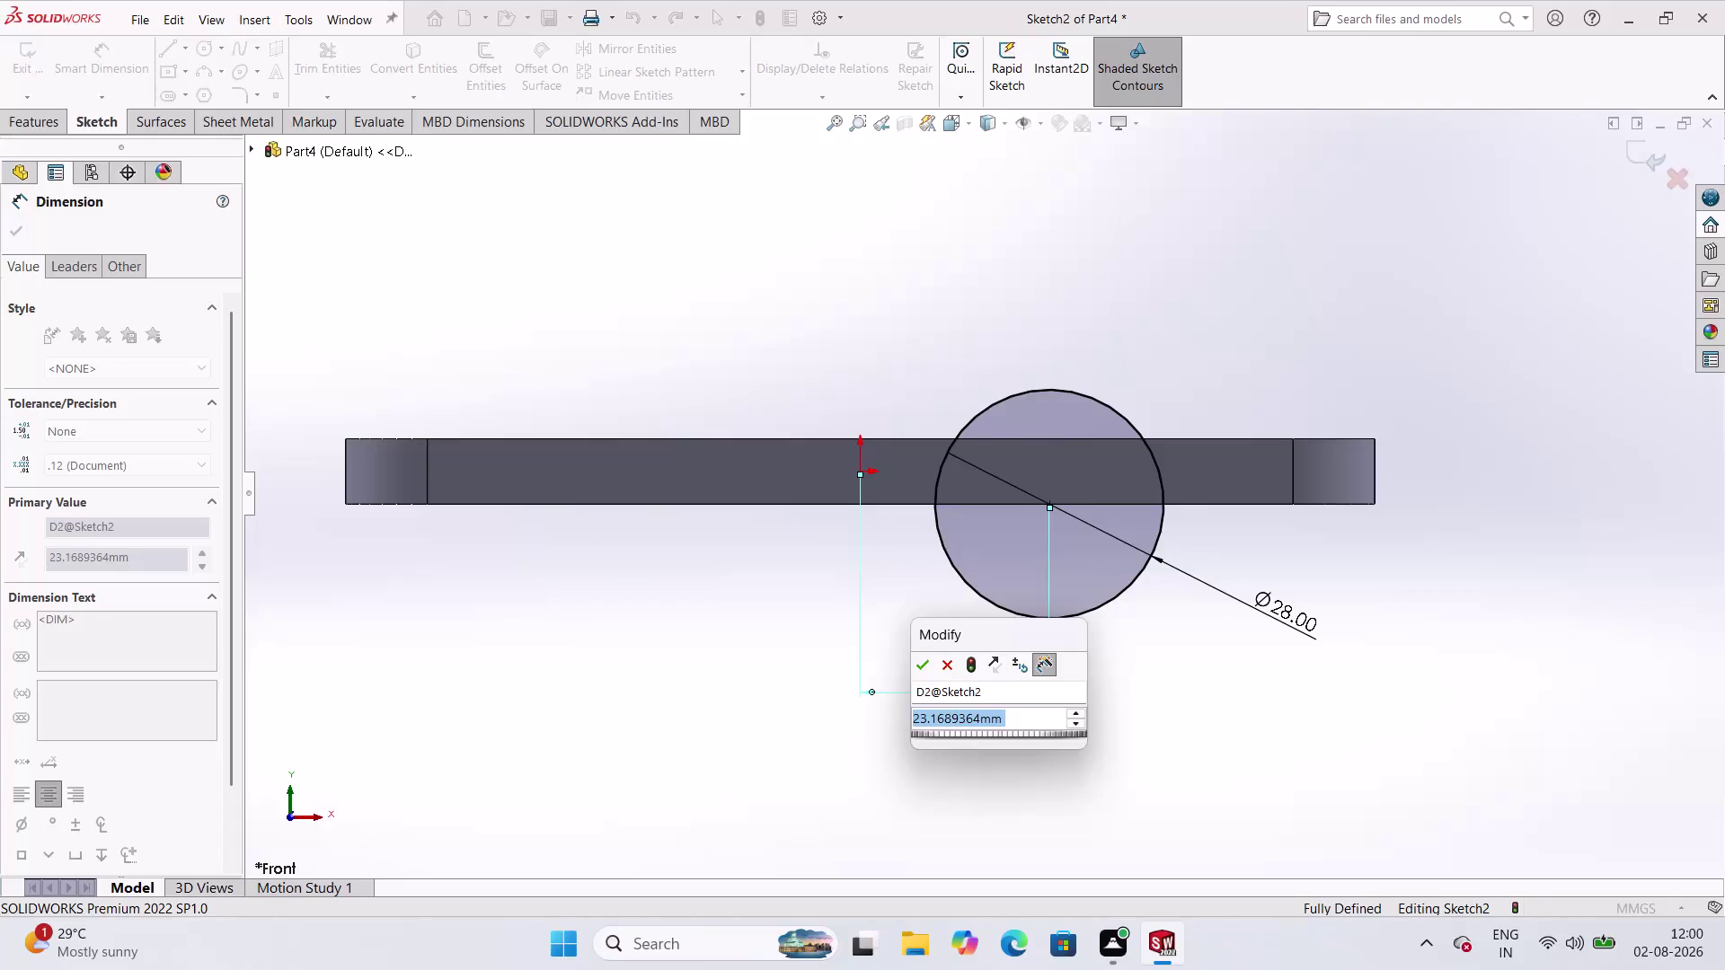
Delete the 23.17 horizontal dimension between the origin and the circle's centre.
key(Escape)
key(Escape)
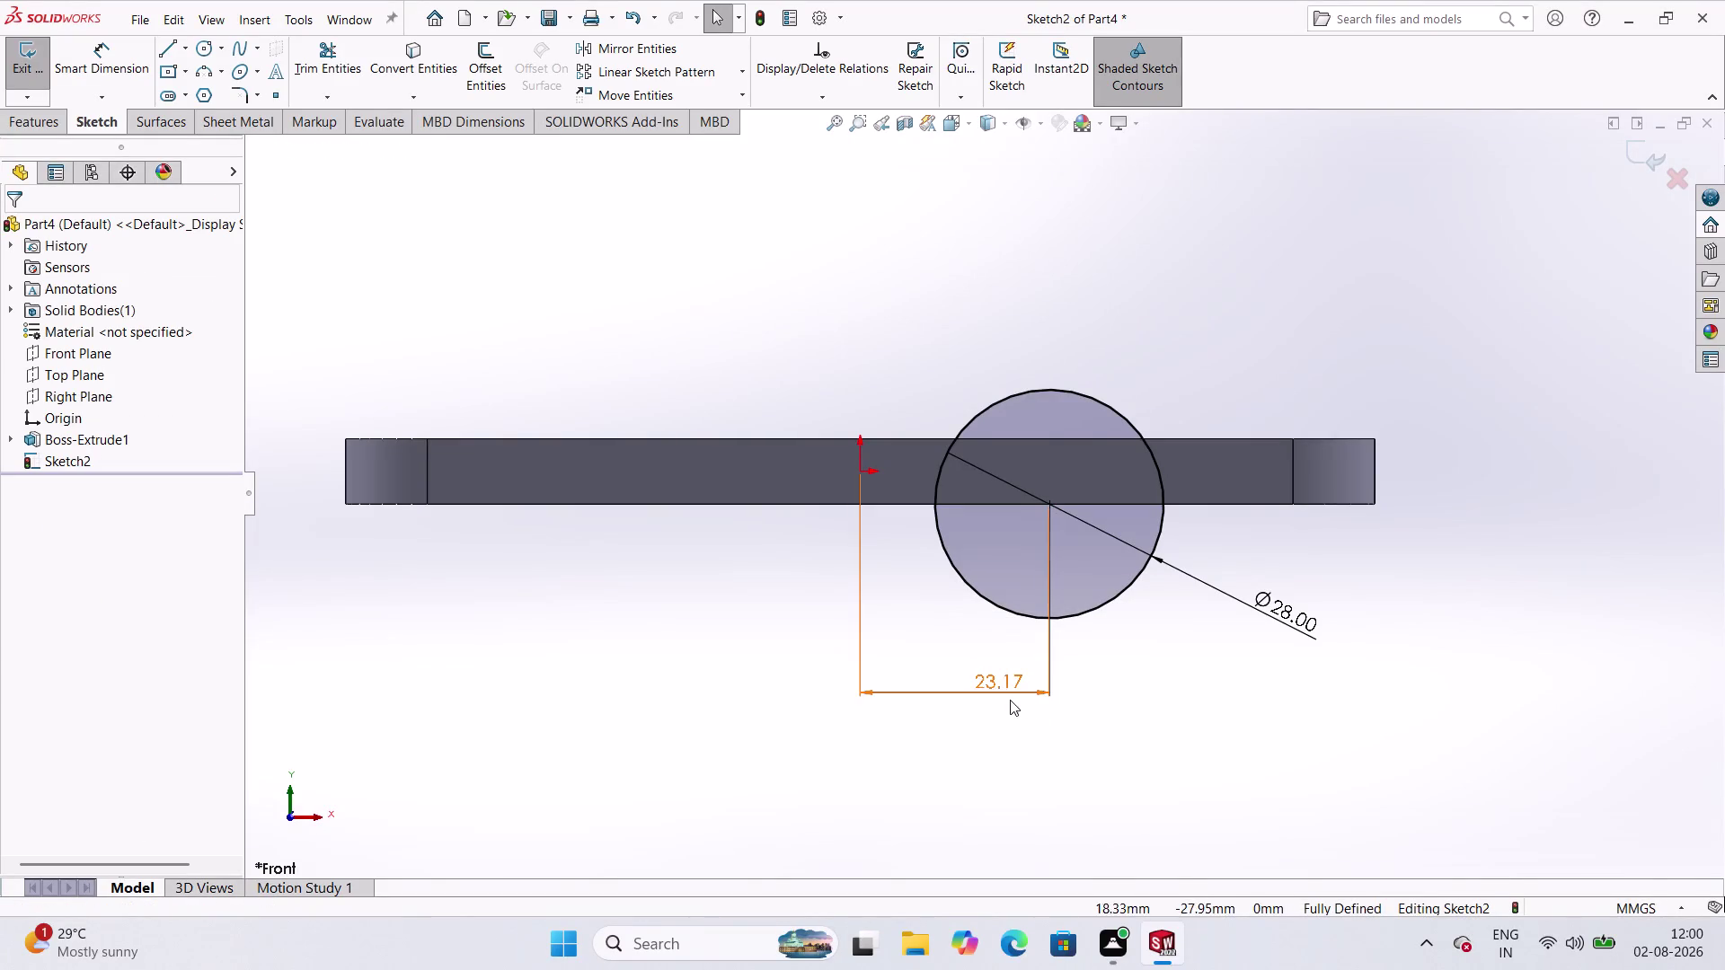
click(1003, 681)
key(Delete)
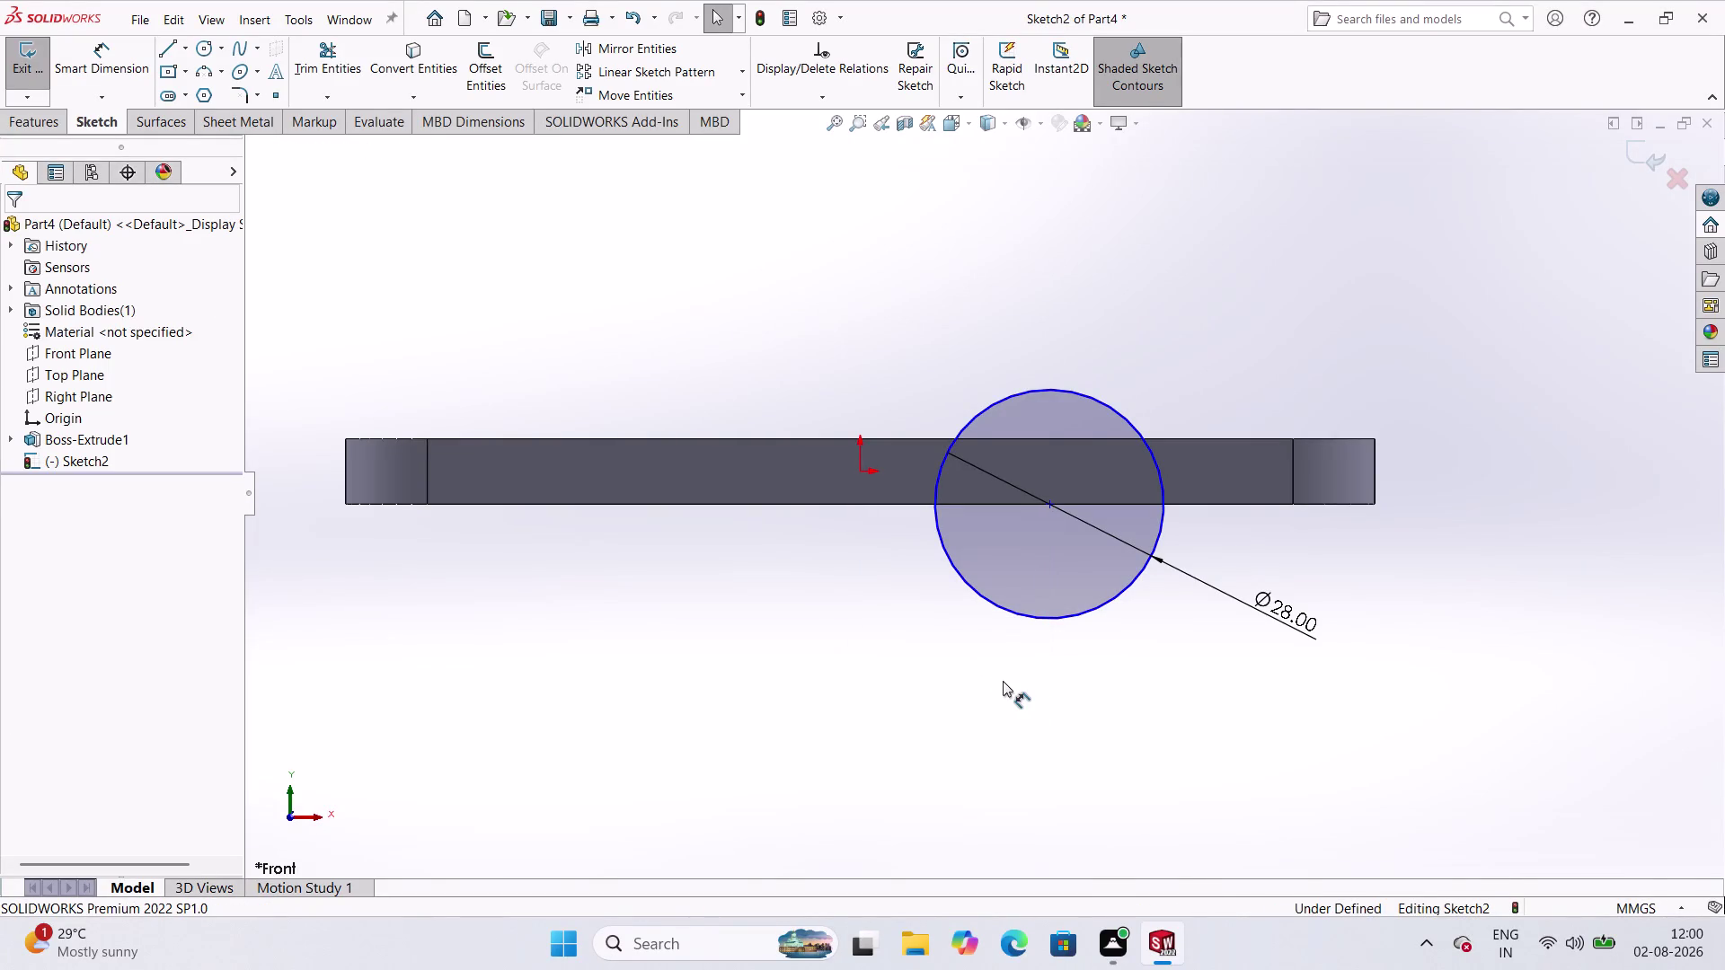
click(1375, 504)
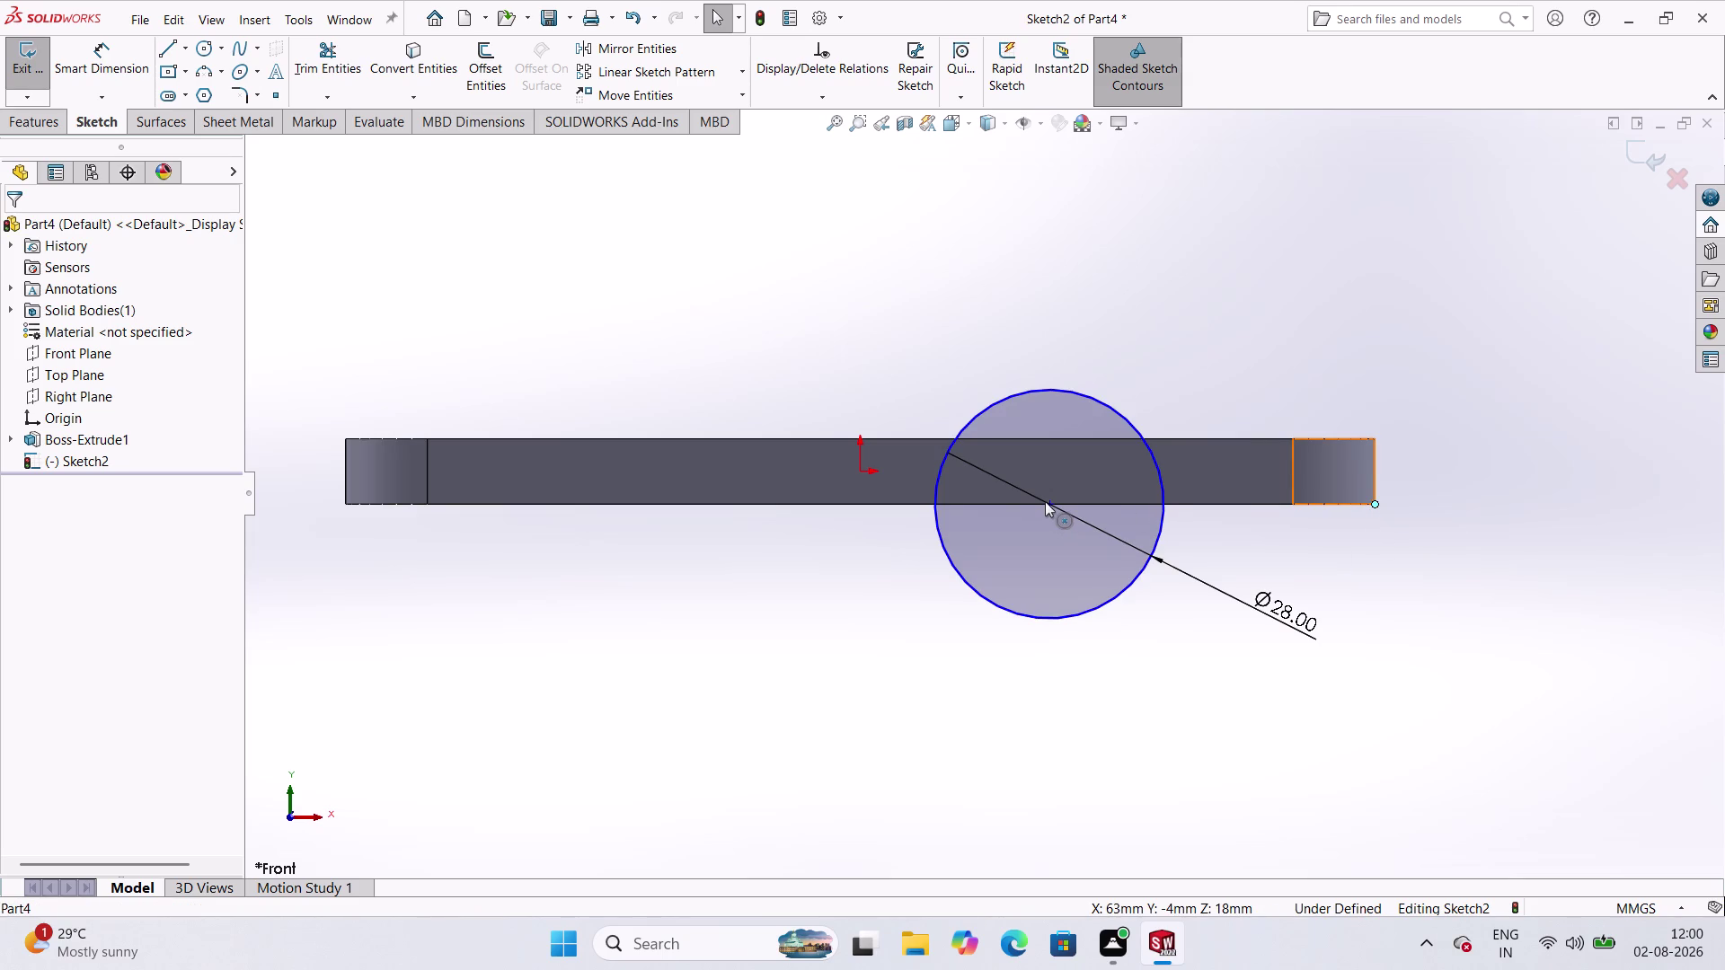
Align the 28 mm circle's centre with the bar's bottom corner, 42 mm from its end.
click(1044, 501)
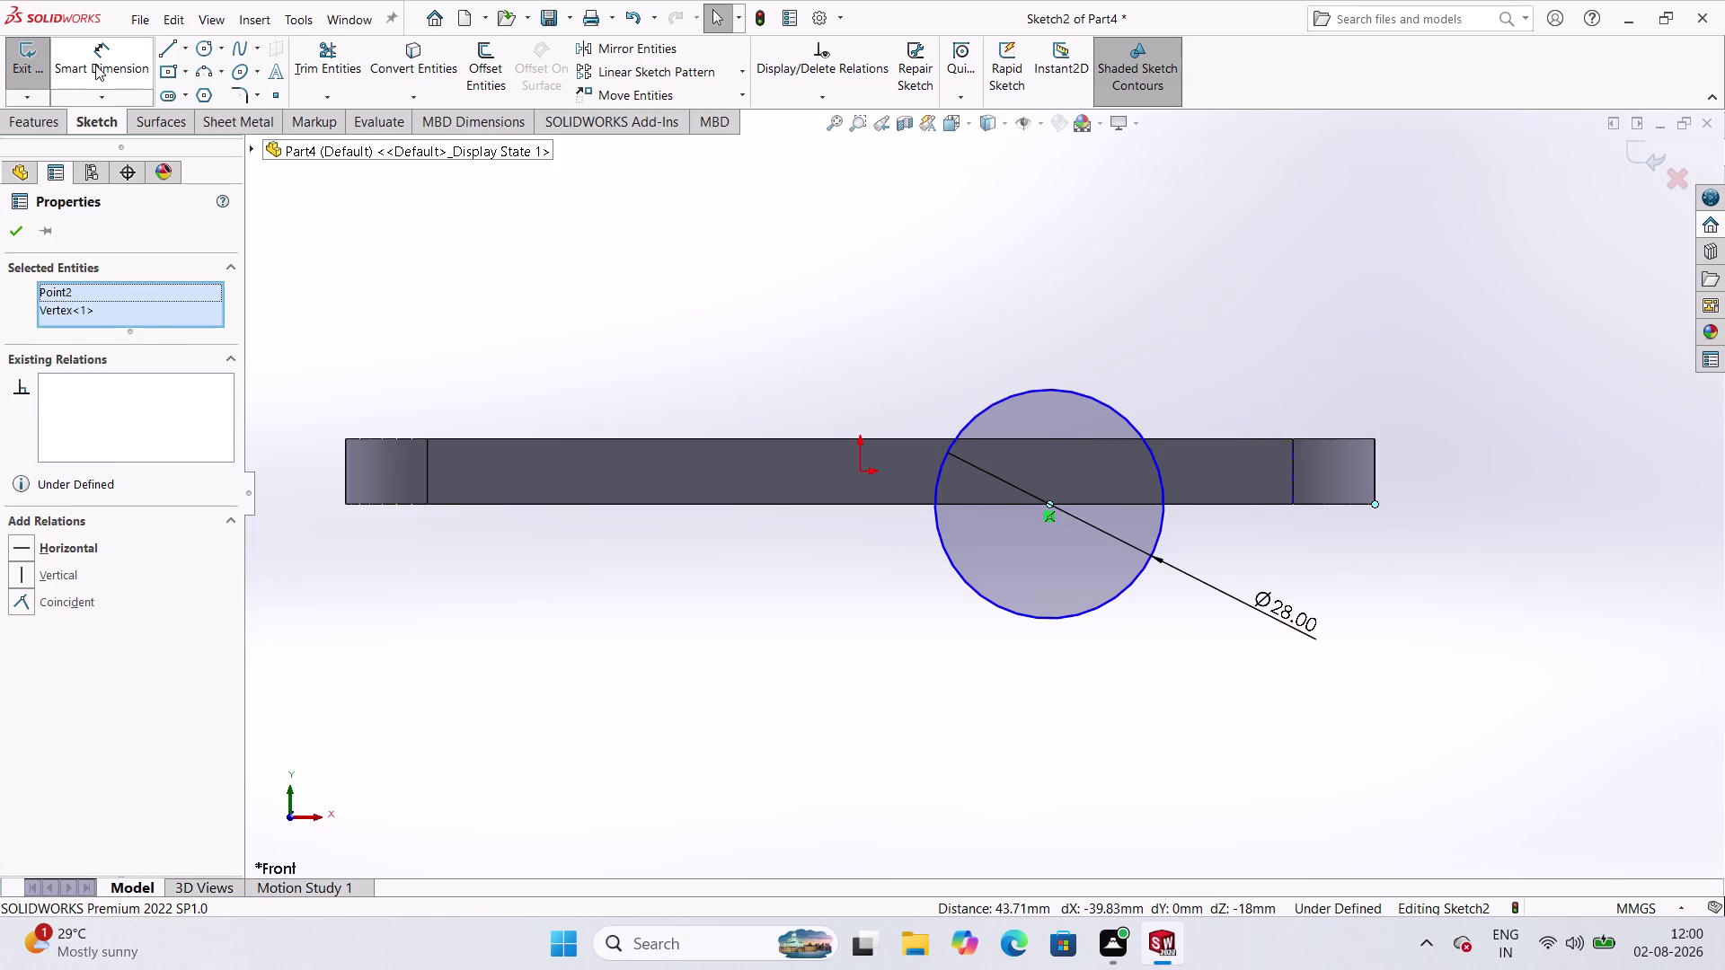
click(95, 65)
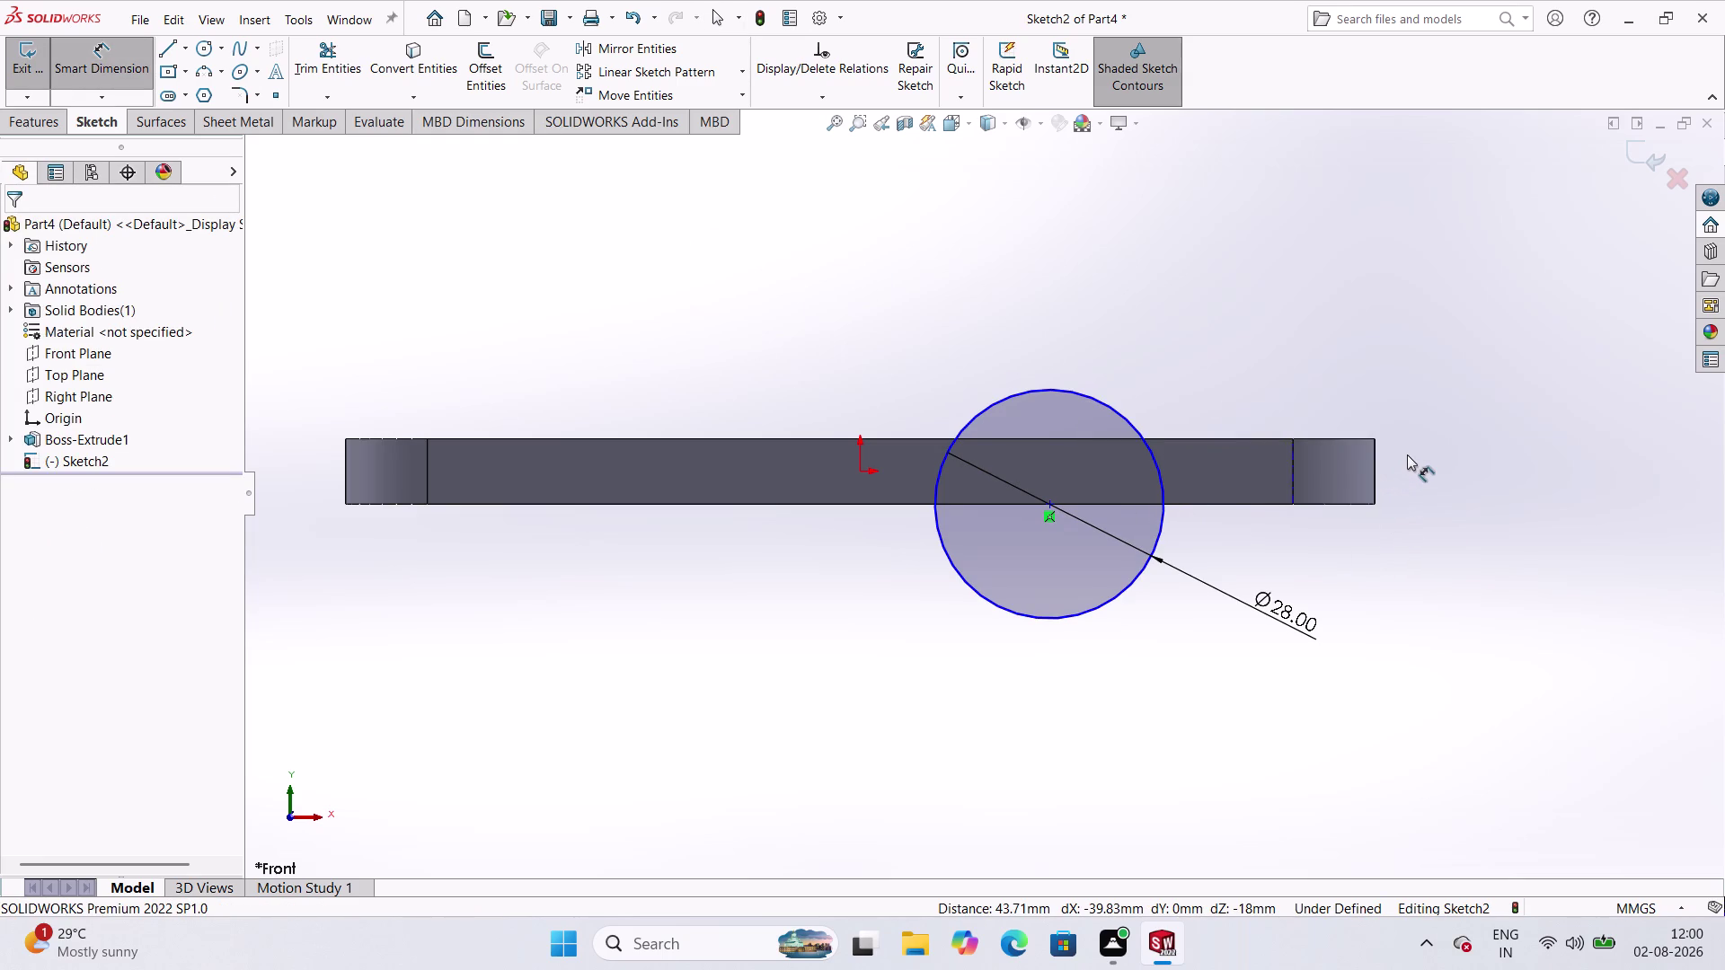
click(1375, 502)
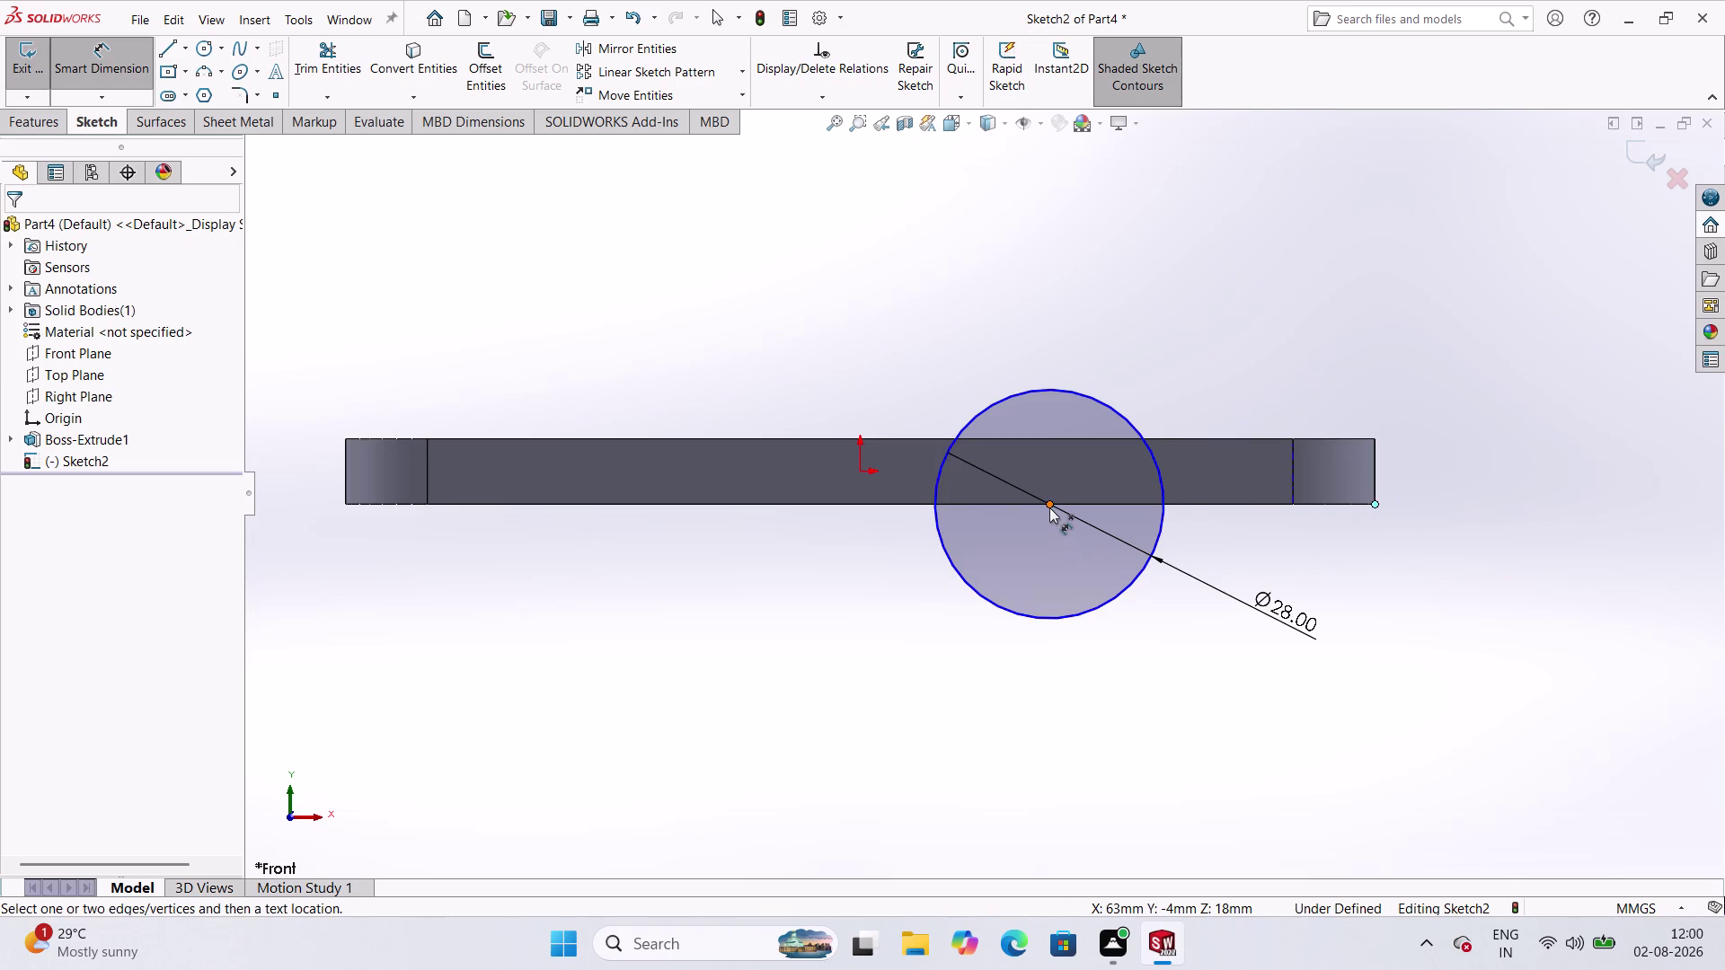
click(1049, 505)
click(1201, 673)
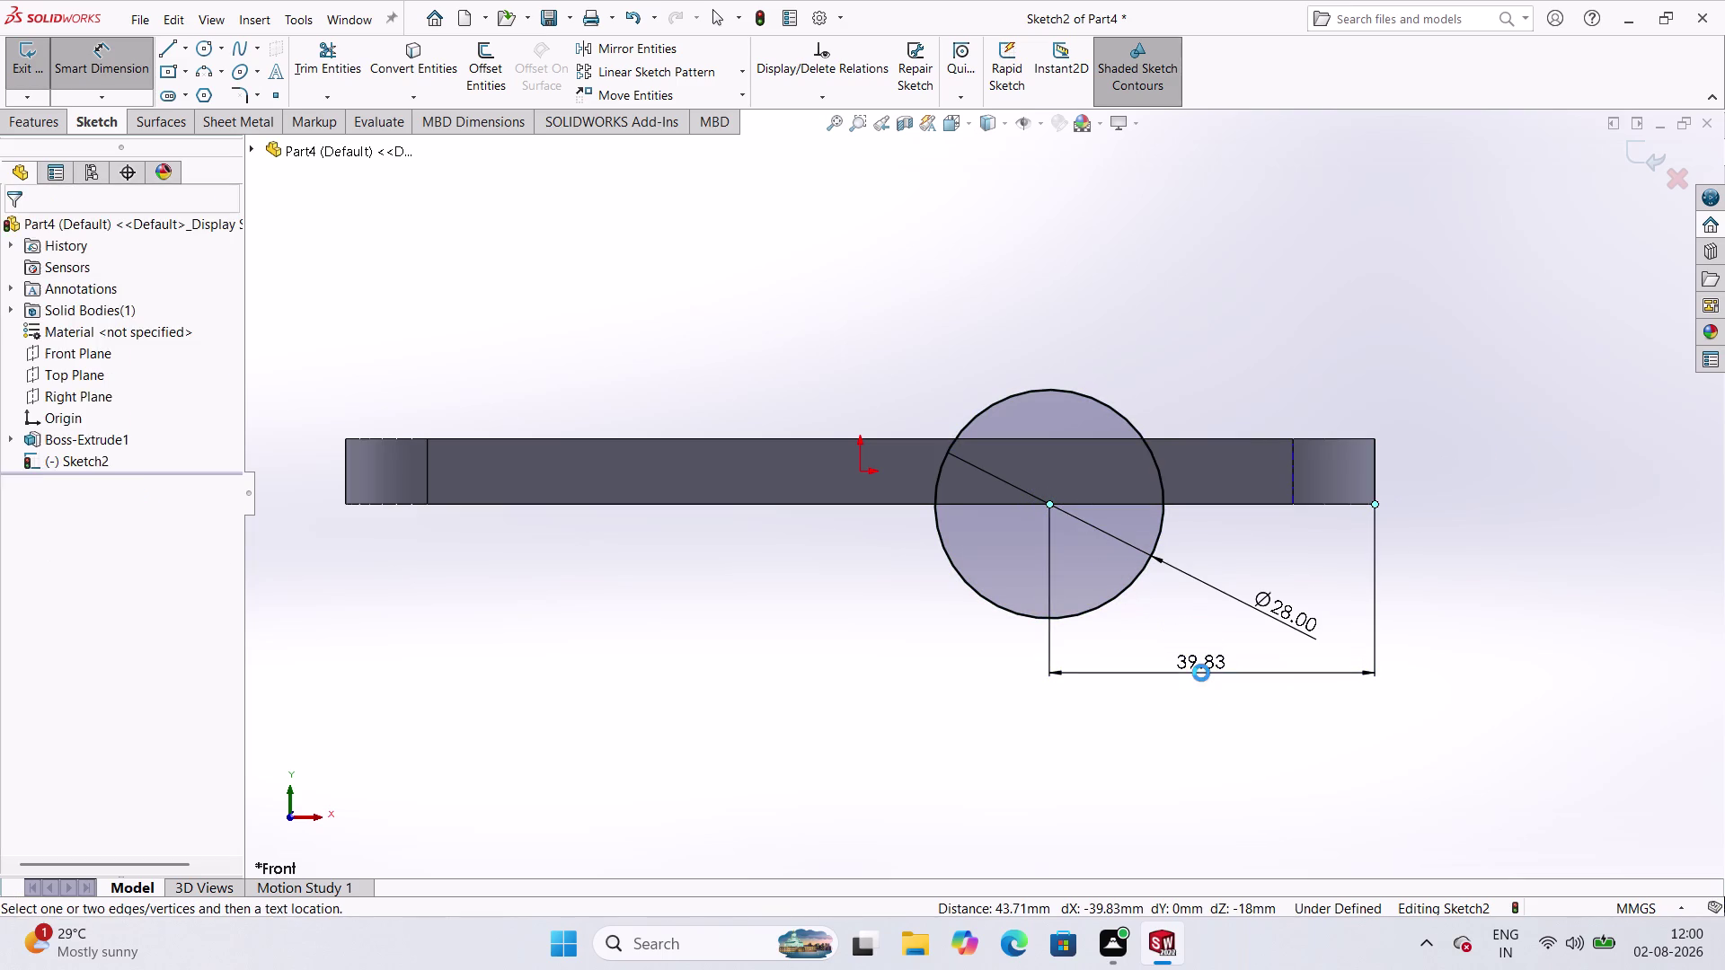
text(4)
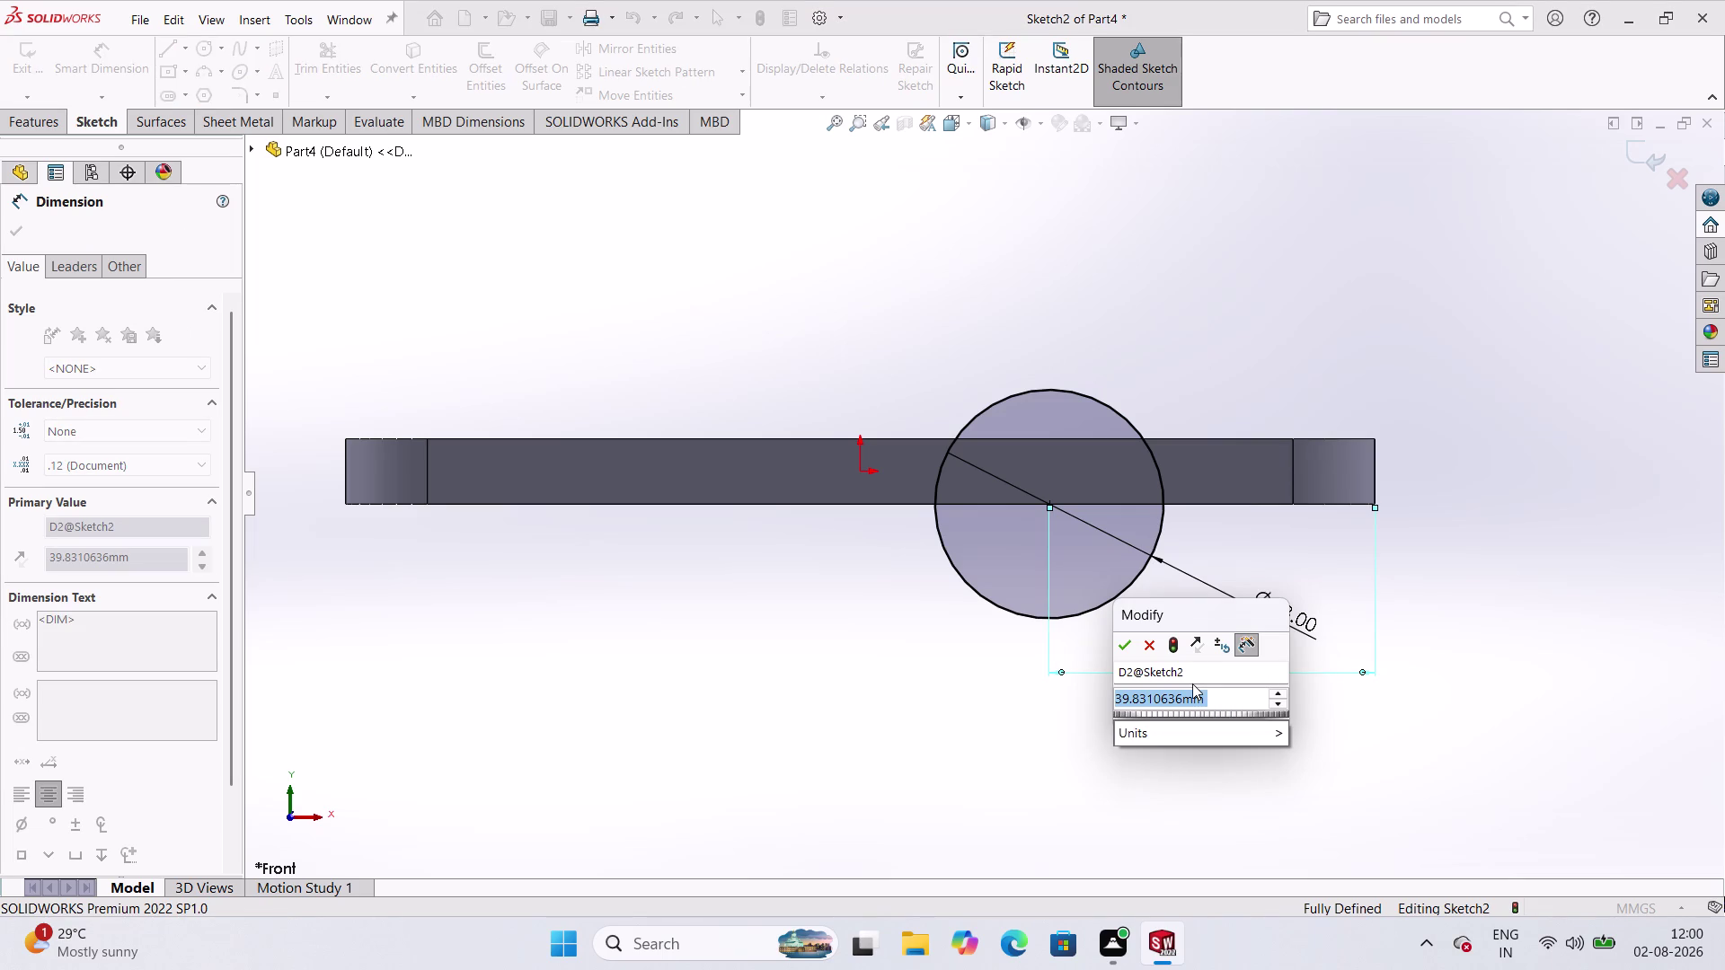
text(2)
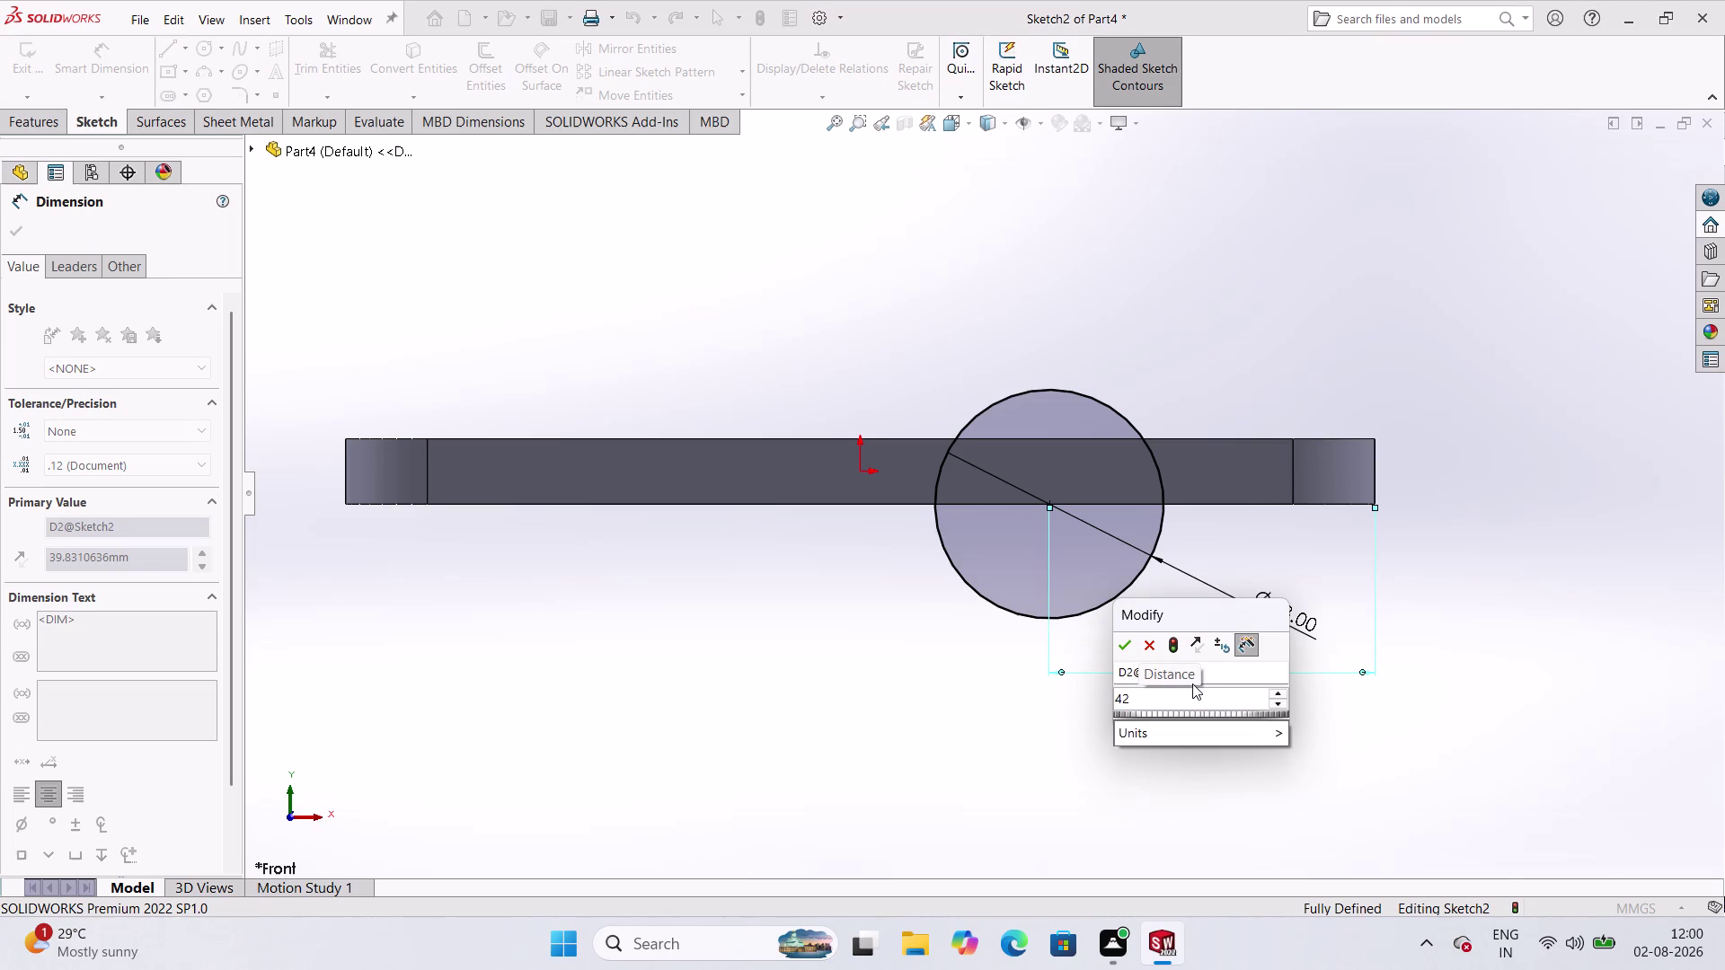
key(Return)
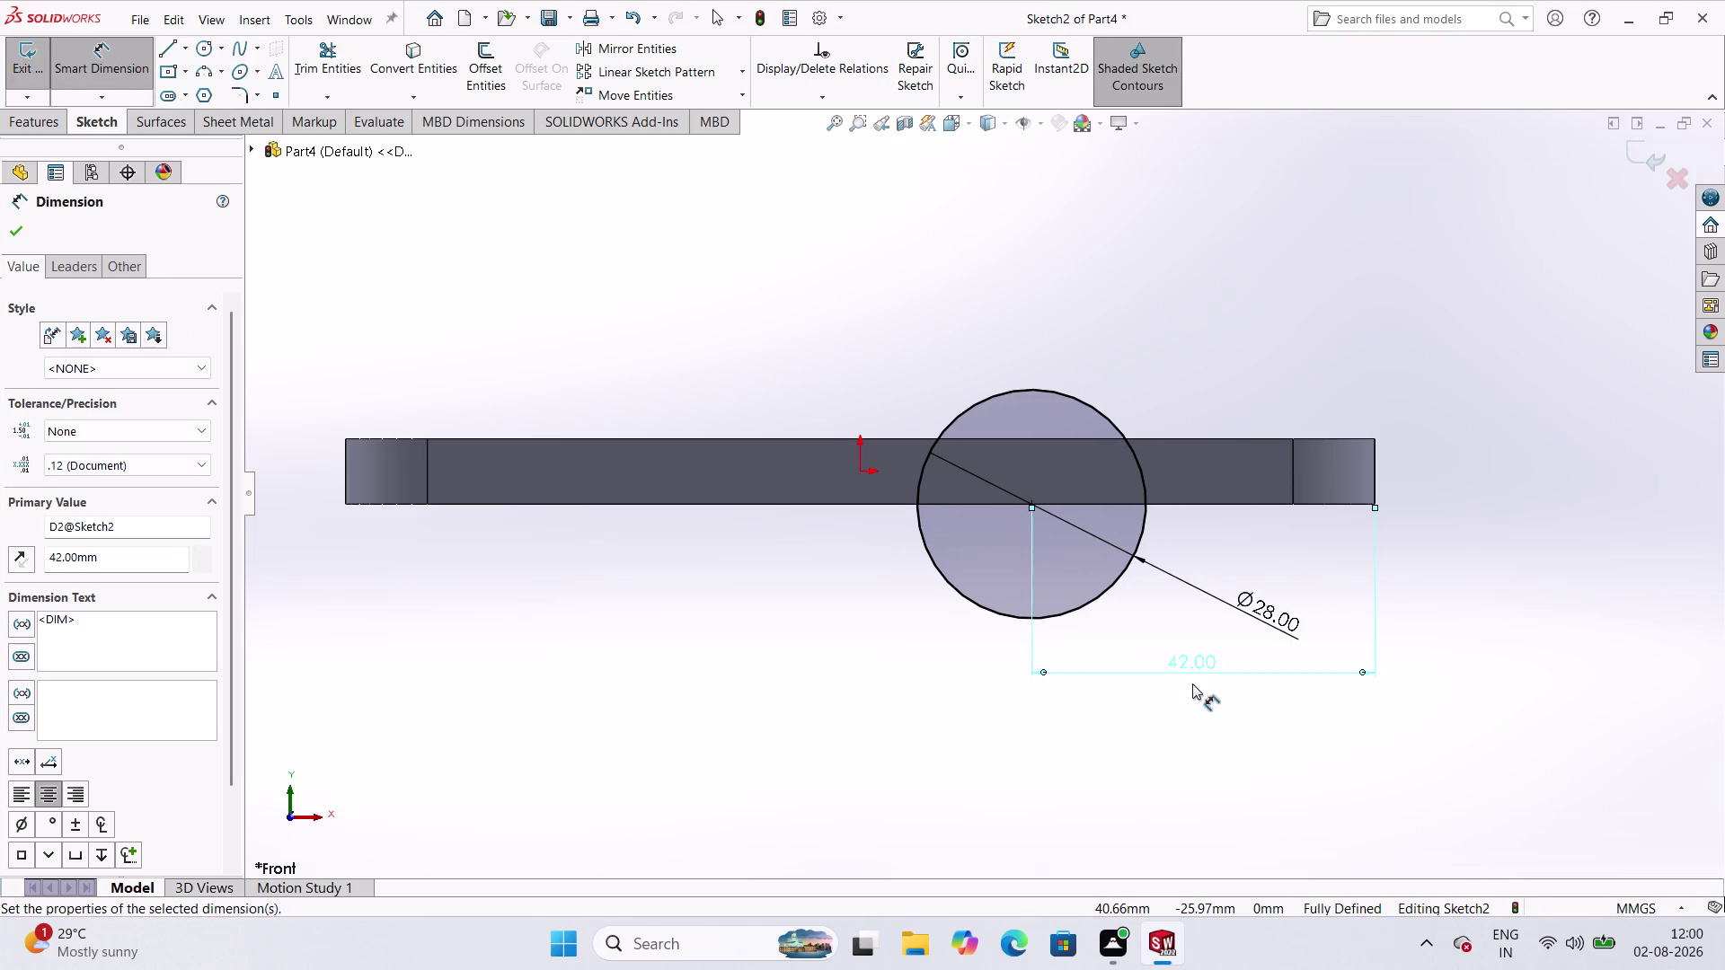
click(902, 606)
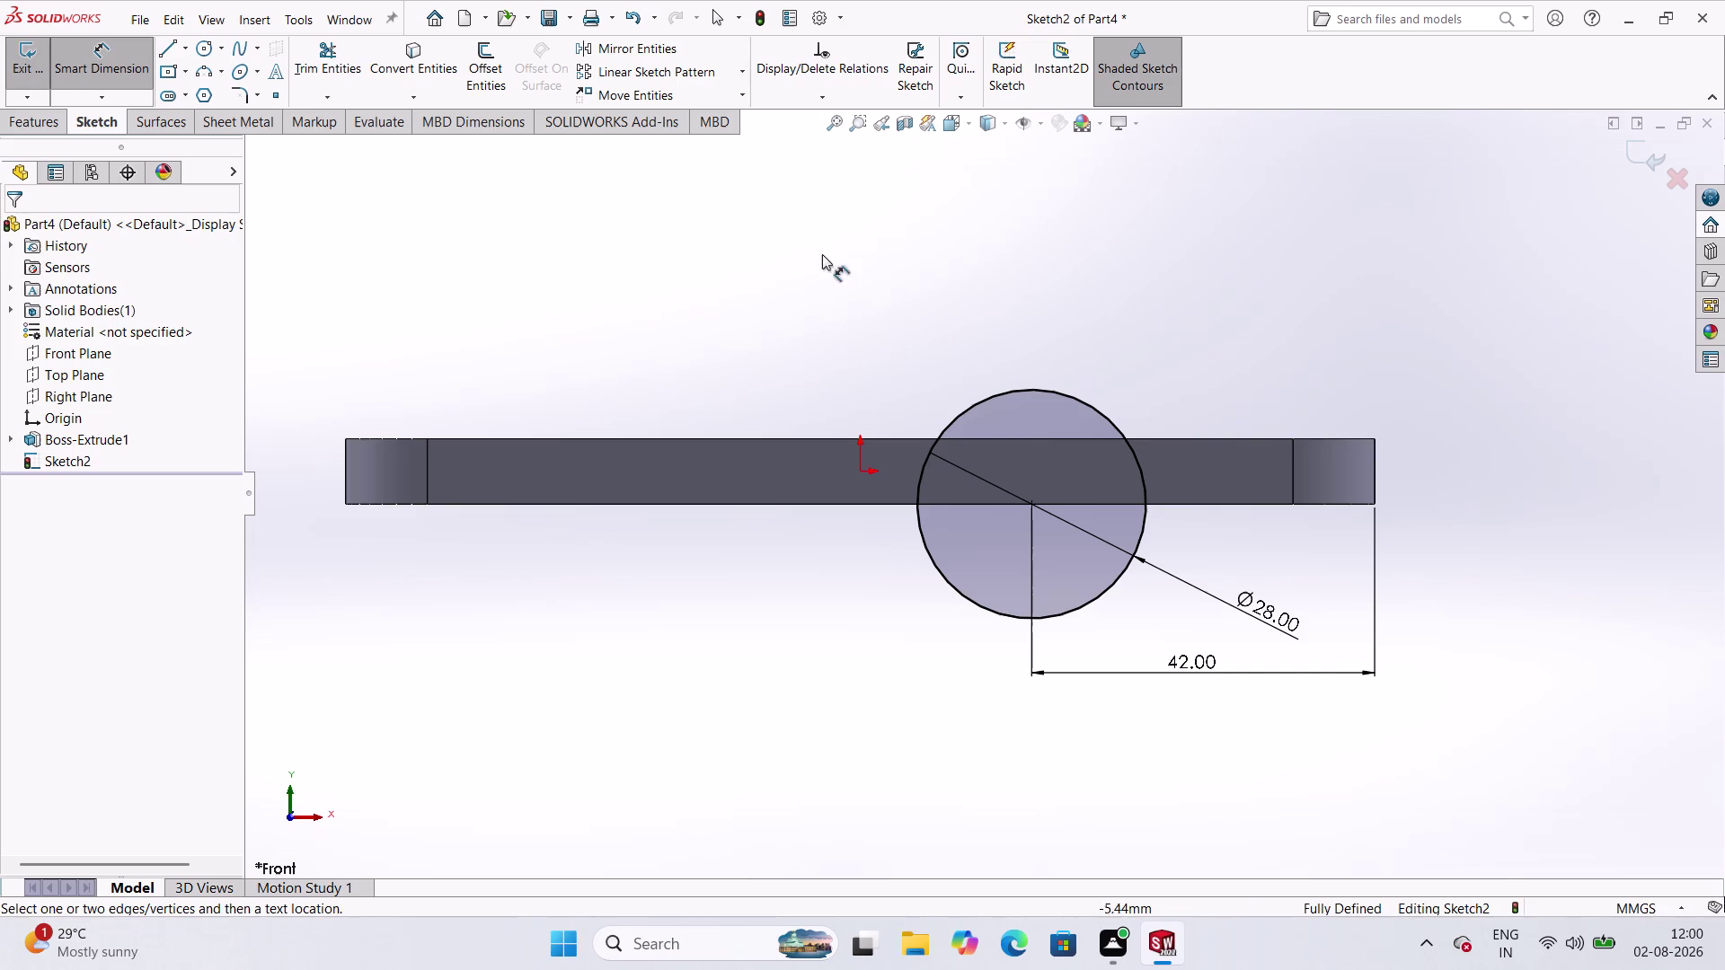
click(204, 44)
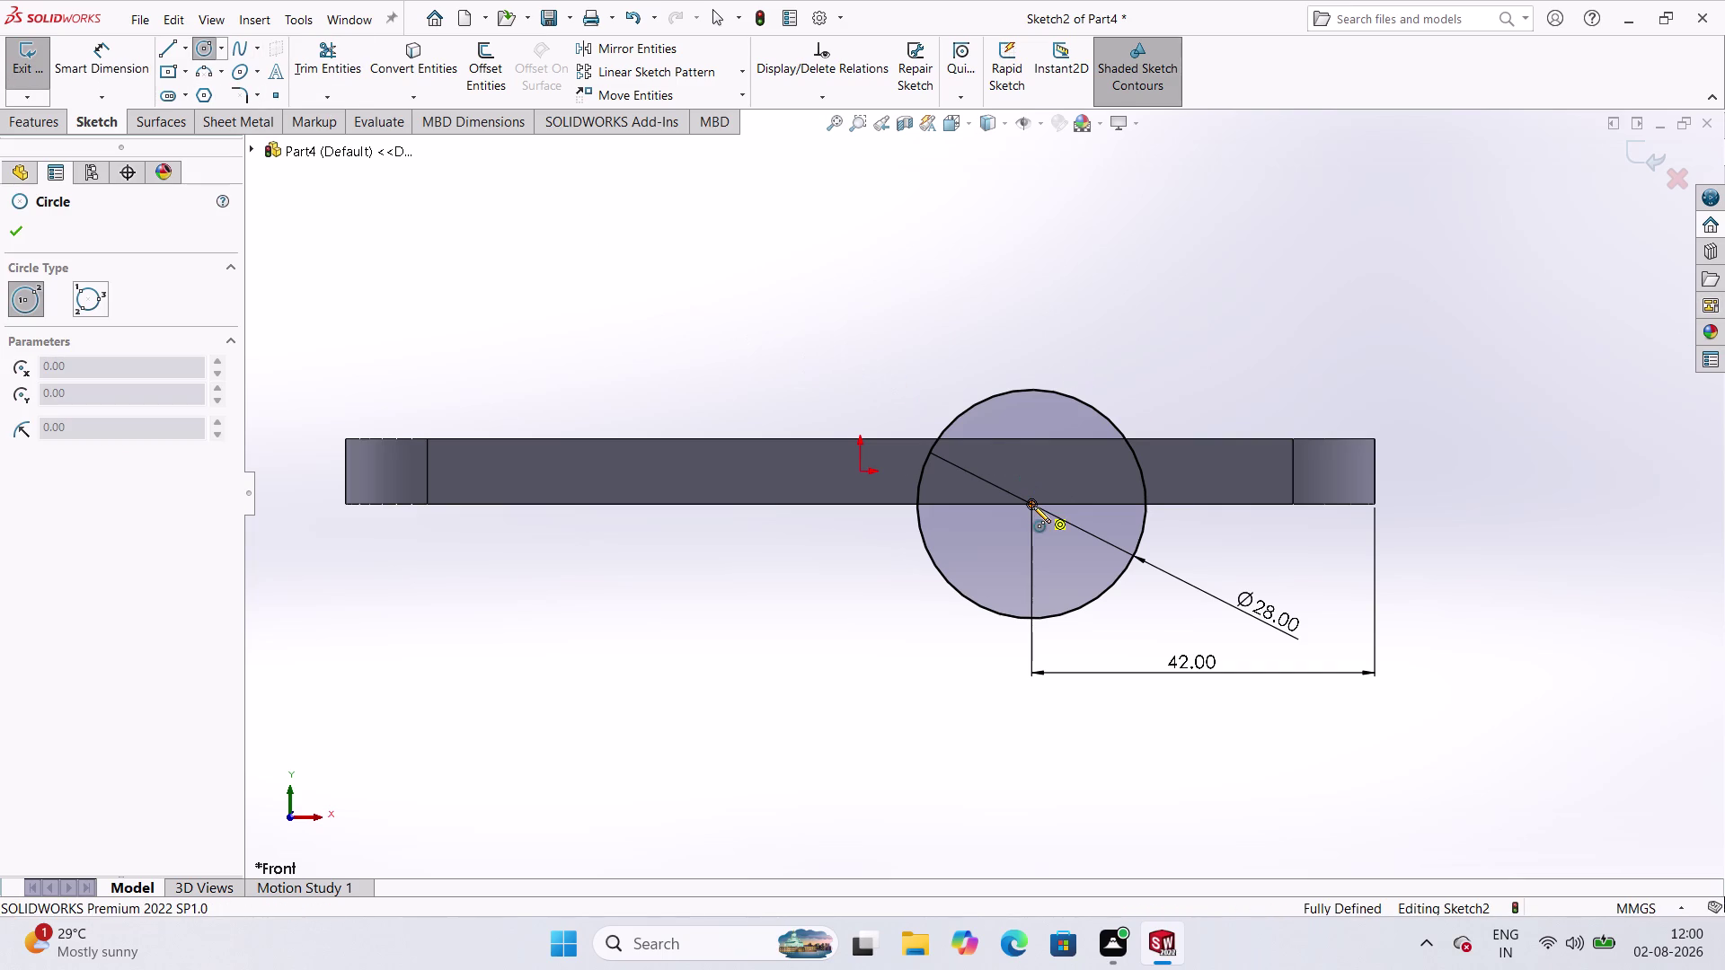
Draw a concentric outer circle, dimension it Ø42, and place the dimension at the right.
click(1033, 505)
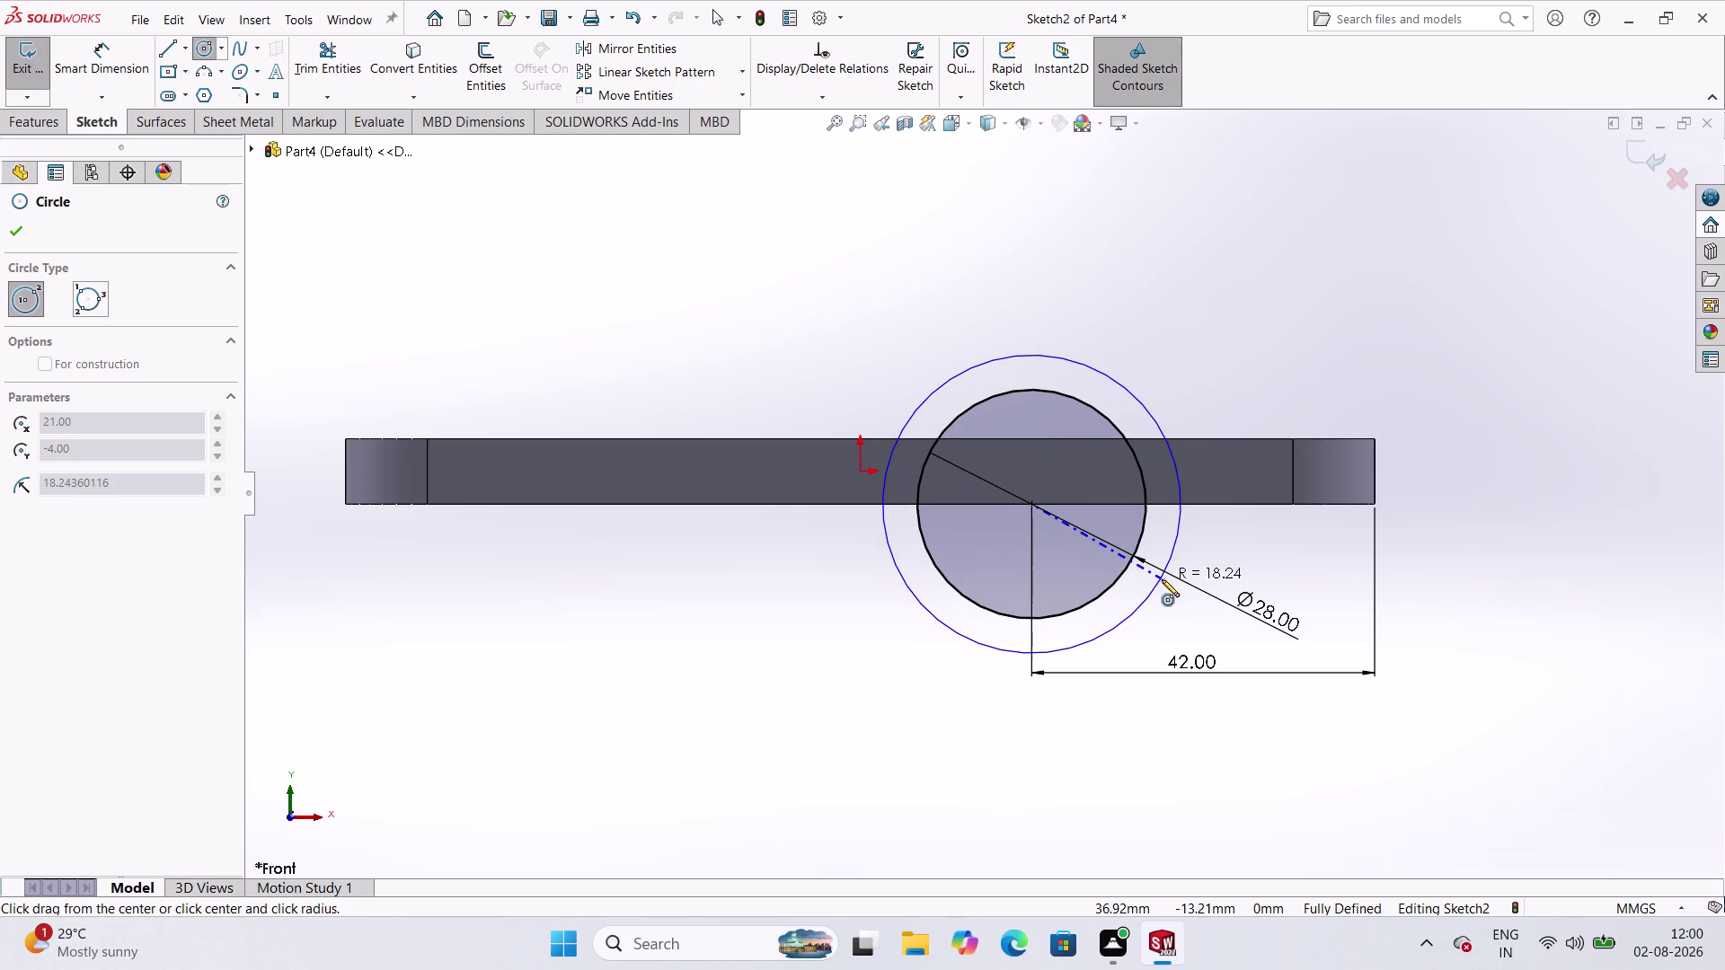
click(1162, 579)
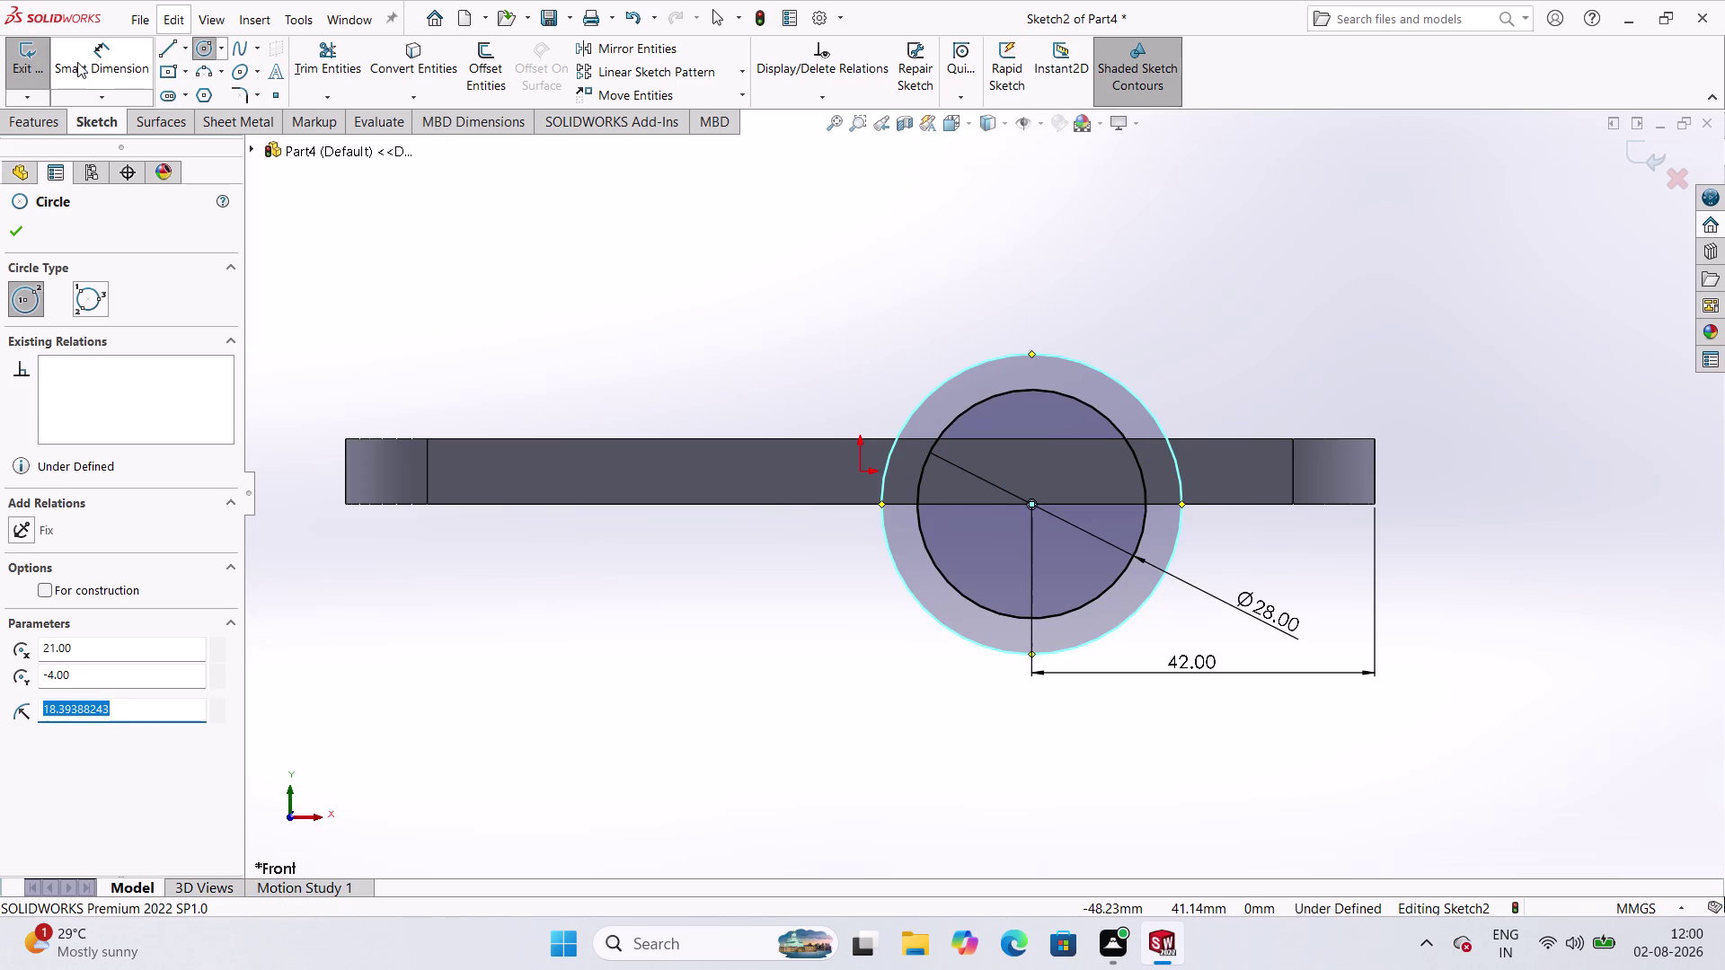
click(139, 42)
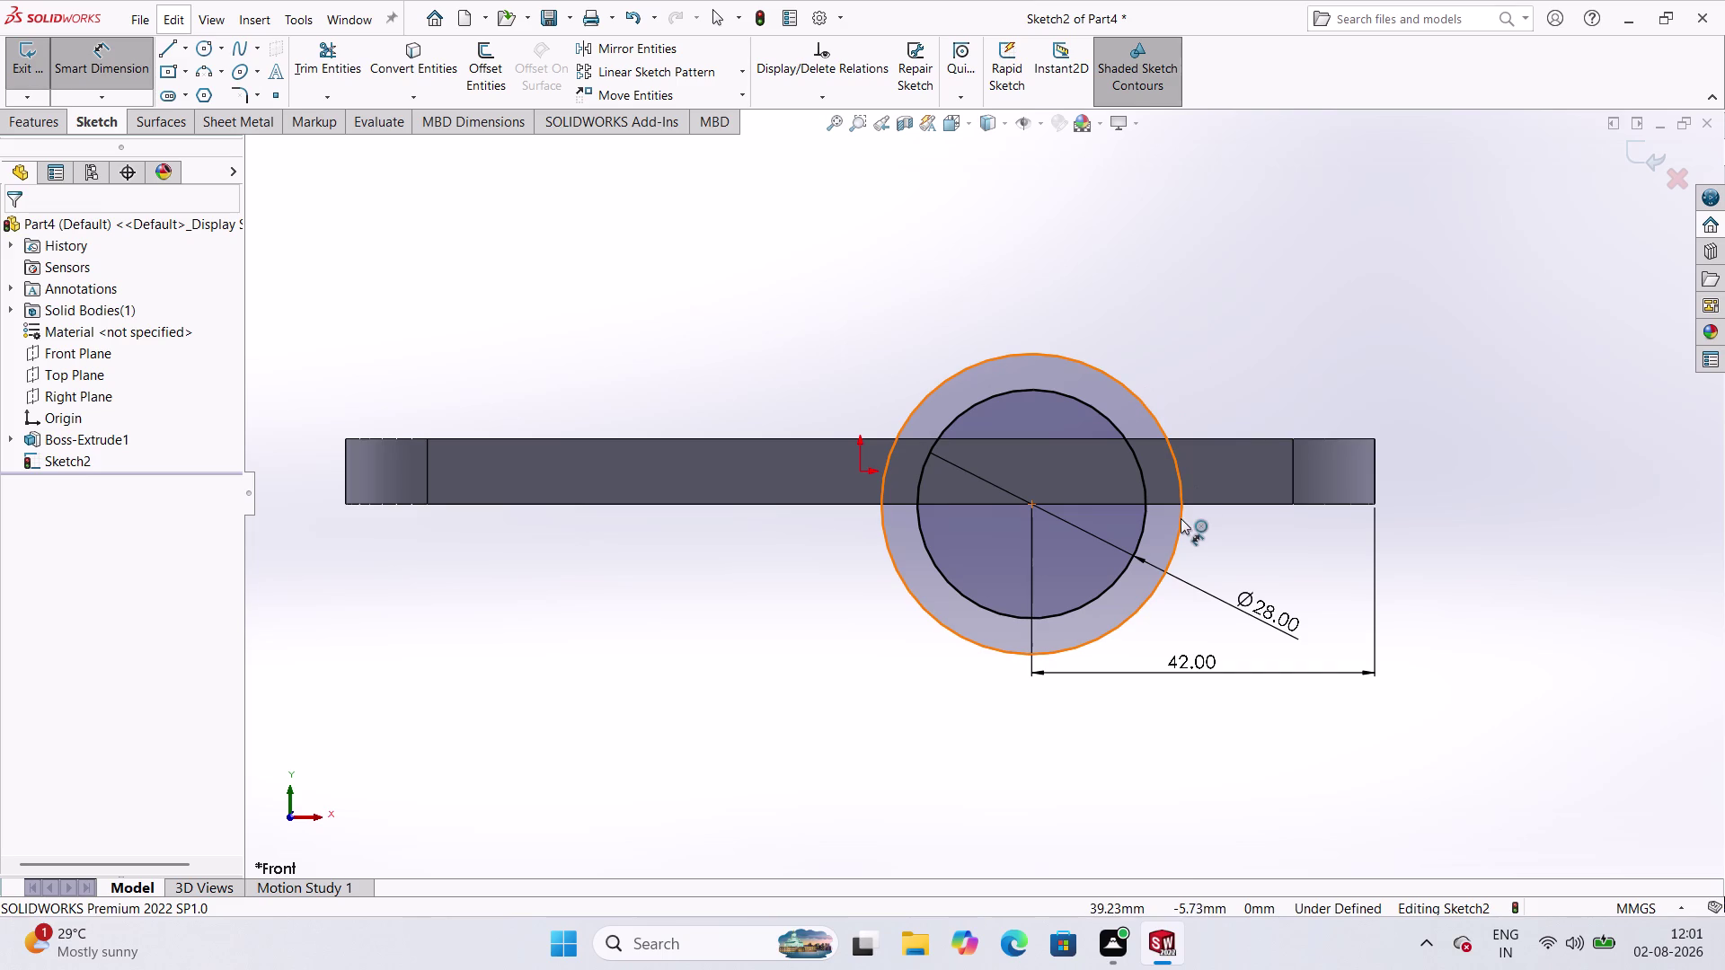
click(1180, 519)
click(1400, 610)
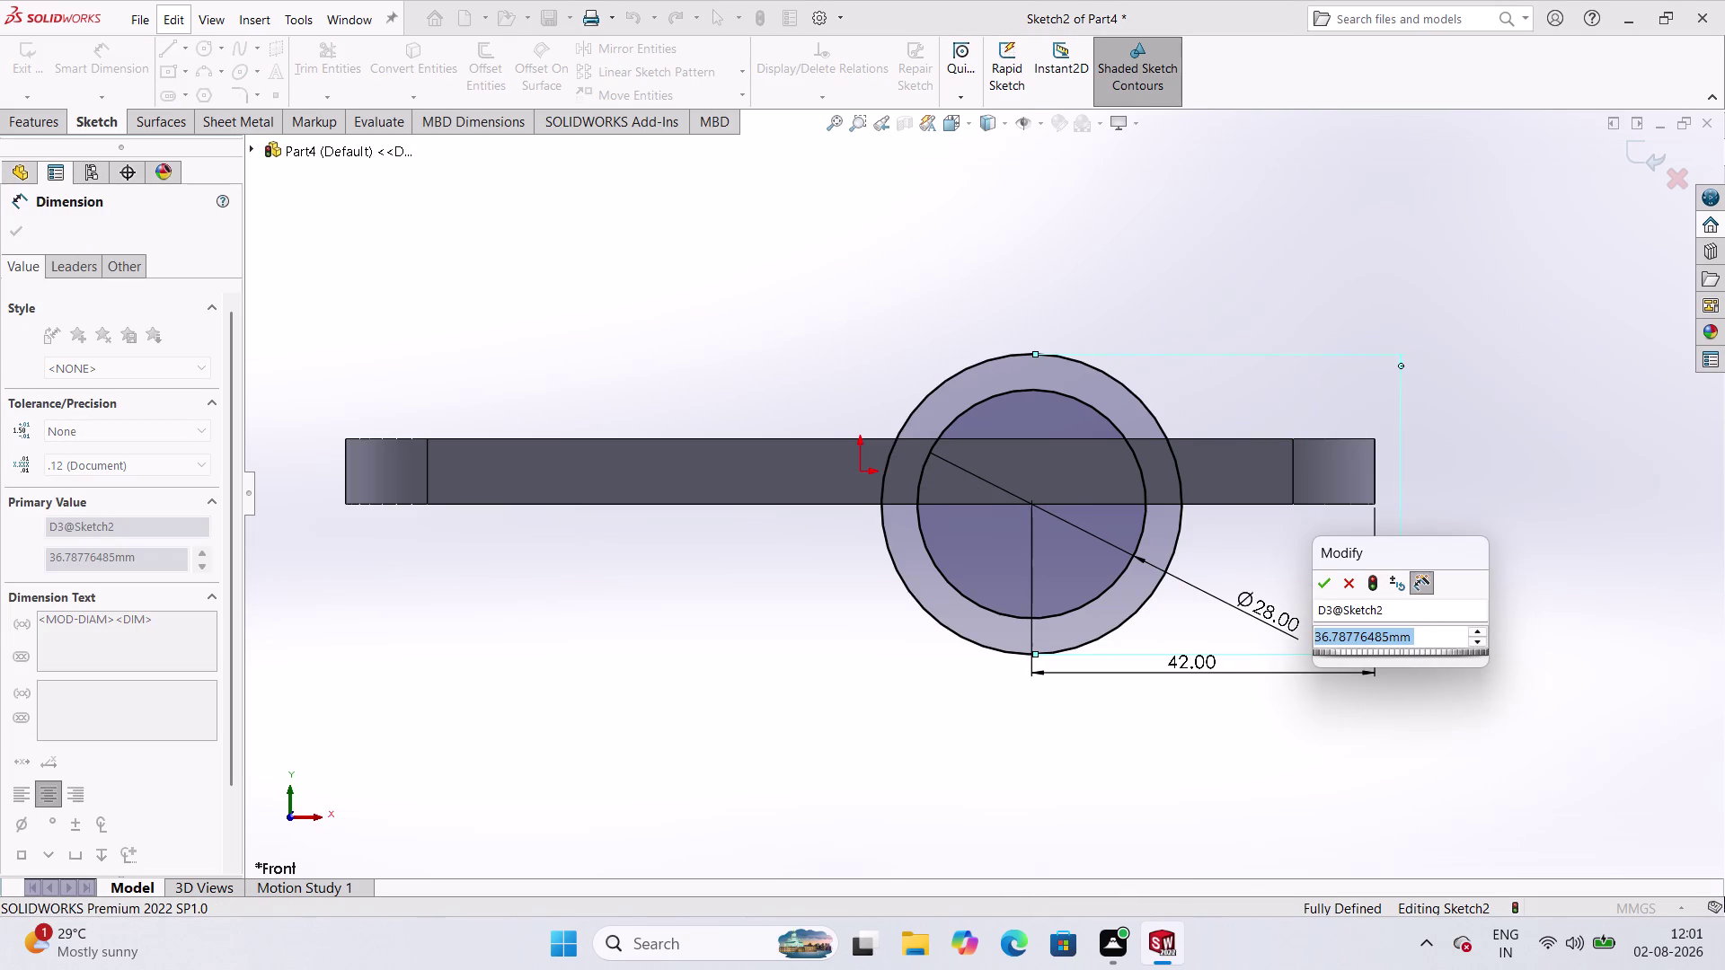
text(42)
key(Return)
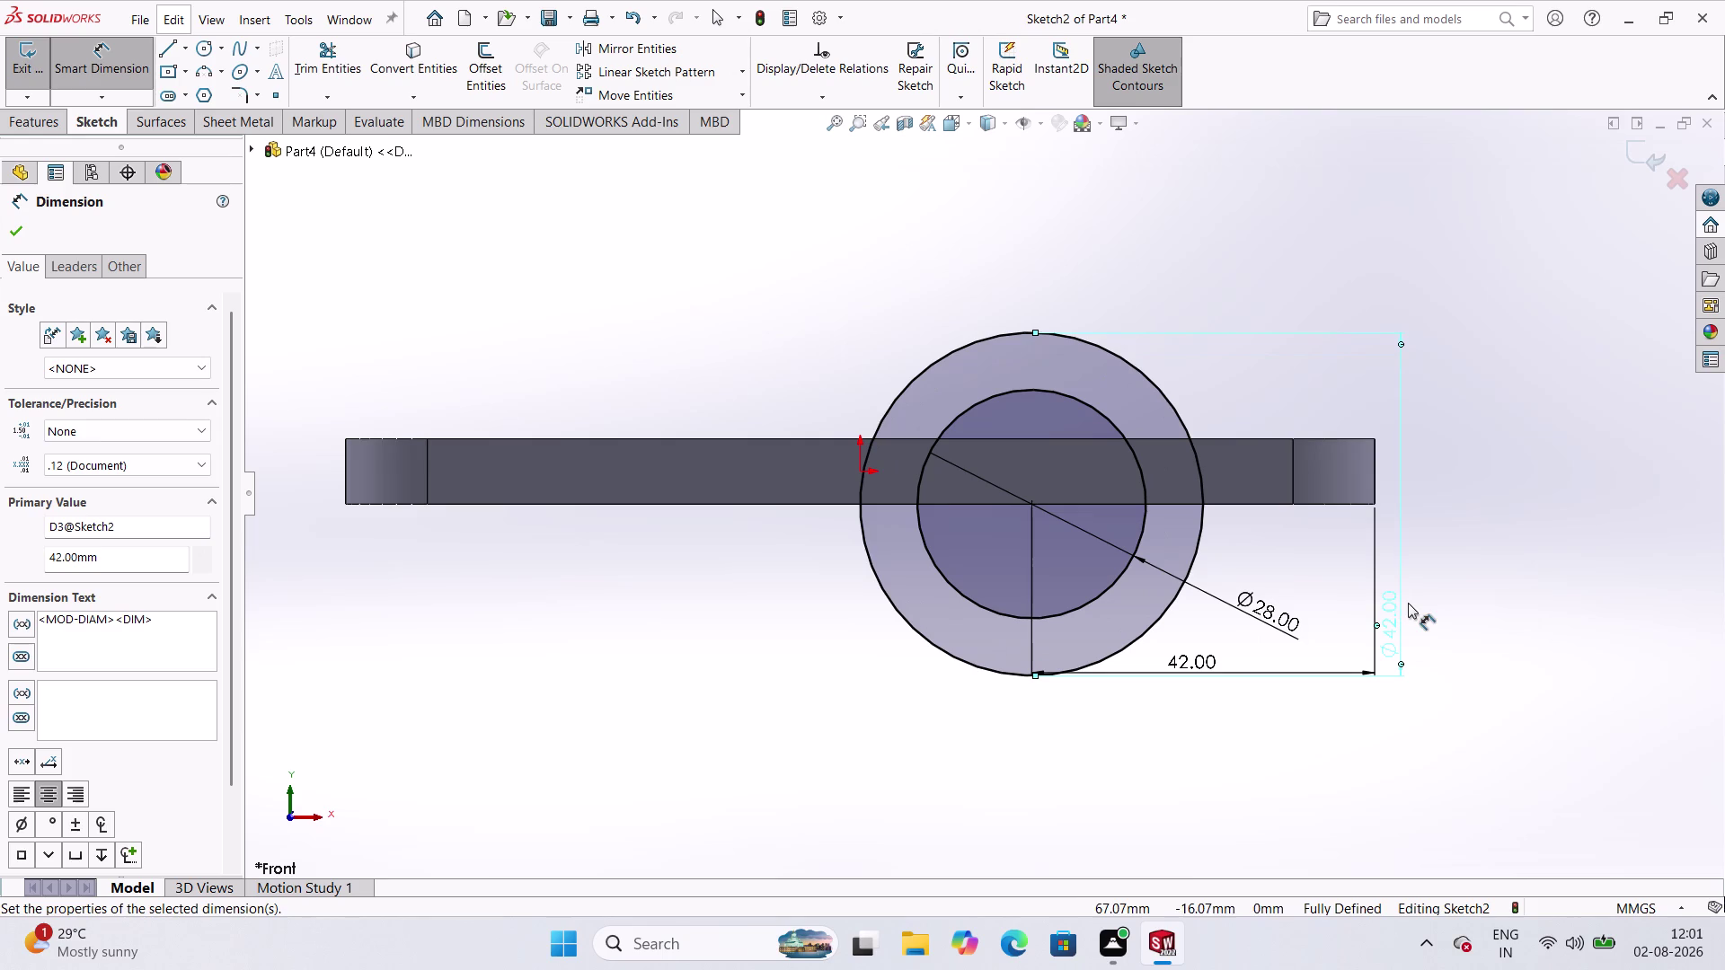
drag(1201, 225, 1215, 237)
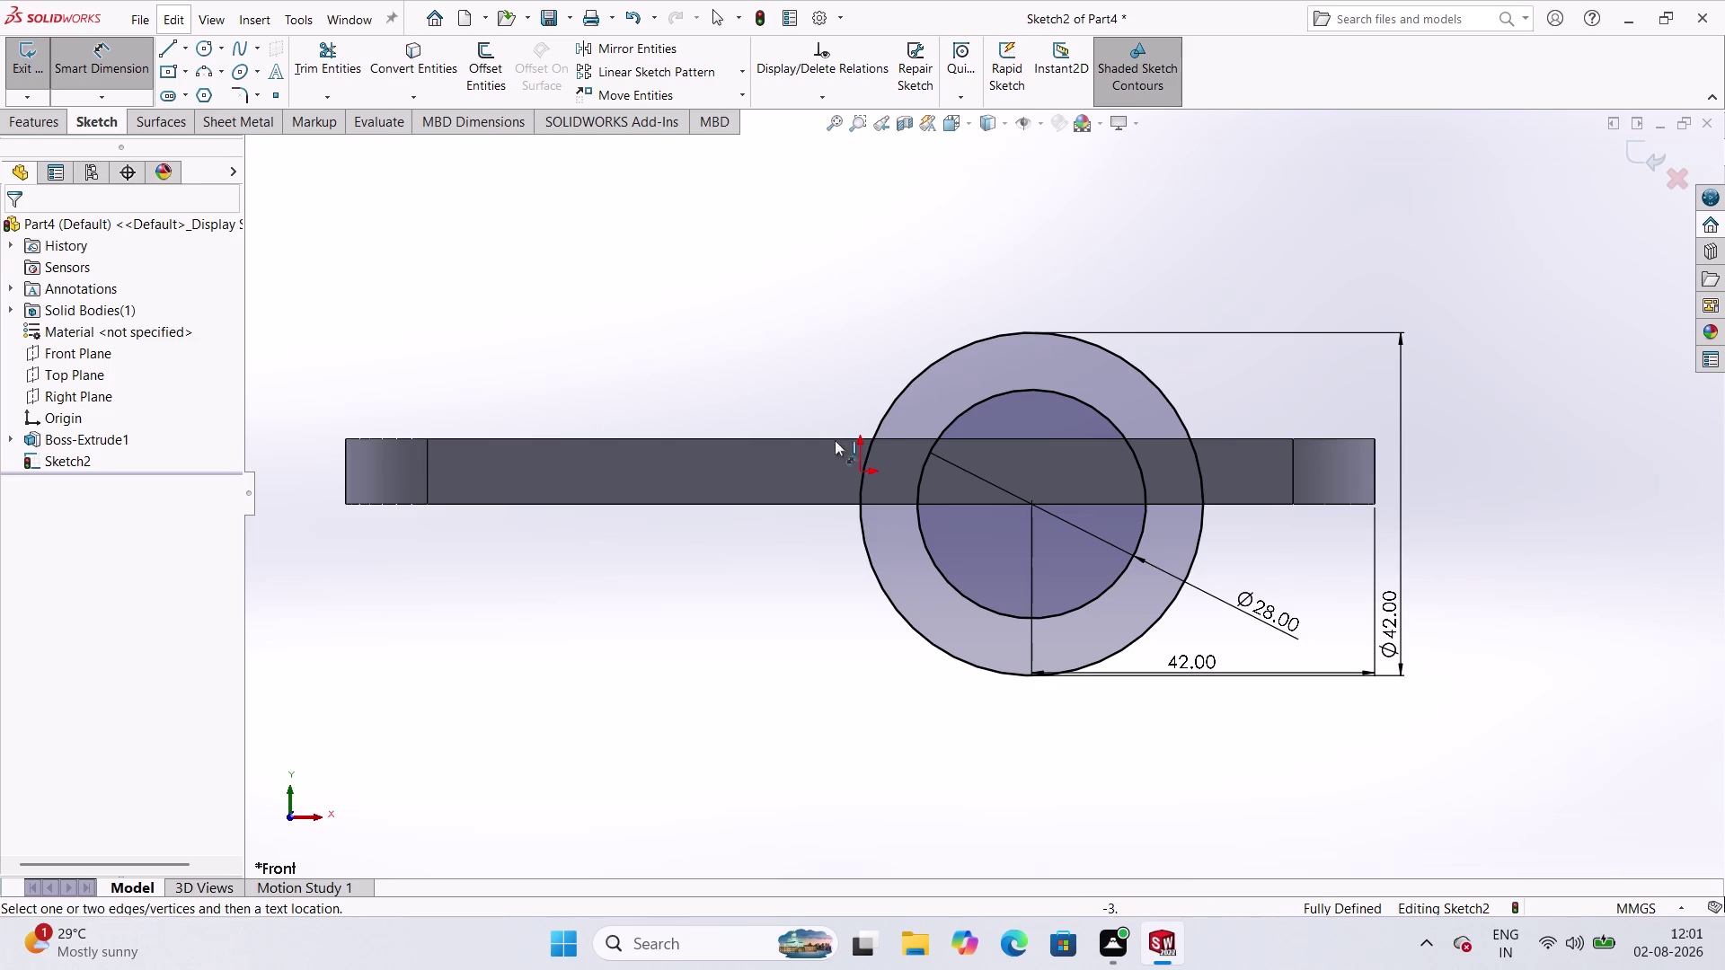
click(143, 71)
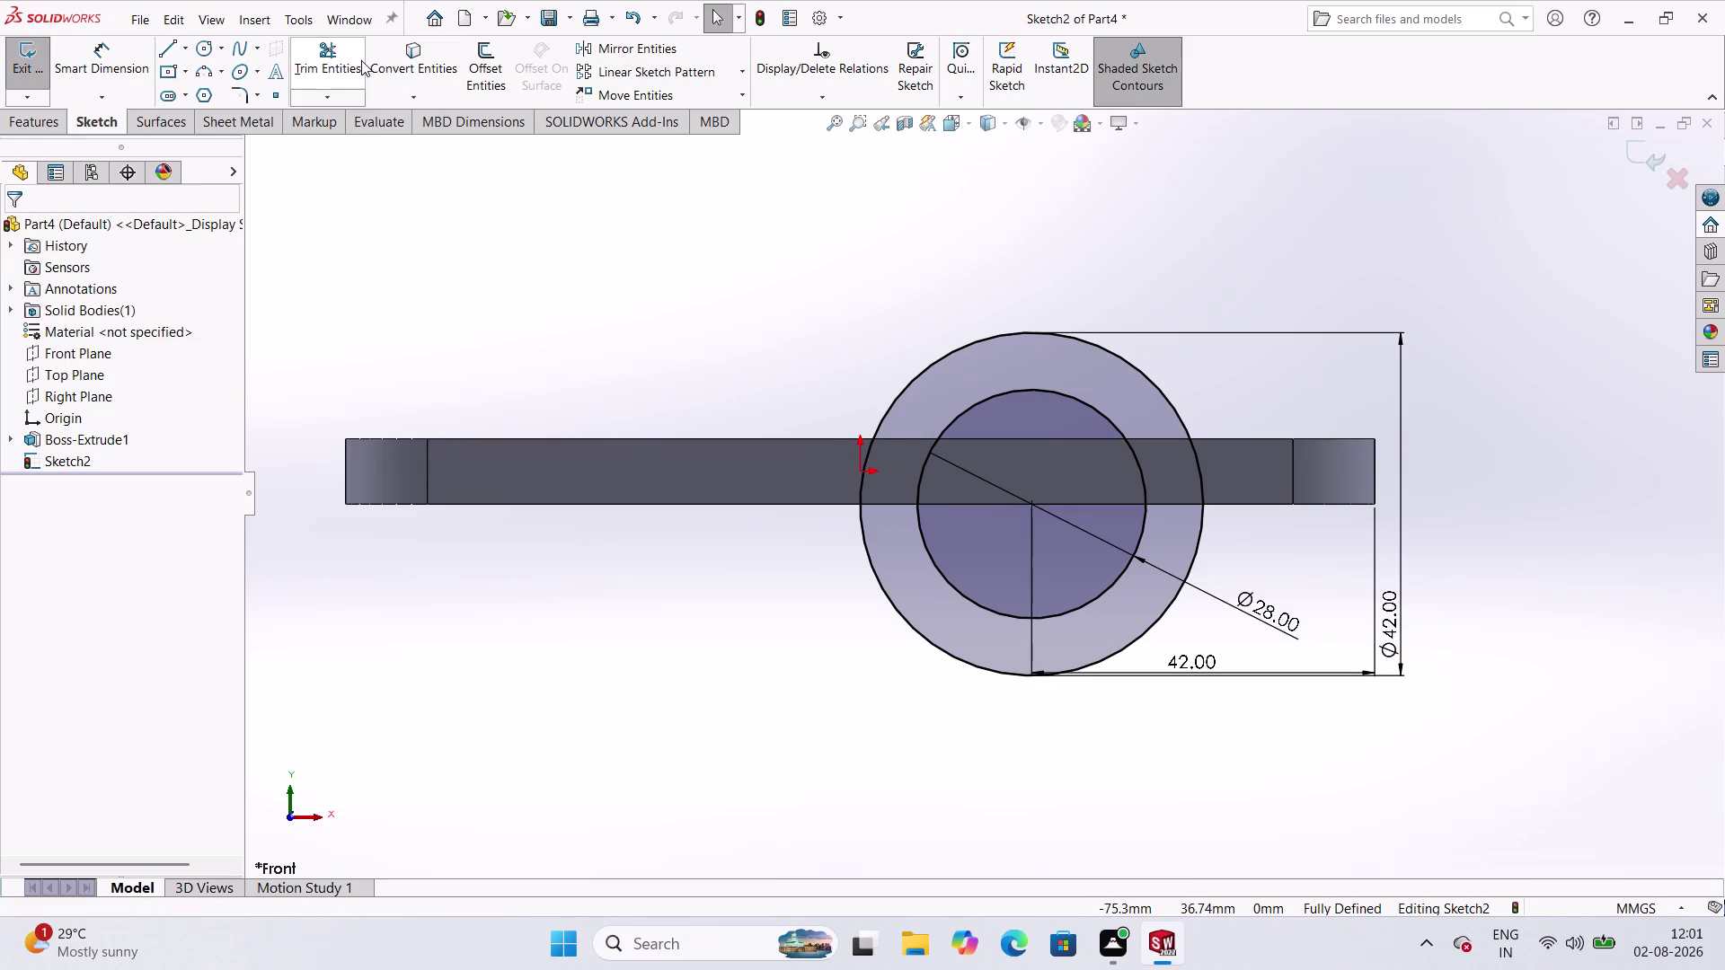
Convert the bar's bottom edge into a 106 mm sketch line.
click(400, 56)
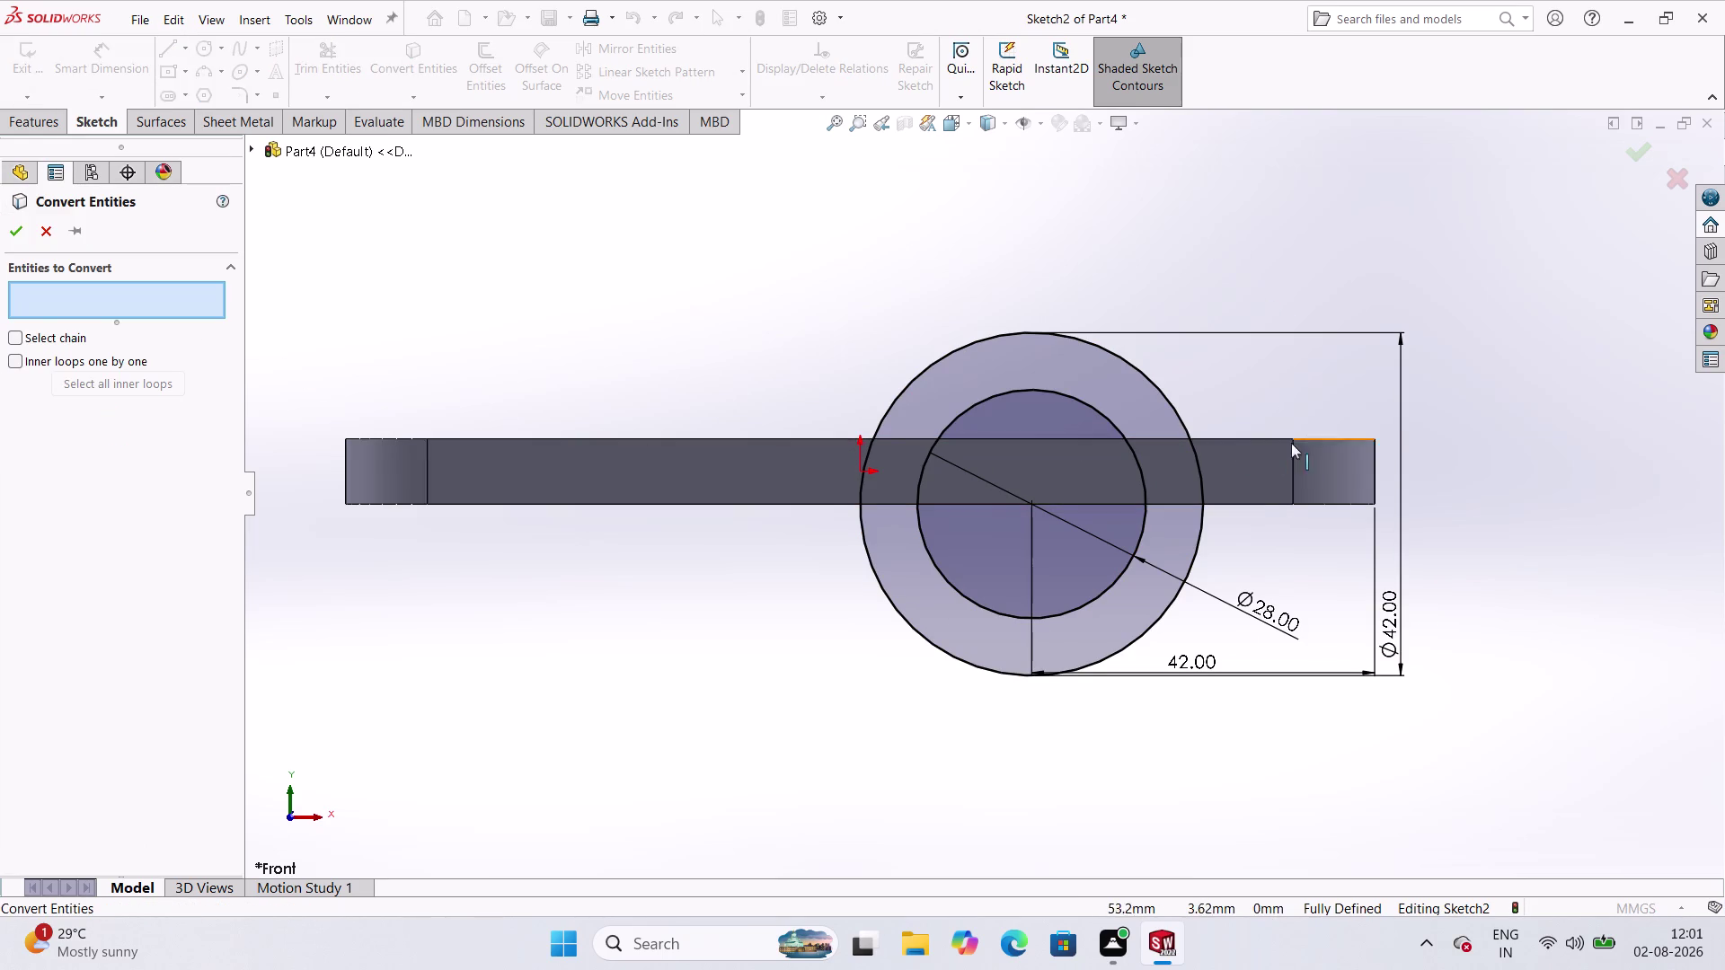
click(1241, 505)
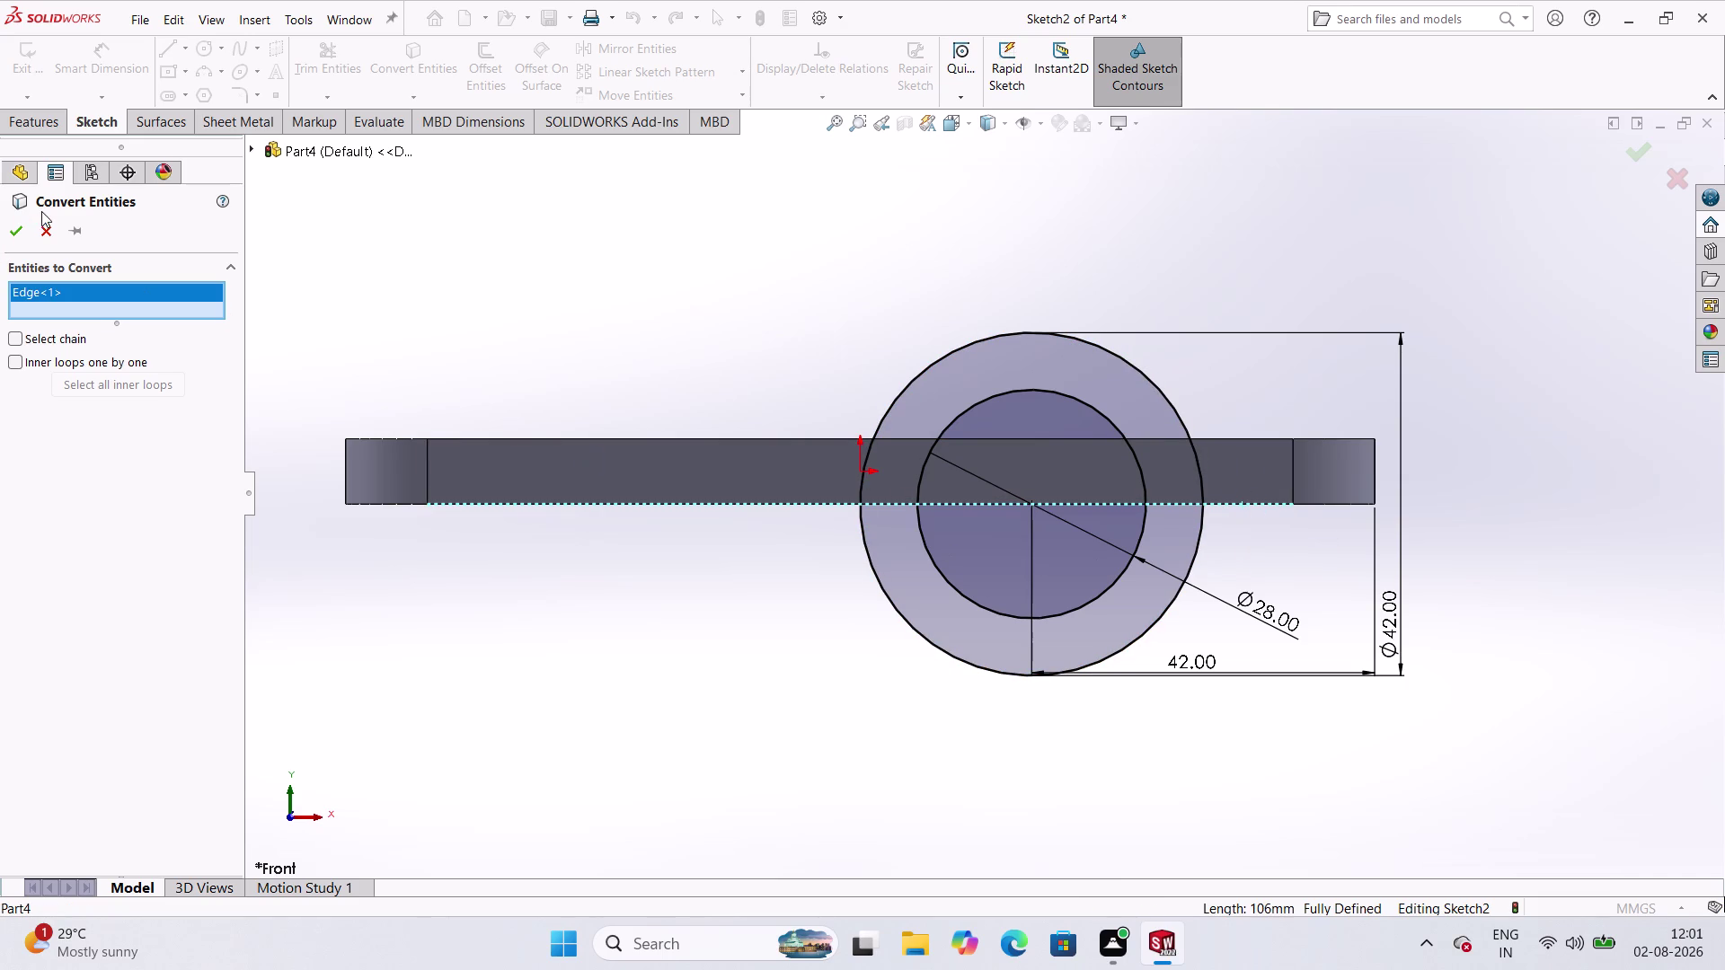
click(27, 230)
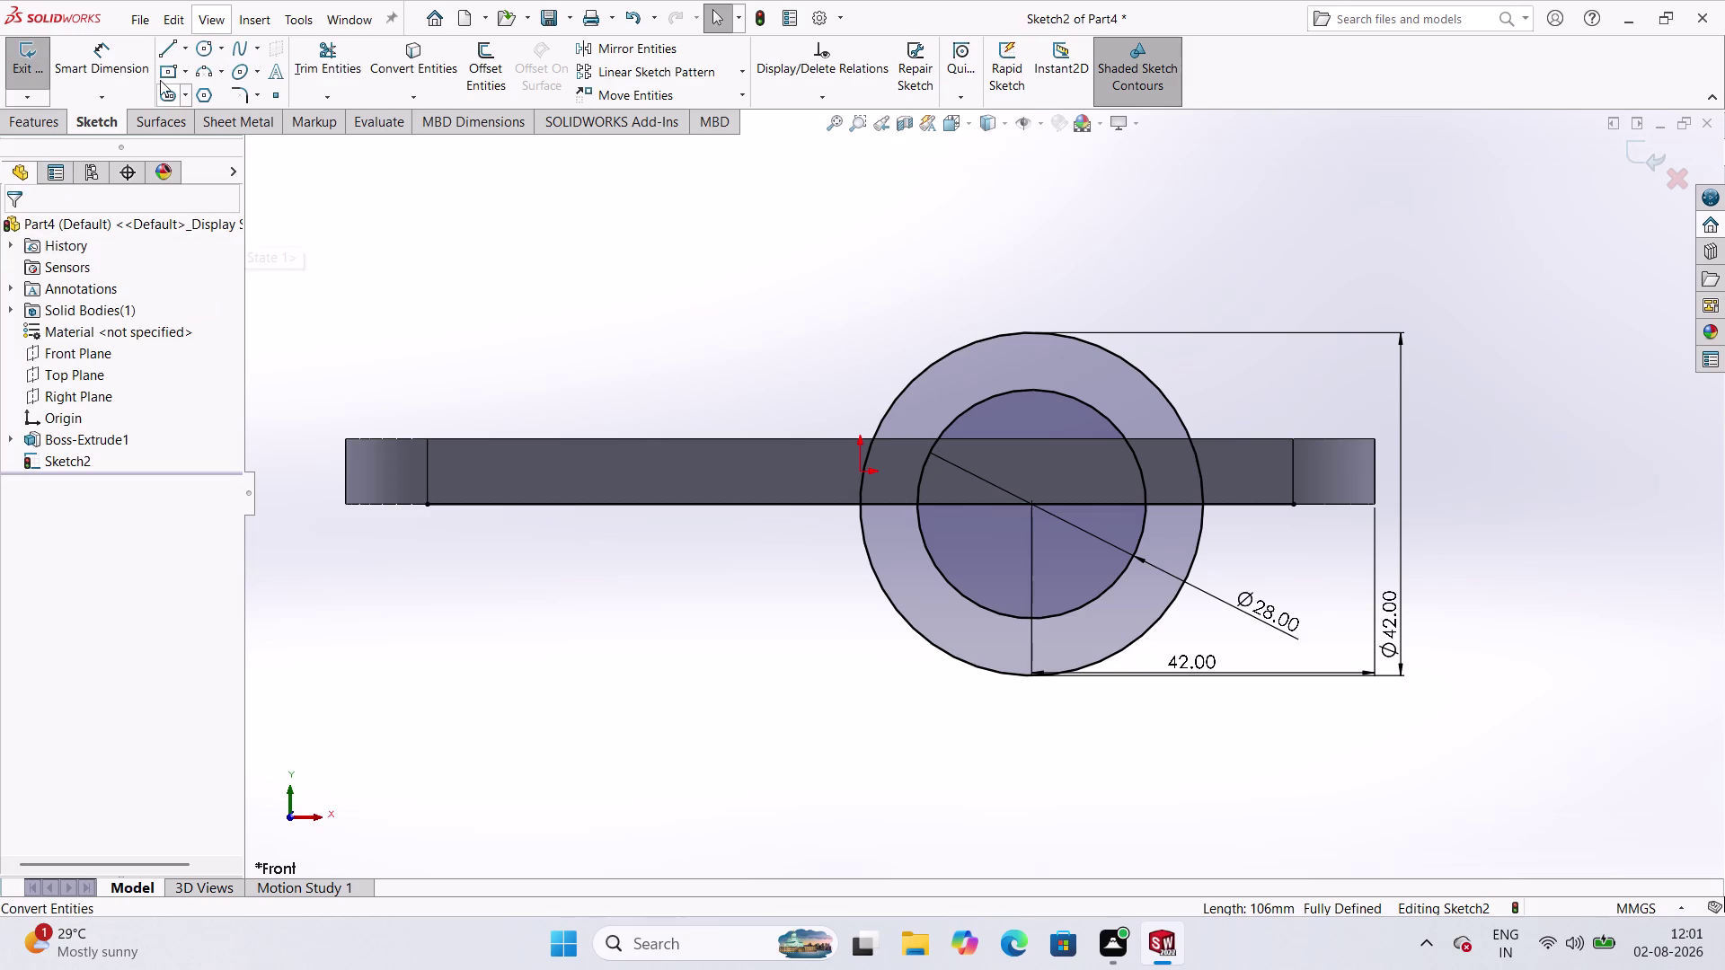
click(322, 57)
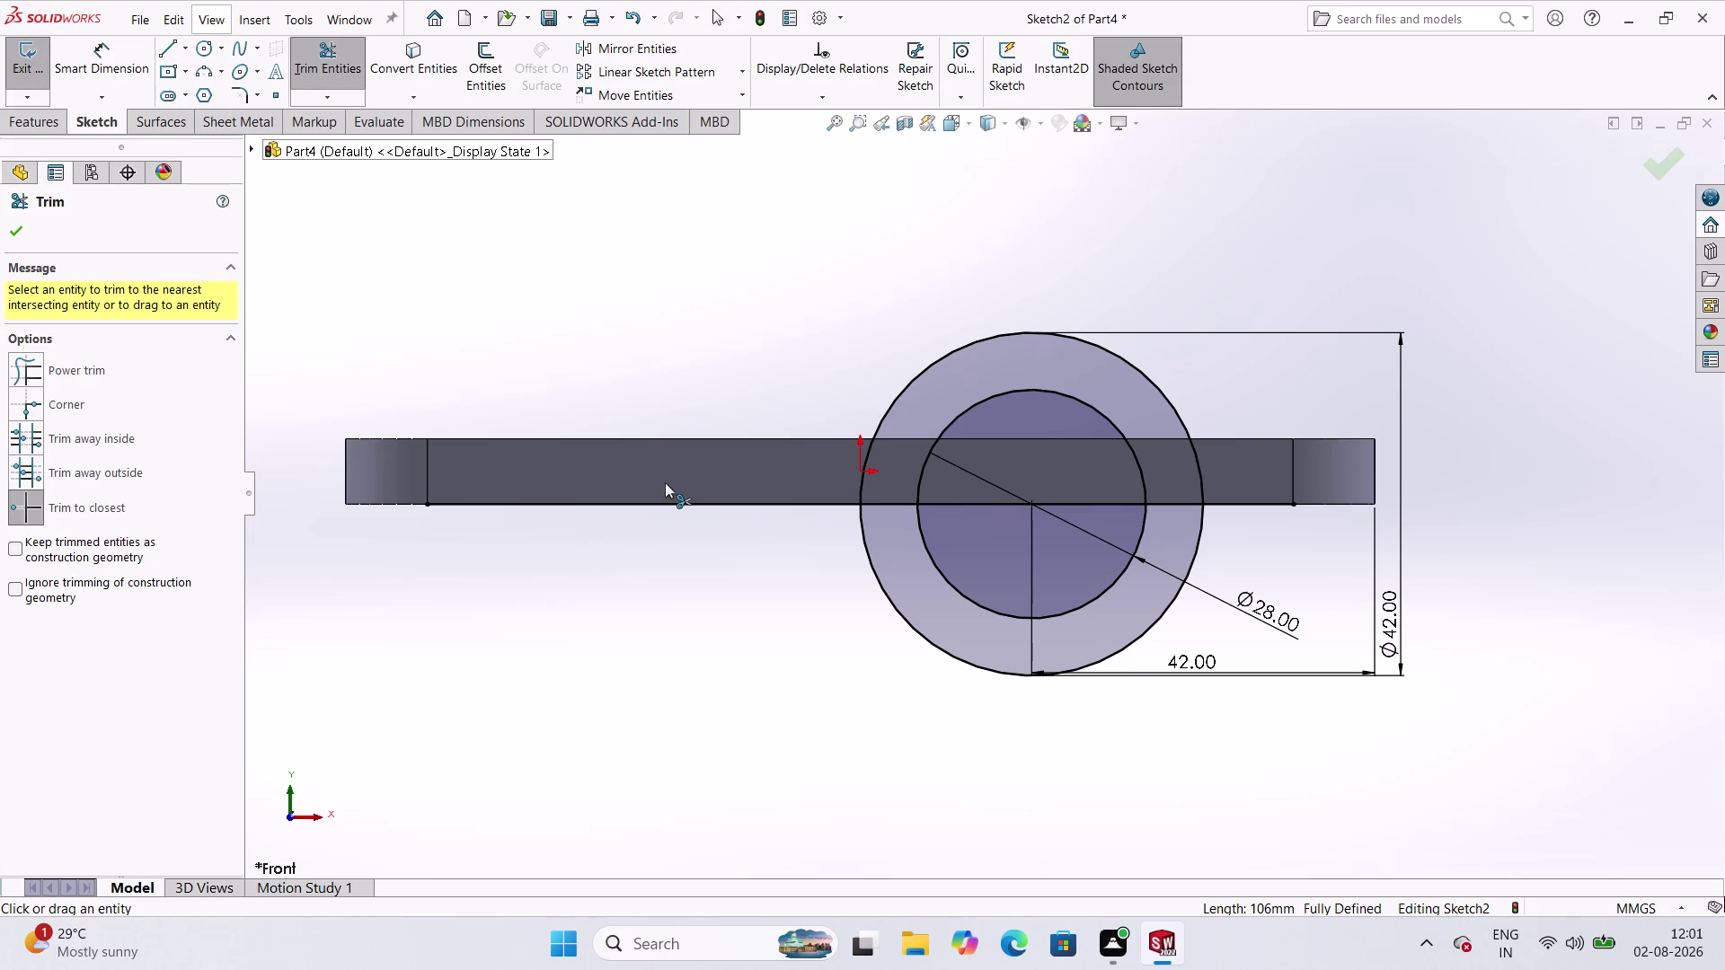
Trim the line's outer ends and the lower halves of both circles, leaving a half-ring.
click(671, 501)
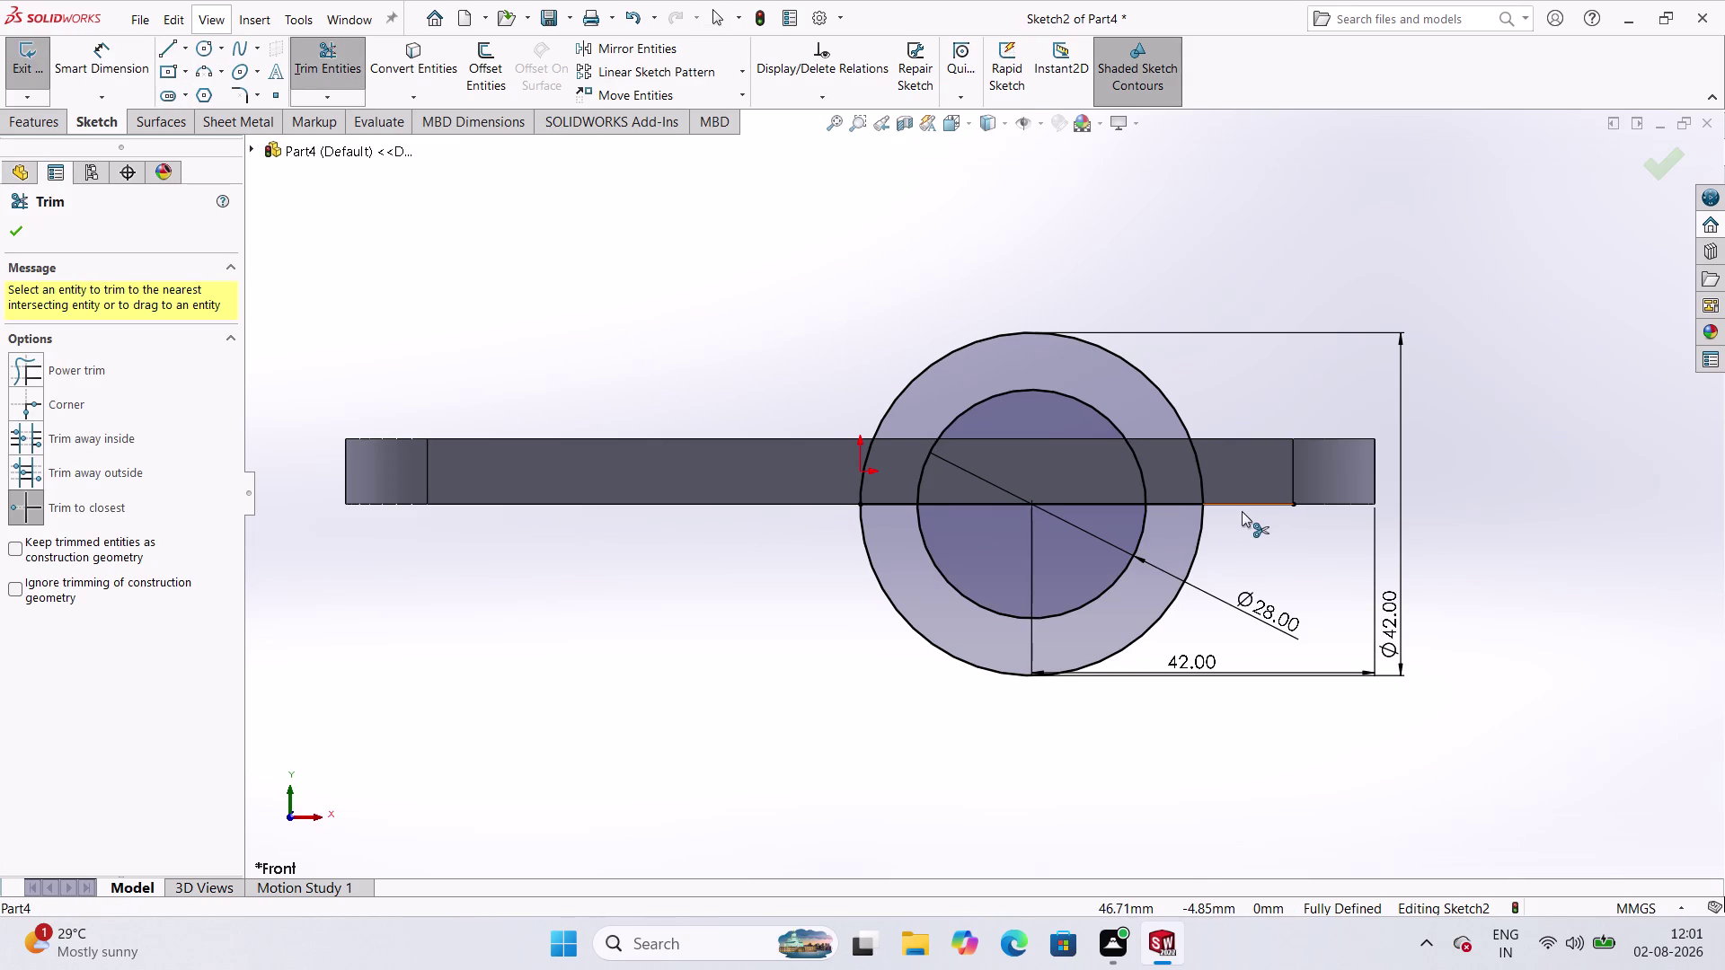
click(1237, 507)
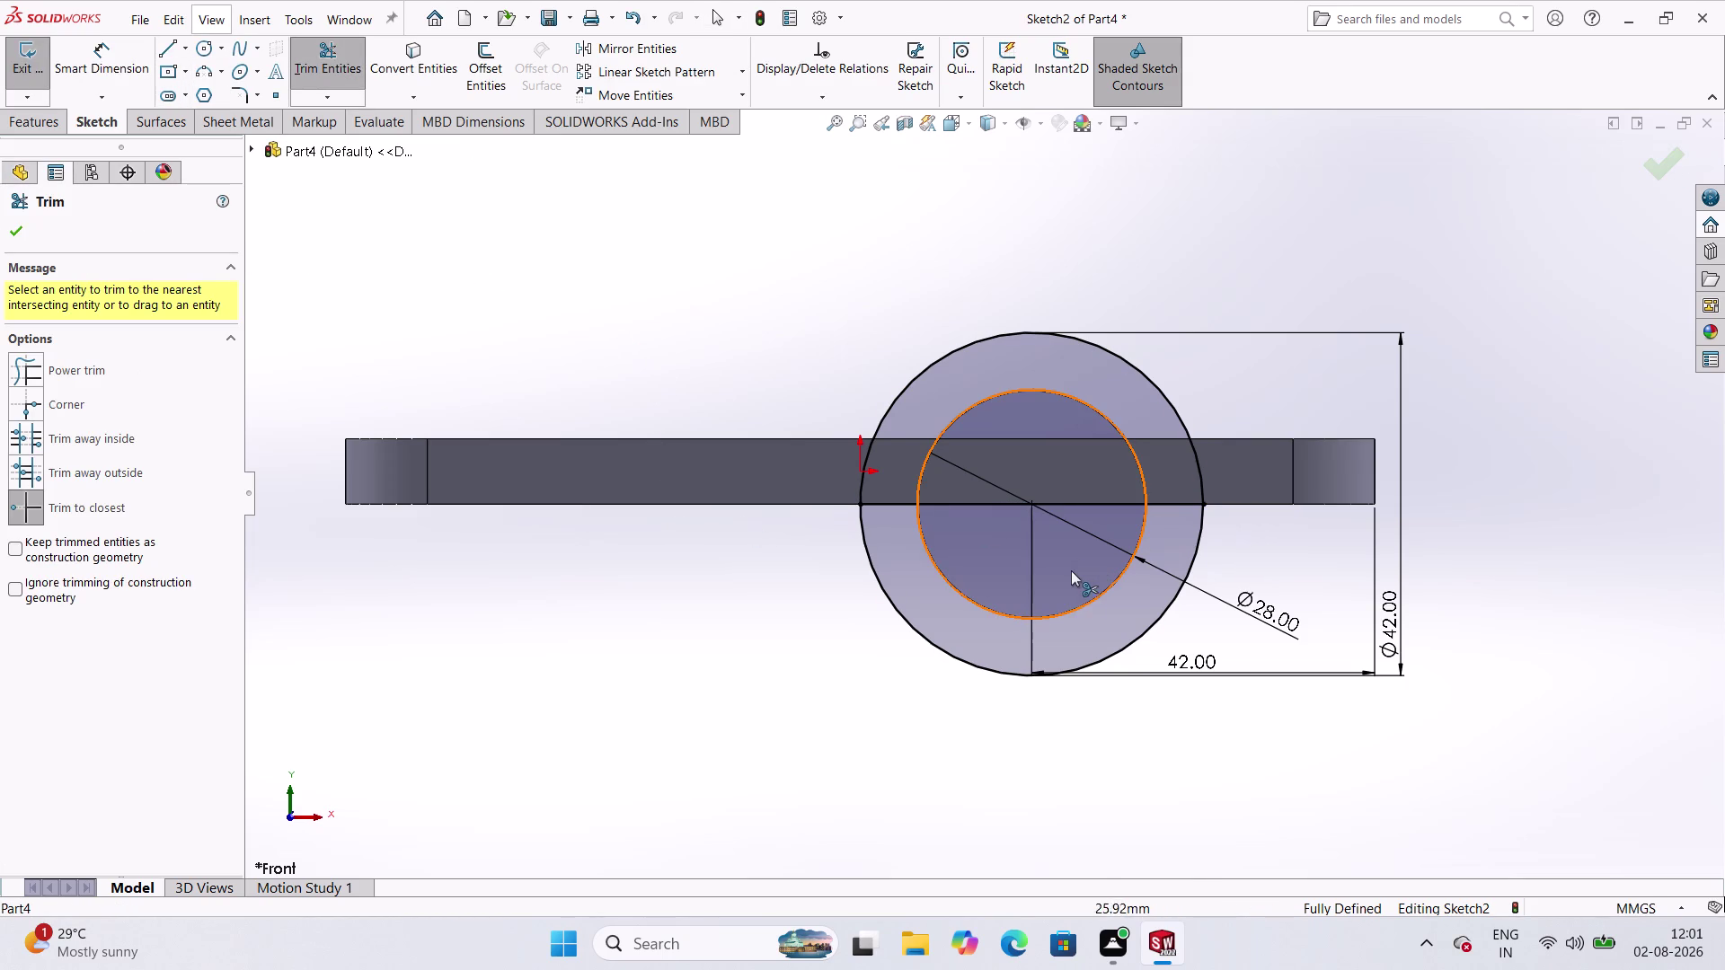
click(1063, 609)
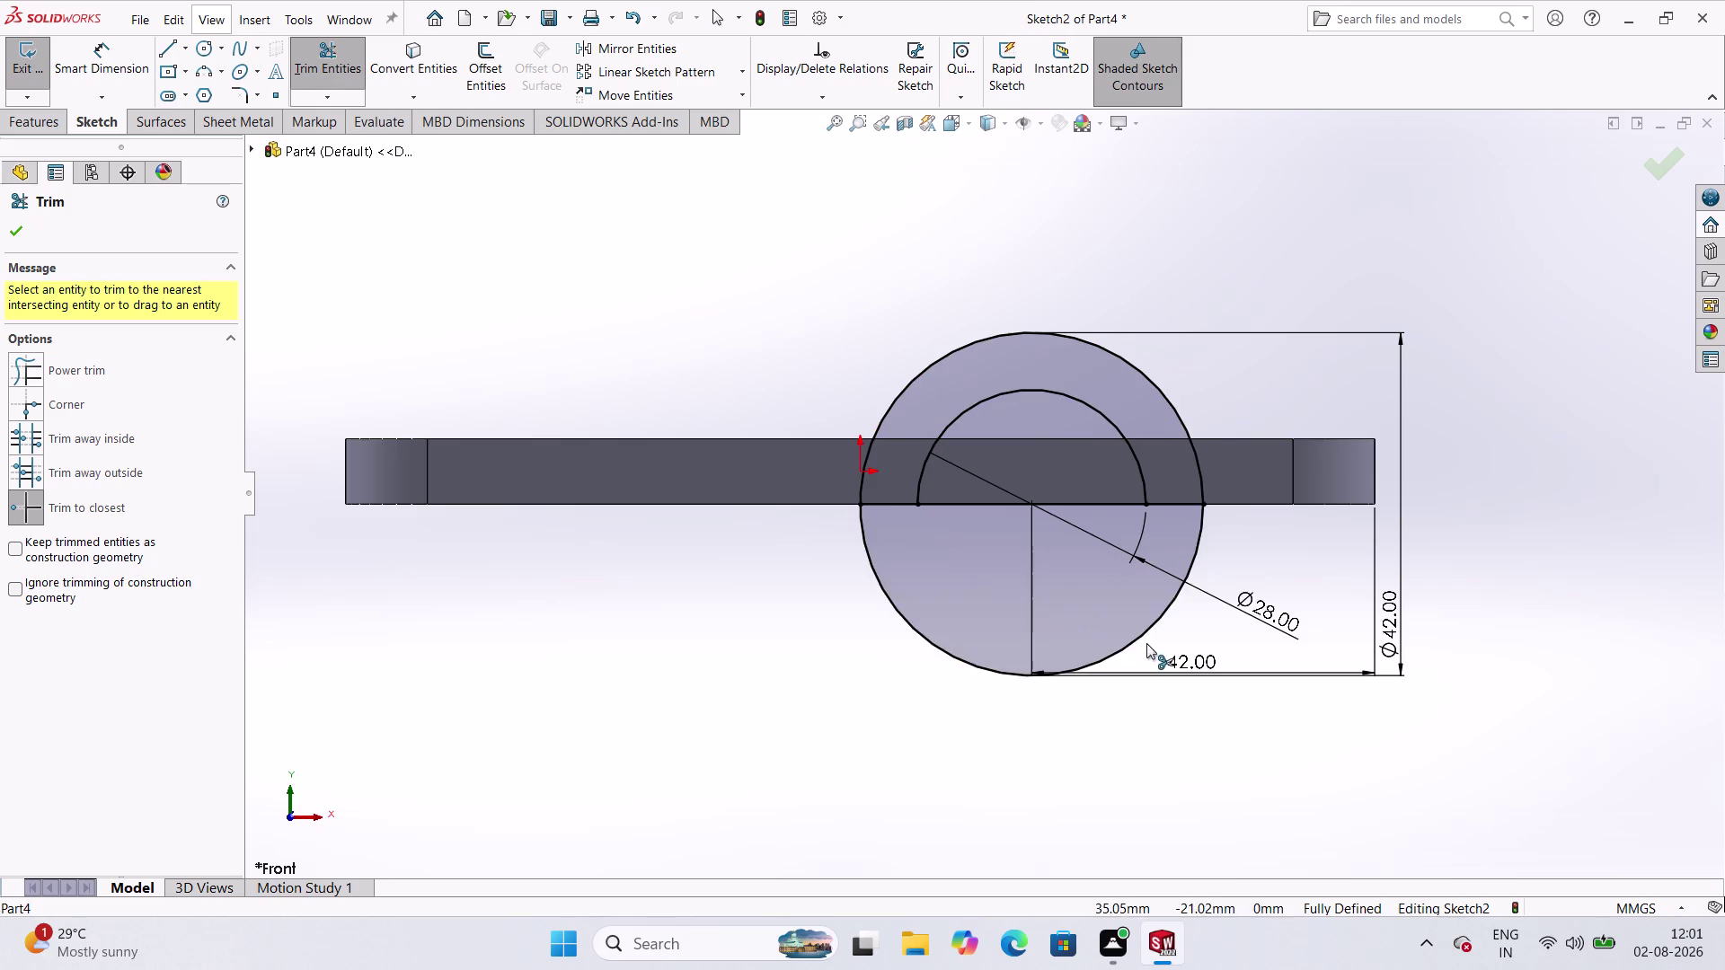
click(1136, 639)
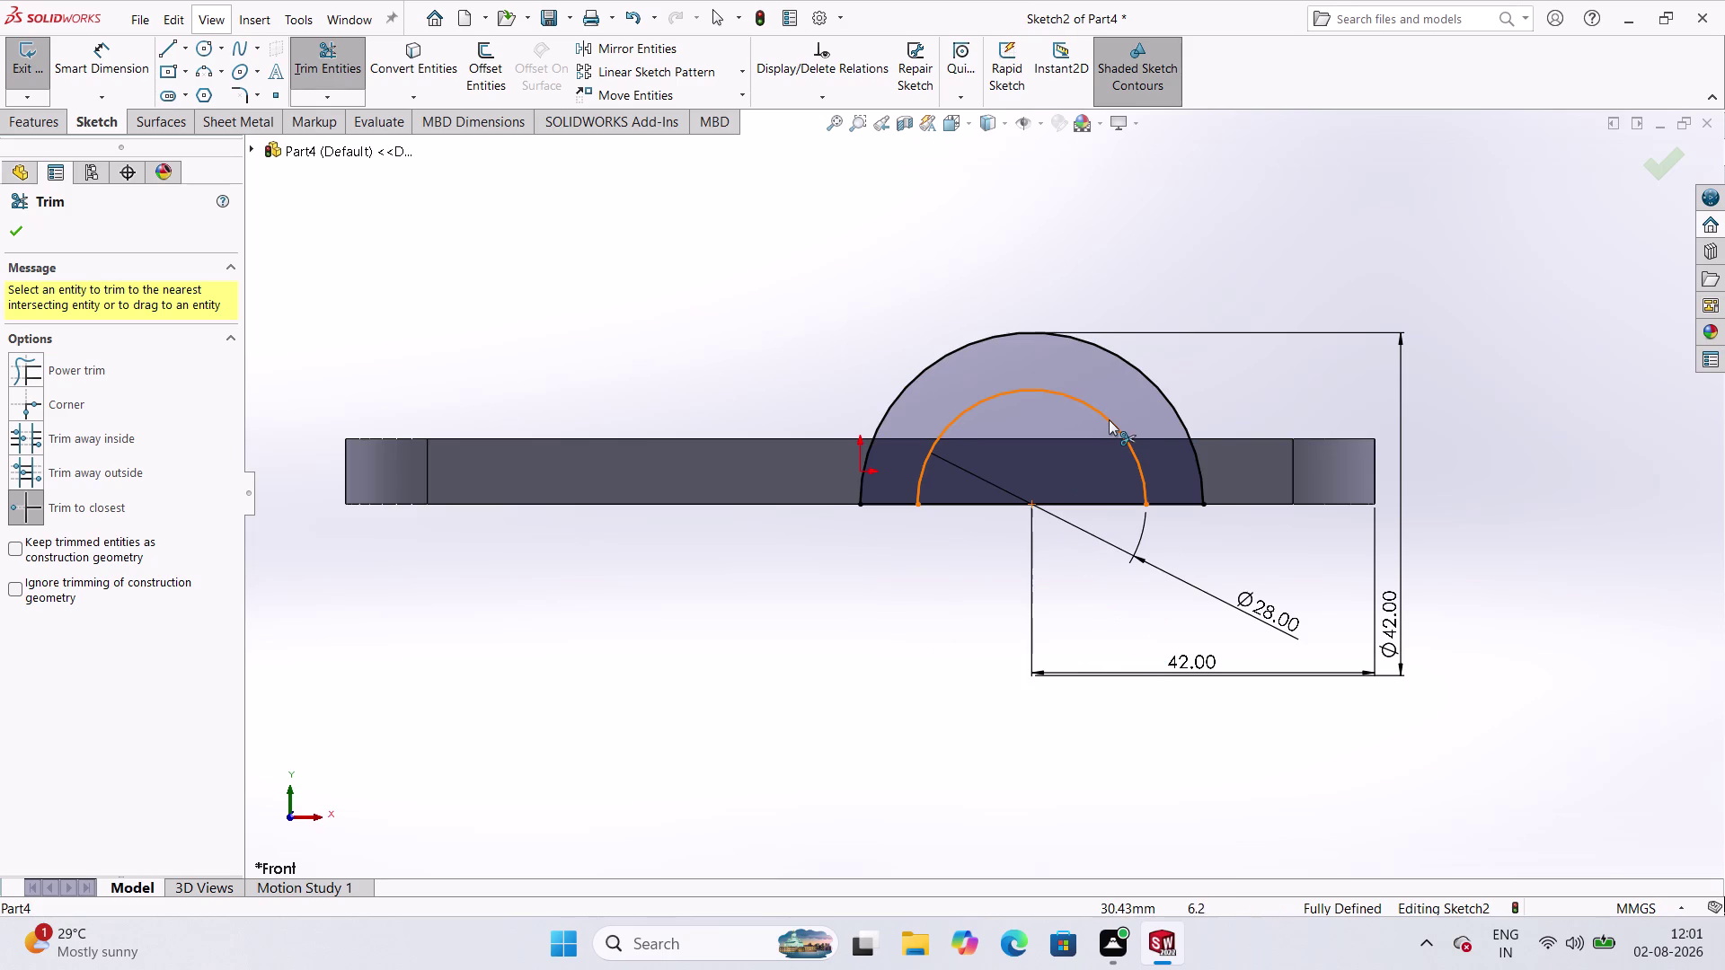
click(966, 508)
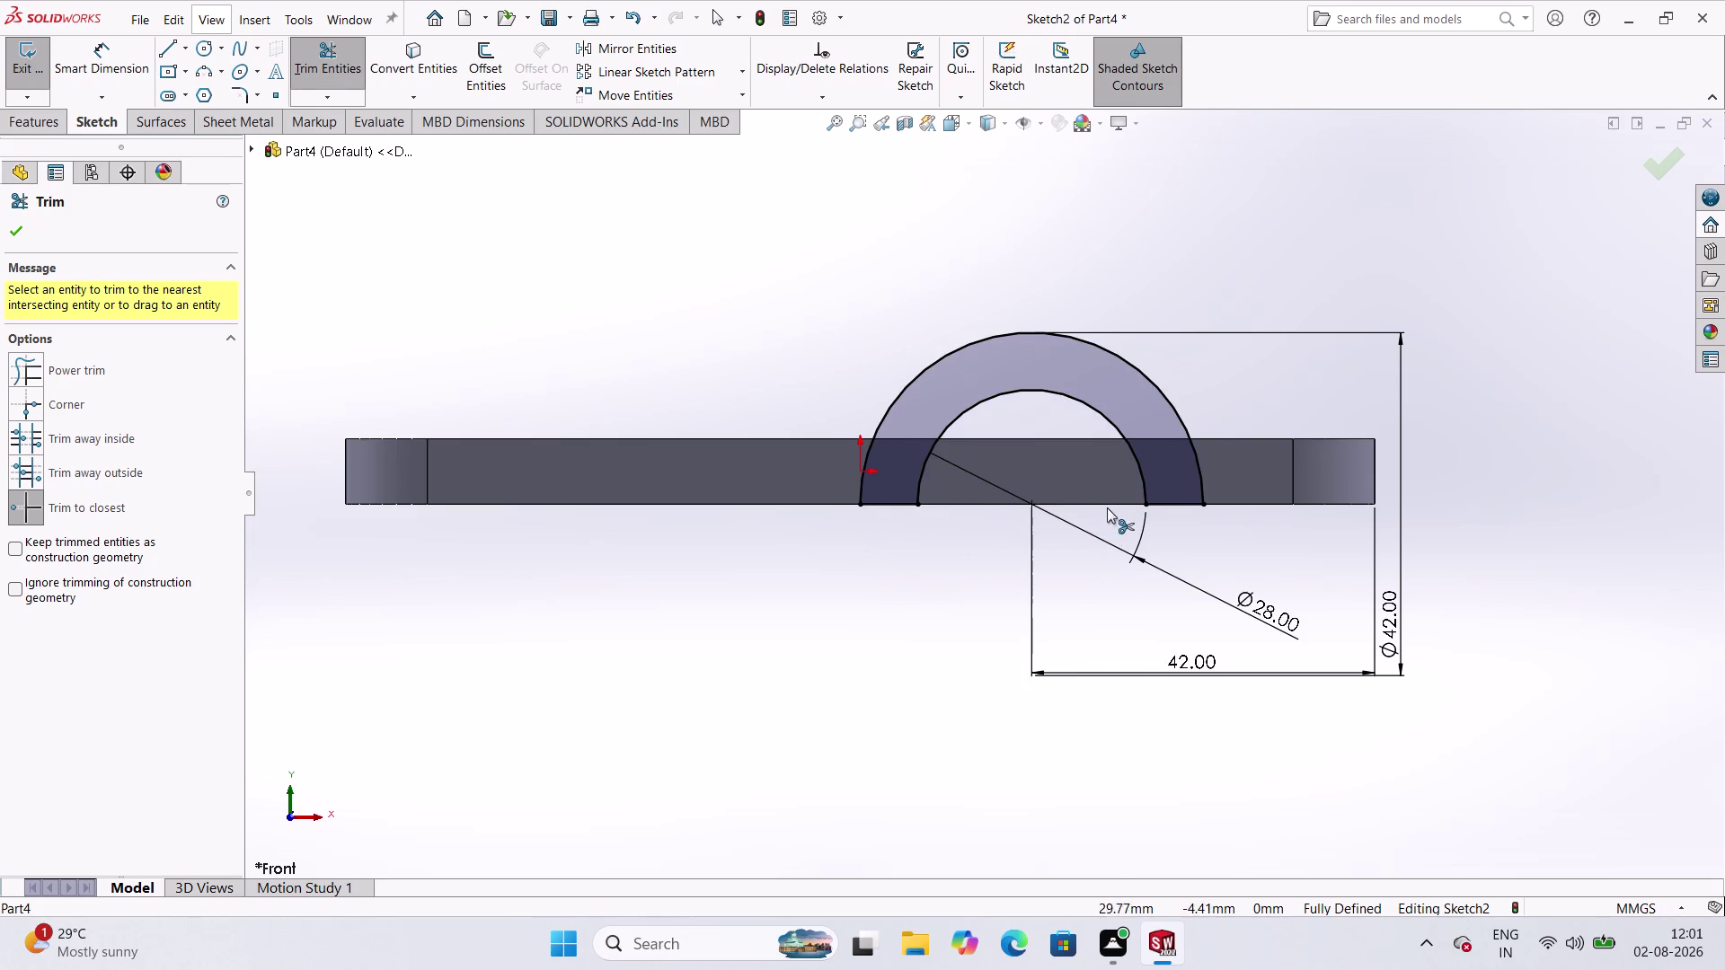
click(1097, 503)
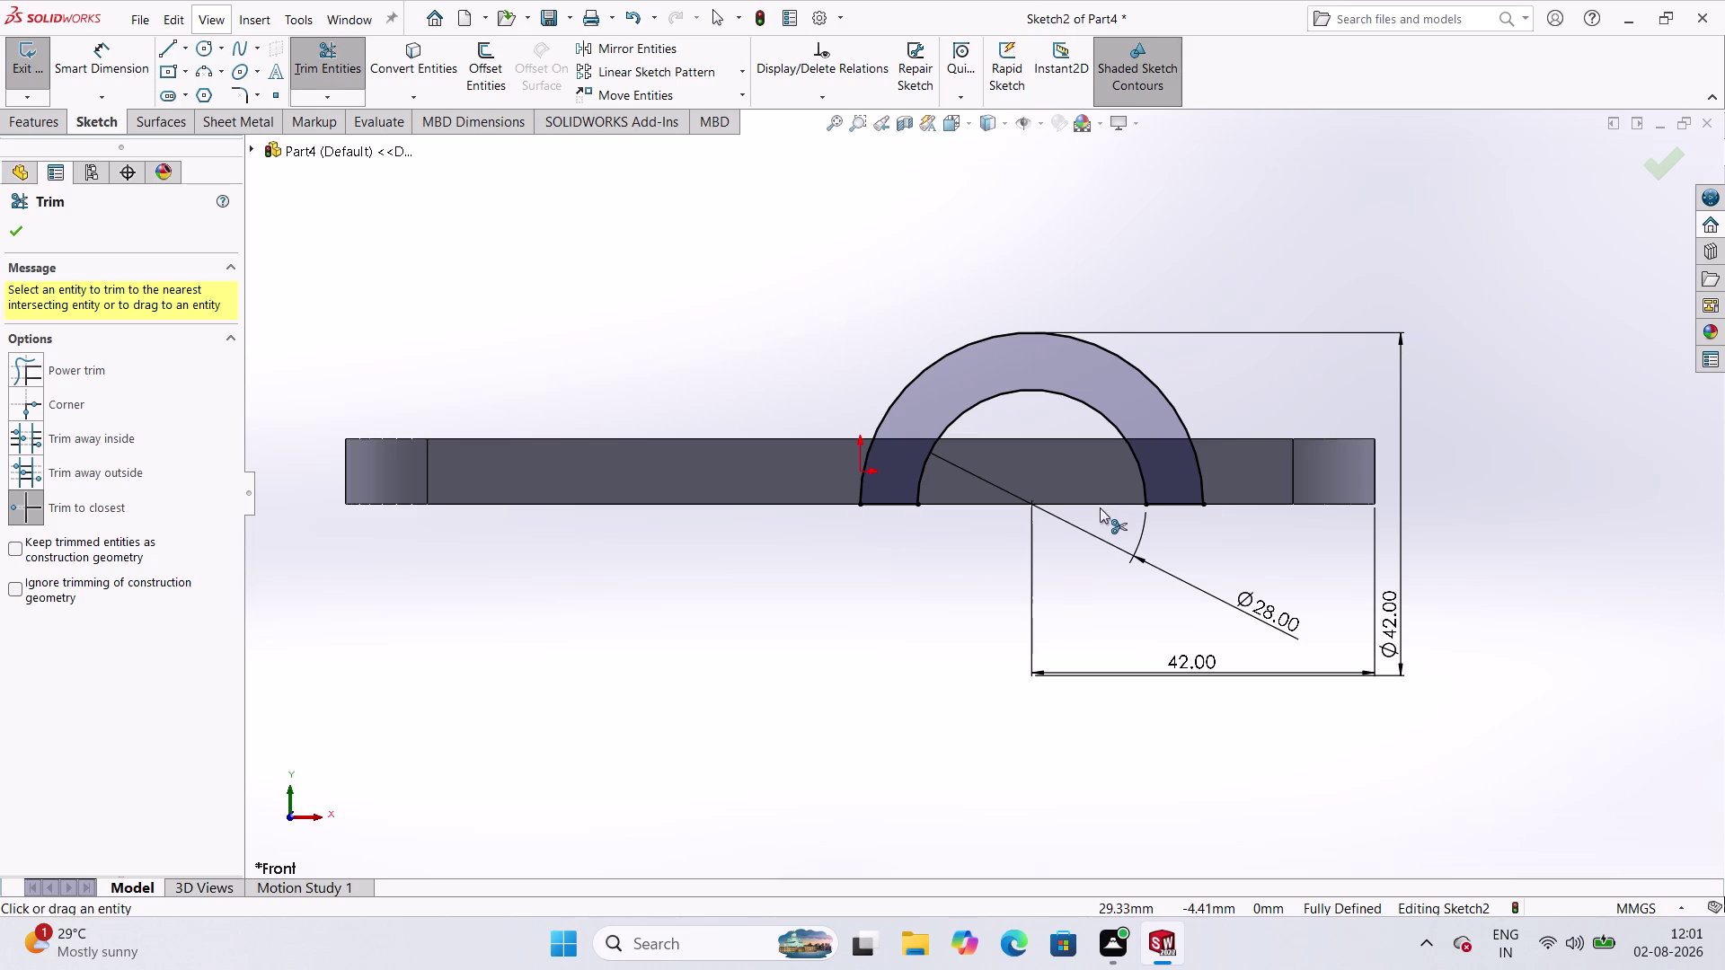
click(15, 230)
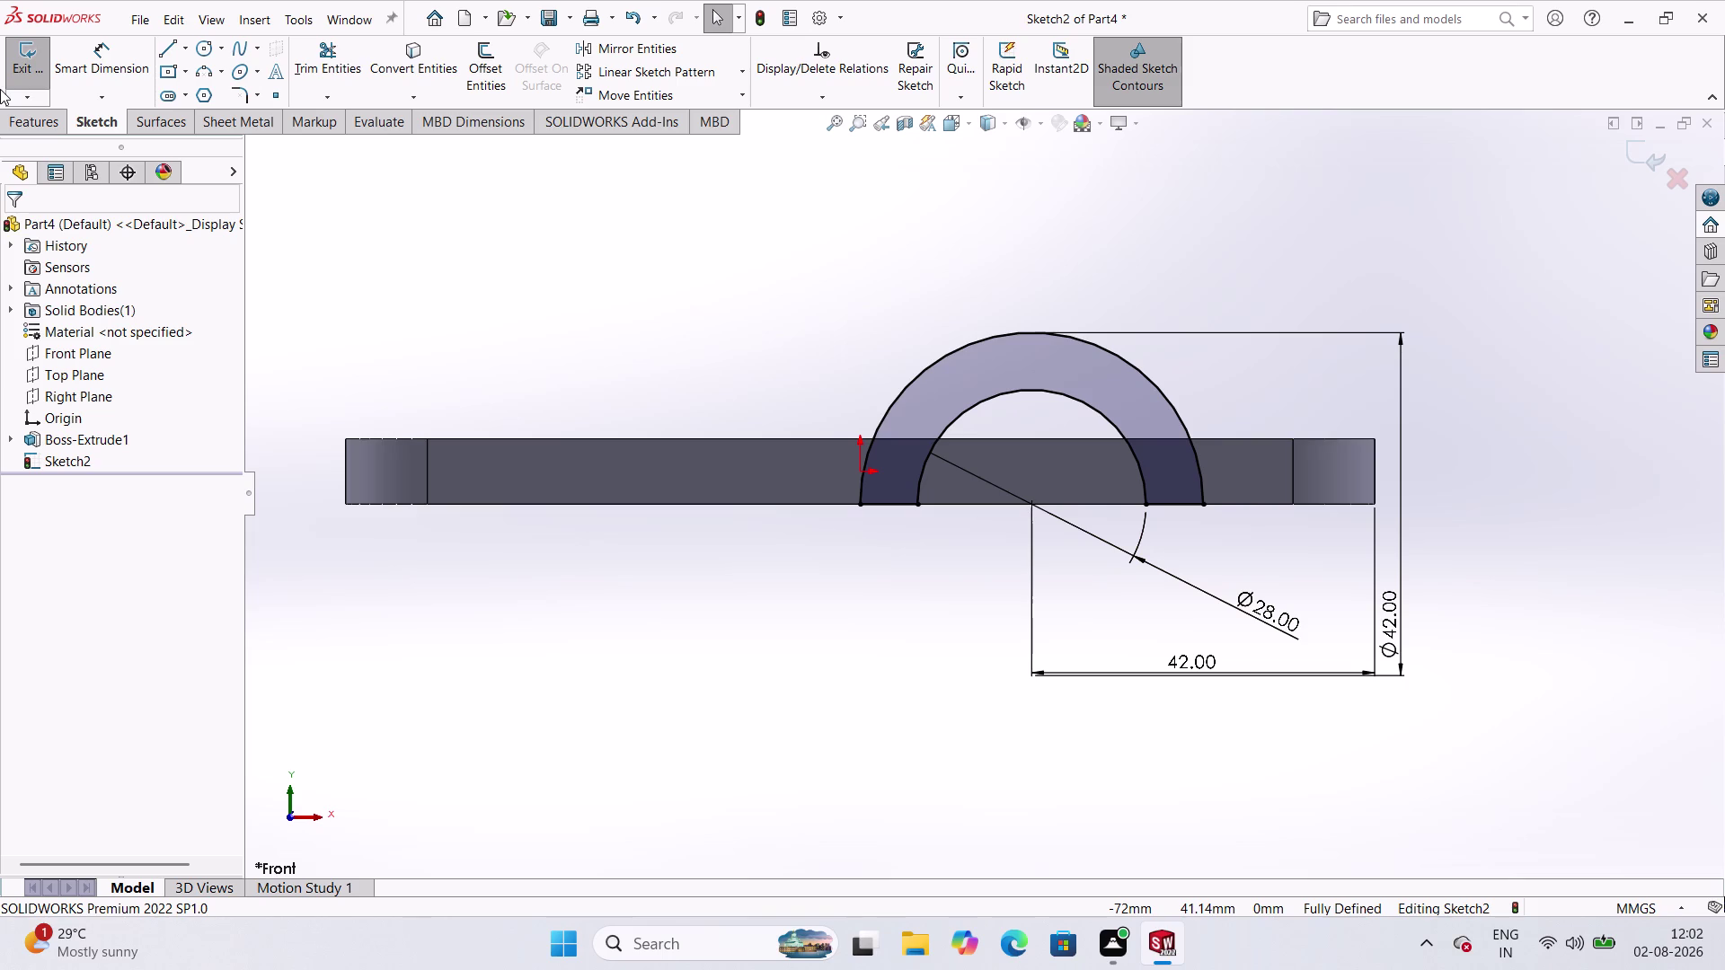
Draw a vertical construction centerline through the origin, extending above and below the bar.
scroll(up, 3)
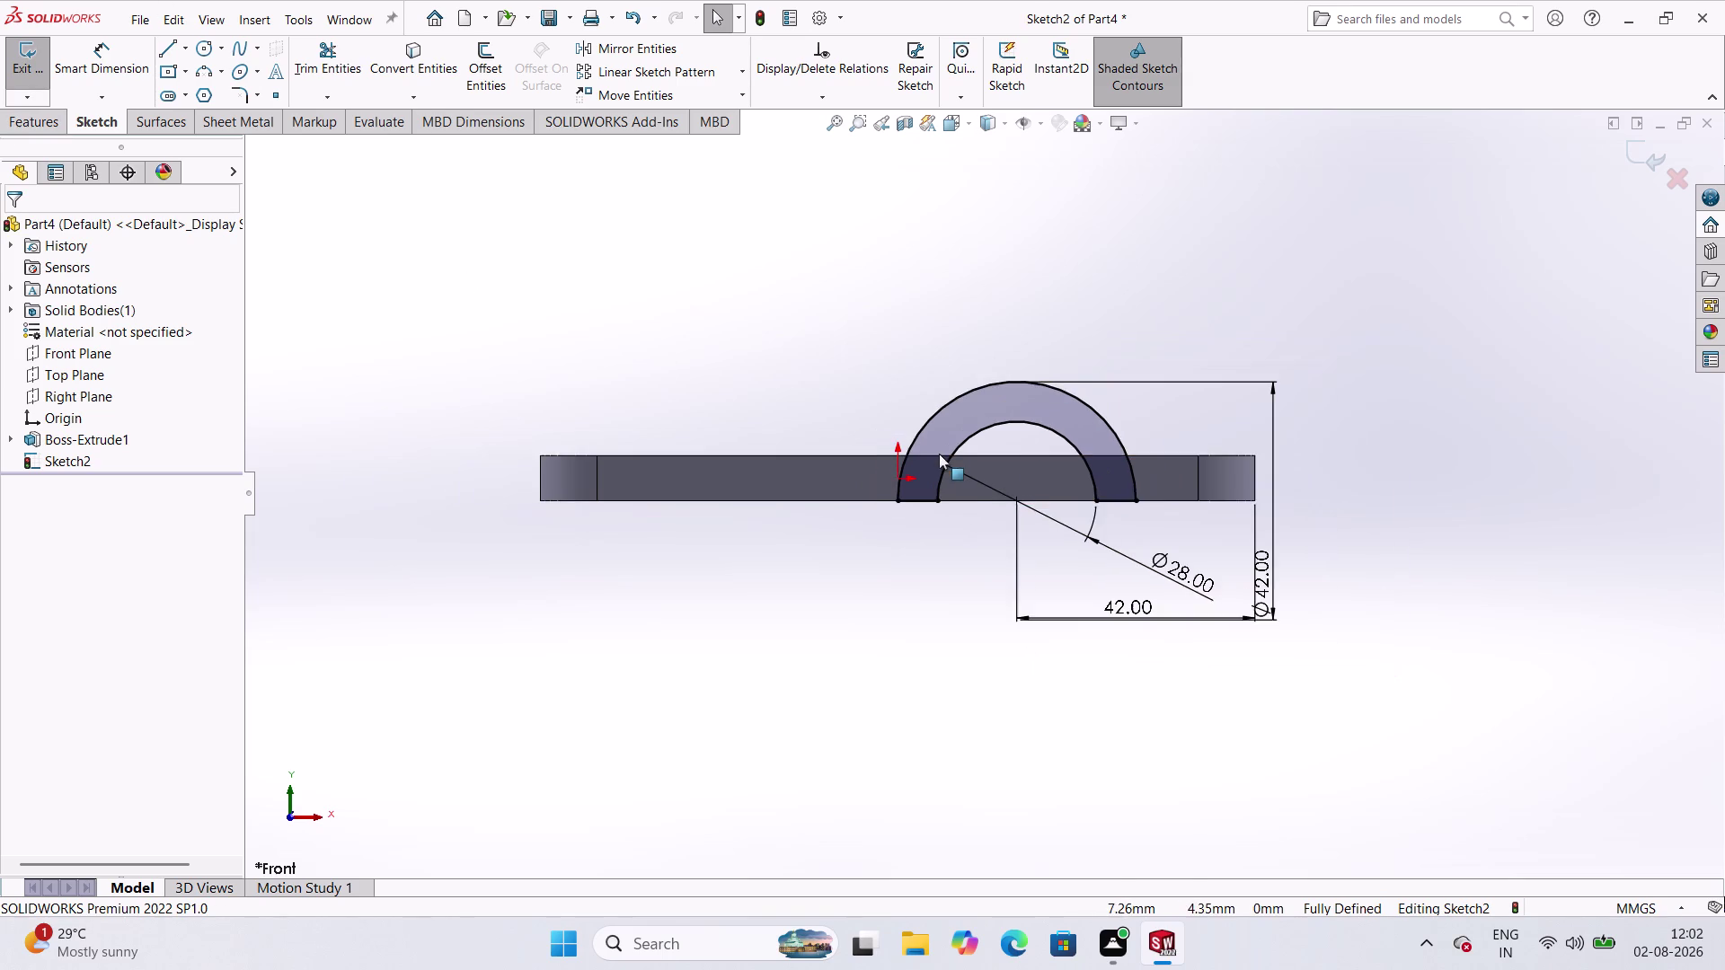
scroll(down, 3)
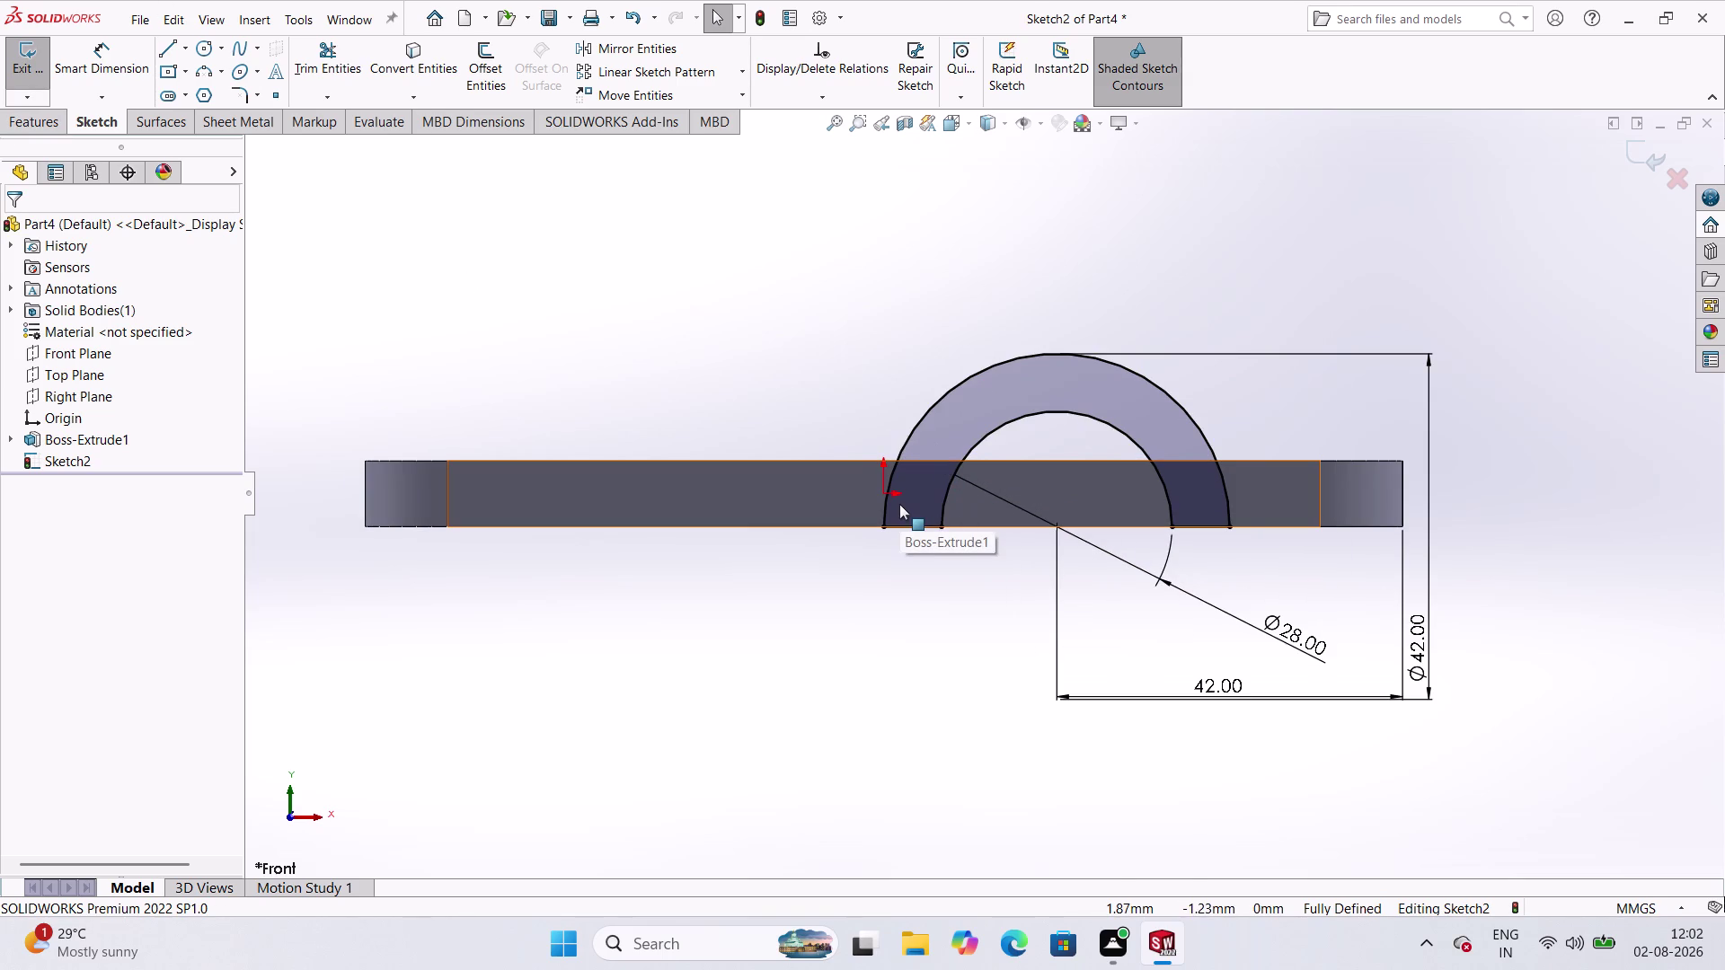
scroll(up, 3)
scroll(down, 3)
scroll(up, 3)
scroll(down, 3)
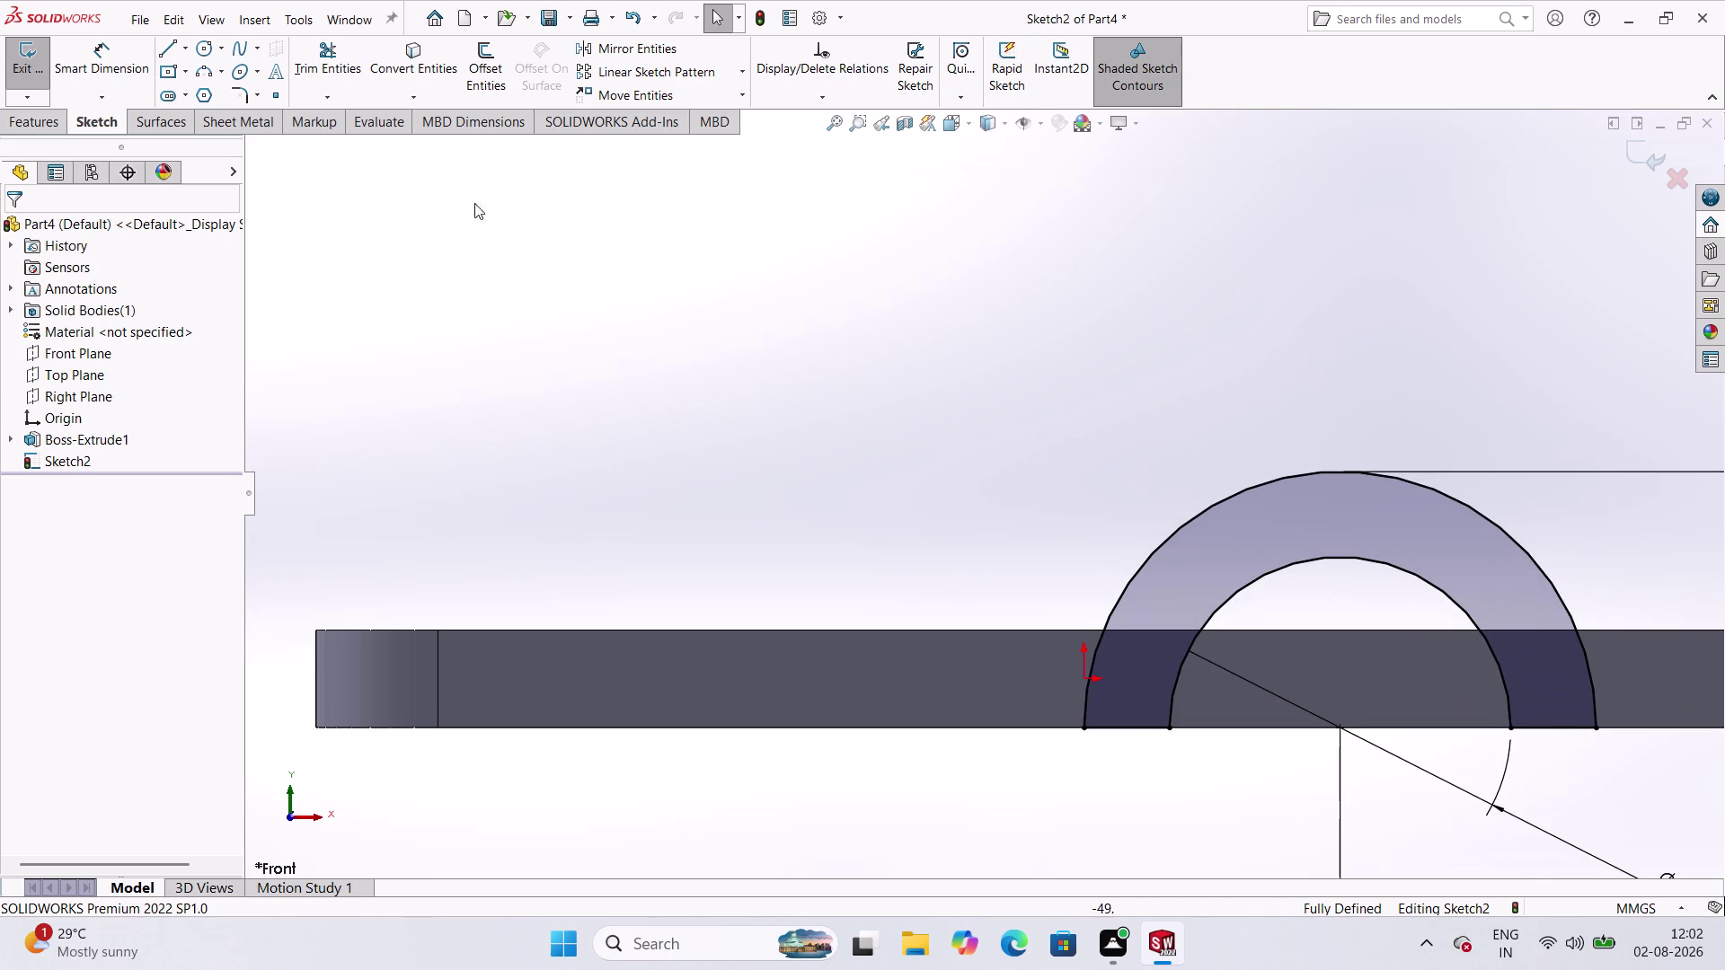
click(187, 49)
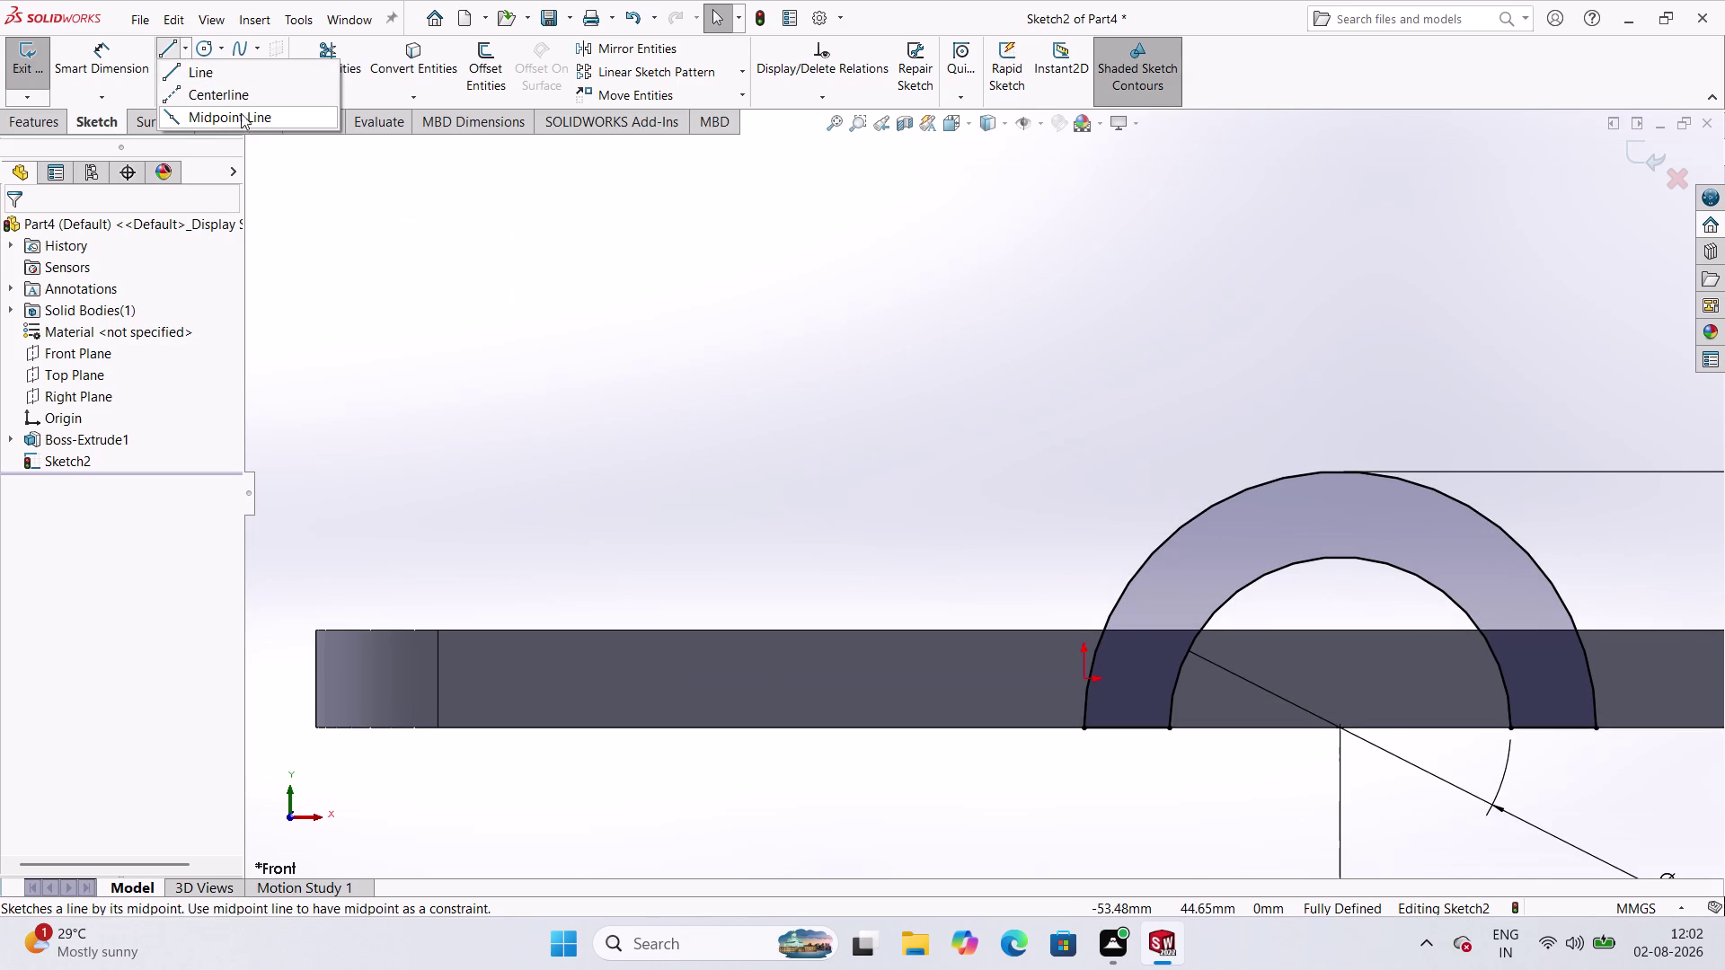
click(242, 102)
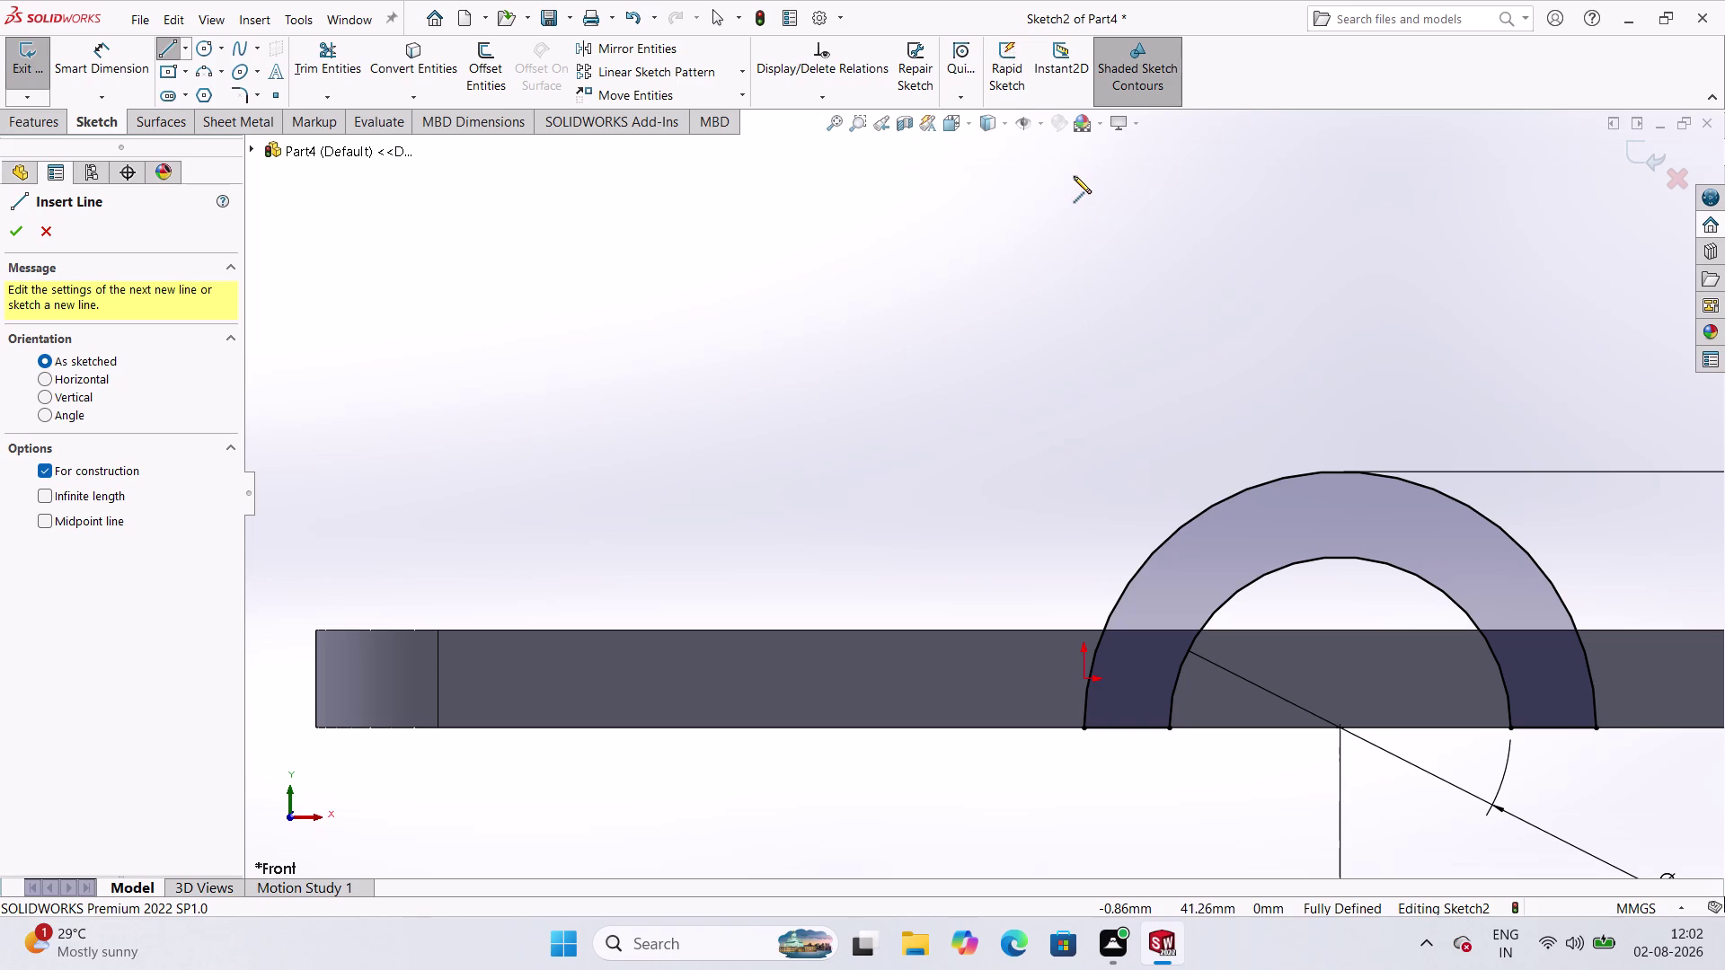
click(1083, 241)
scroll(down, 3)
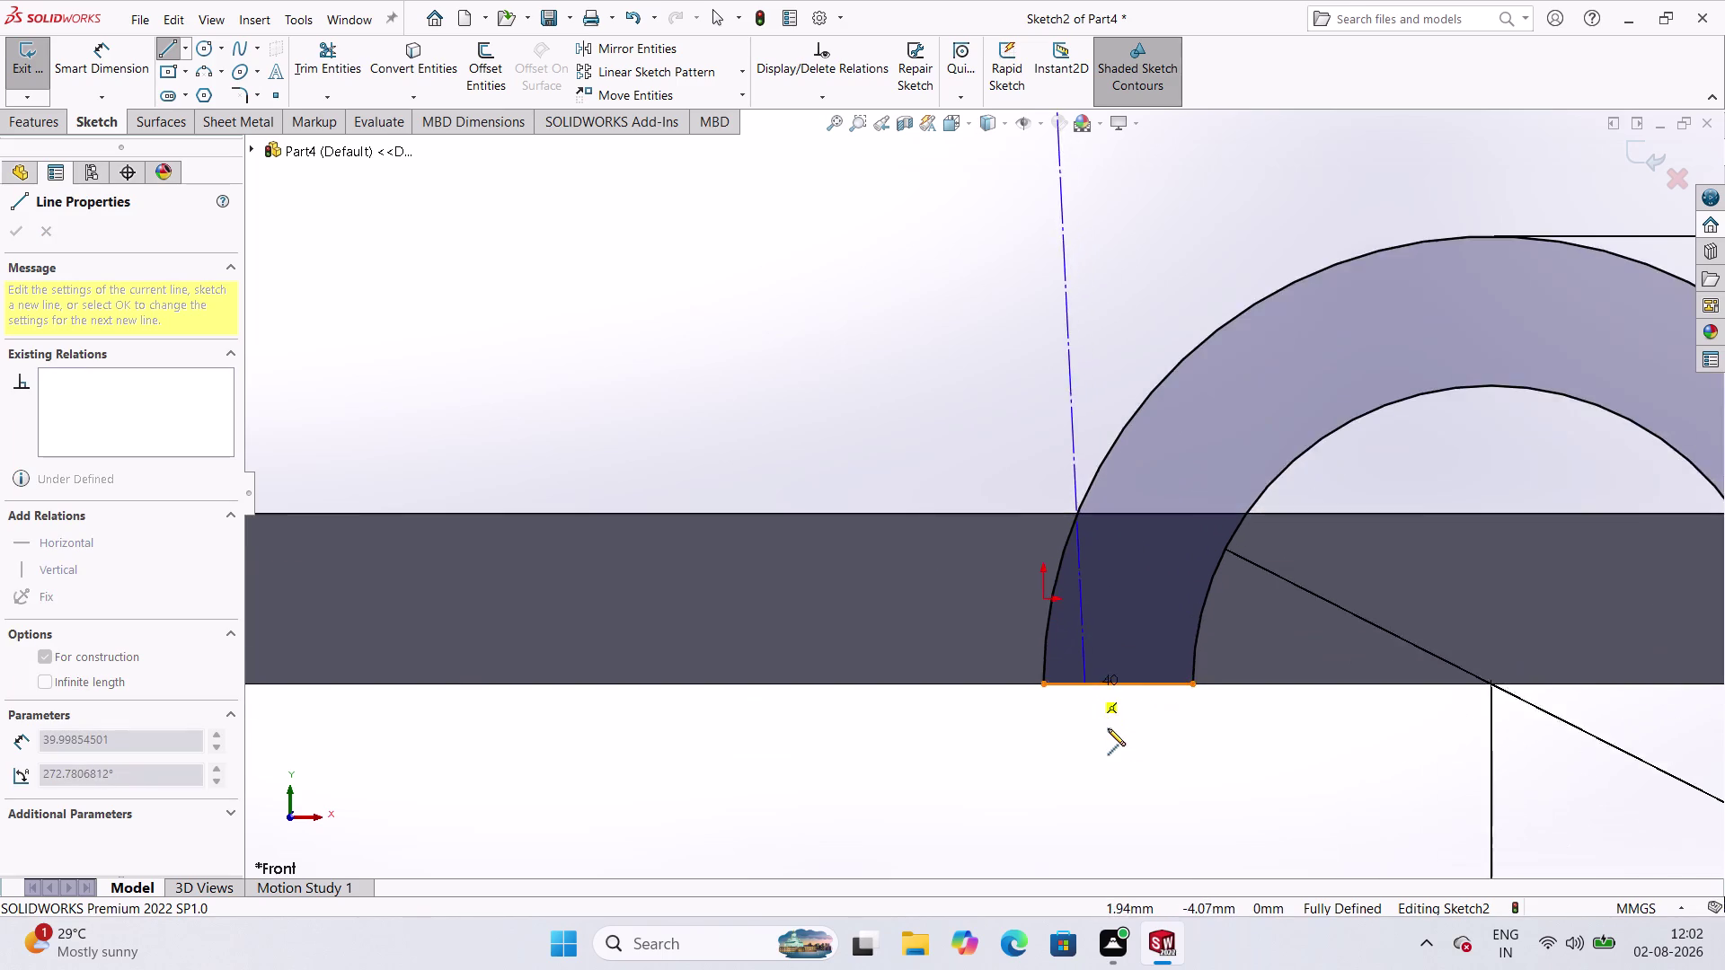
scroll(up, 3)
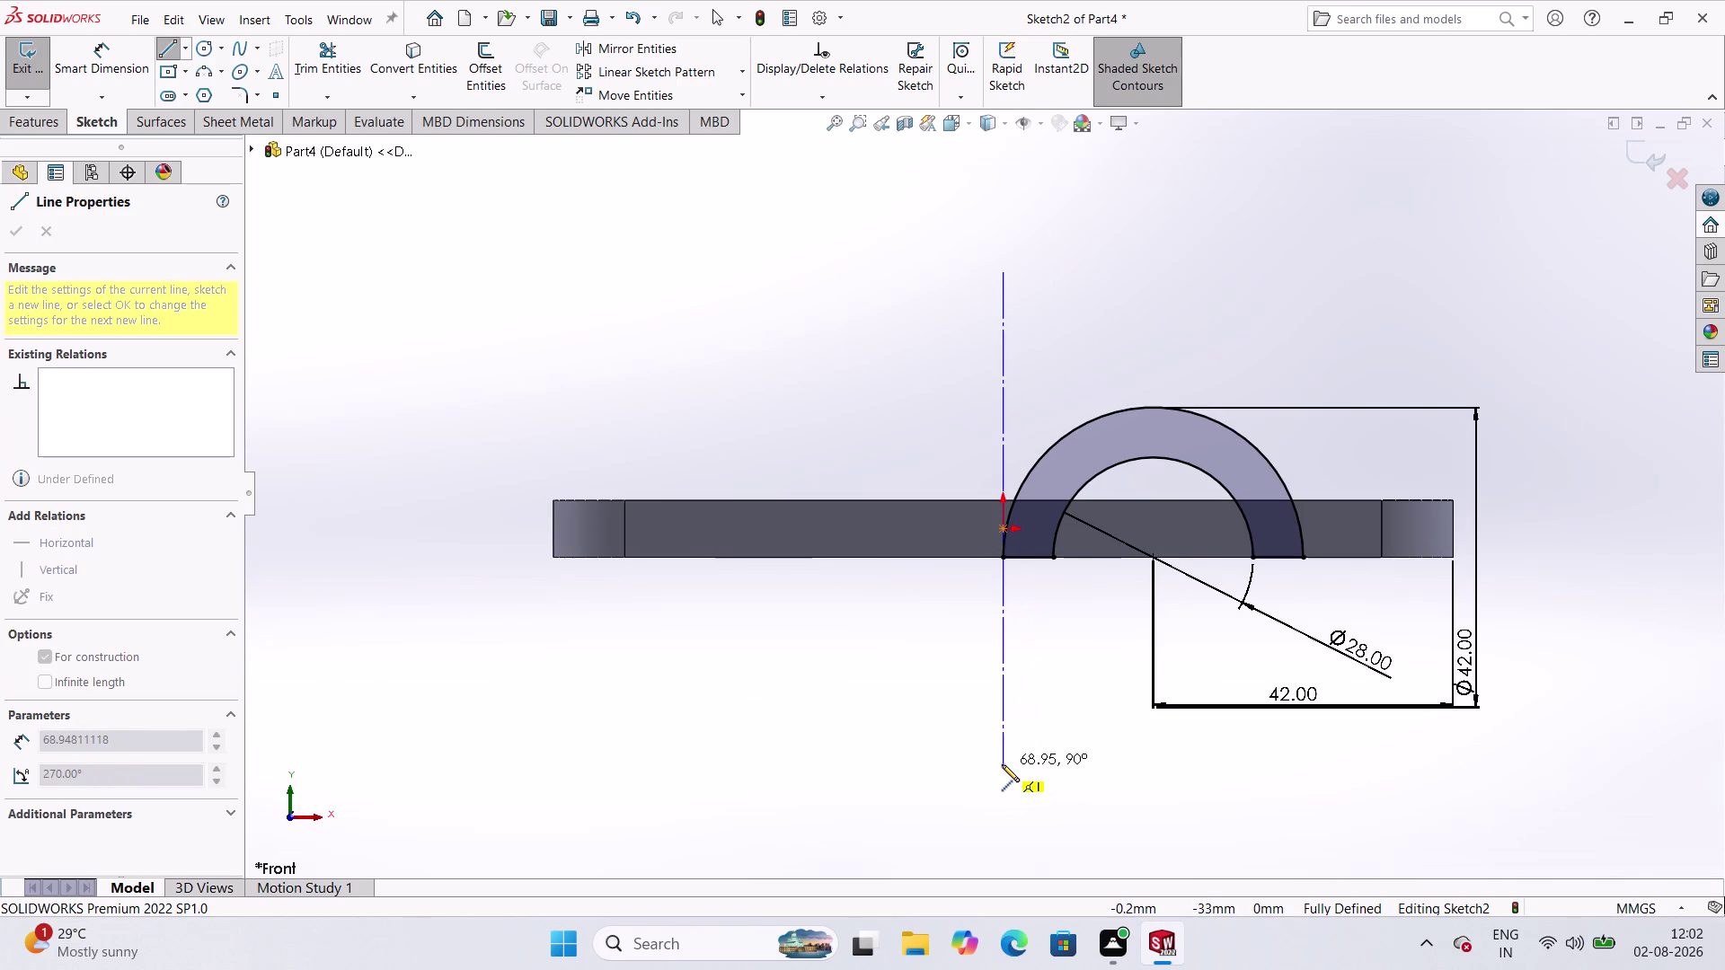
click(1001, 755)
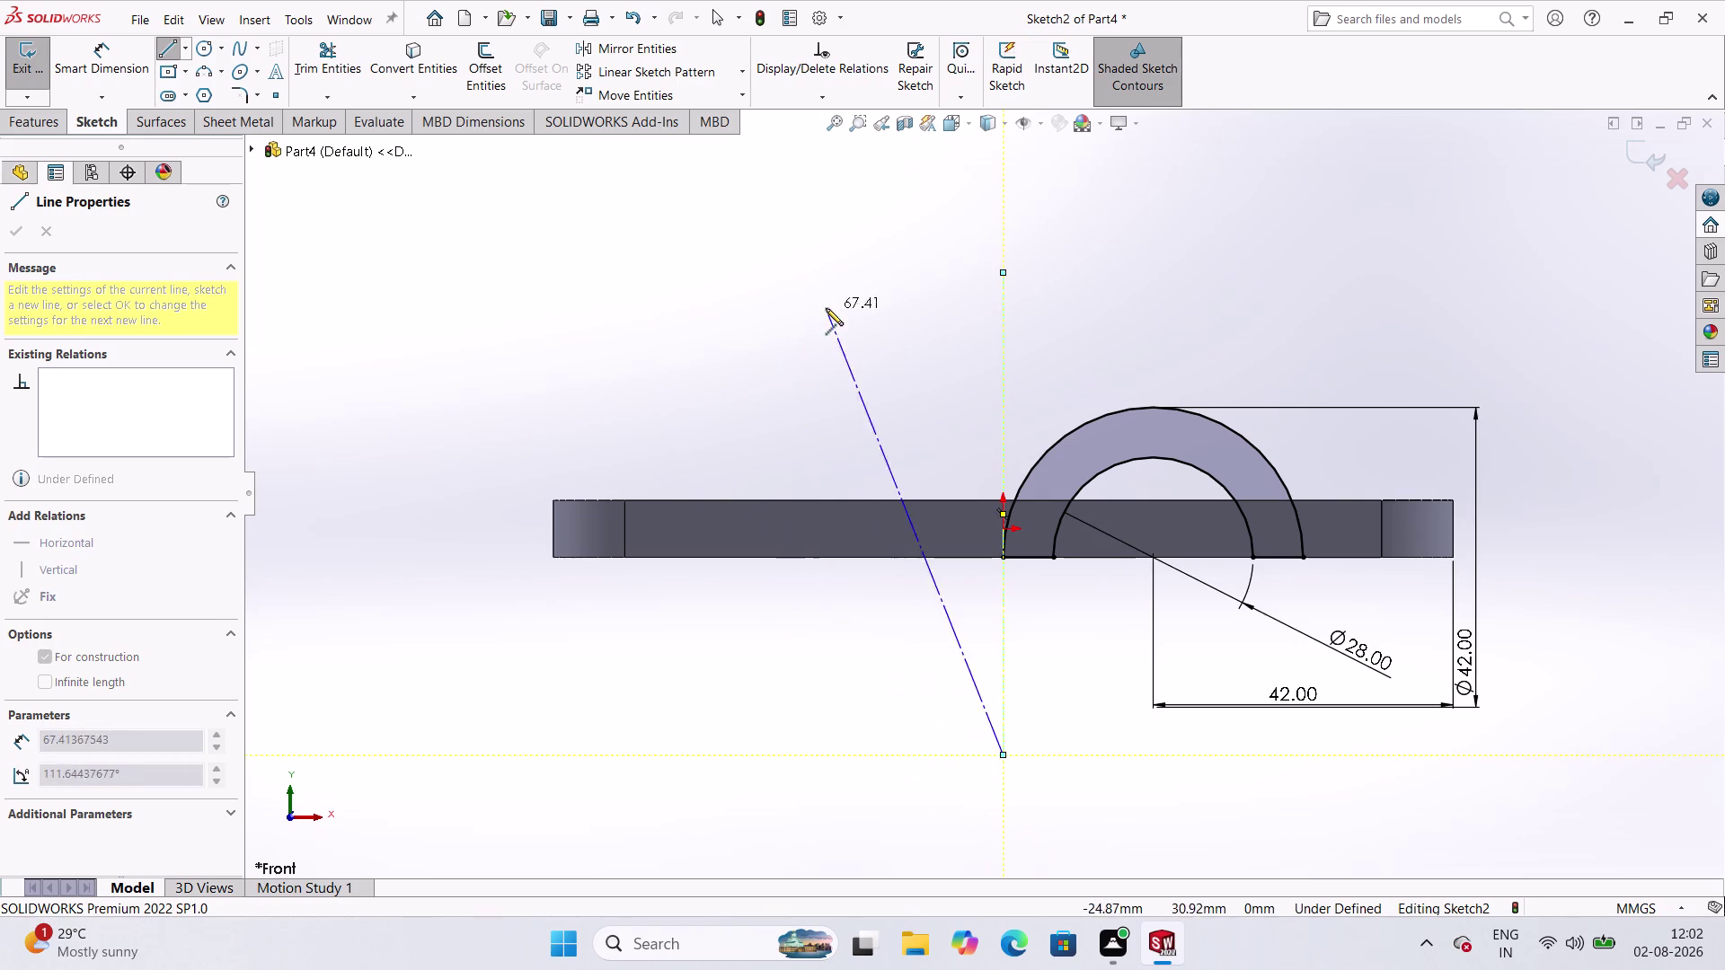
key(Escape)
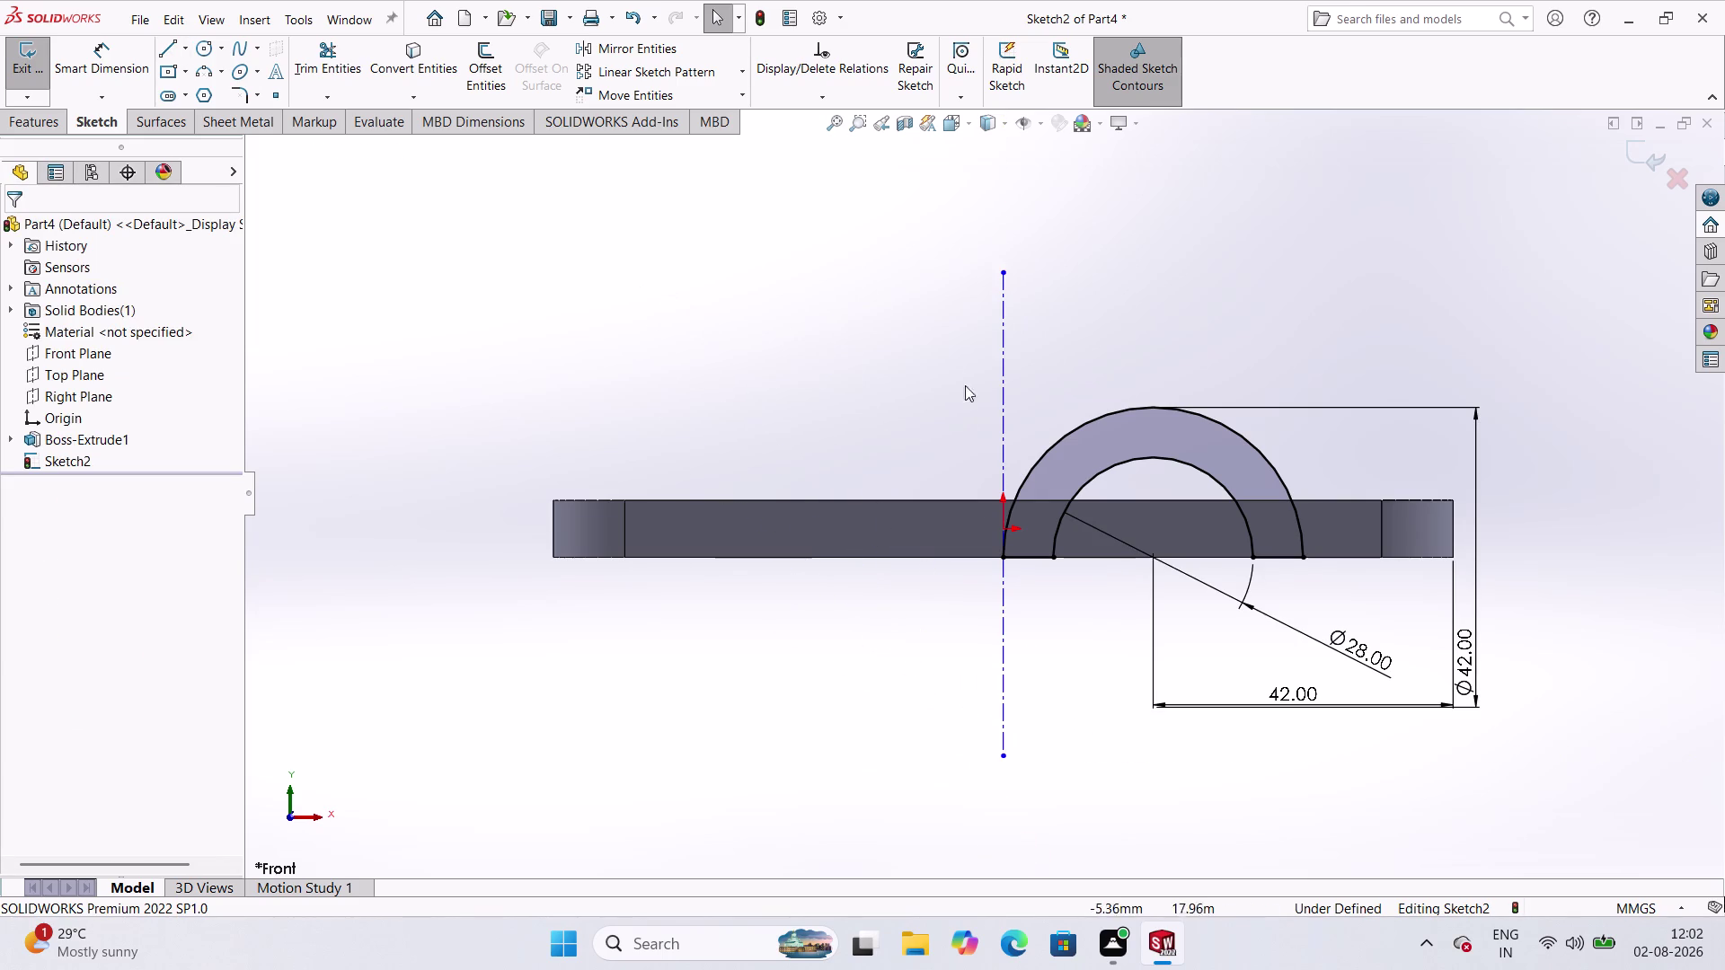
click(881, 299)
scroll(down, 3)
scroll(up, 3)
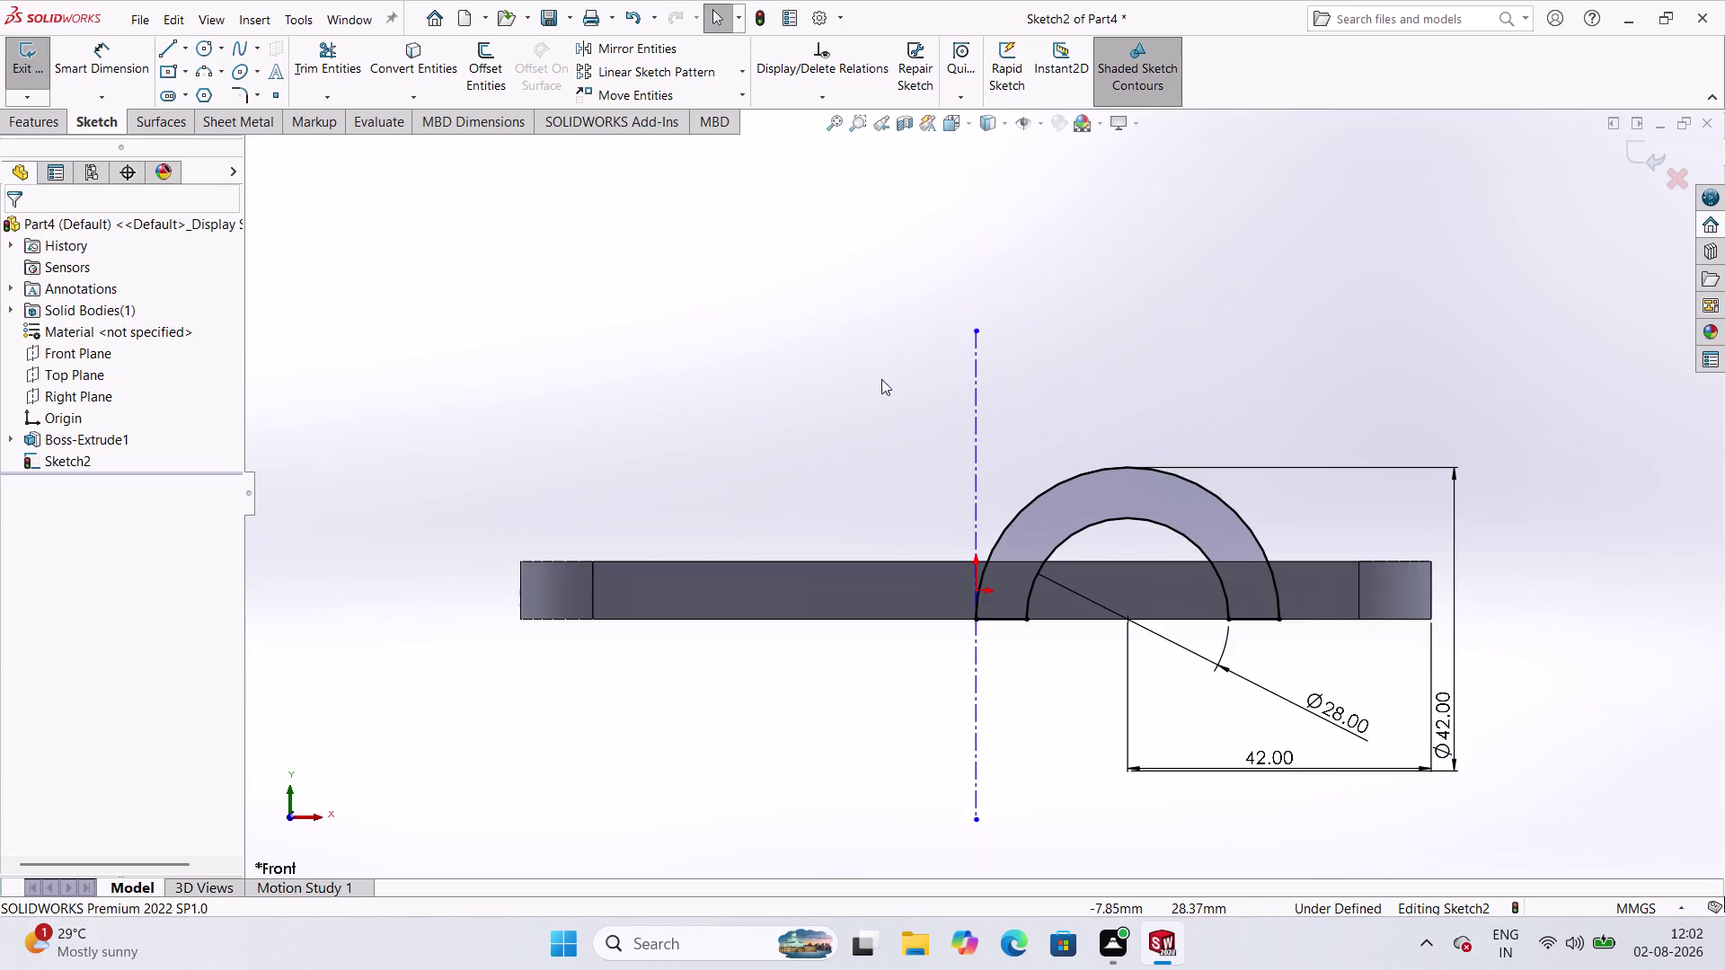
scroll(down, 3)
scroll(up, 3)
scroll(down, 3)
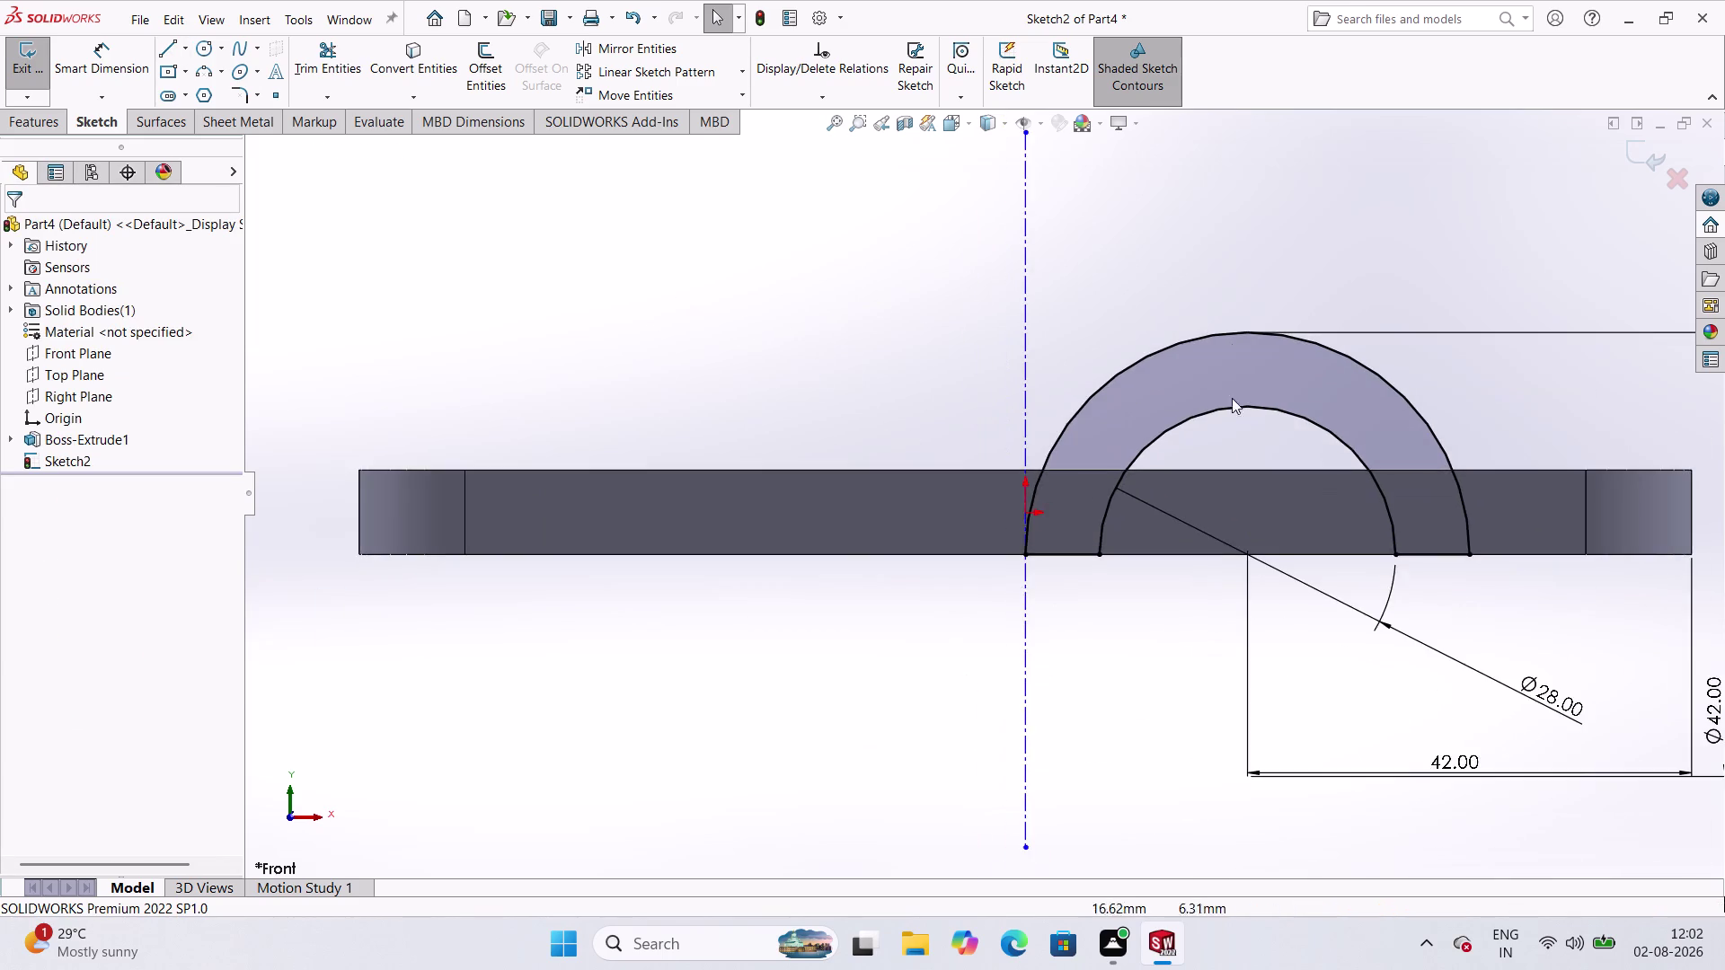
scroll(up, 3)
scroll(down, 3)
scroll(up, 3)
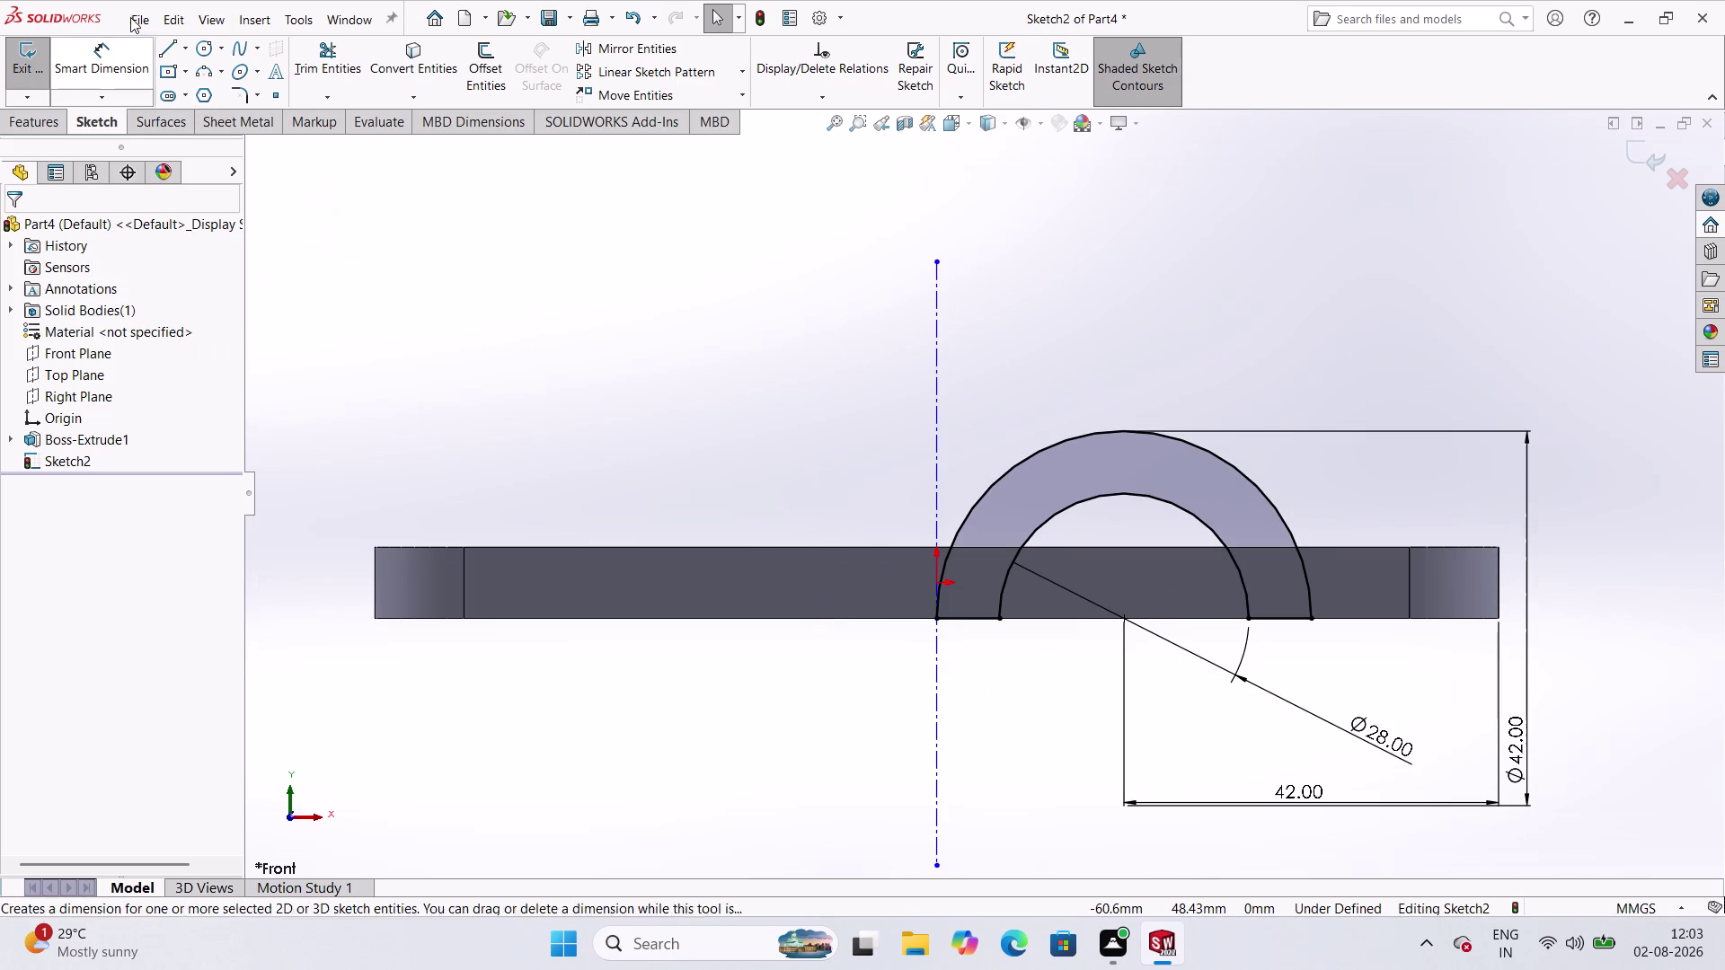
click(196, 47)
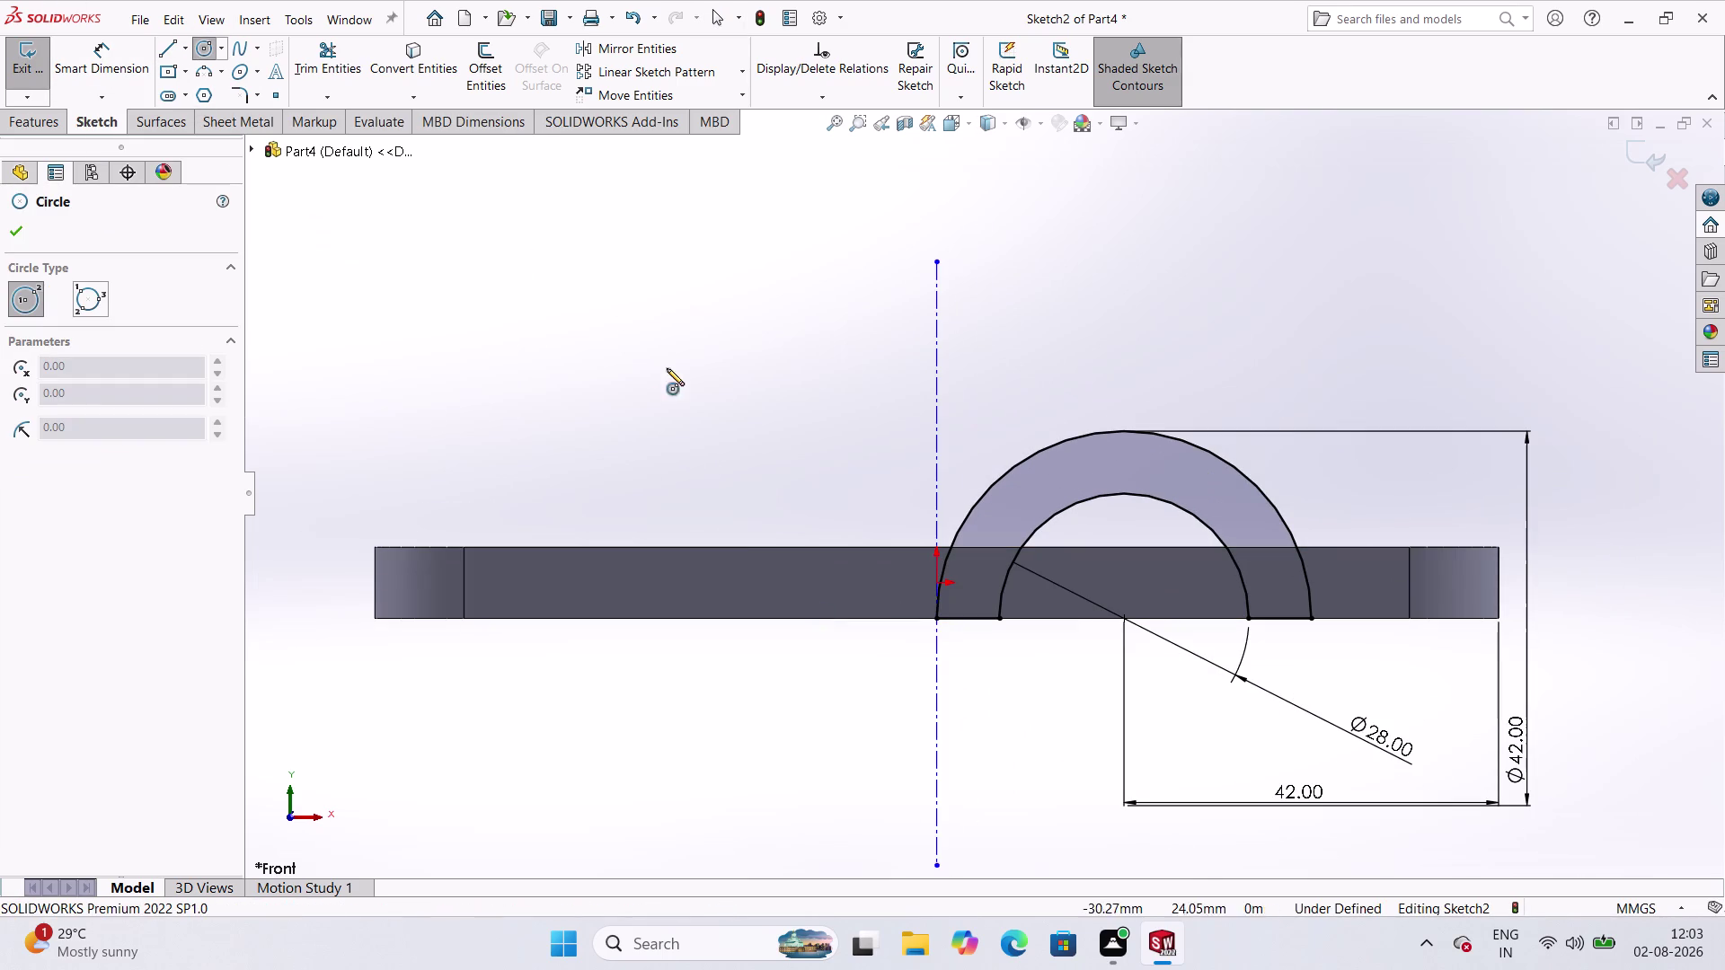
Draw a circle above the bar's left part and a smaller circle on the same centre.
click(587, 298)
click(679, 384)
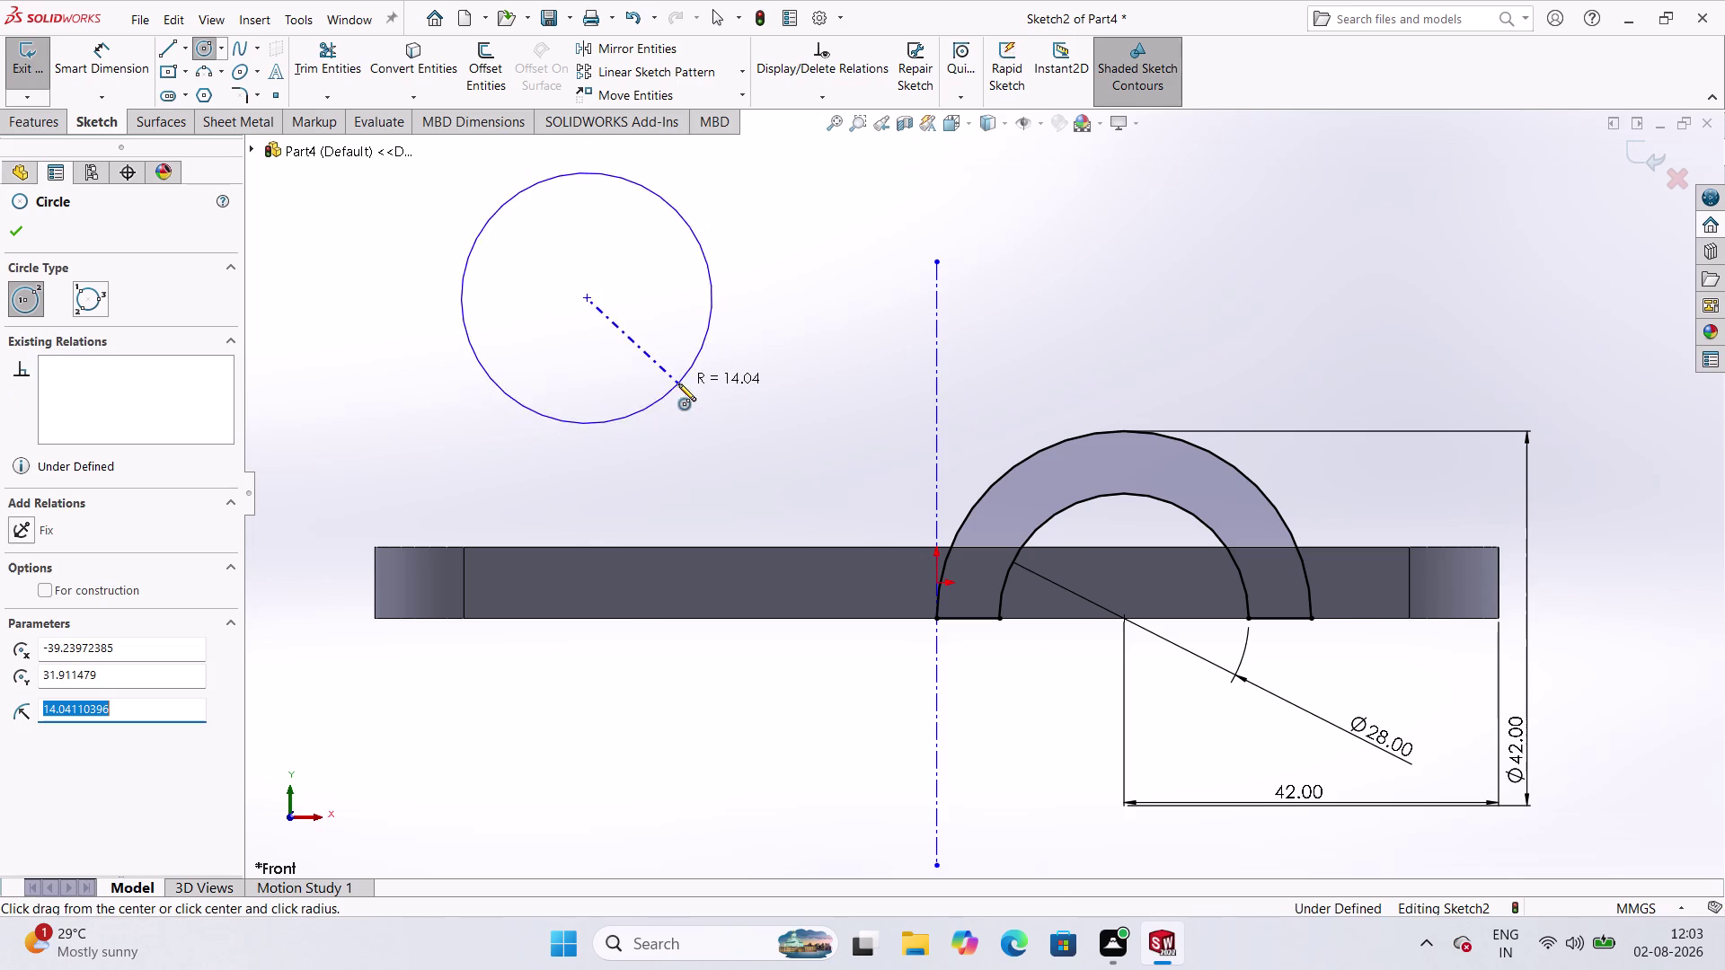
click(204, 57)
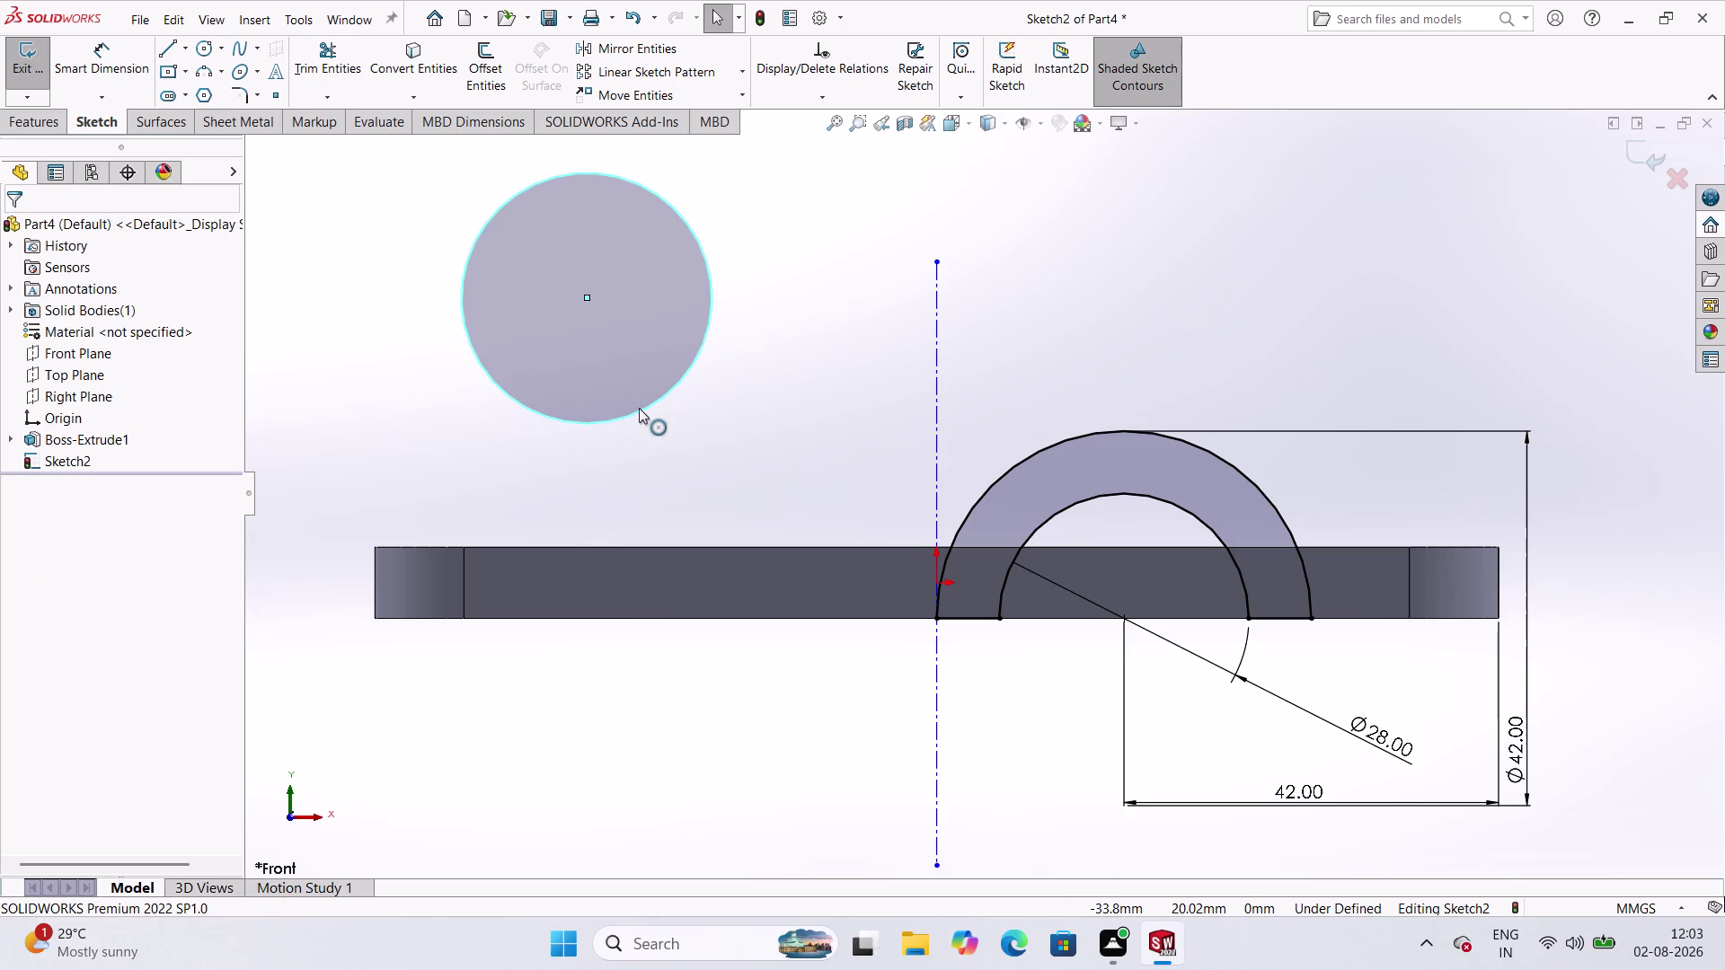
click(587, 298)
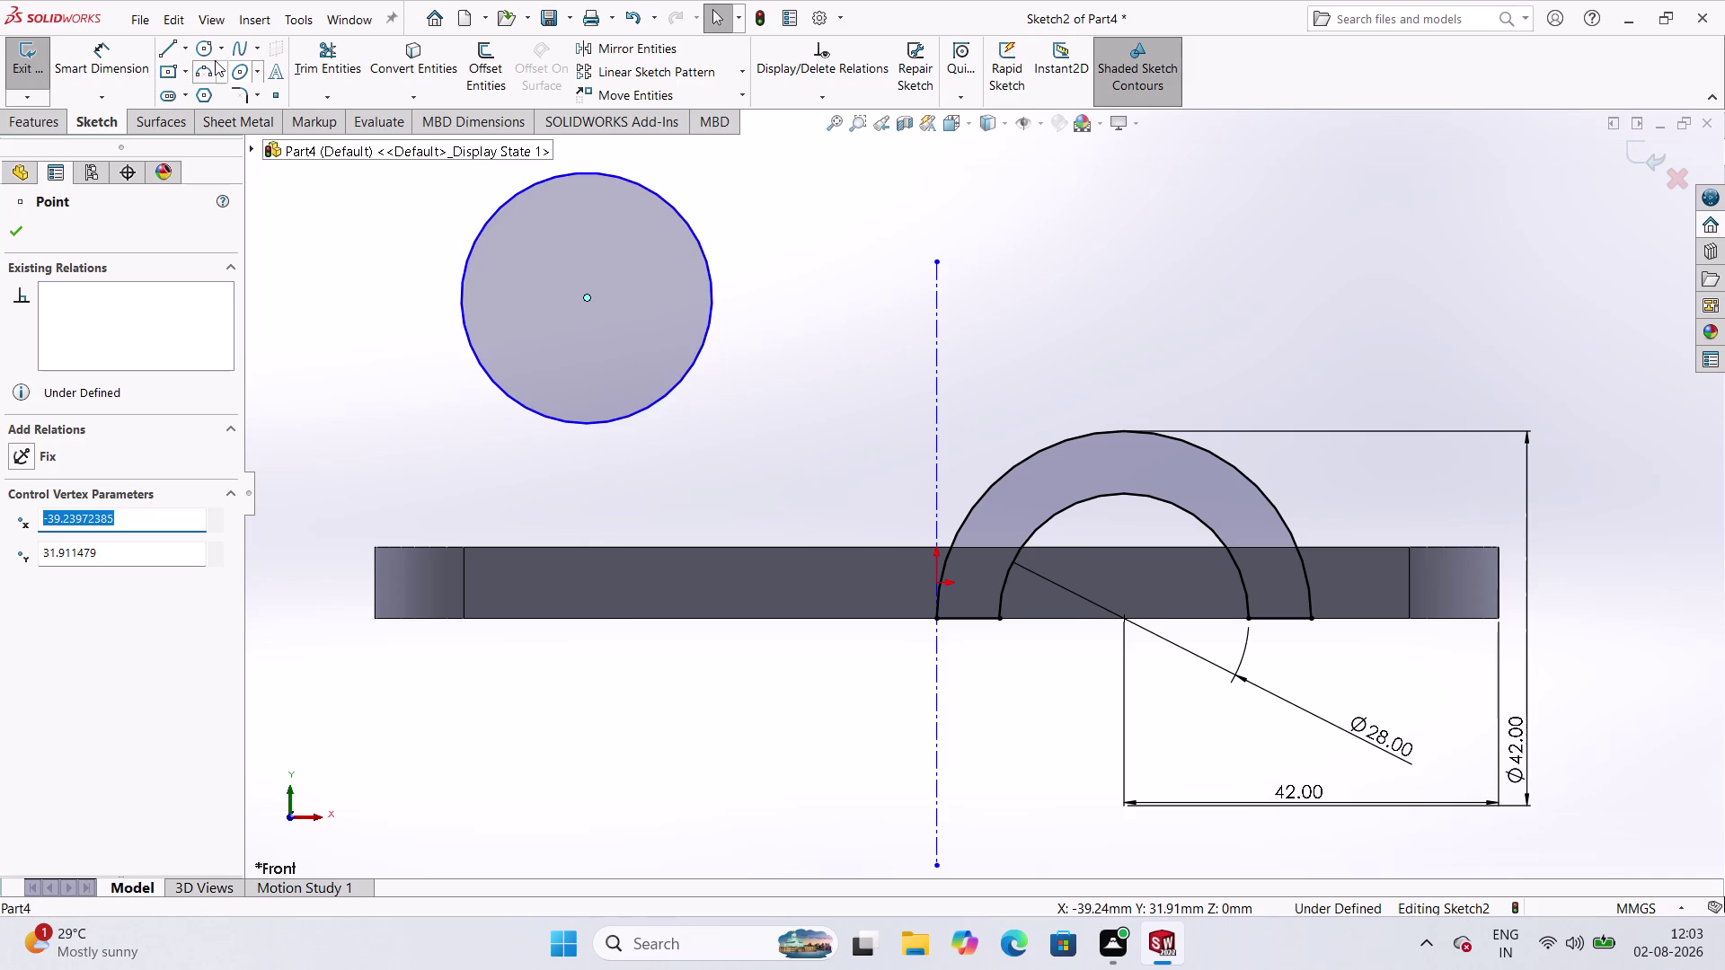
click(198, 38)
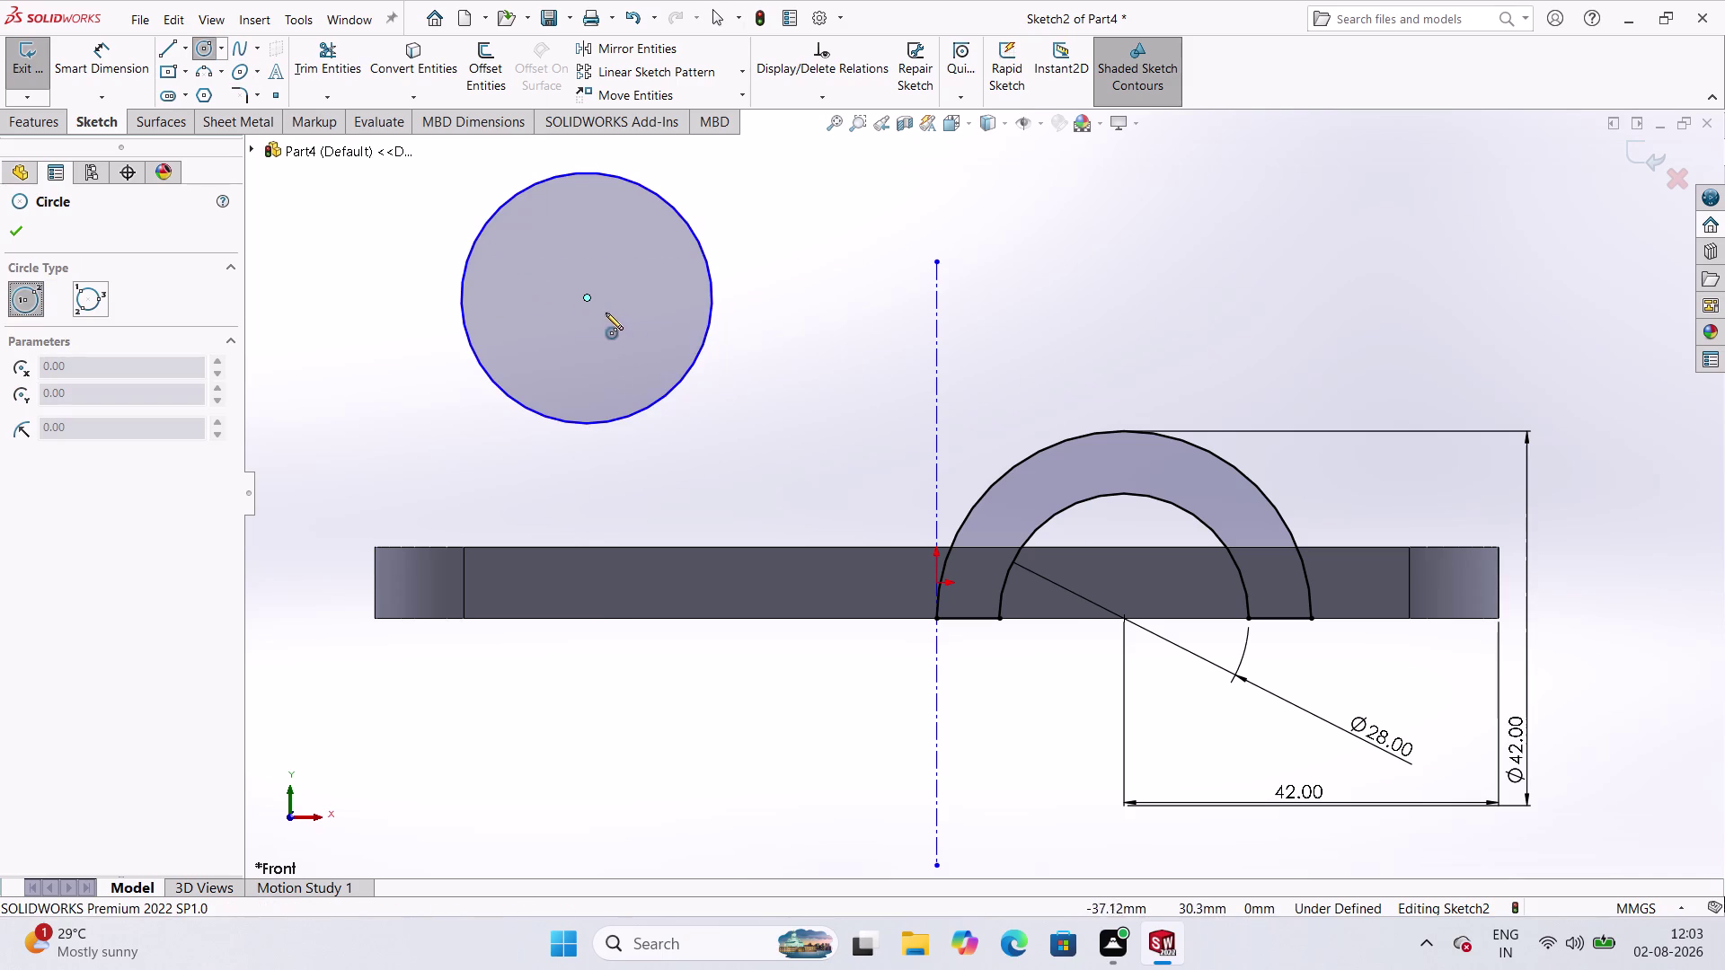
click(584, 297)
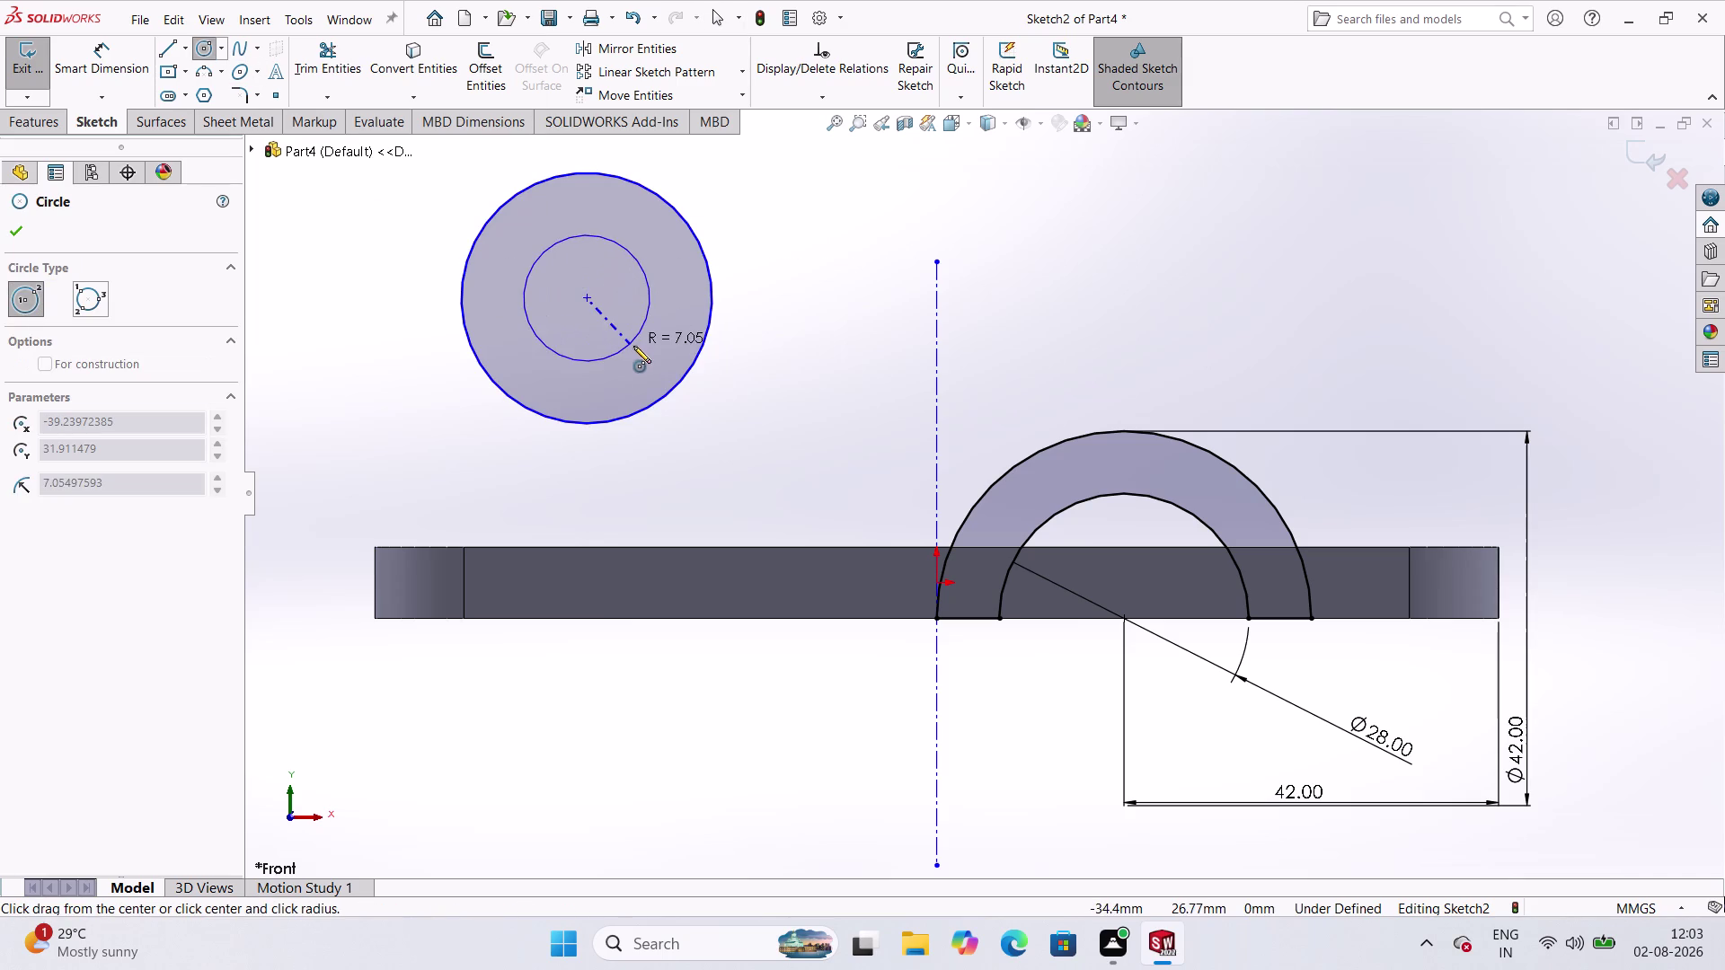
click(633, 346)
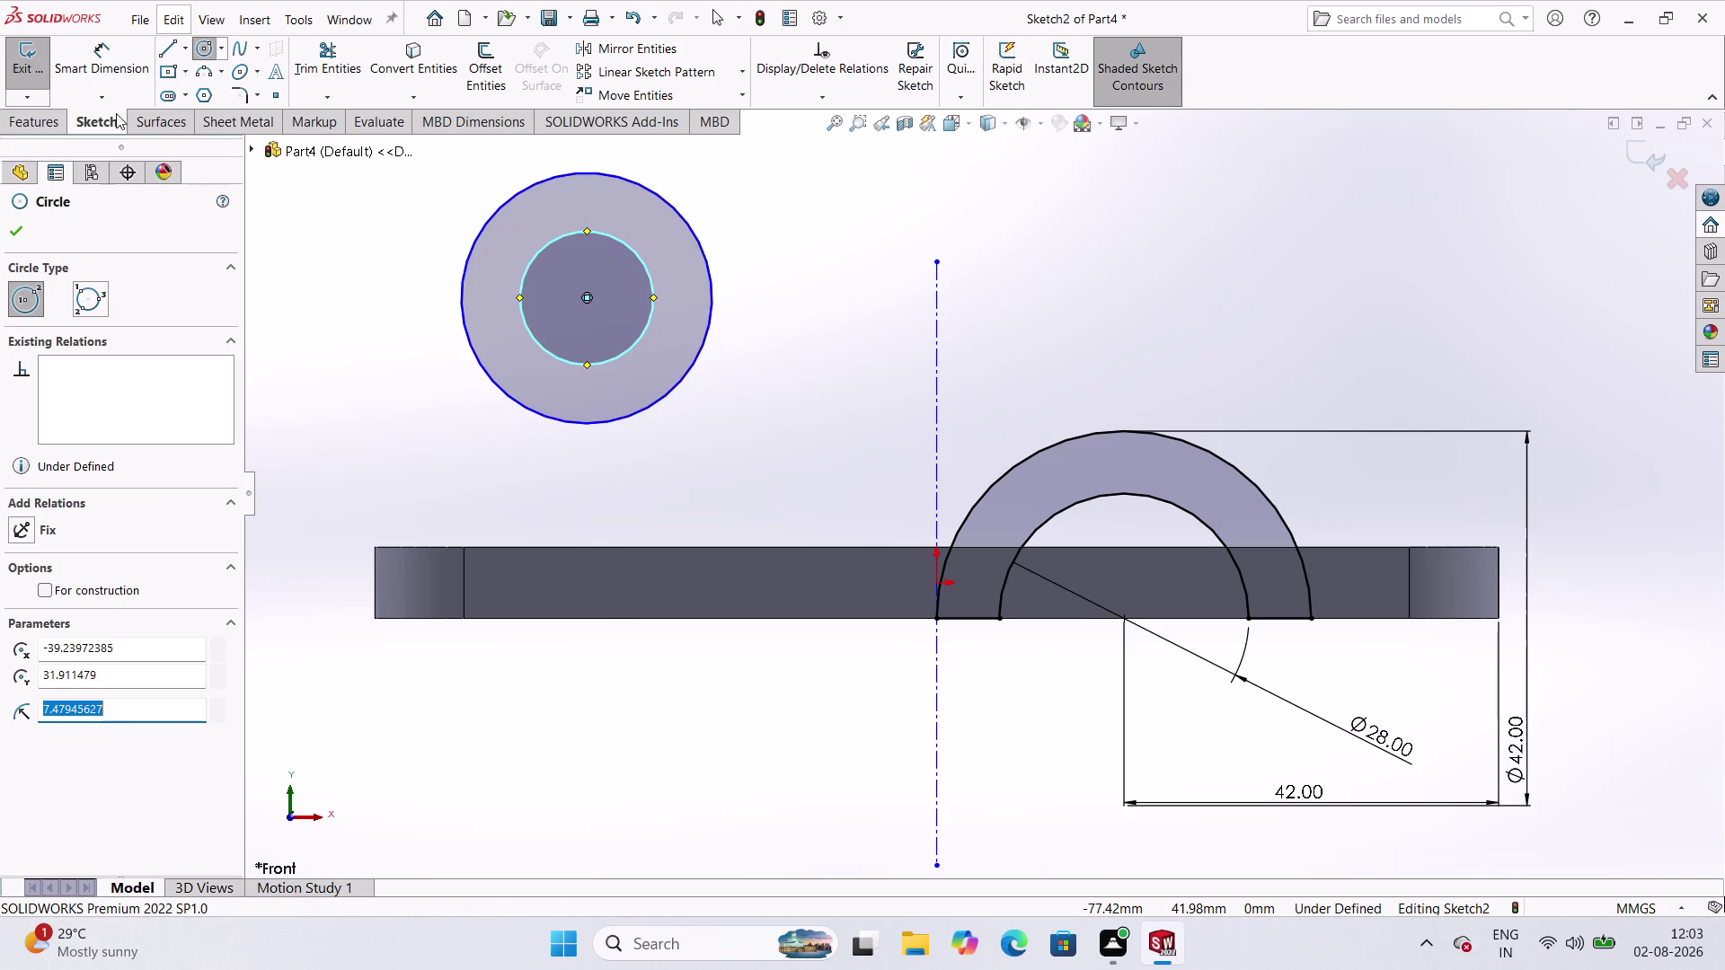
click(118, 68)
click(694, 365)
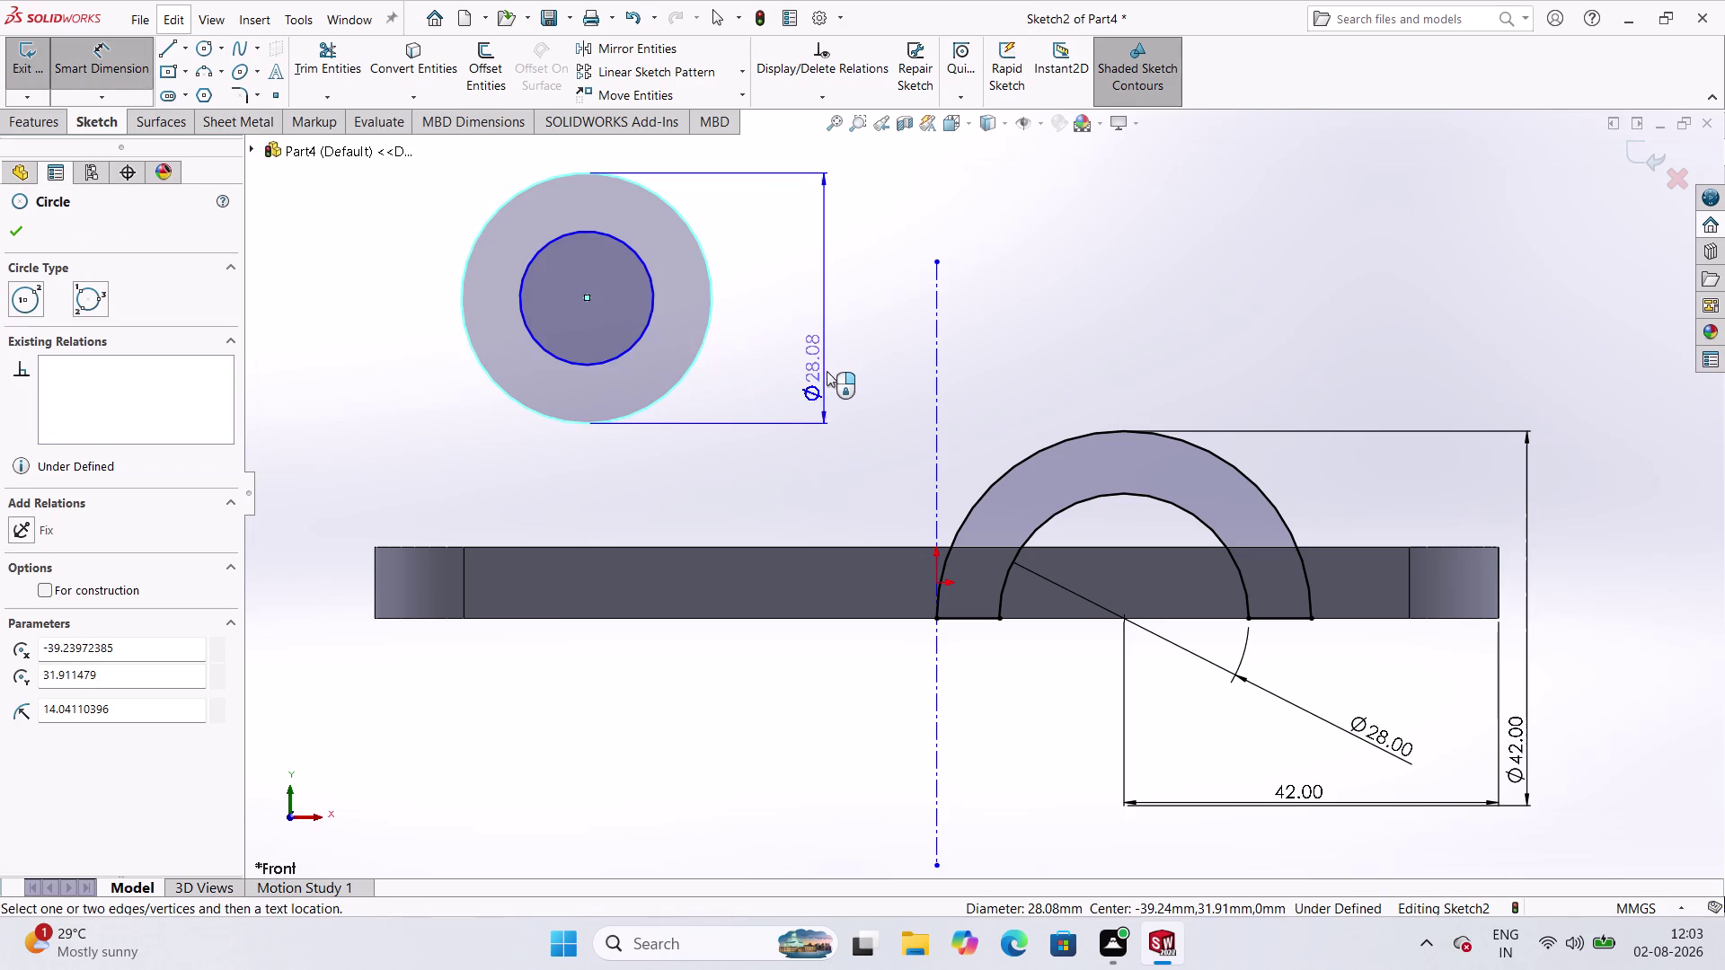
Dimension the left concentric circles: outer Ø28 mm and inner Ø16 mm.
click(834, 376)
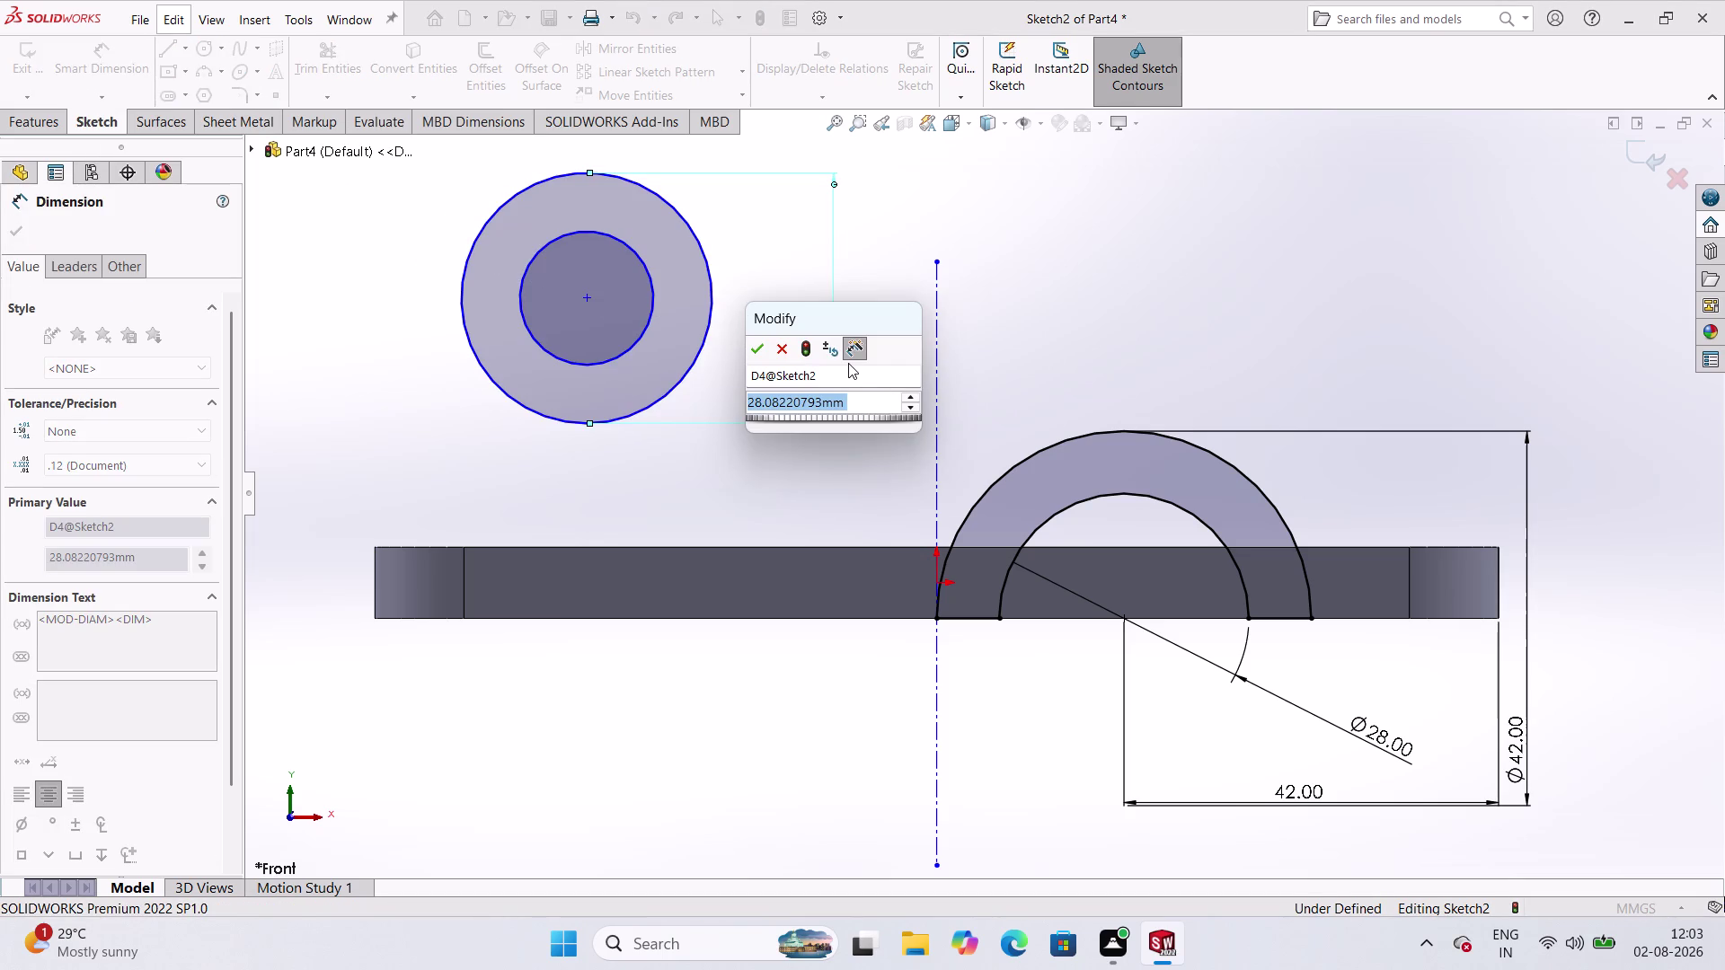
text(2)
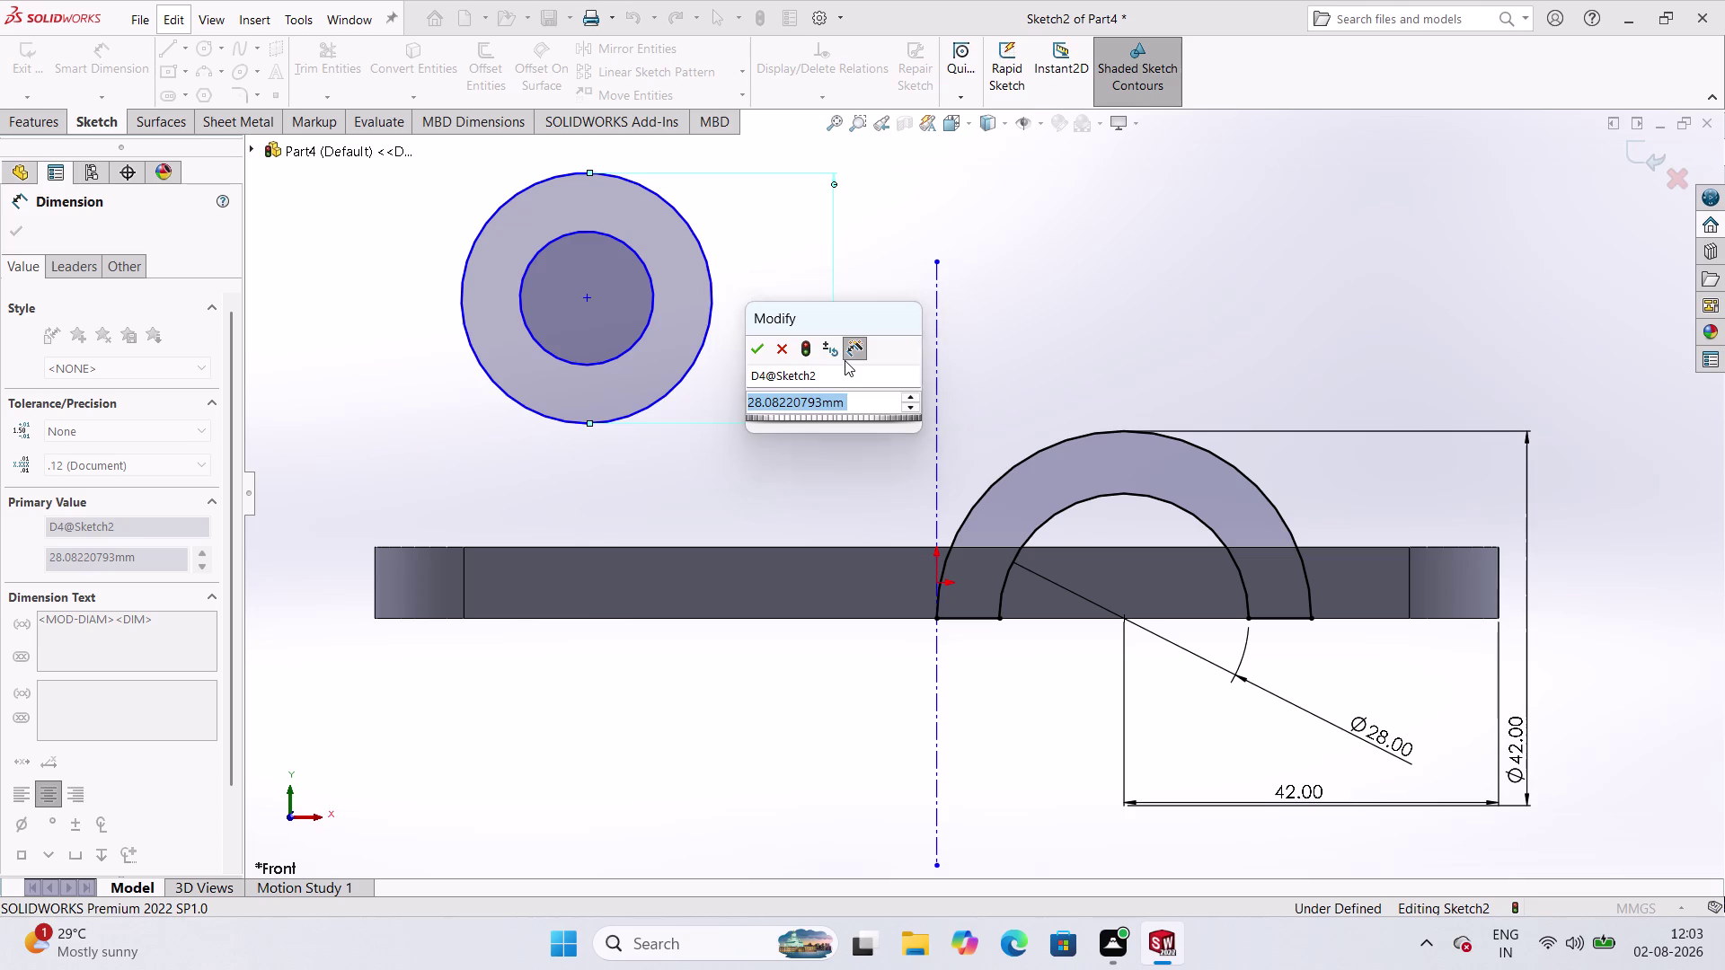
text(8)
key(Return)
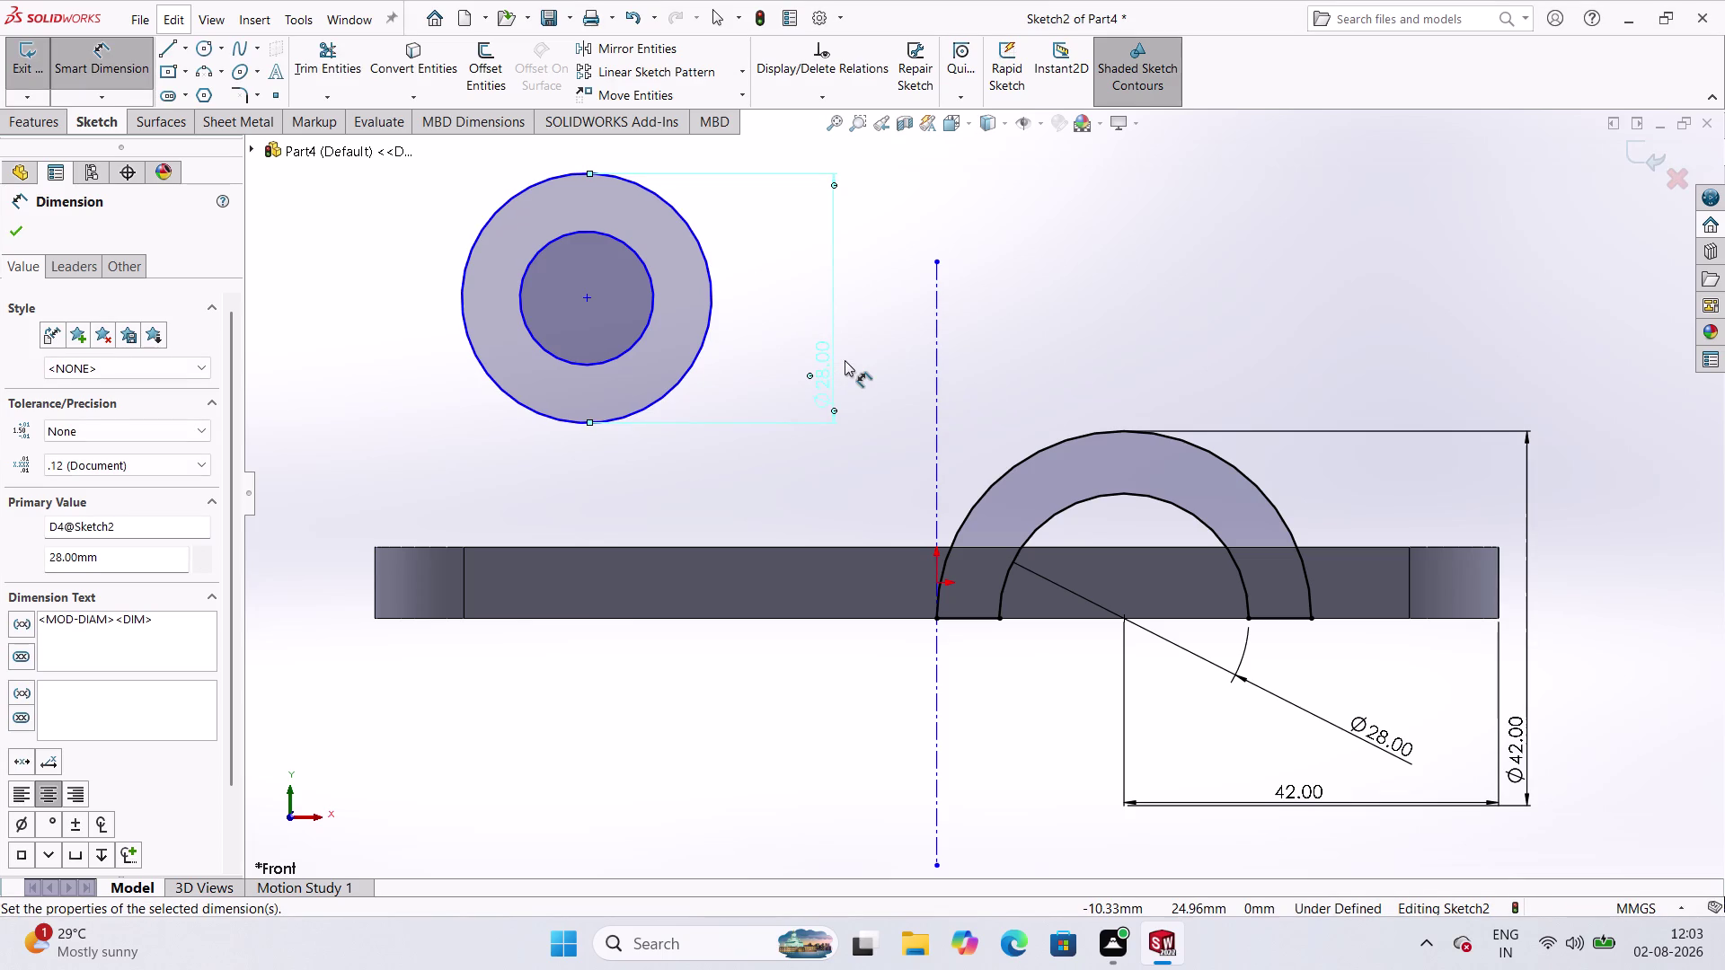
click(608, 363)
click(741, 321)
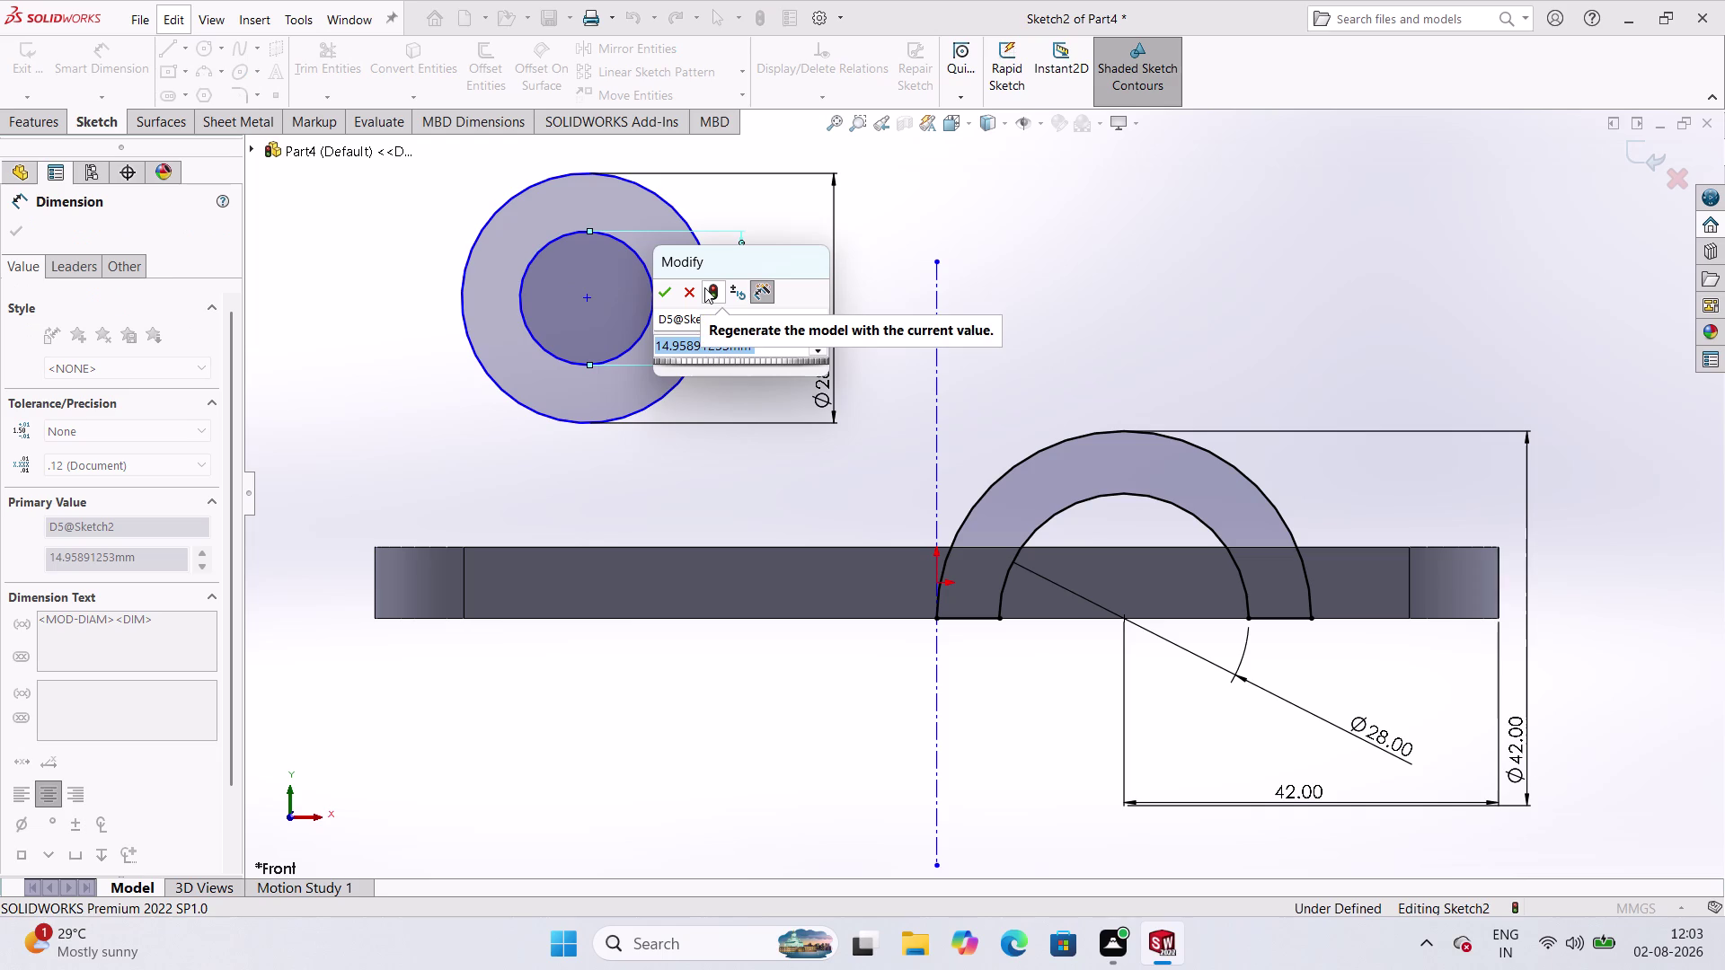
text(16)
key(Return)
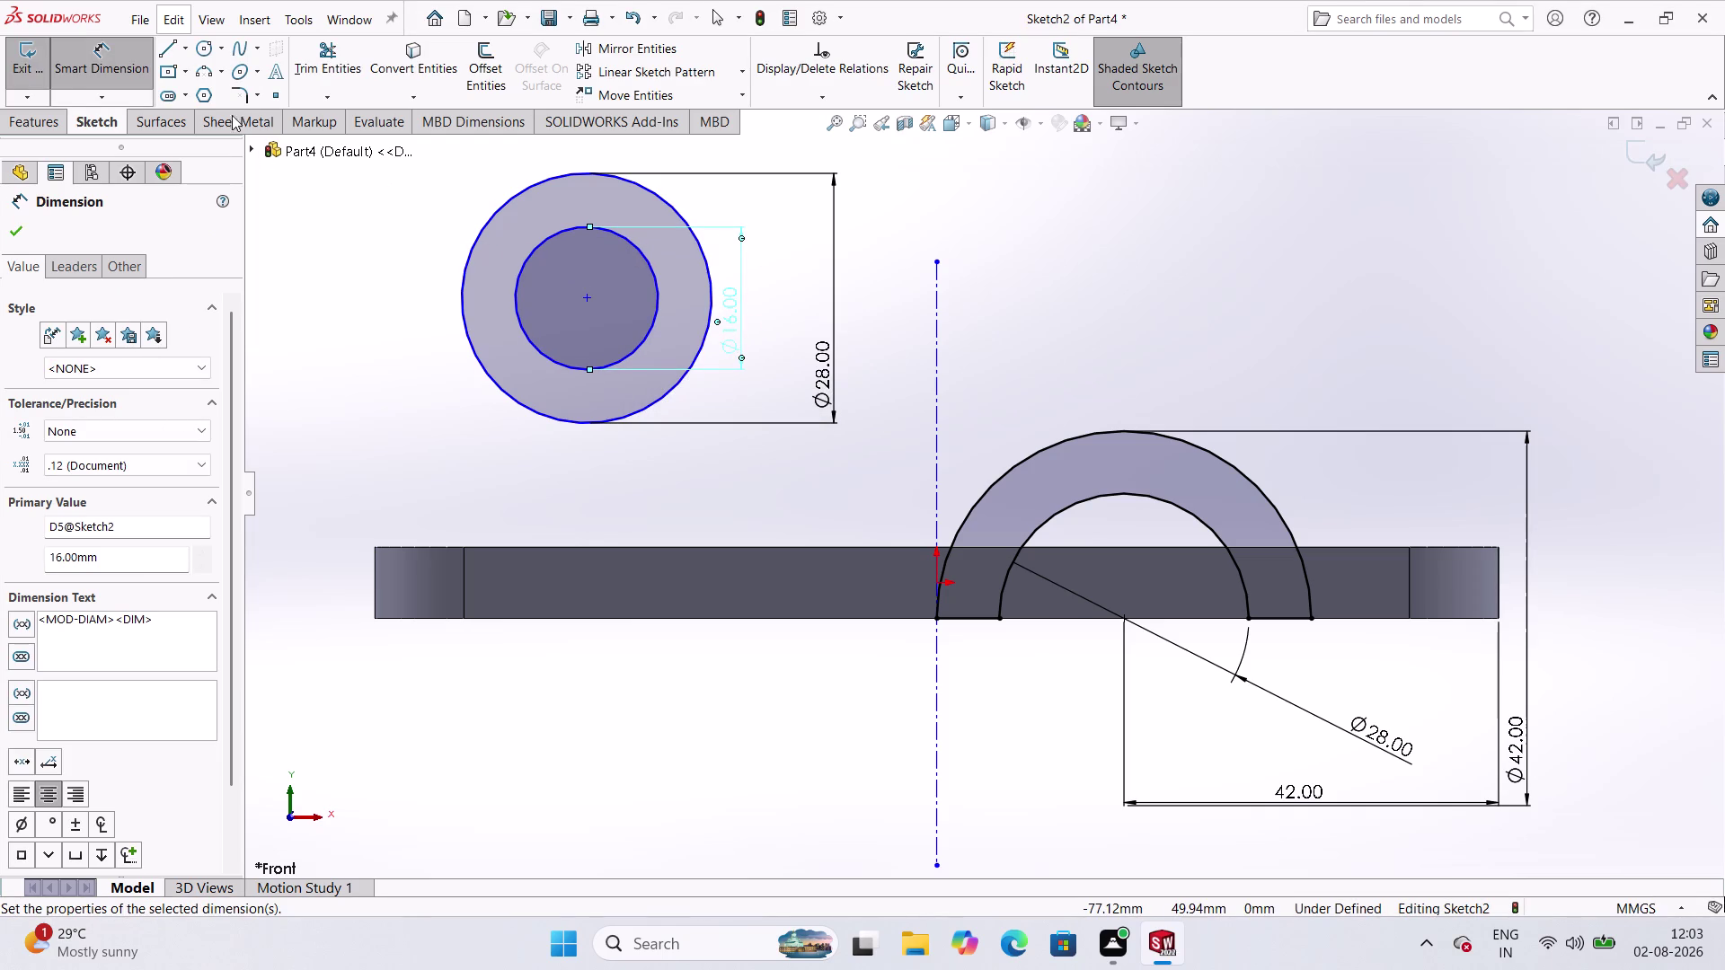
click(30, 237)
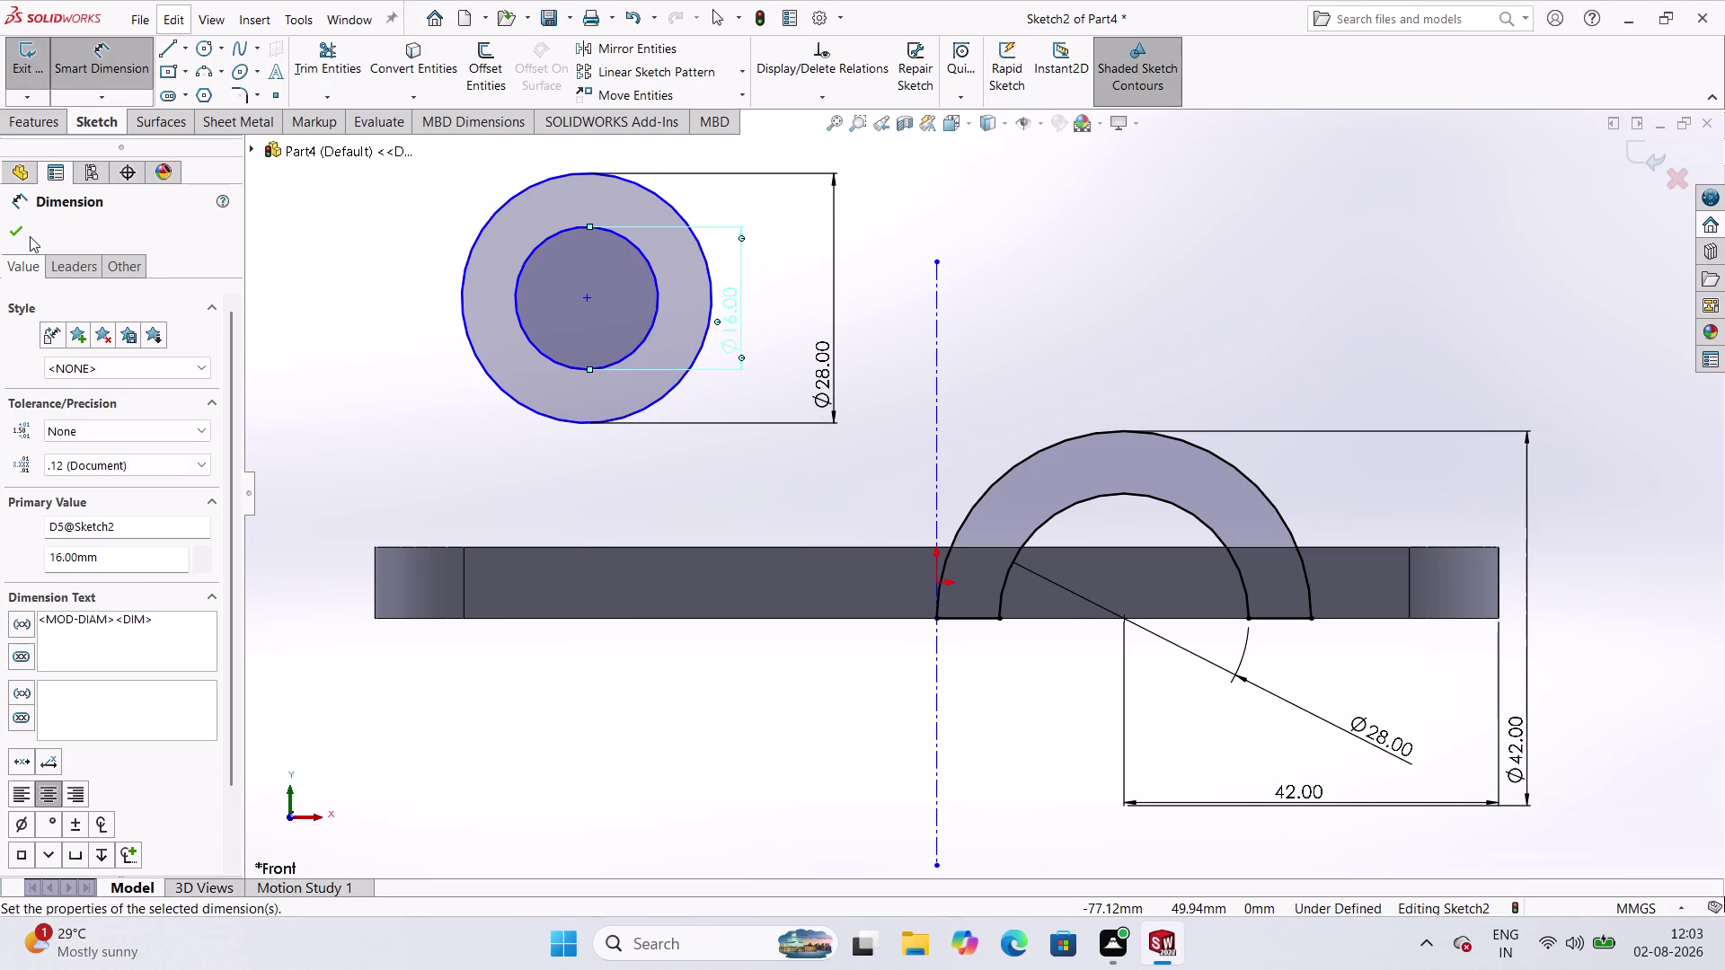
click(15, 233)
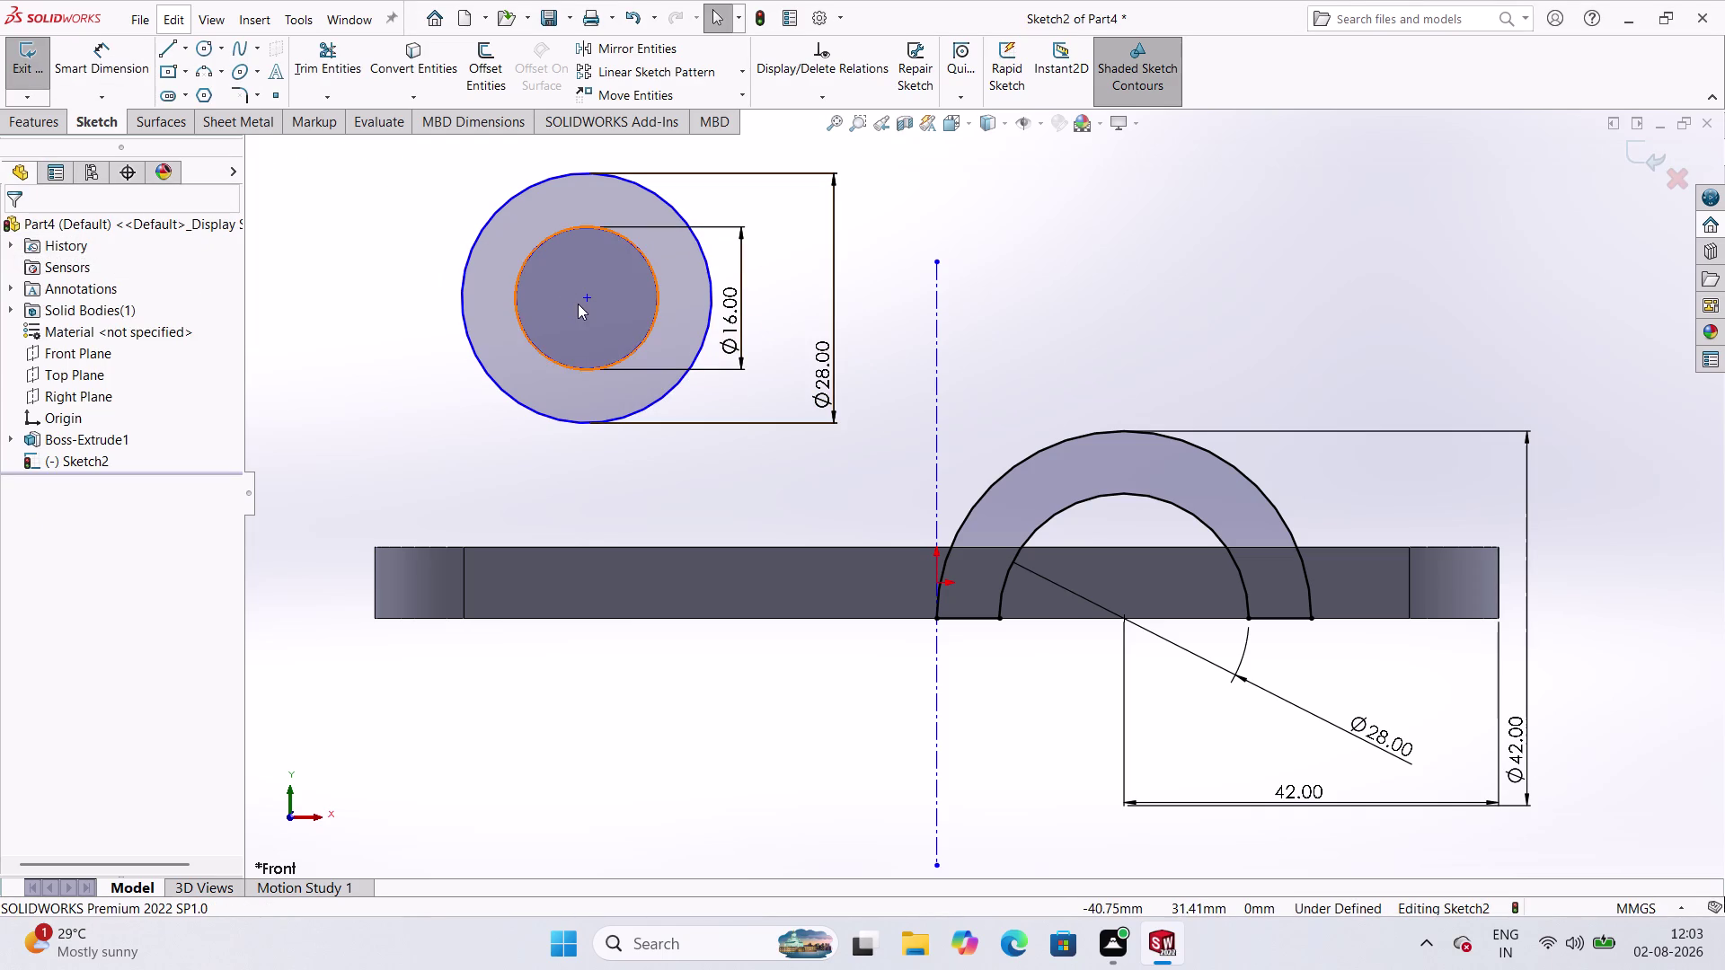
click(582, 295)
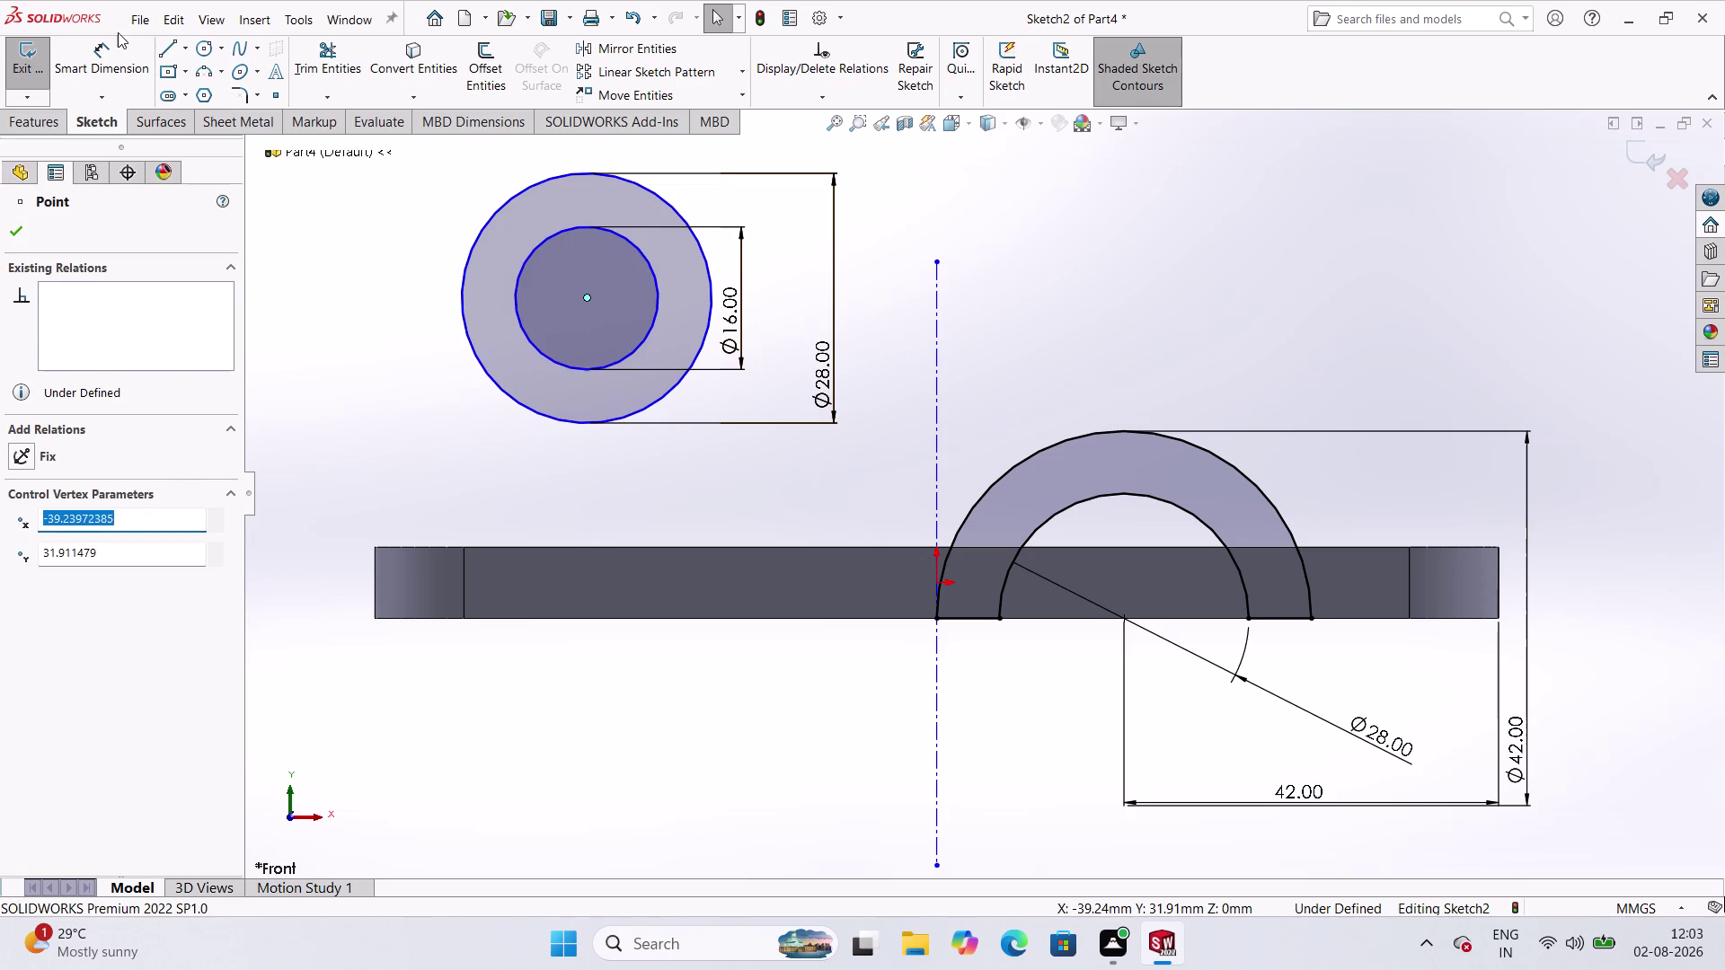
Add, then delete, a height dimension from the circle centre to the bar's top edge.
click(107, 68)
click(585, 296)
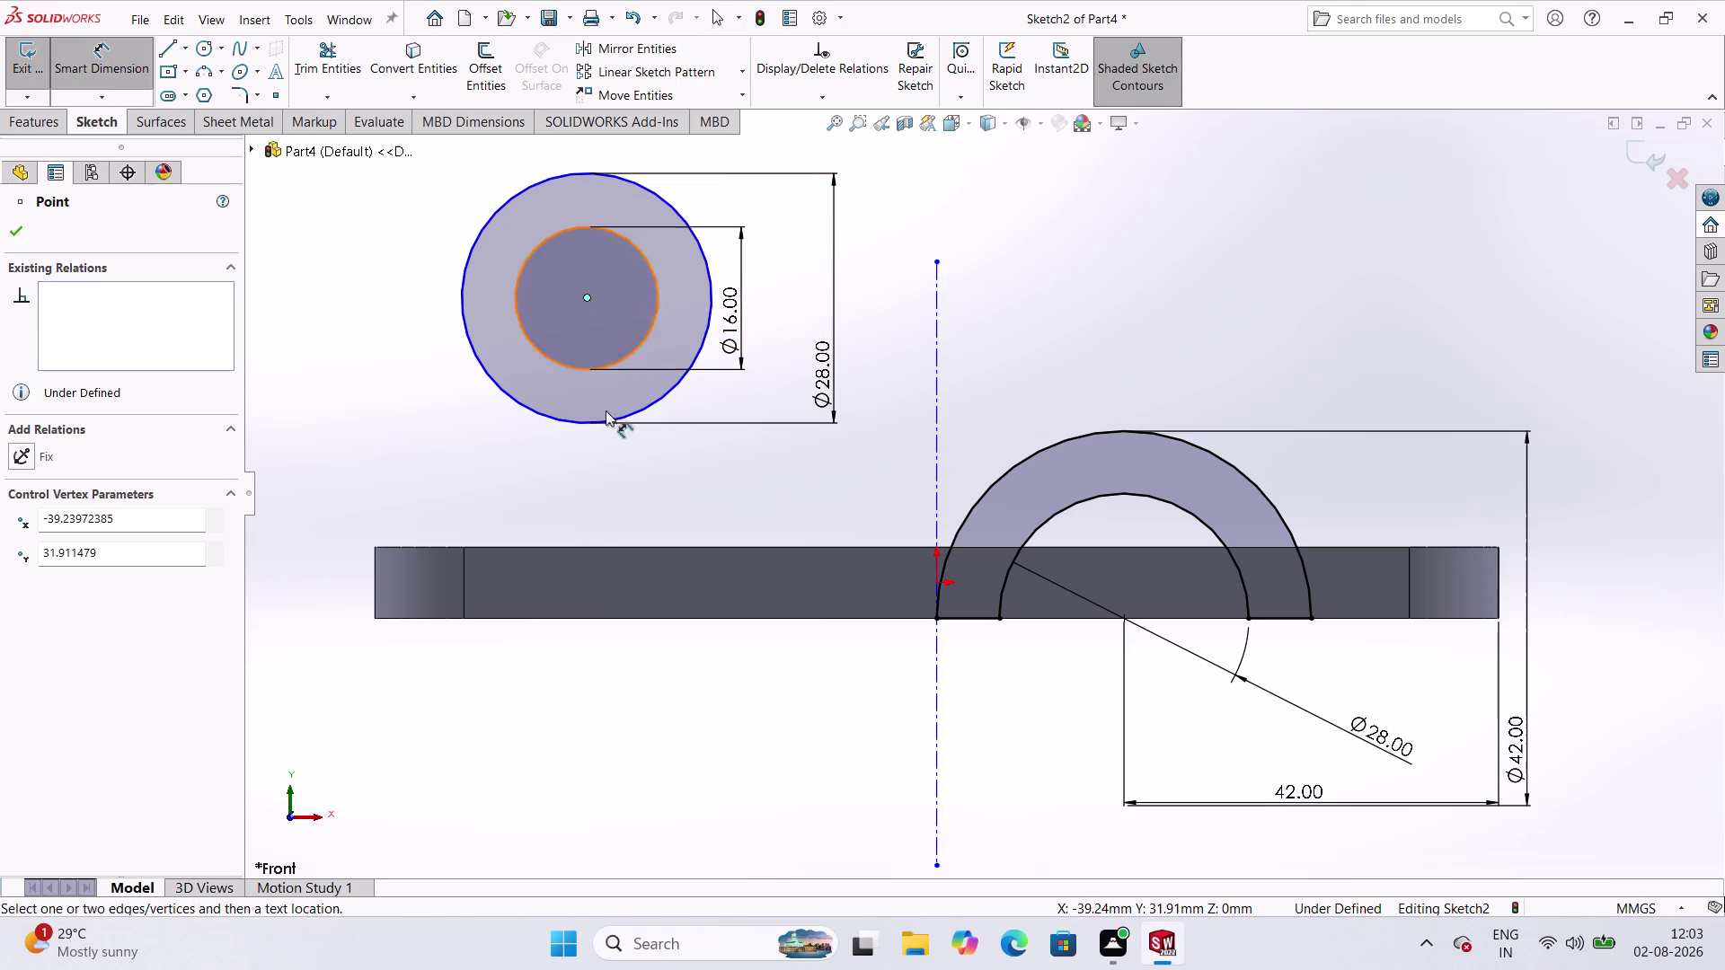
click(583, 547)
click(413, 473)
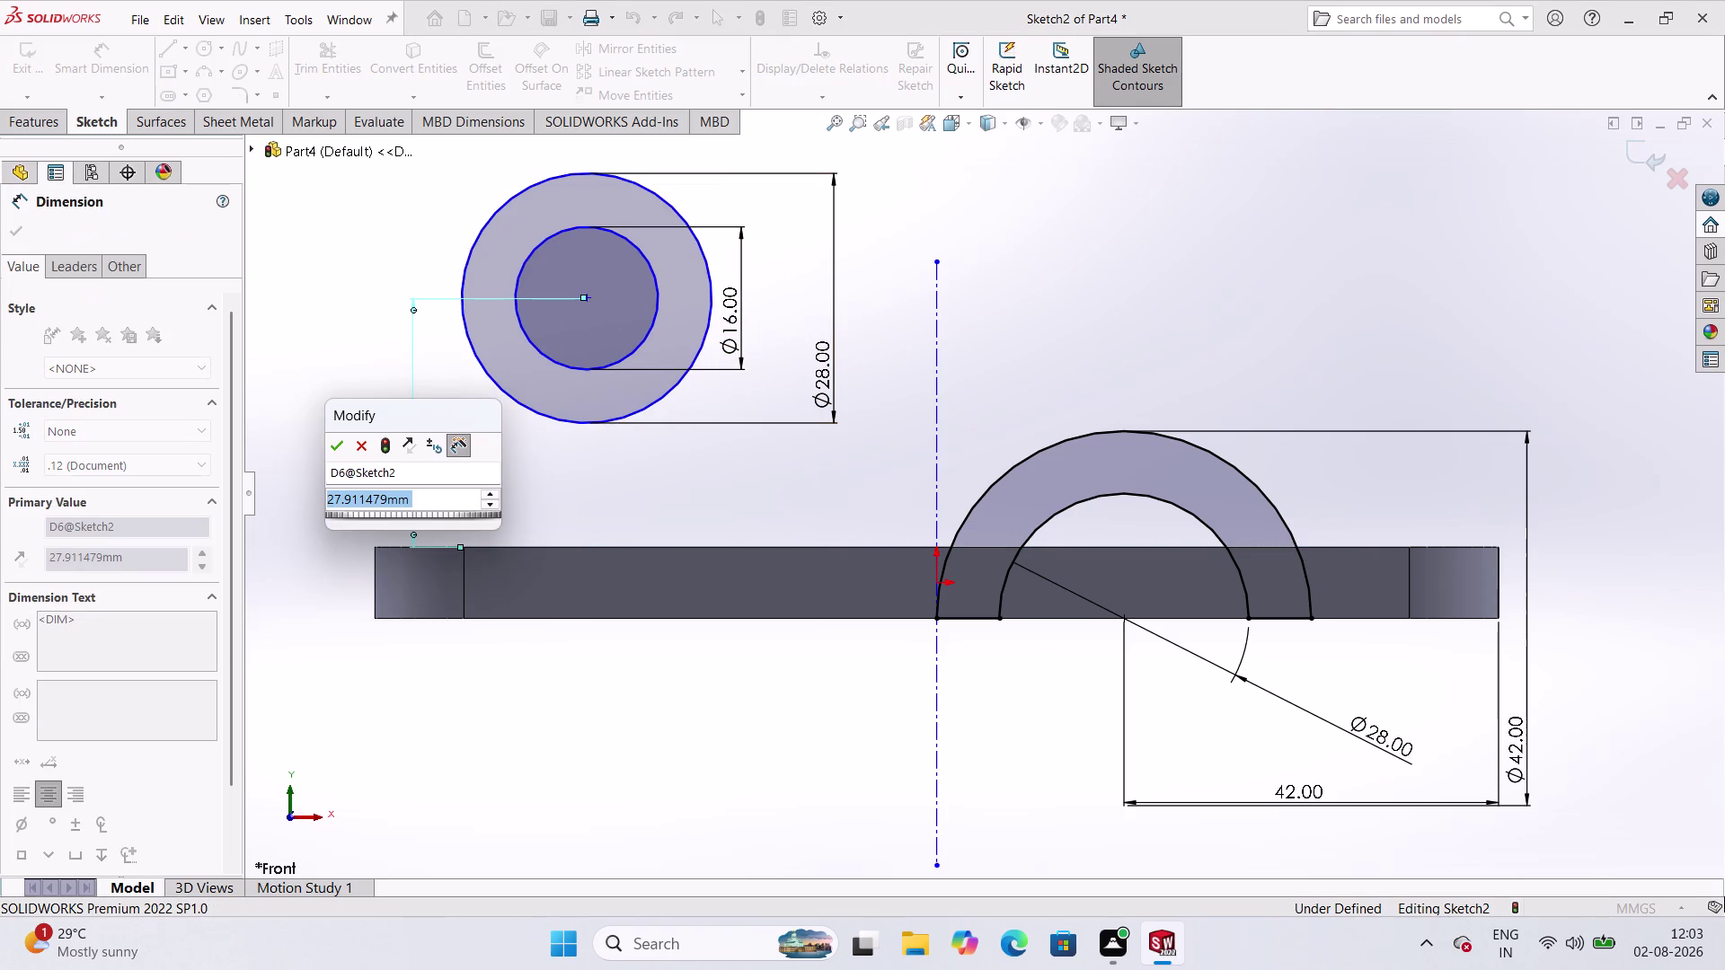
key(Escape)
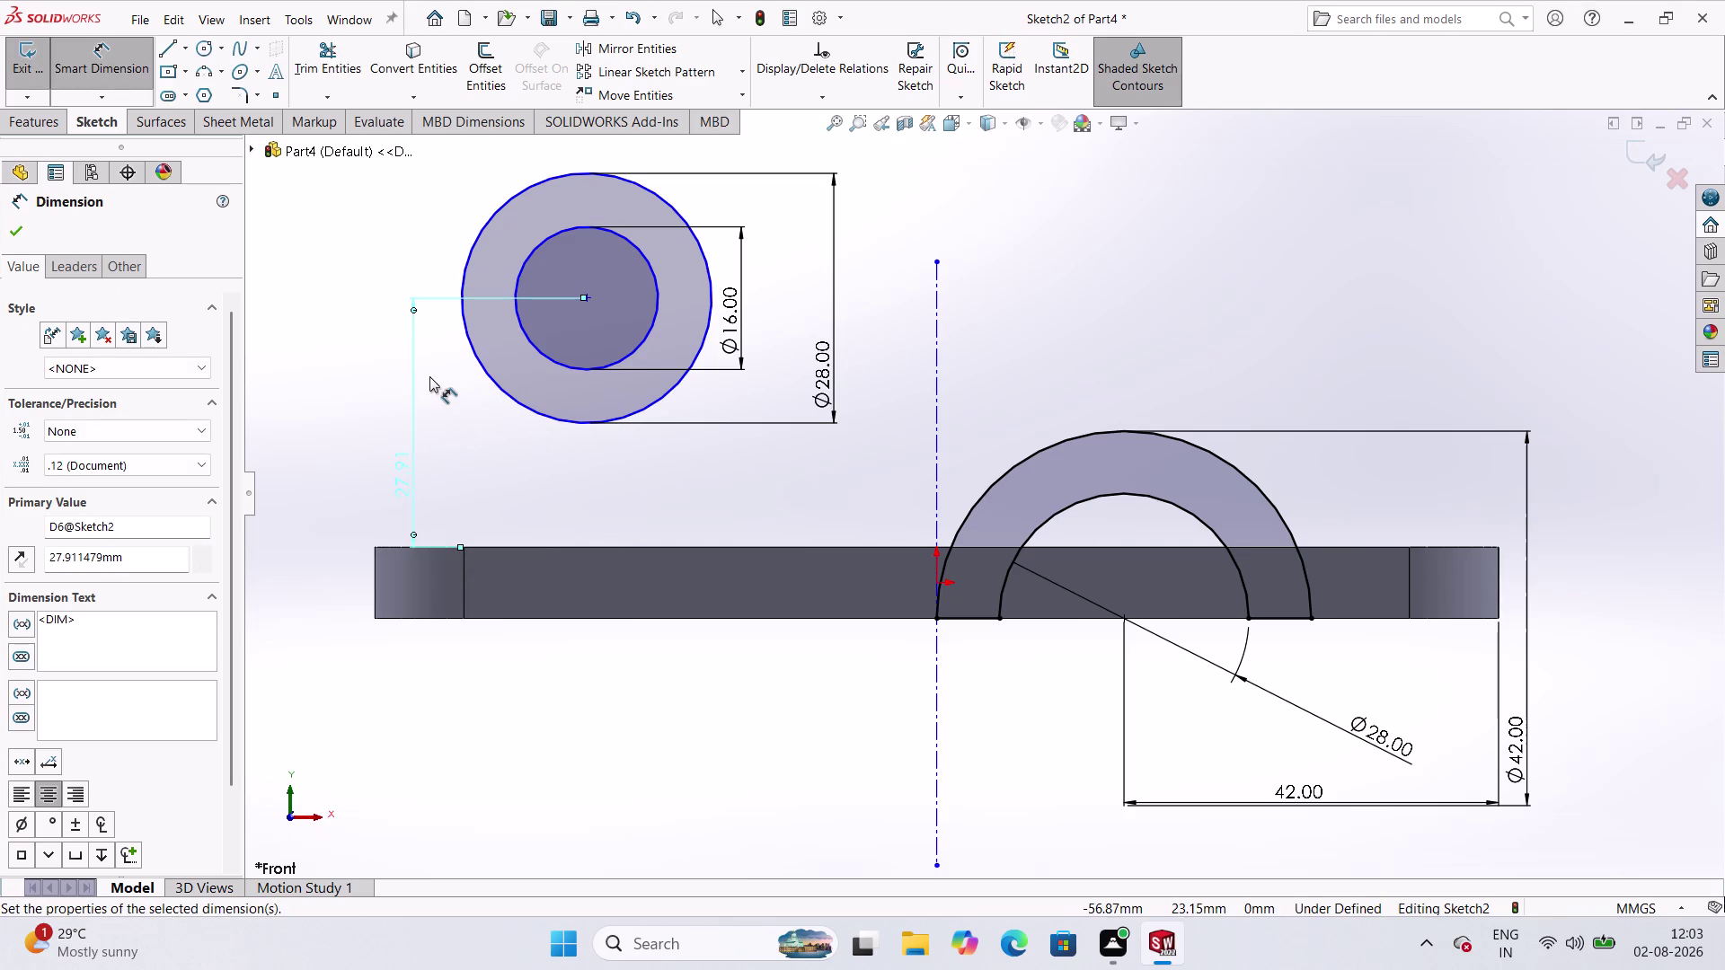
key(Delete)
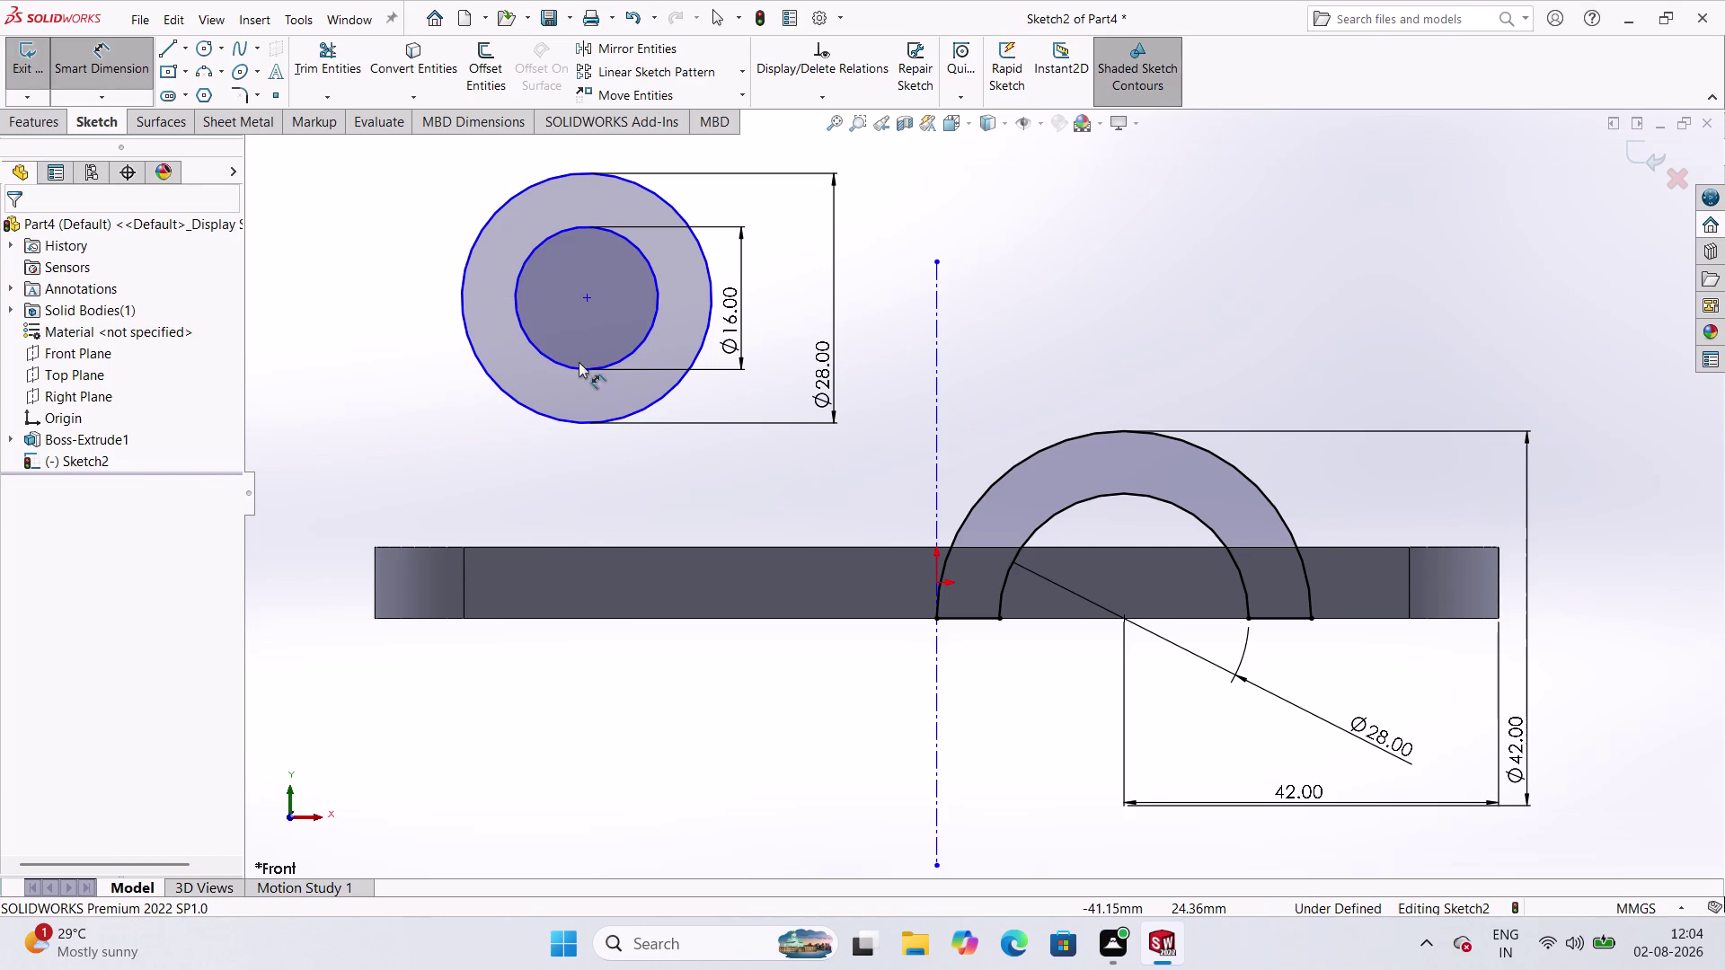
click(584, 300)
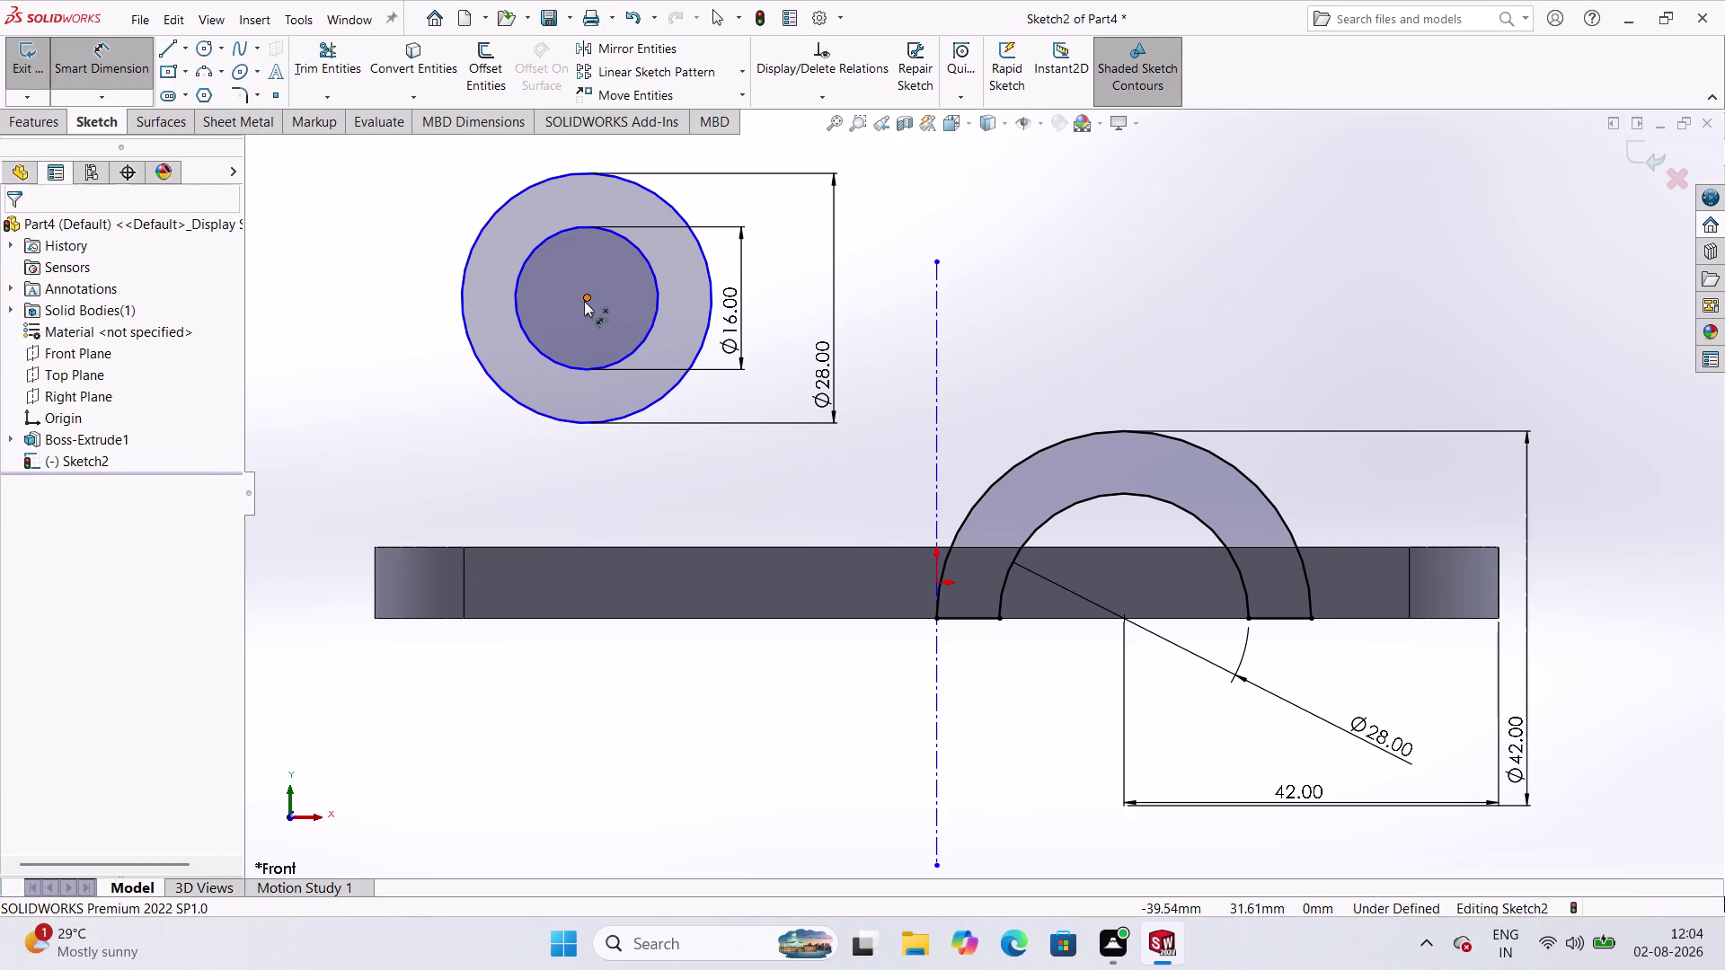
Dimension the tube circles' centre 45 mm above the bar's bottom edge.
click(596, 616)
click(327, 560)
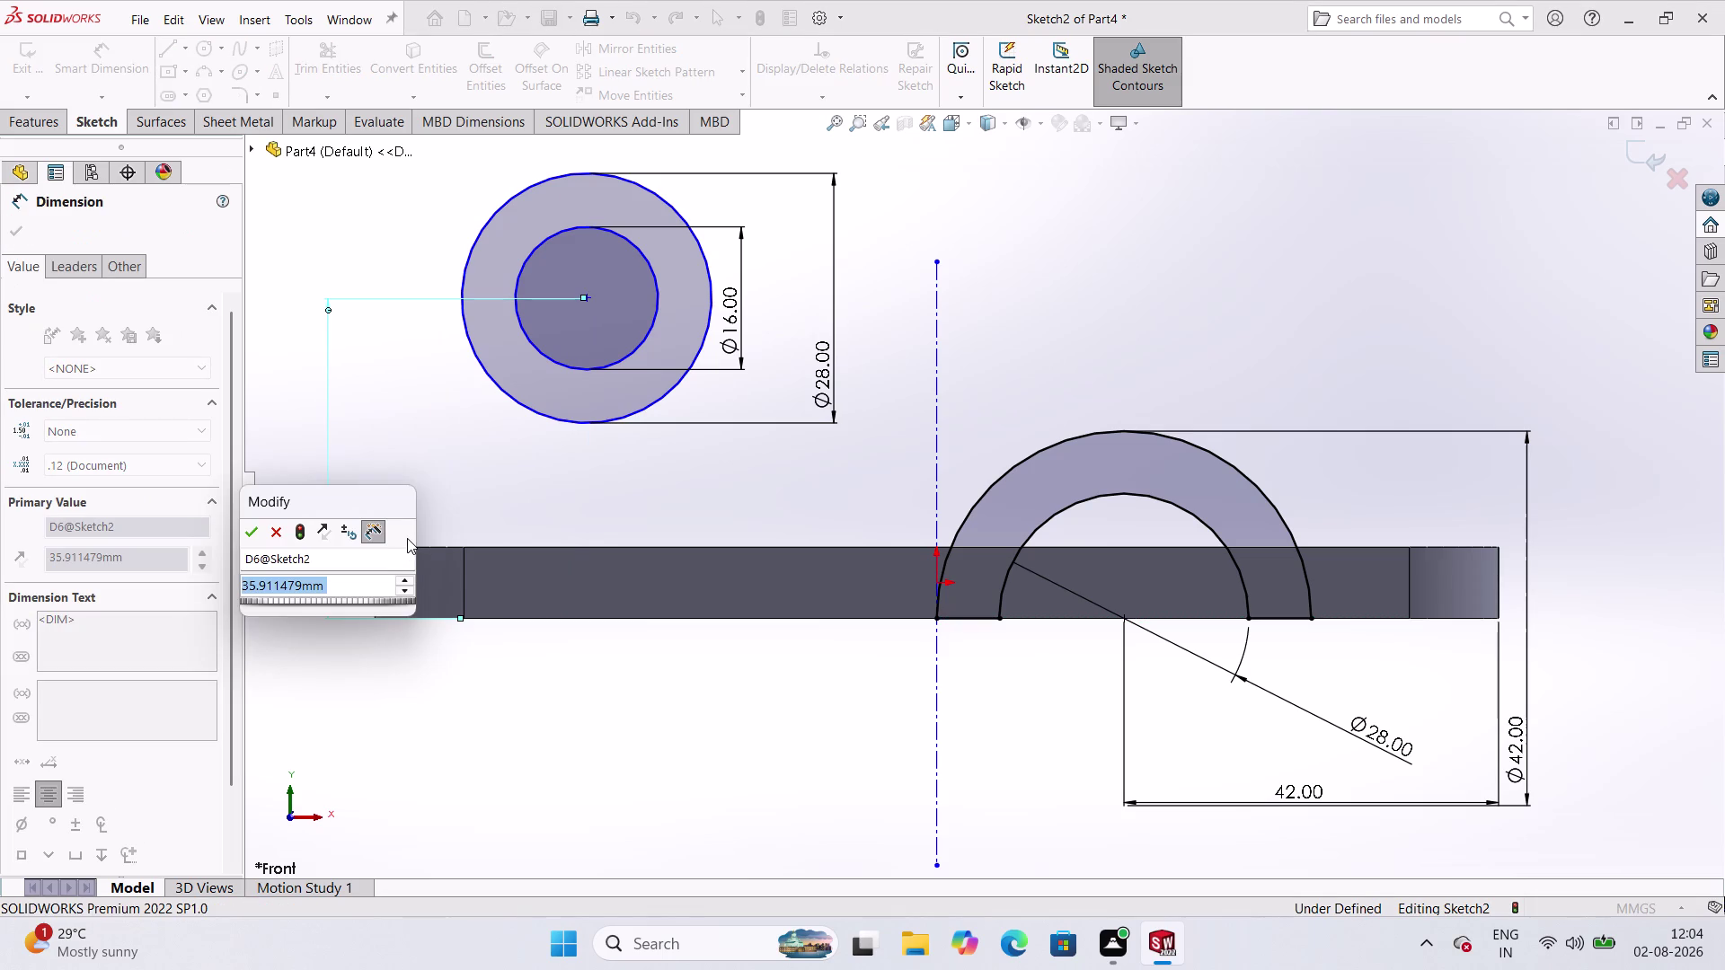
text(45)
key(Return)
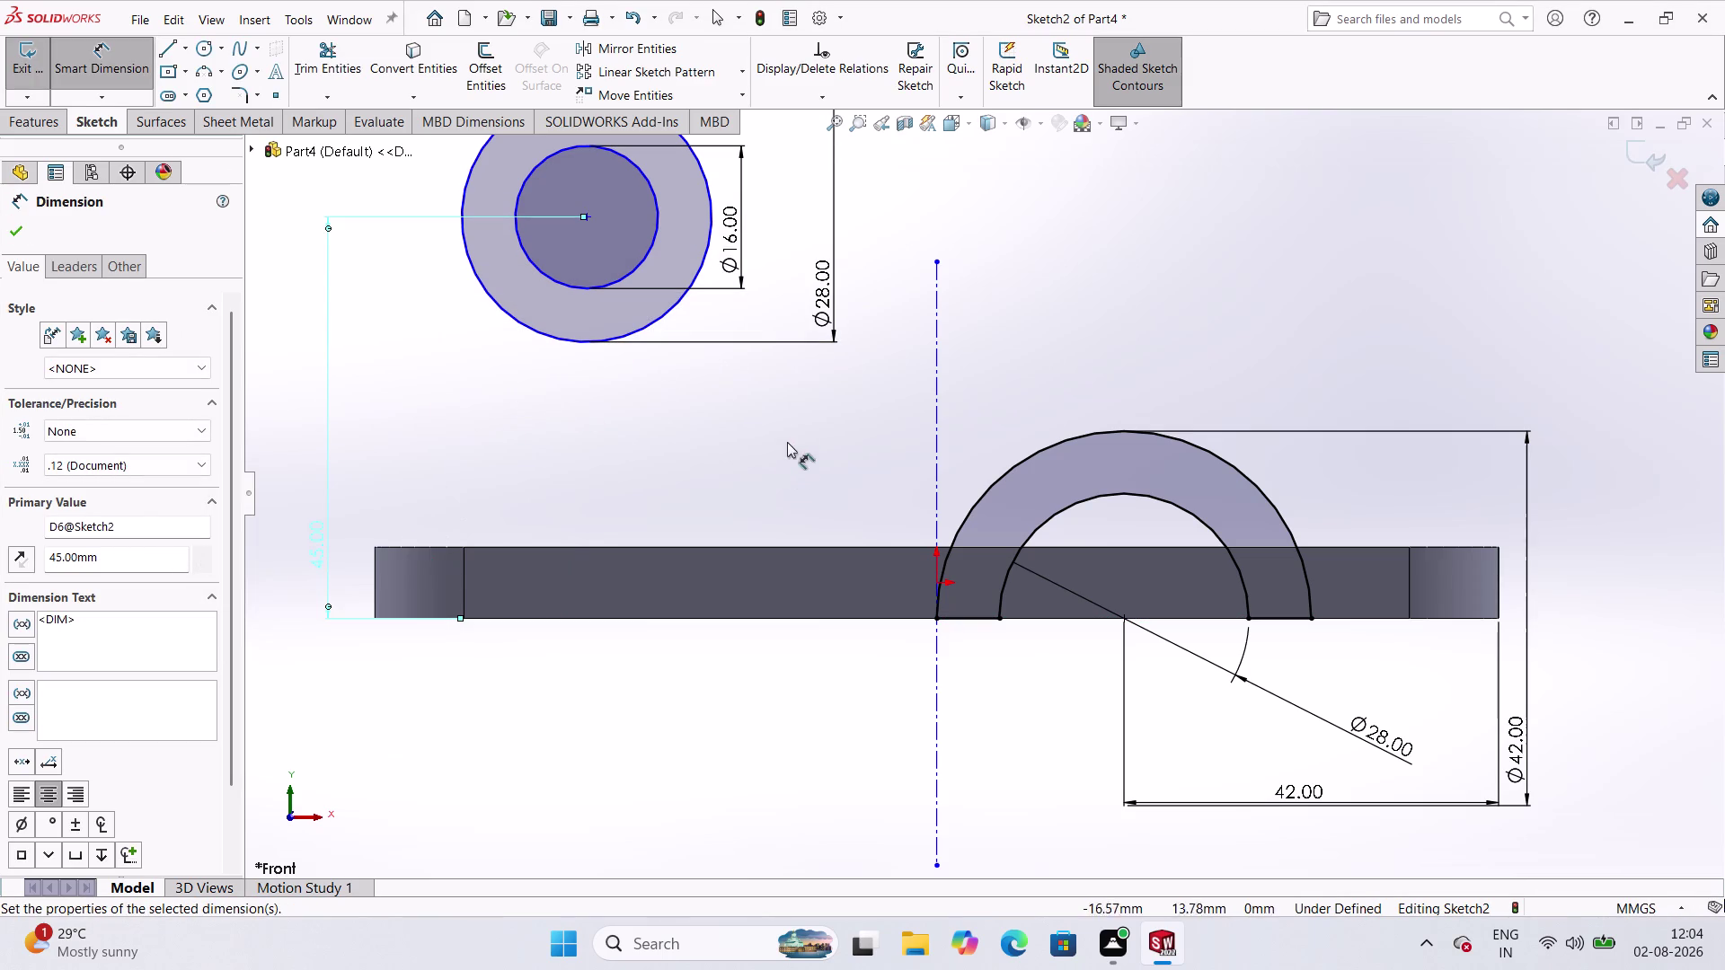
scroll(up, 3)
scroll(down, 3)
scroll(down, 3)
scroll(up, 3)
scroll(down, 3)
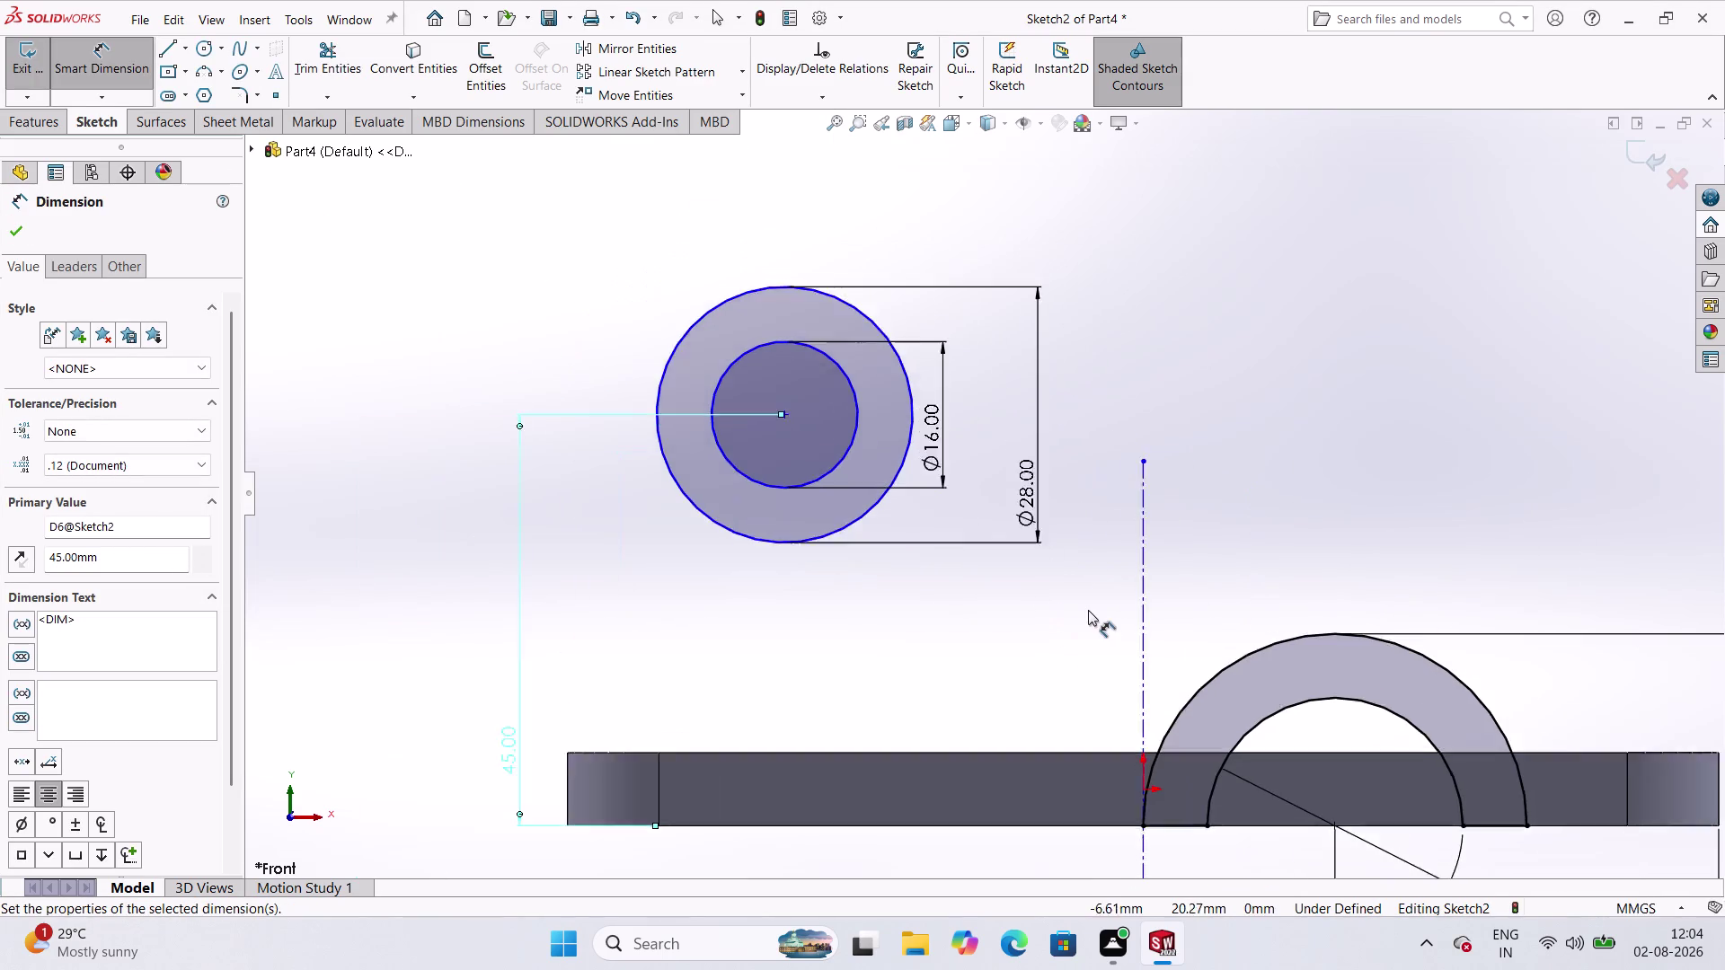
scroll(down, 3)
scroll(up, 3)
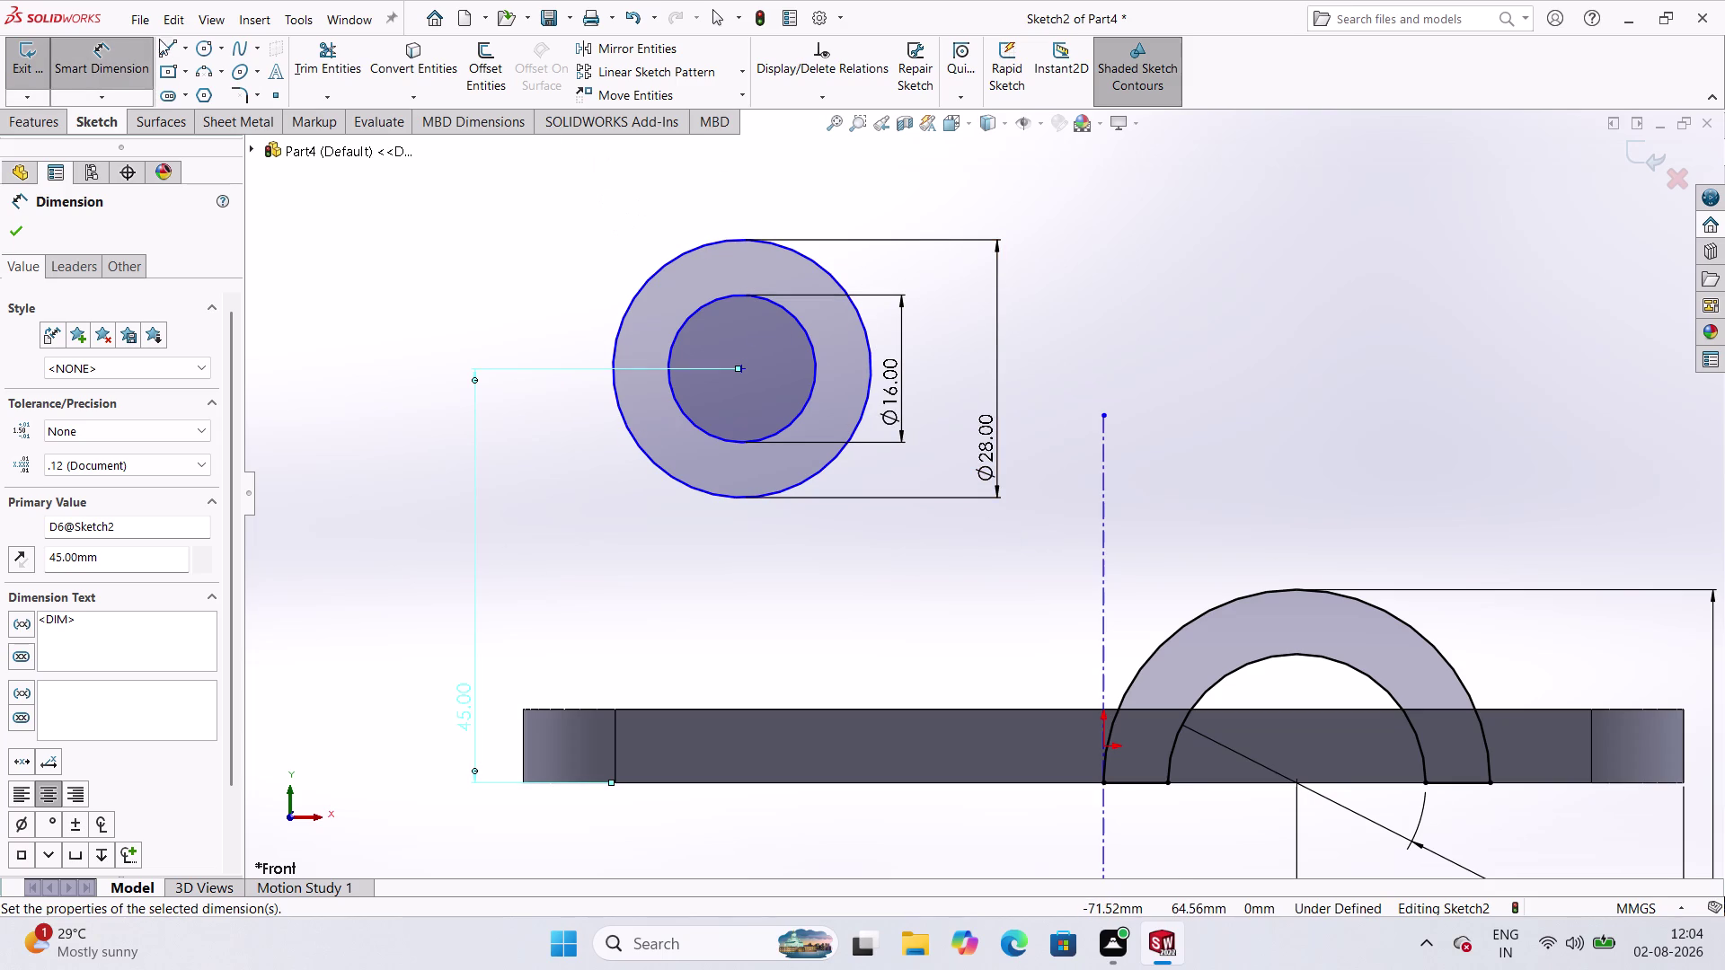
click(741, 373)
click(1108, 539)
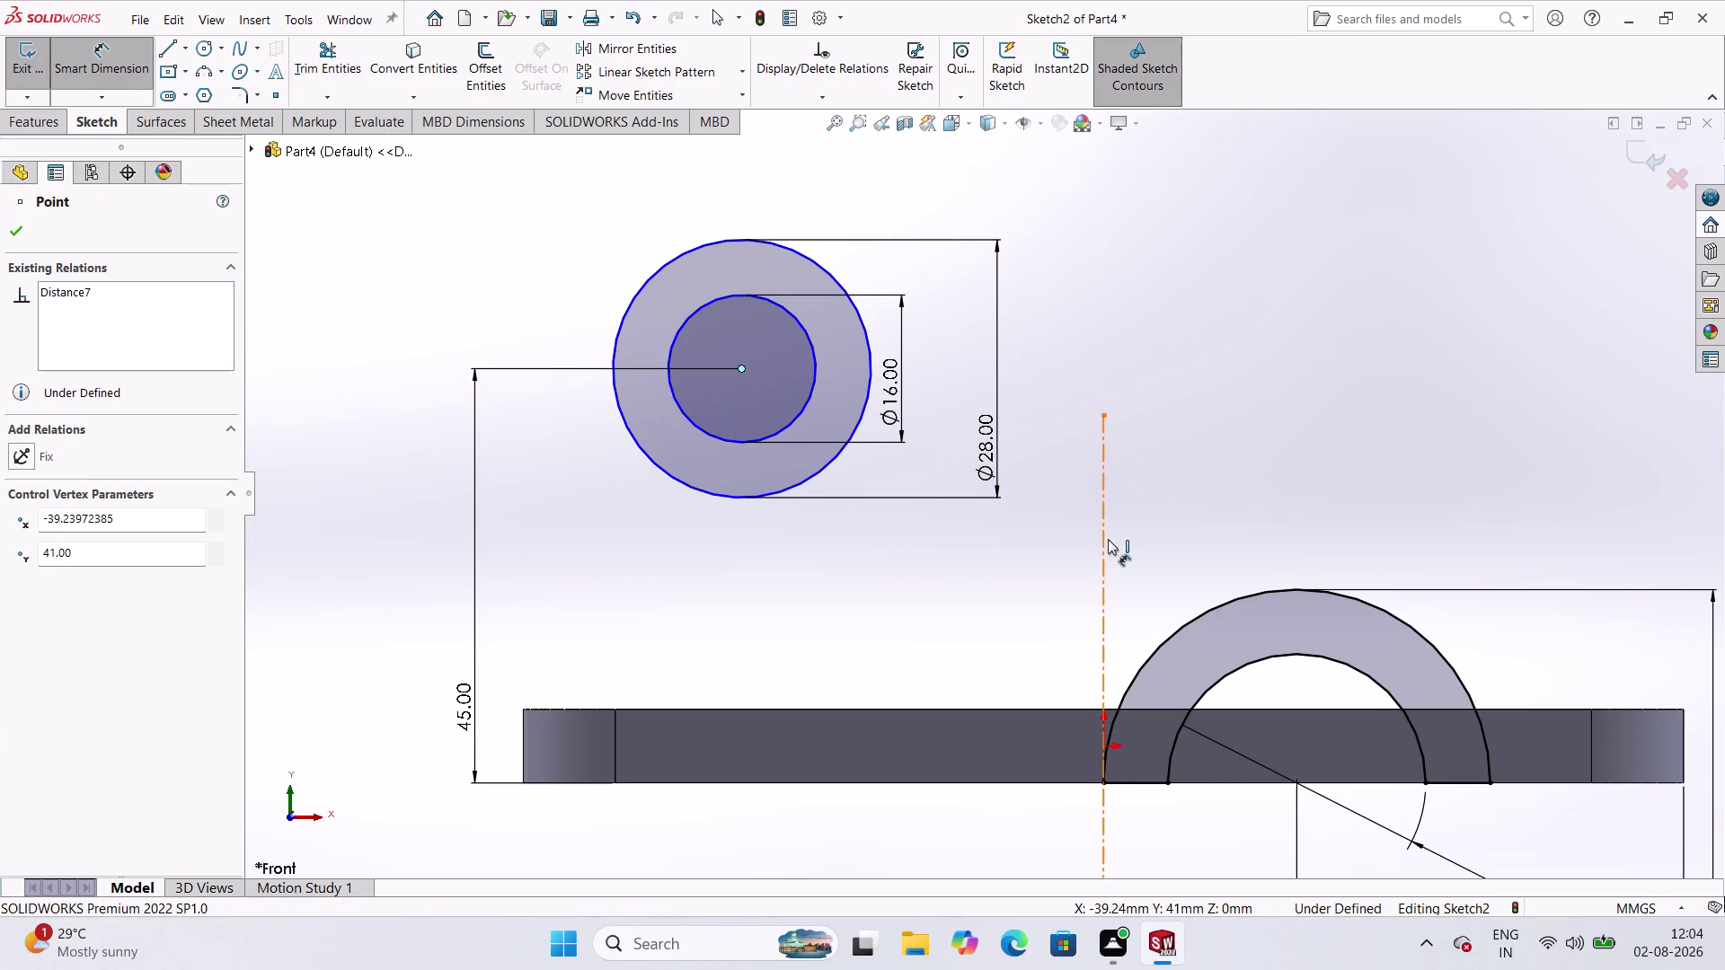
click(1057, 314)
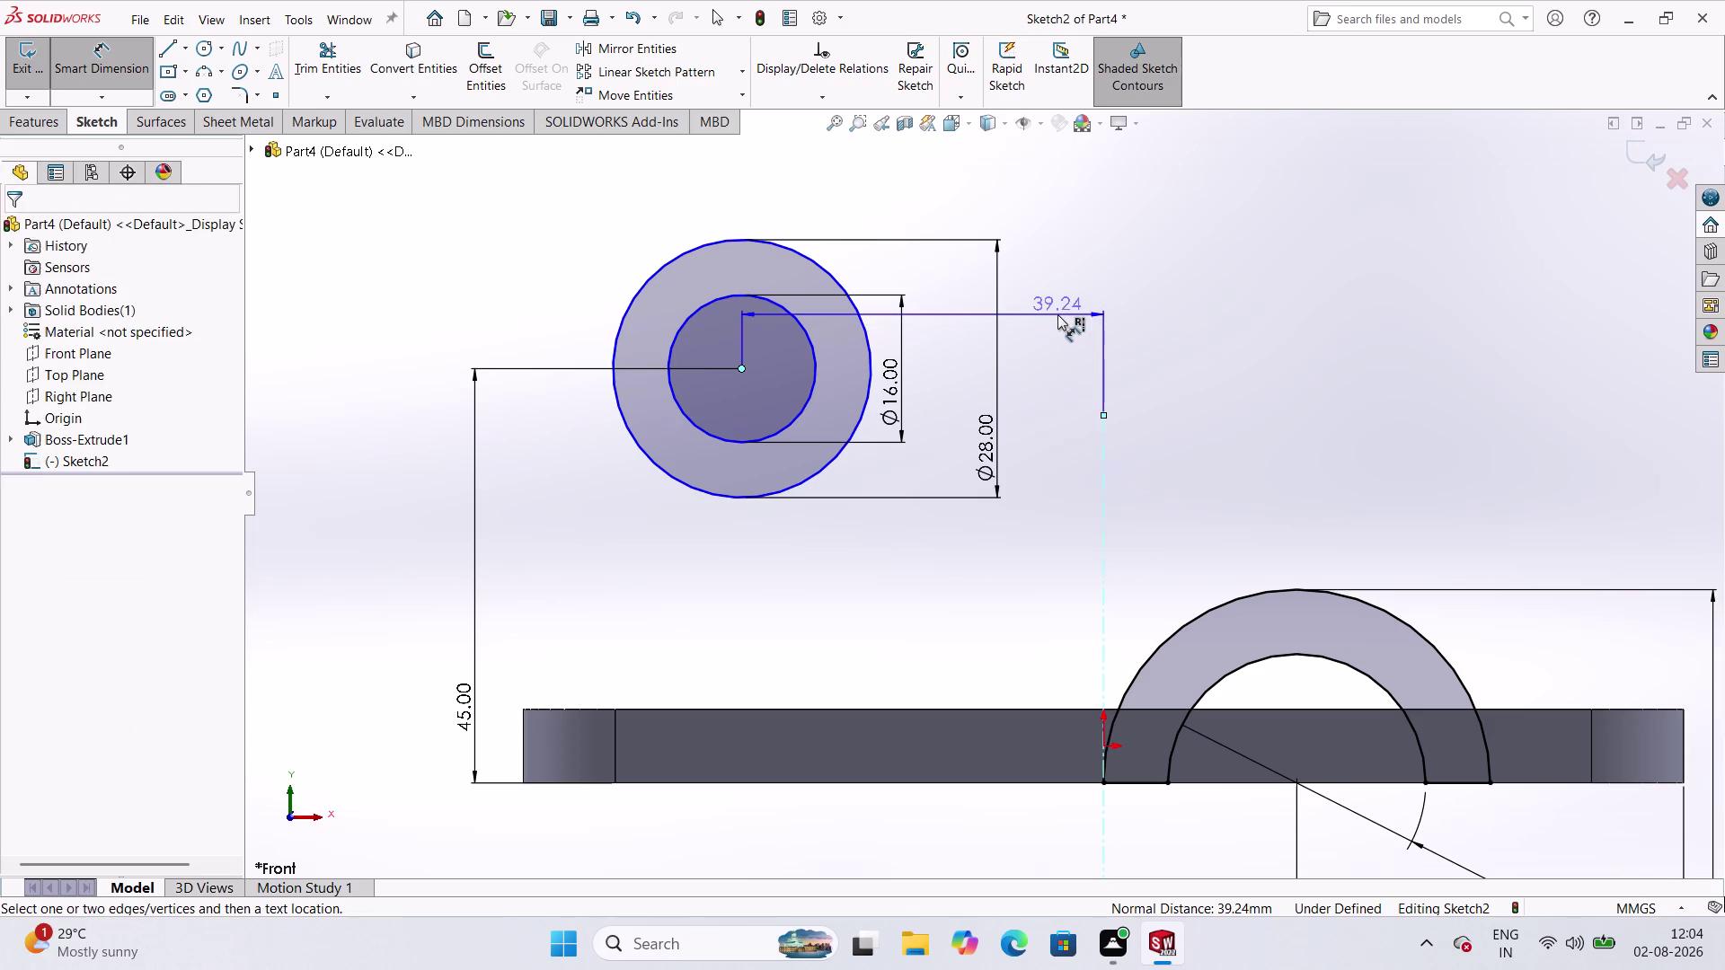
Set the centre's horizontal distance from the centerline to 53 mm.
key(5)
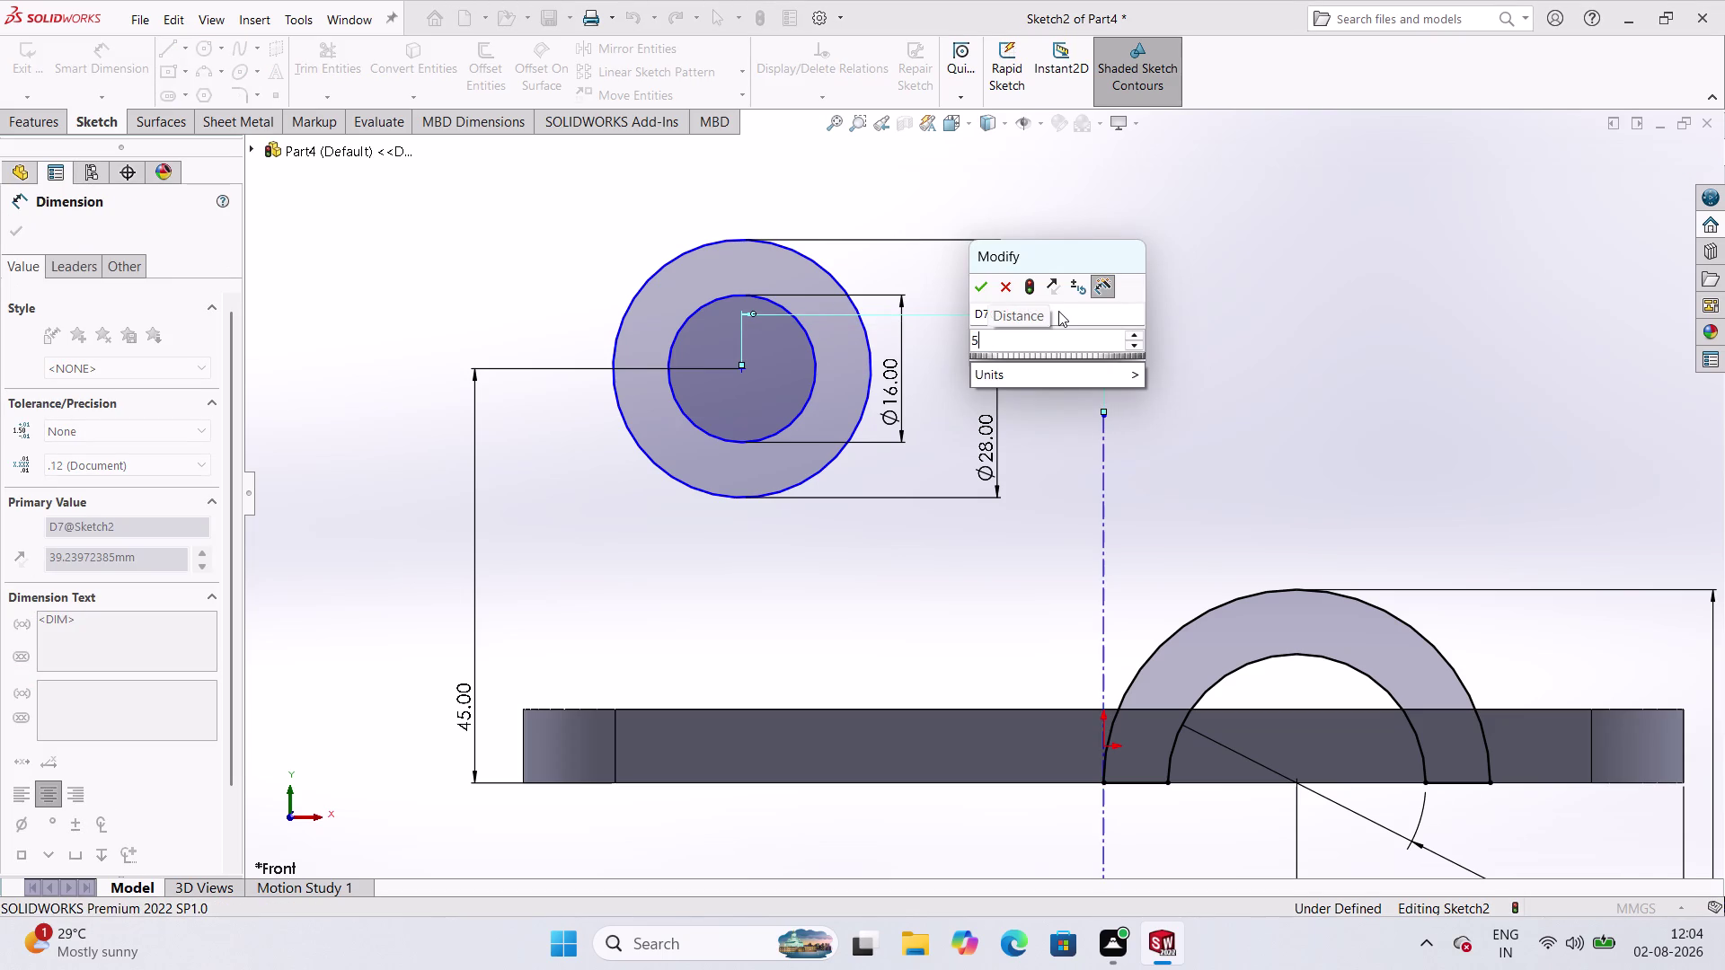
key(3)
key(Return)
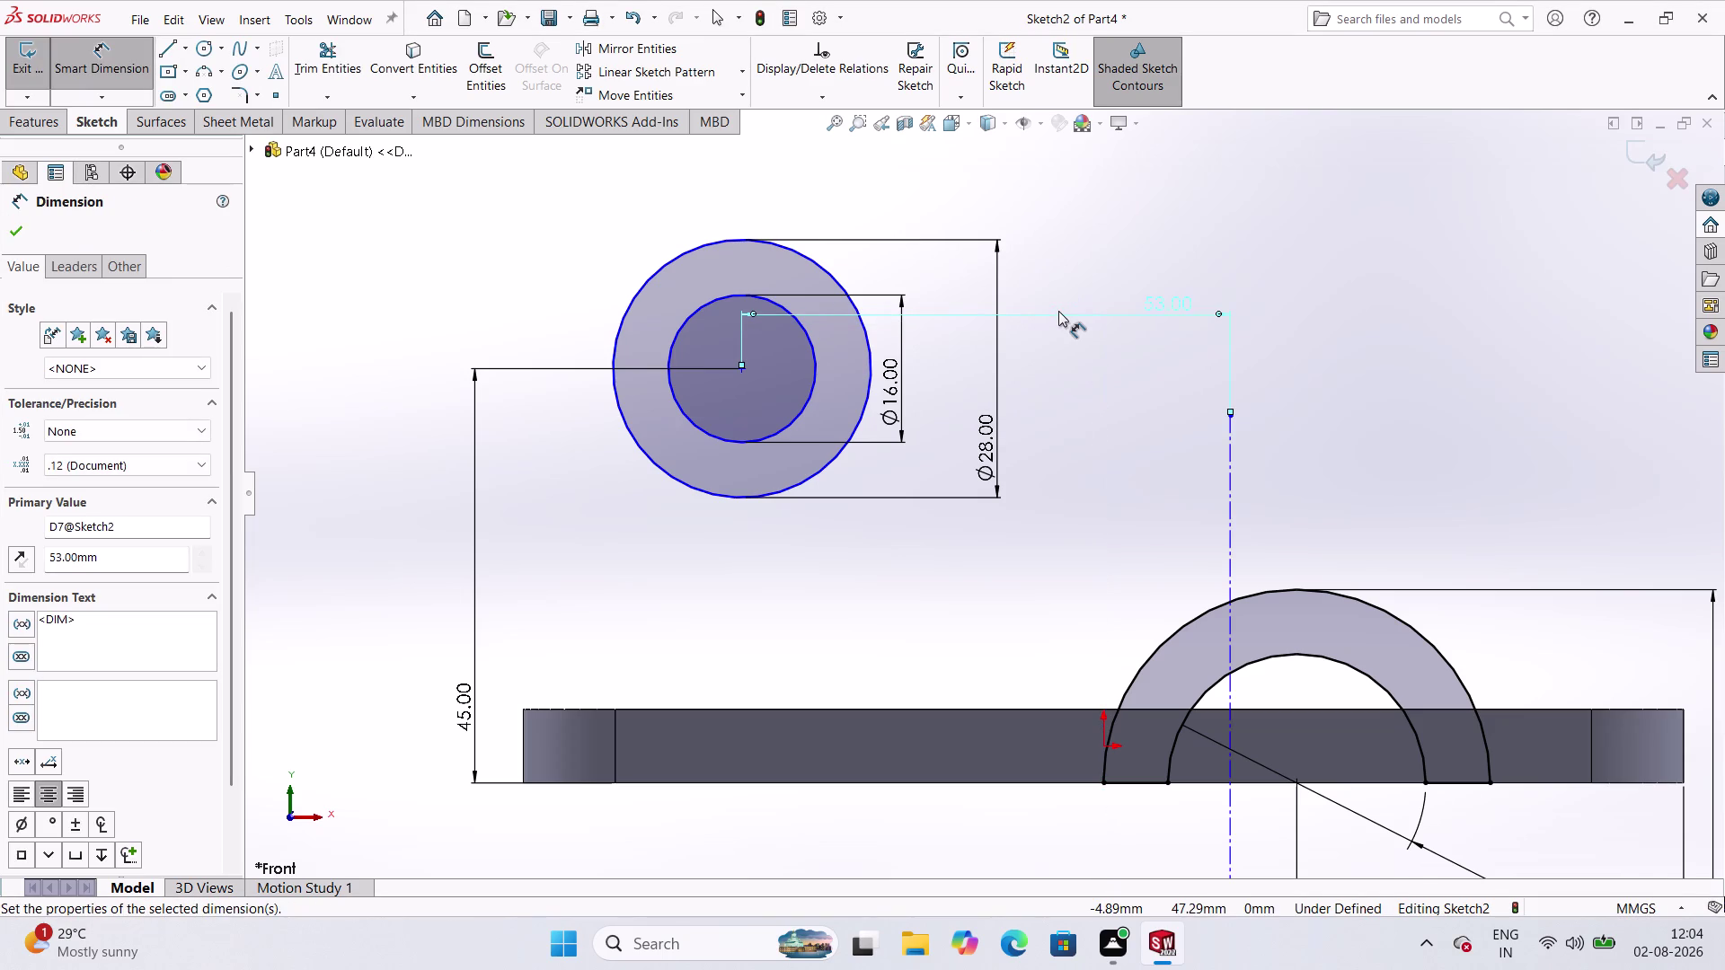
scroll(up, 3)
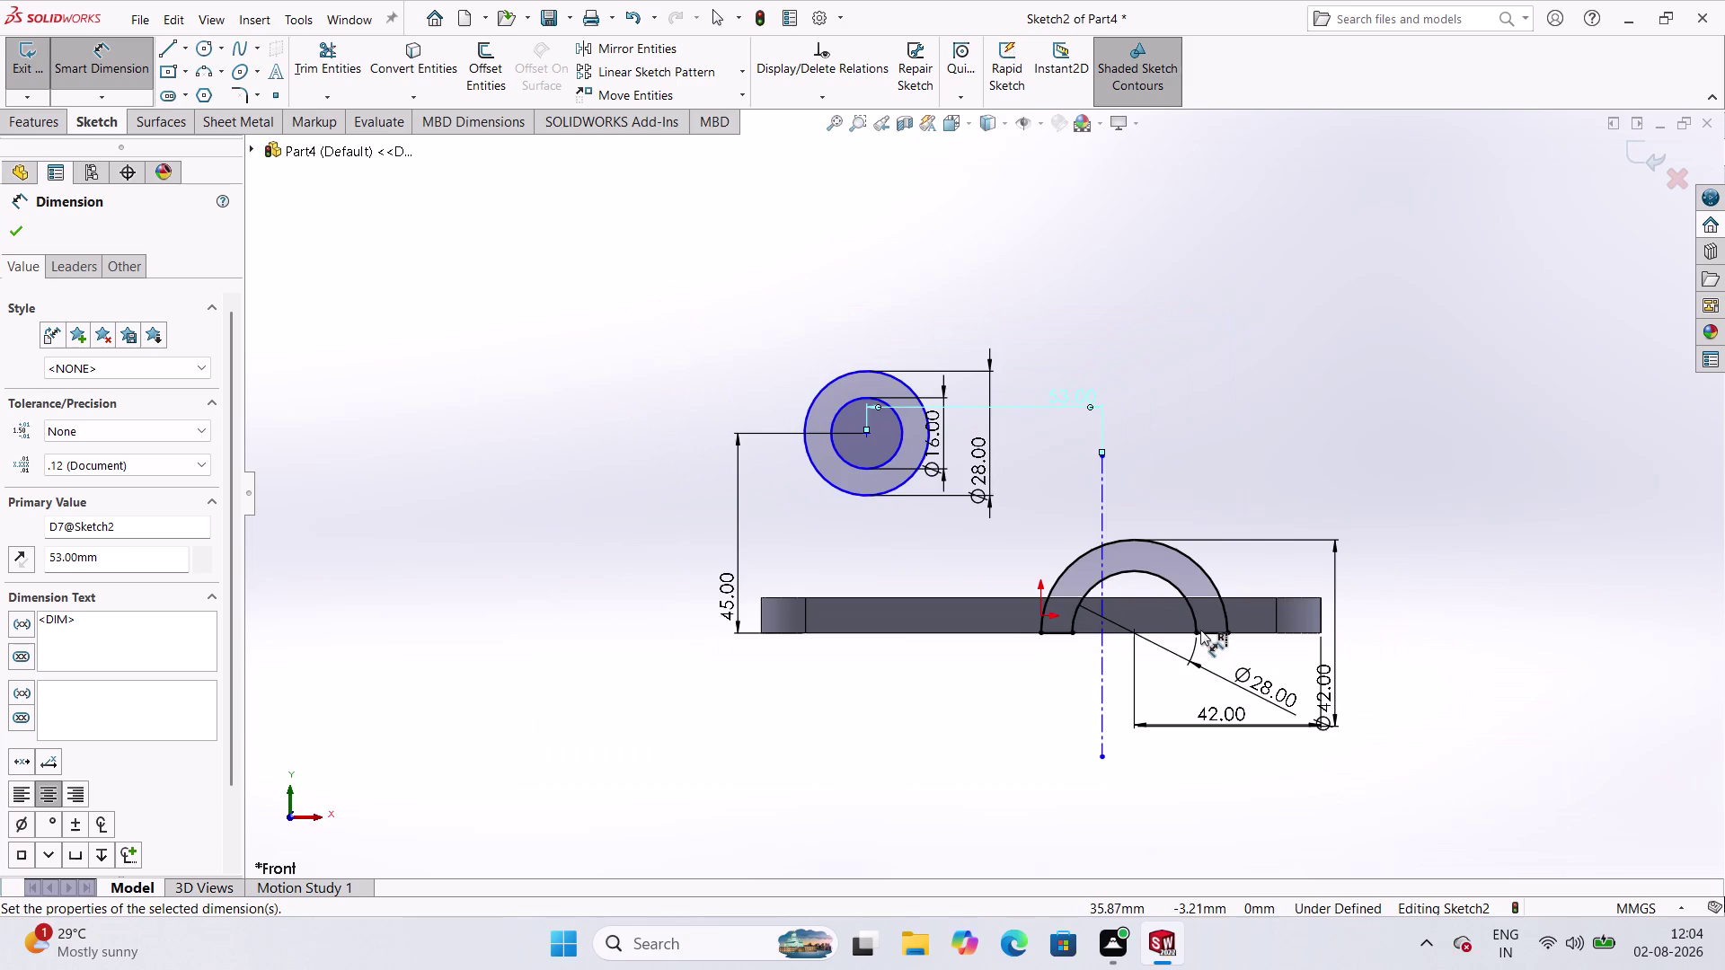
scroll(down, 3)
scroll(up, 3)
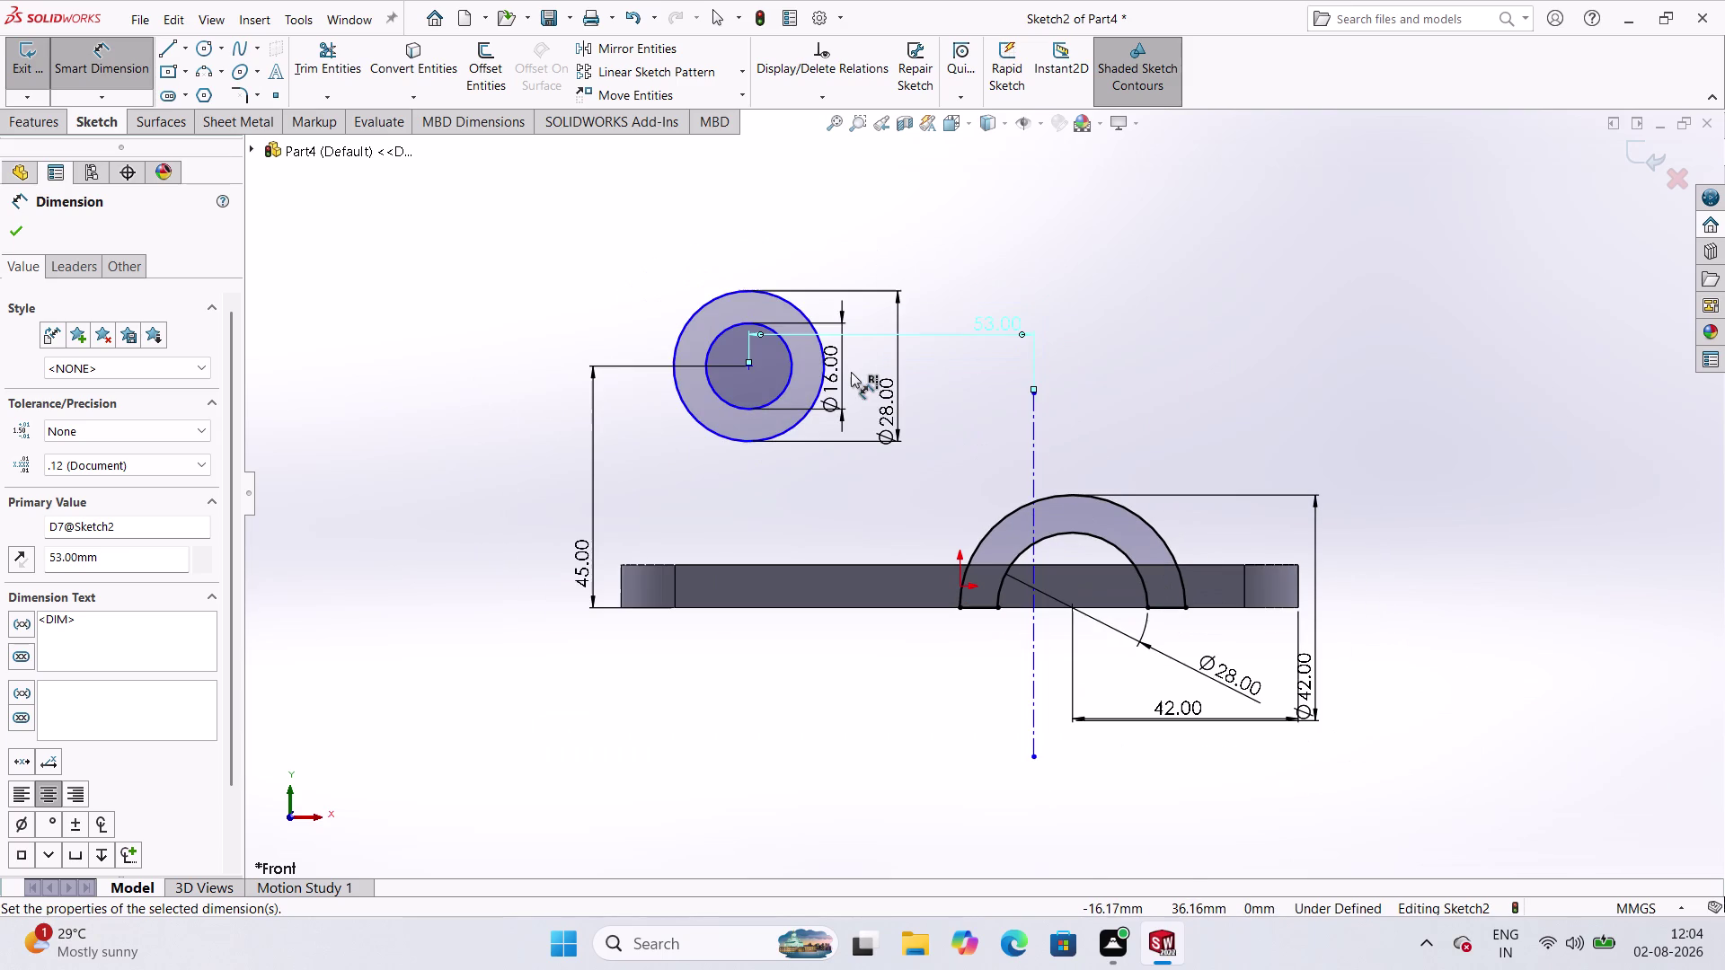
scroll(up, 3)
scroll(down, 3)
scroll(up, 3)
scroll(down, 3)
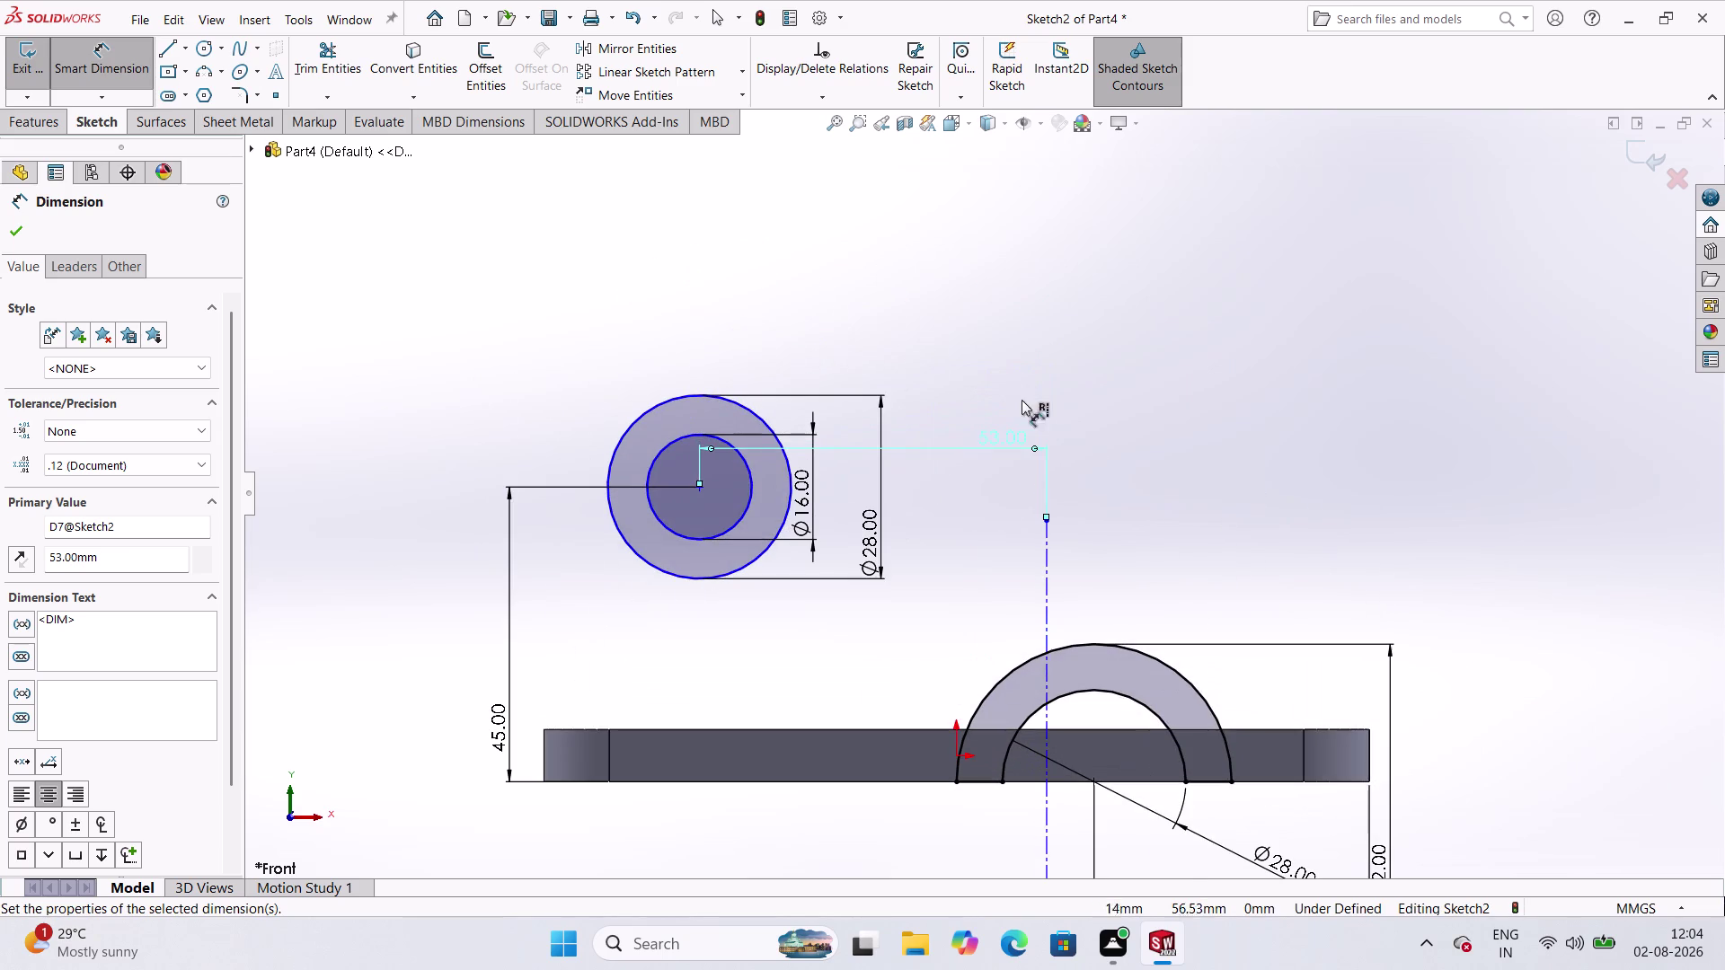
scroll(up, 3)
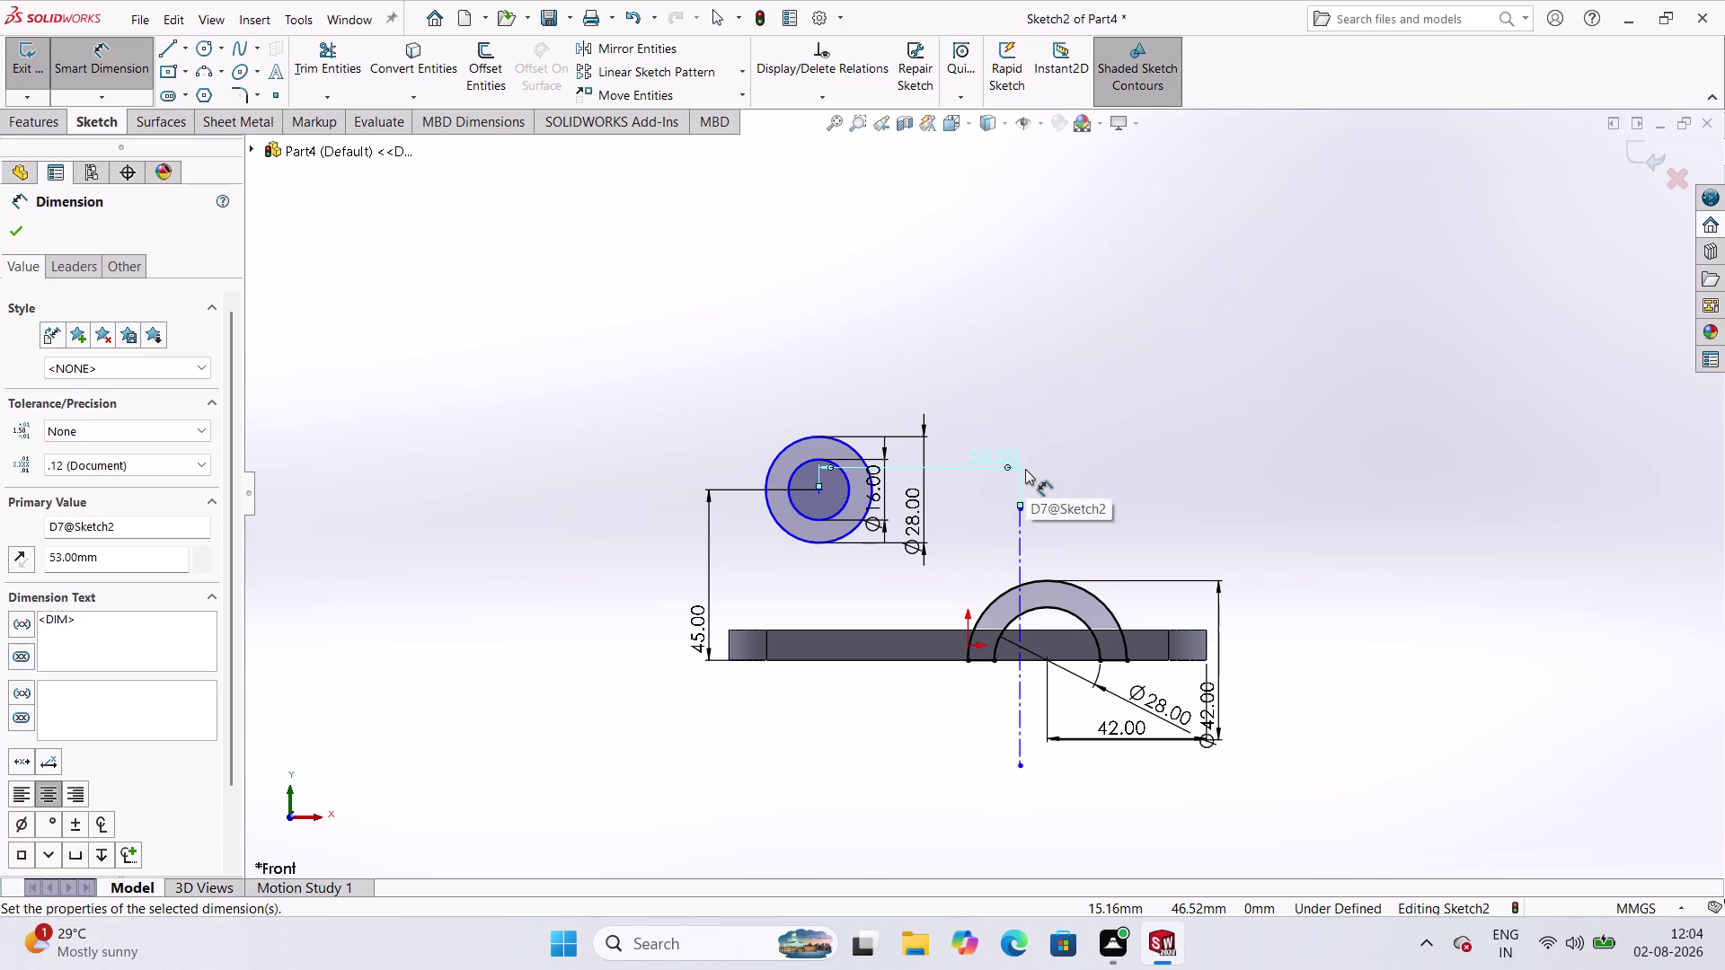
Undo the 53 mm and 45 mm dimension changes, leaving the centre 35.91 high.
key(ctrl+z)
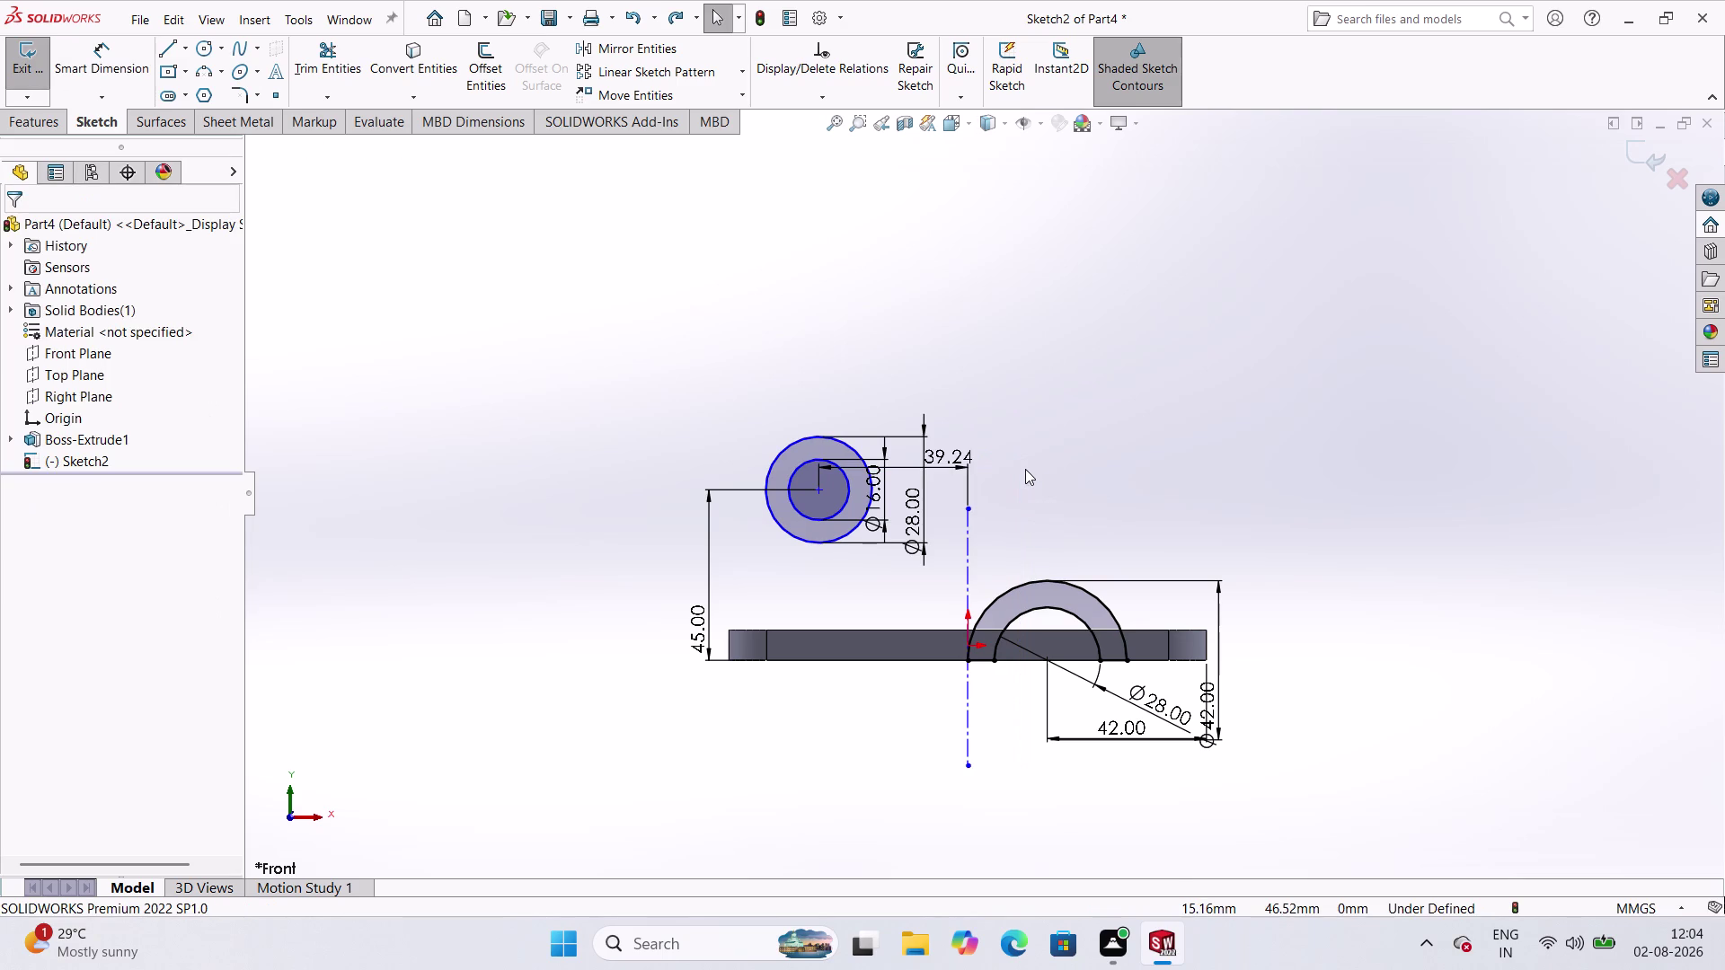
key(ctrl+z)
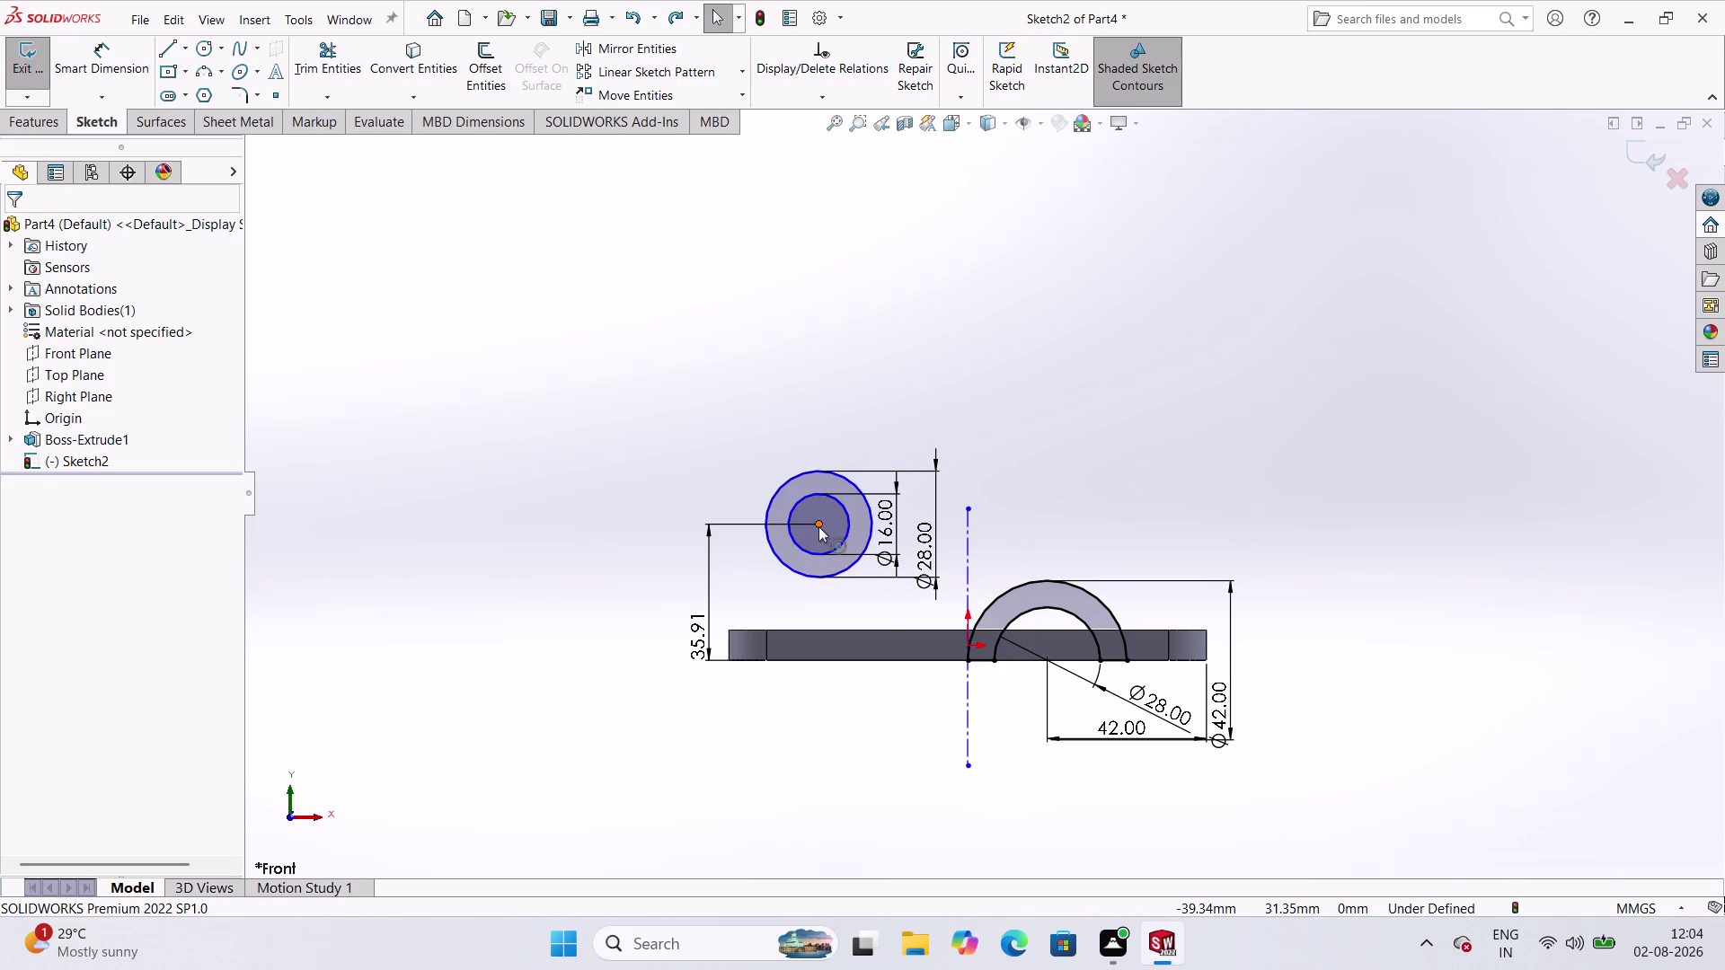
click(819, 526)
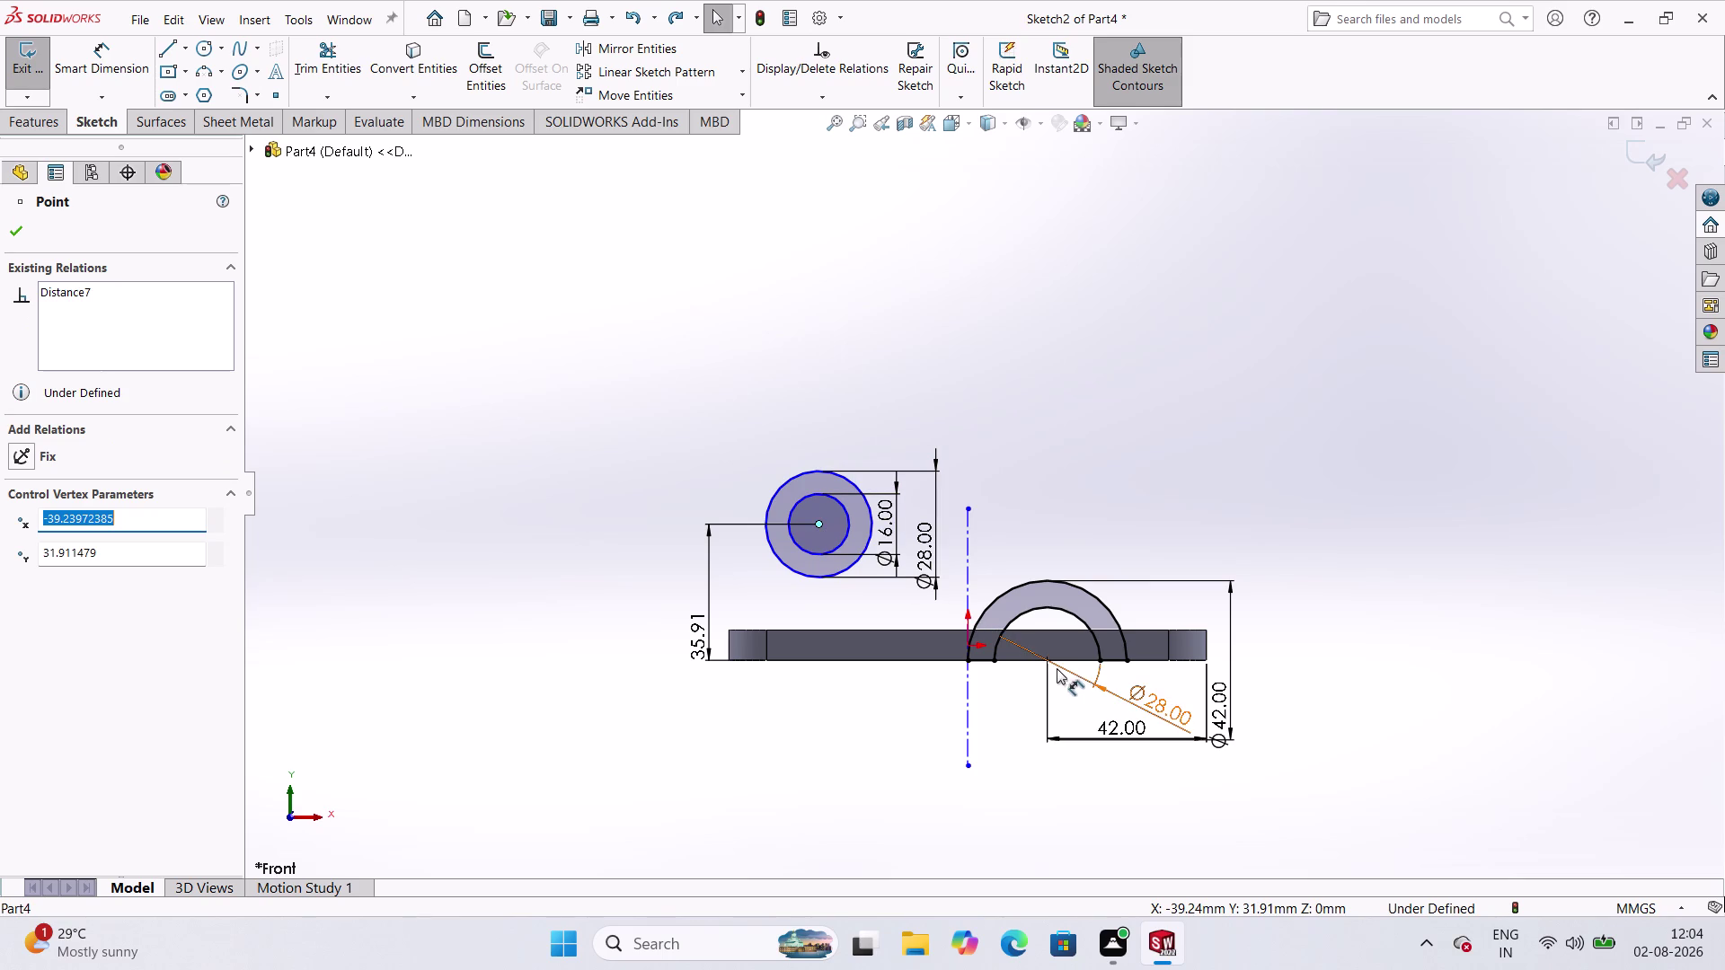
Add a 53 mm horizontal dimension from the tube circles' centre to the ring arc centre.
click(114, 90)
click(93, 61)
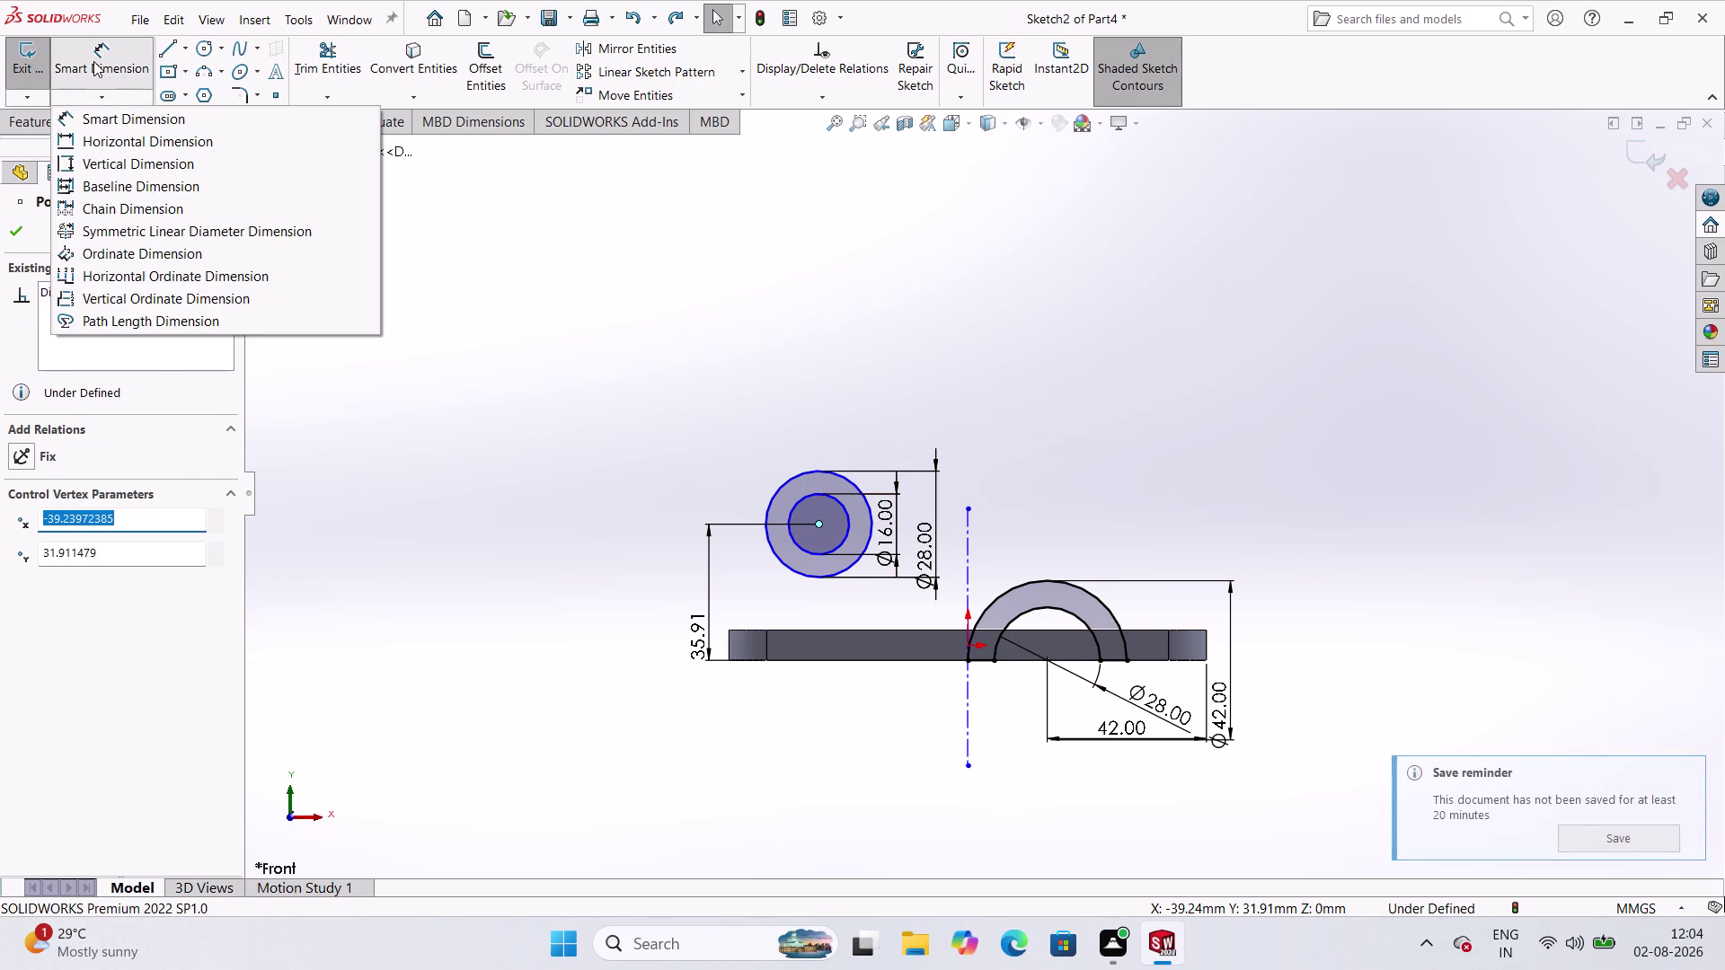
click(817, 528)
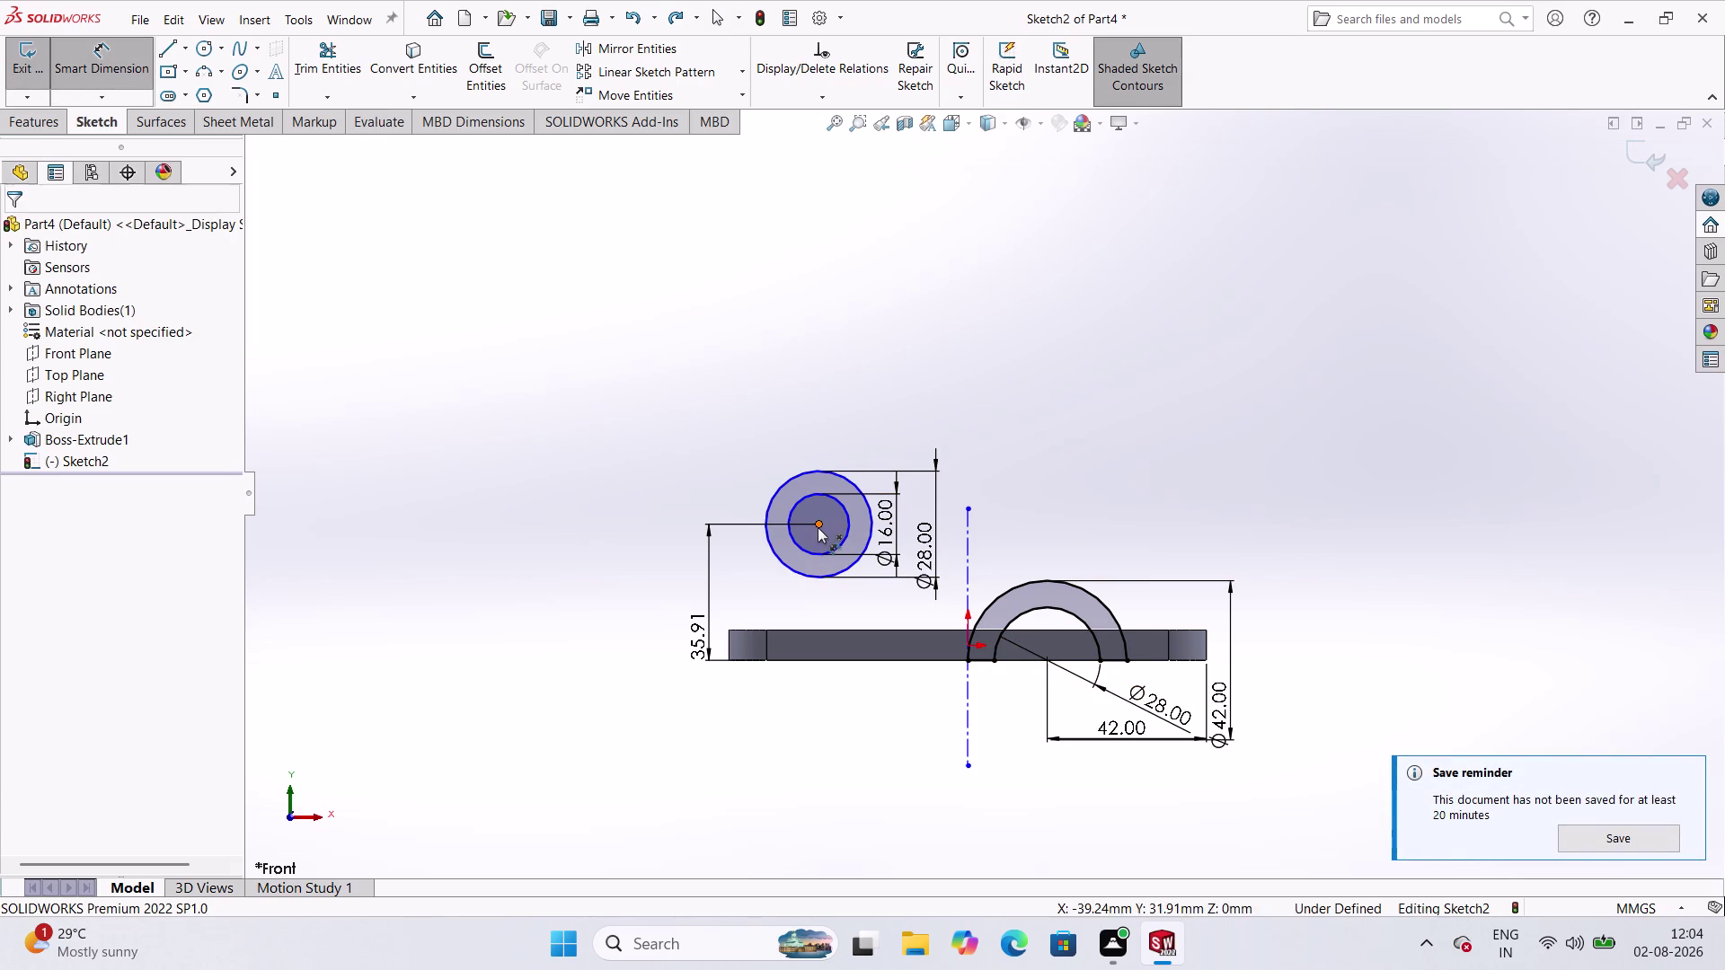
click(1046, 655)
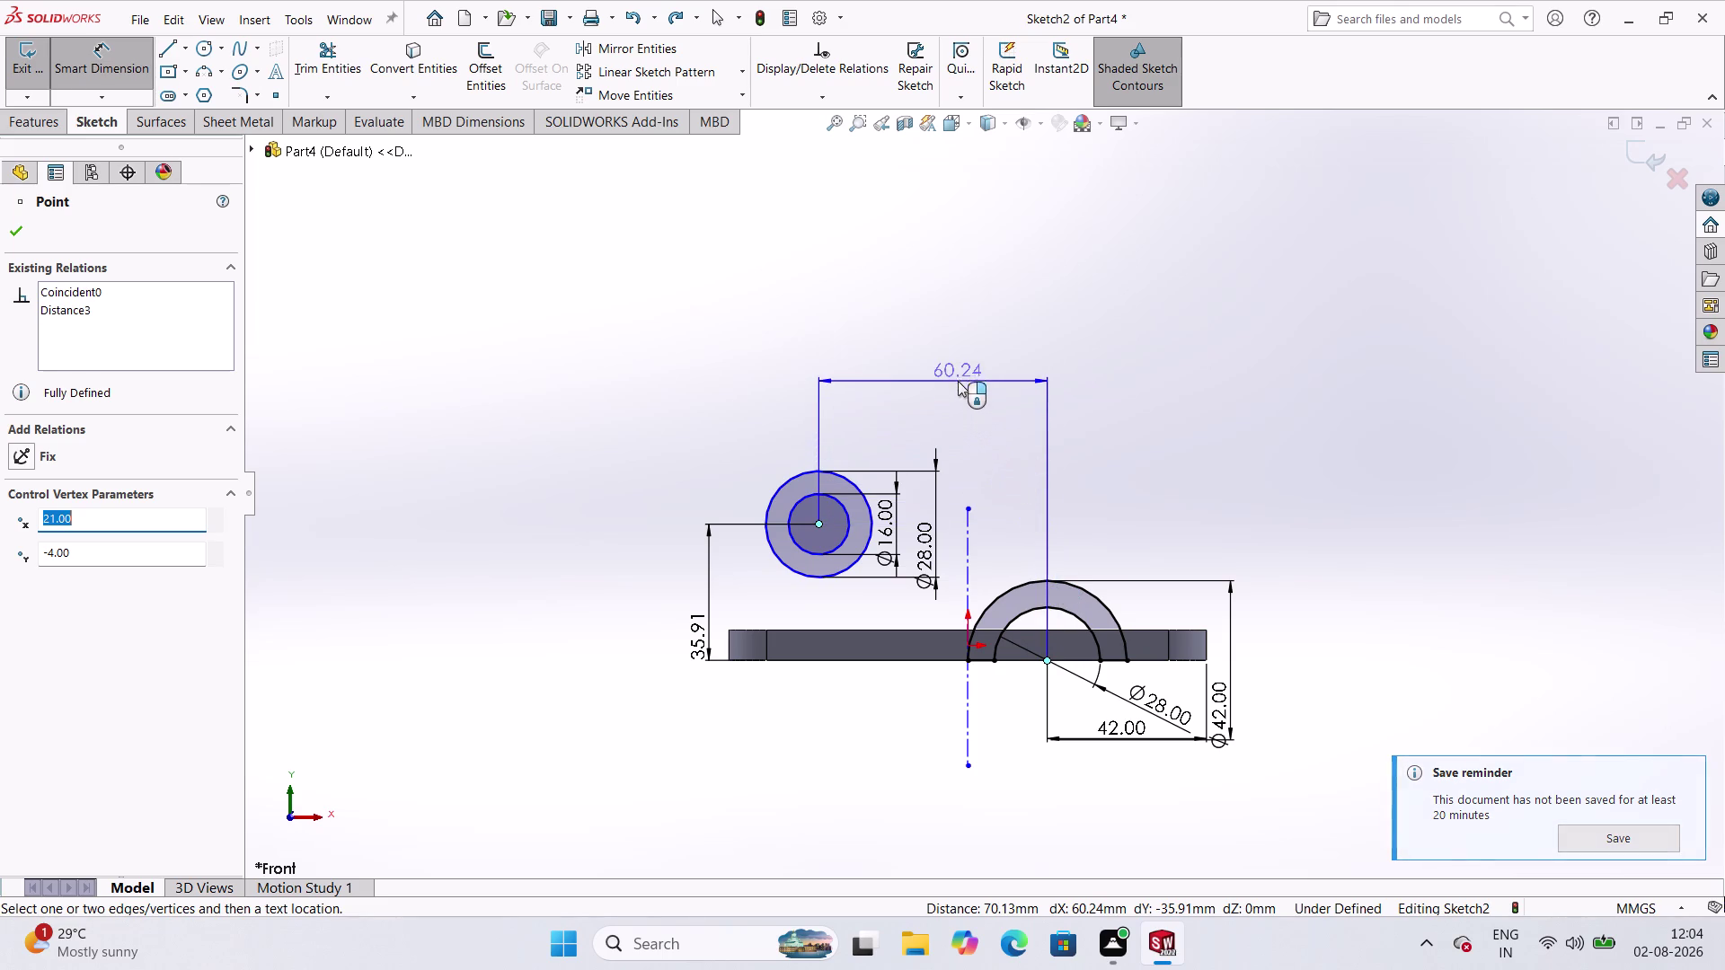
click(958, 378)
key(2)
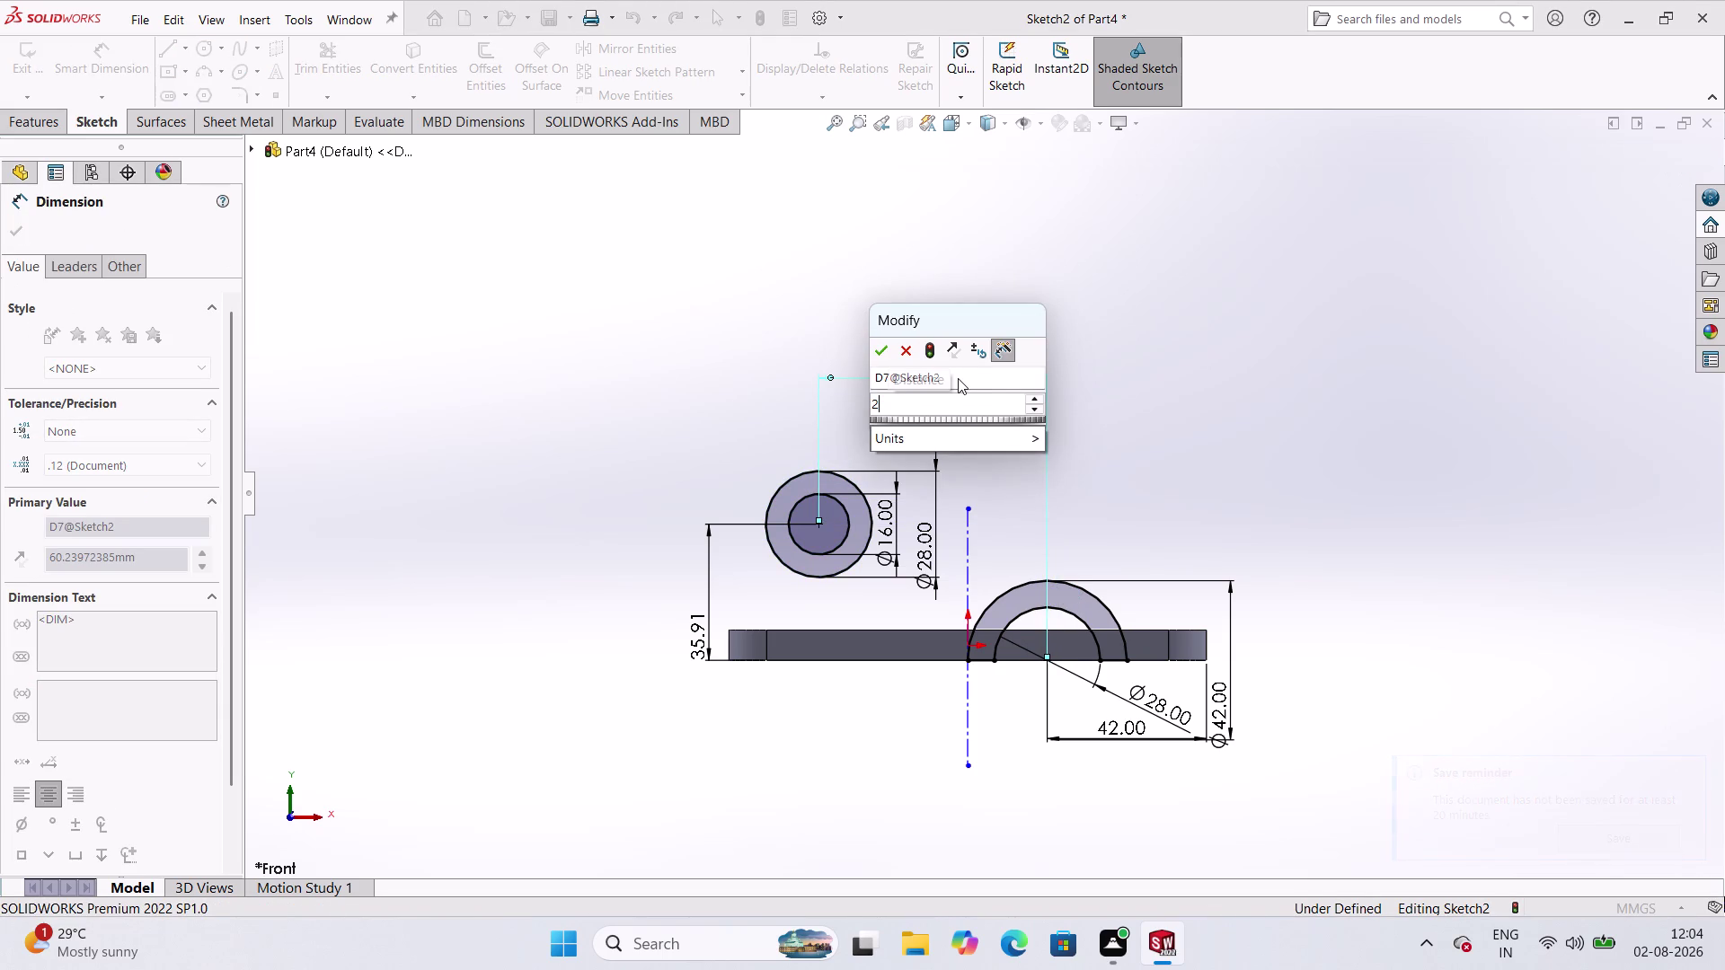
key(BackSpace)
text(53)
key(Return)
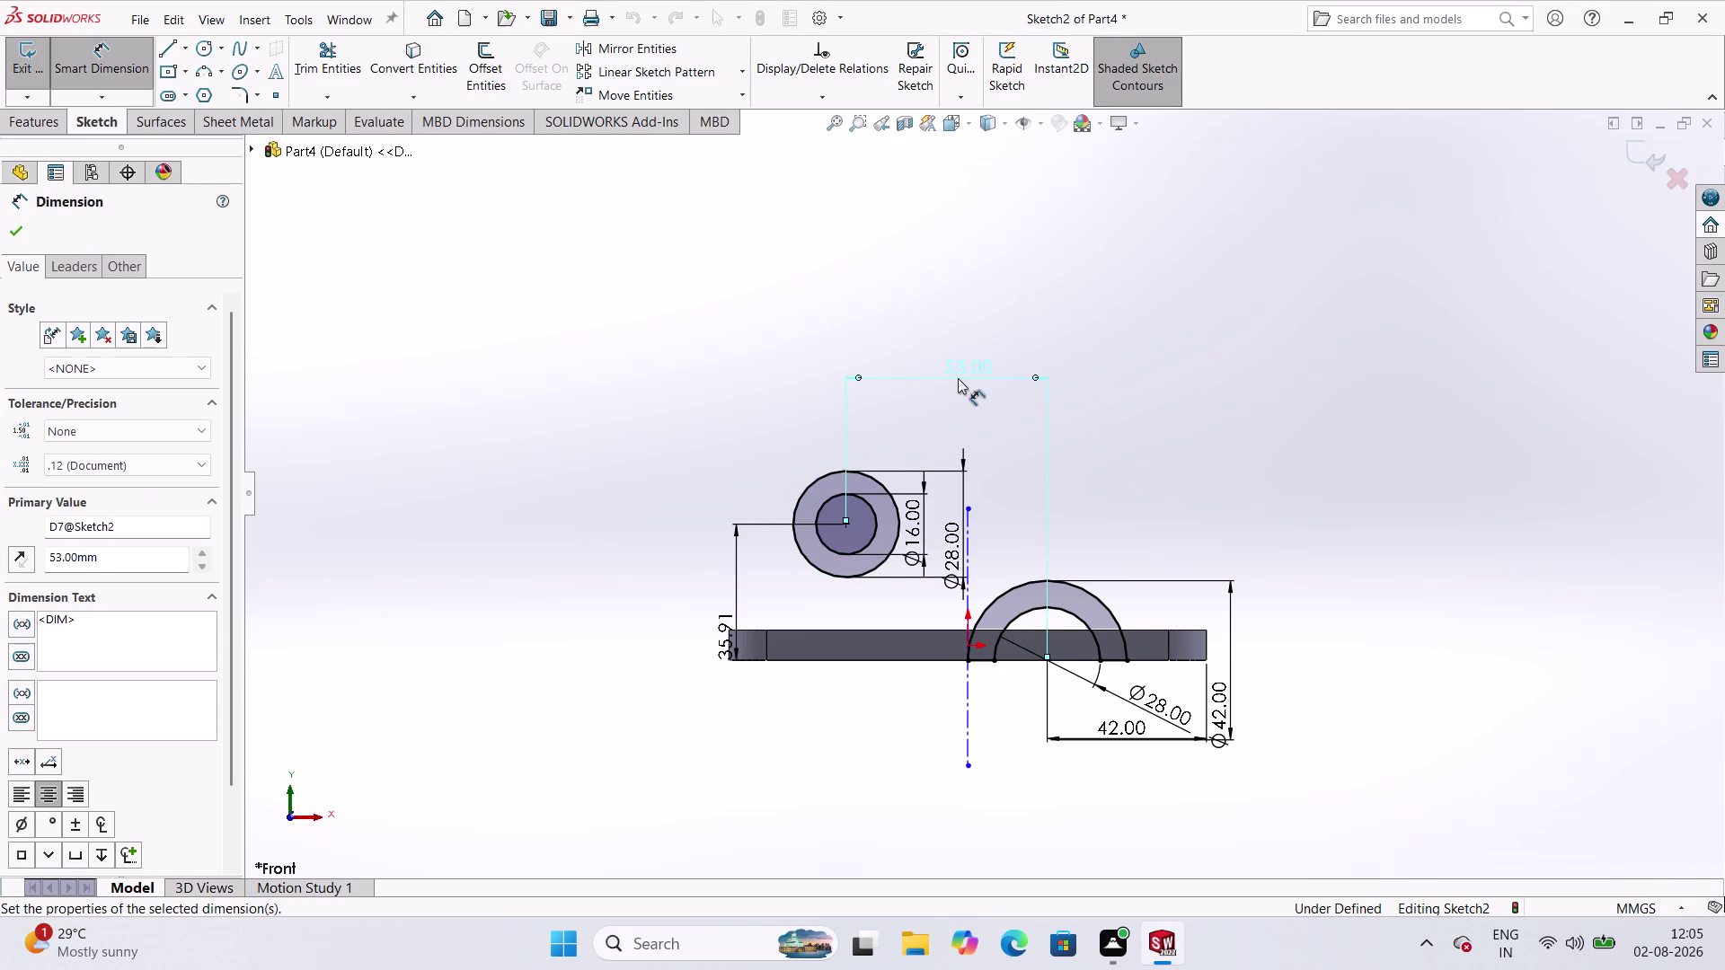
click(1006, 435)
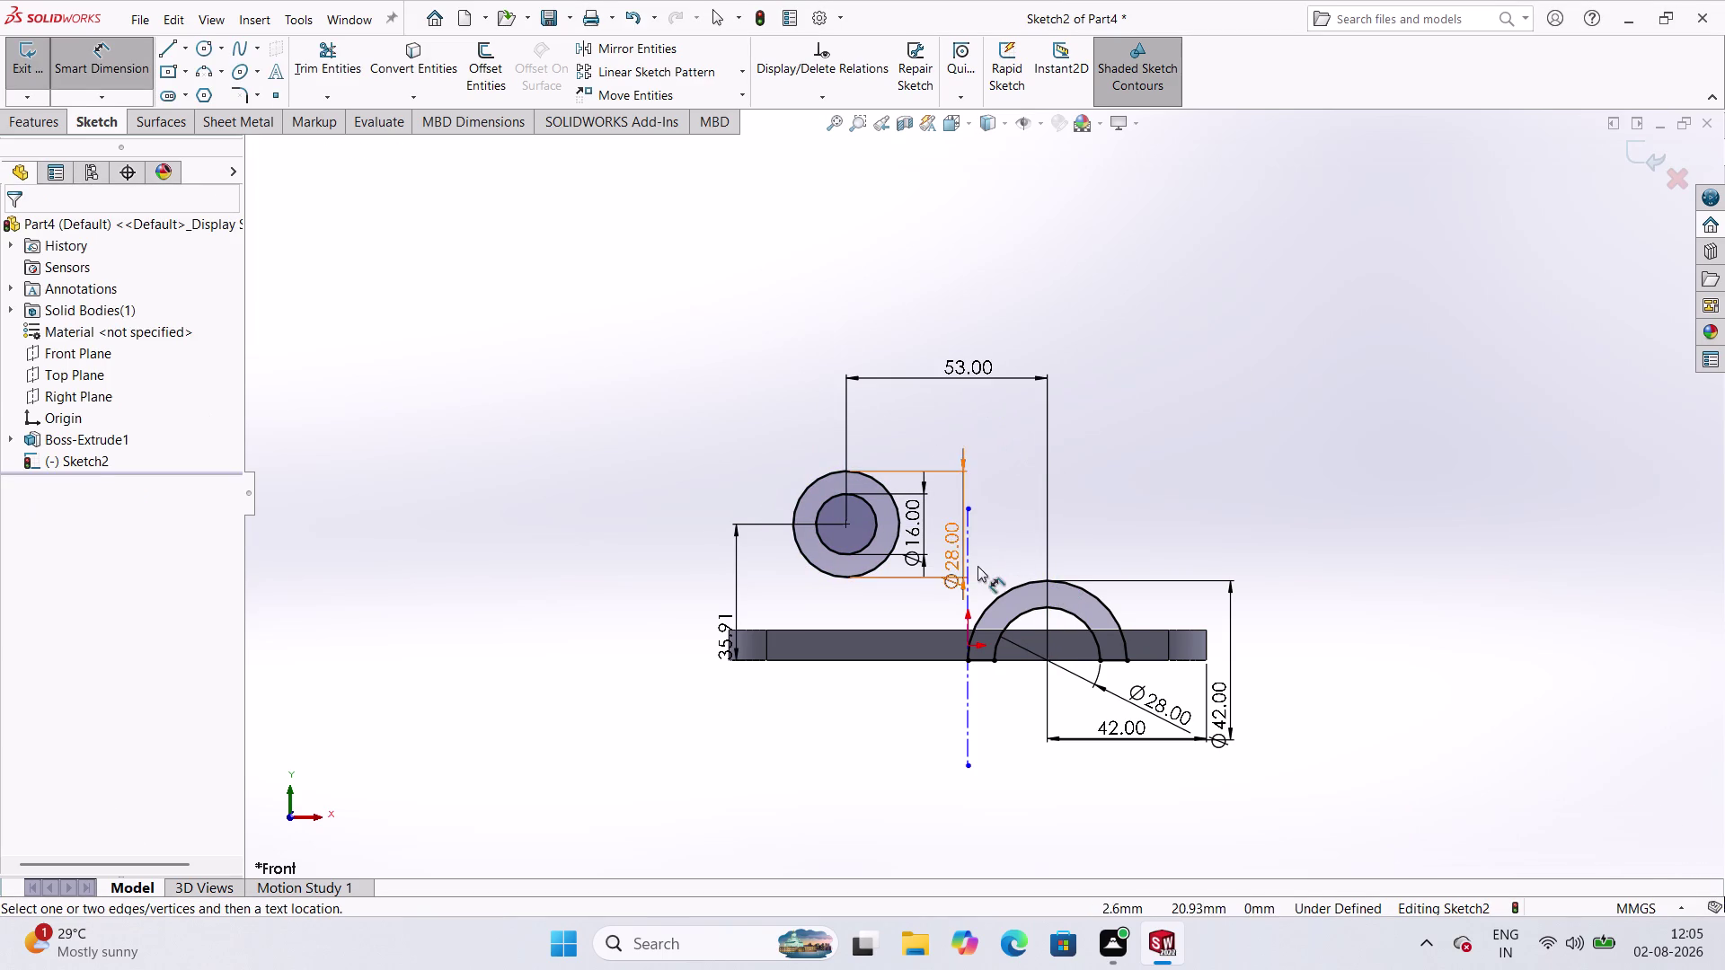
scroll(down, 3)
scroll(up, 3)
scroll(down, 3)
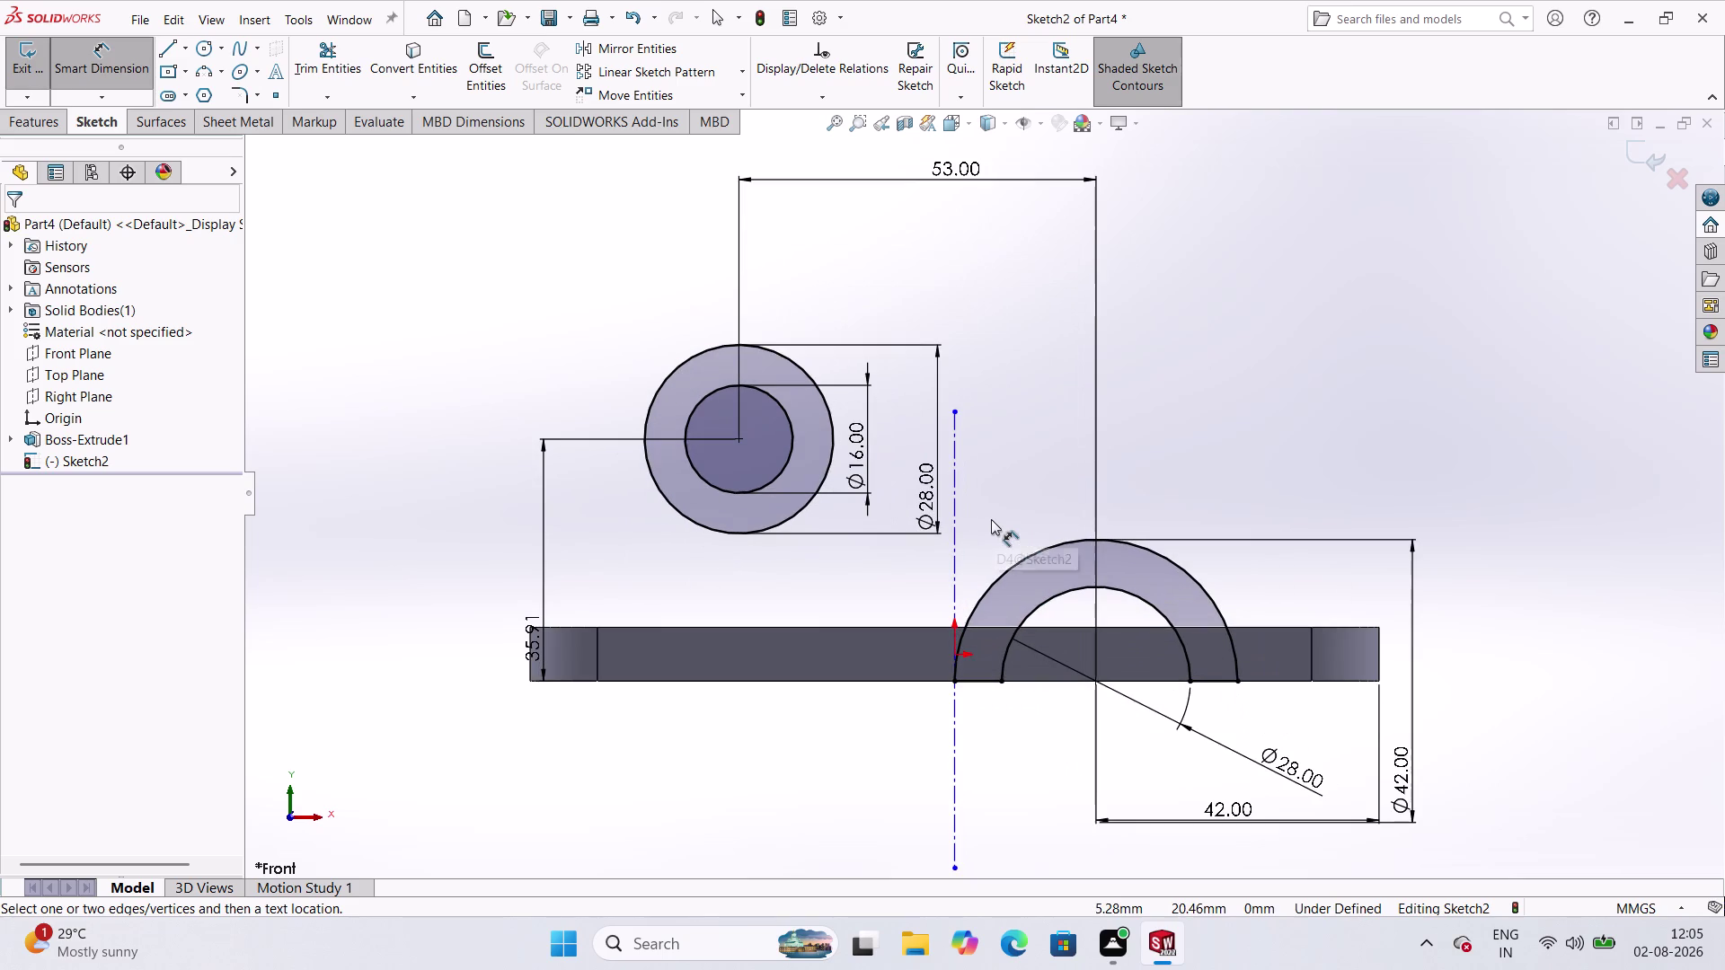
scroll(down, 3)
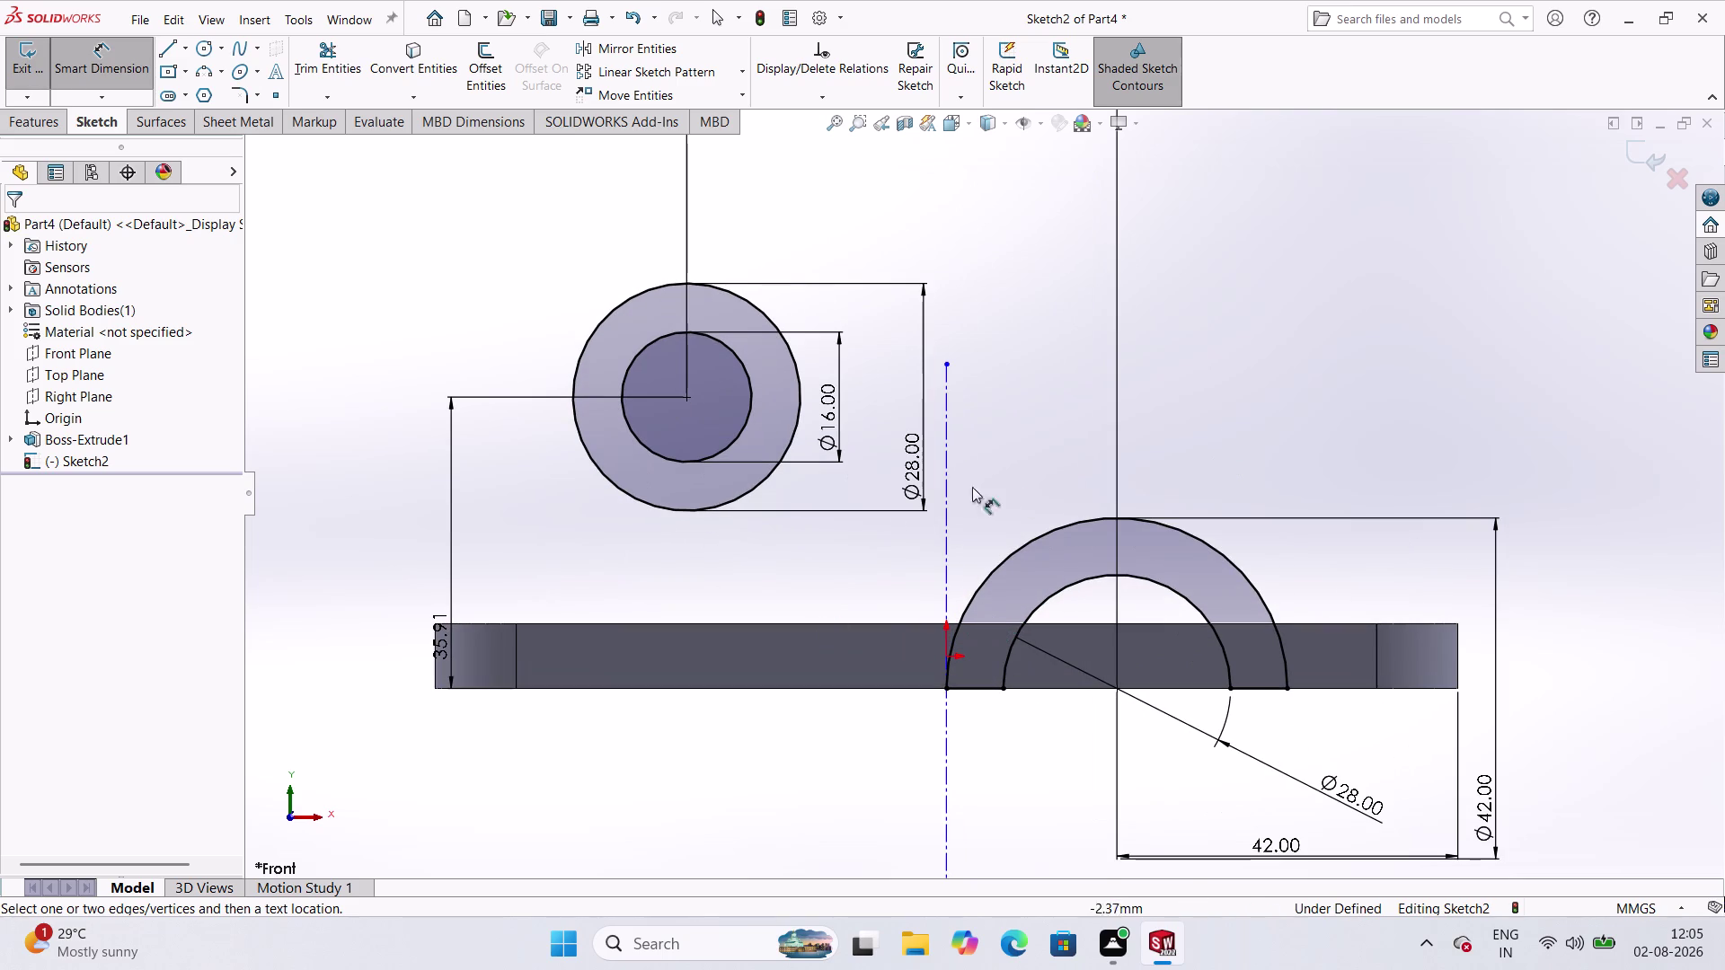
Exit Sketch2 and start an Extruded Boss/Base, orbiting to an angled 3D view.
scroll(up, 3)
click(1140, 386)
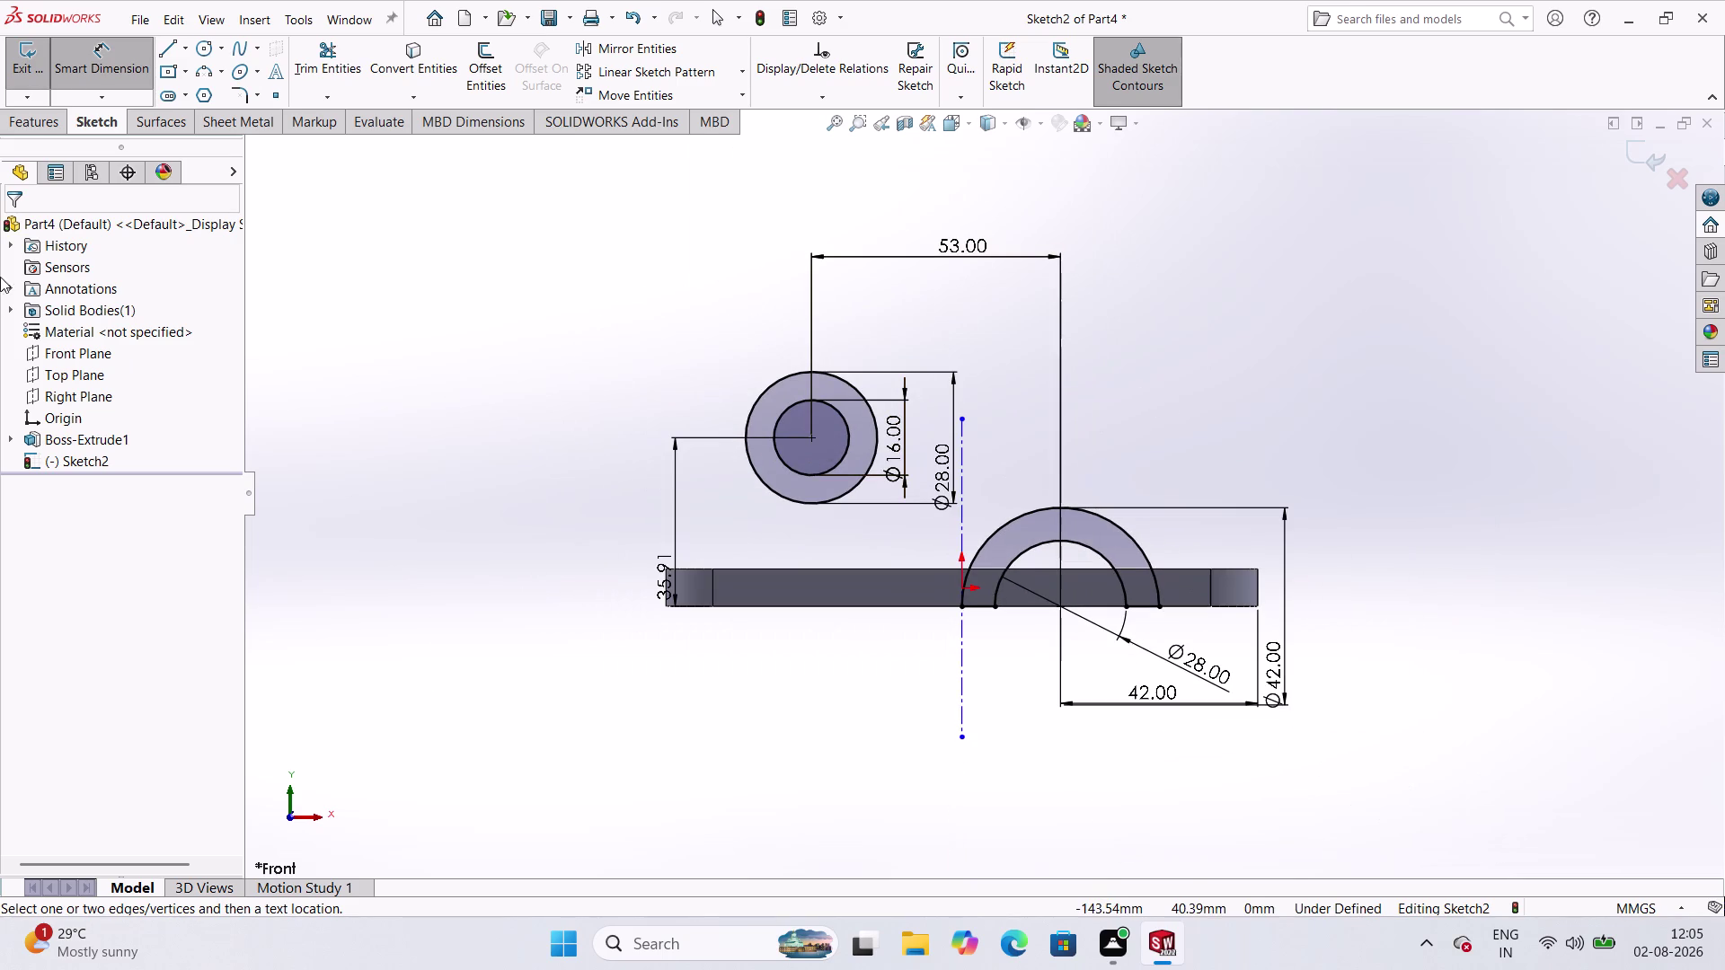
click(103, 63)
click(19, 67)
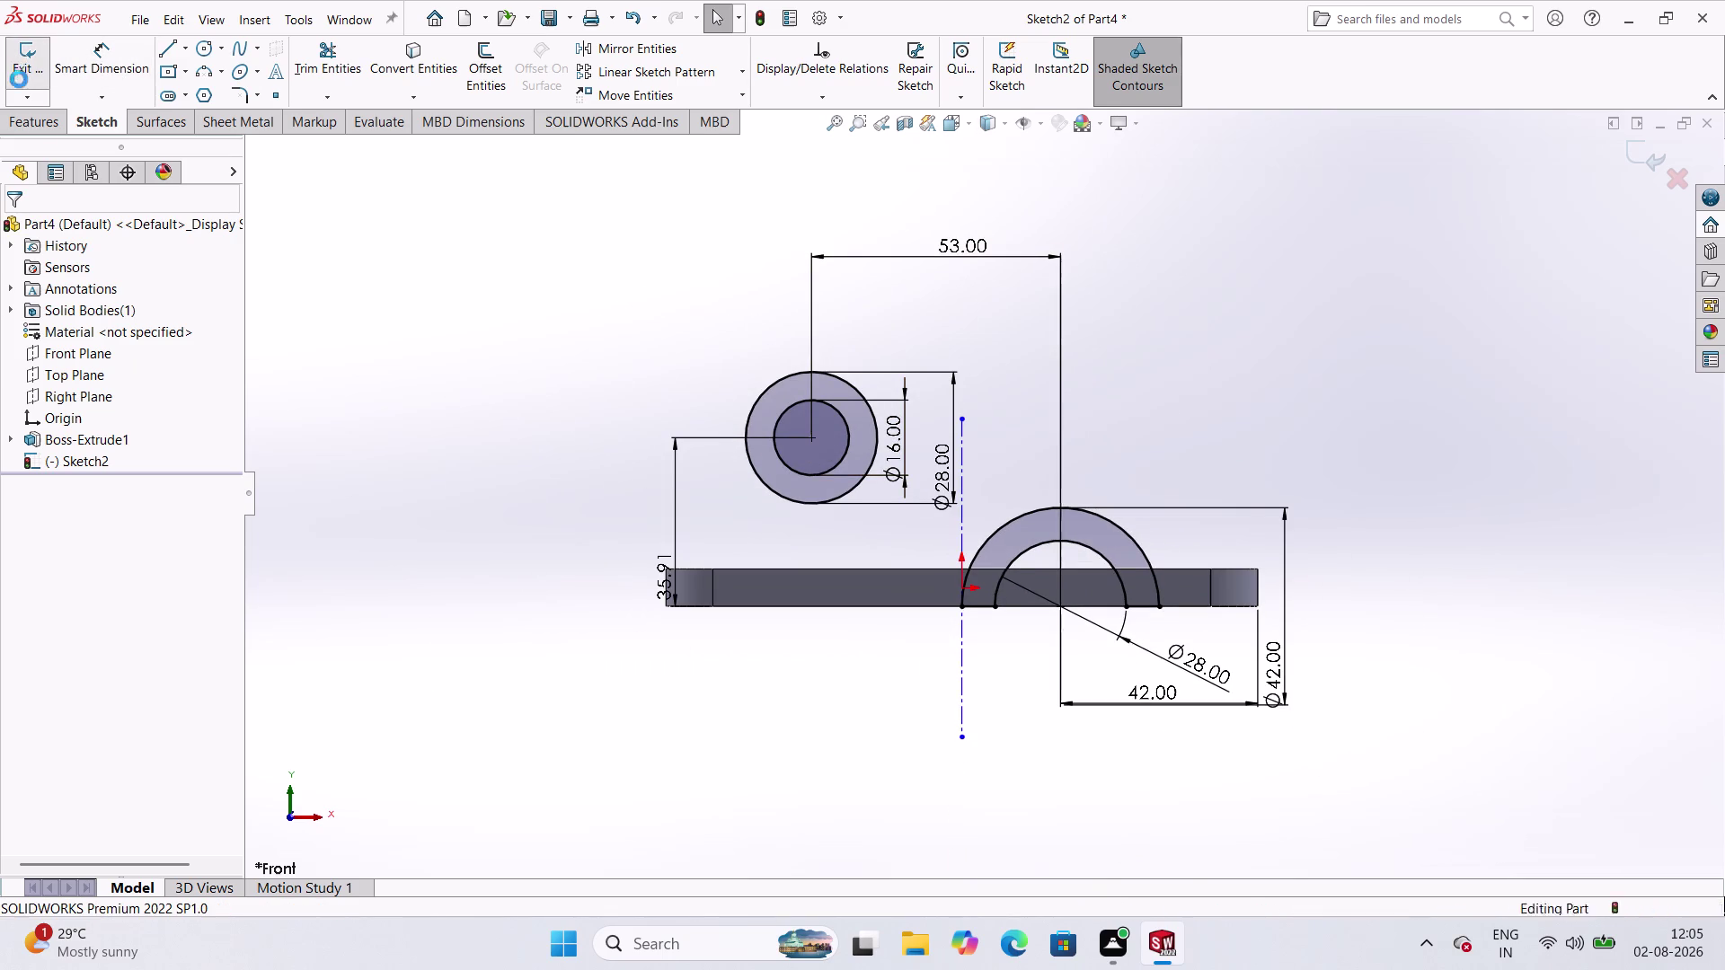
click(38, 125)
click(40, 86)
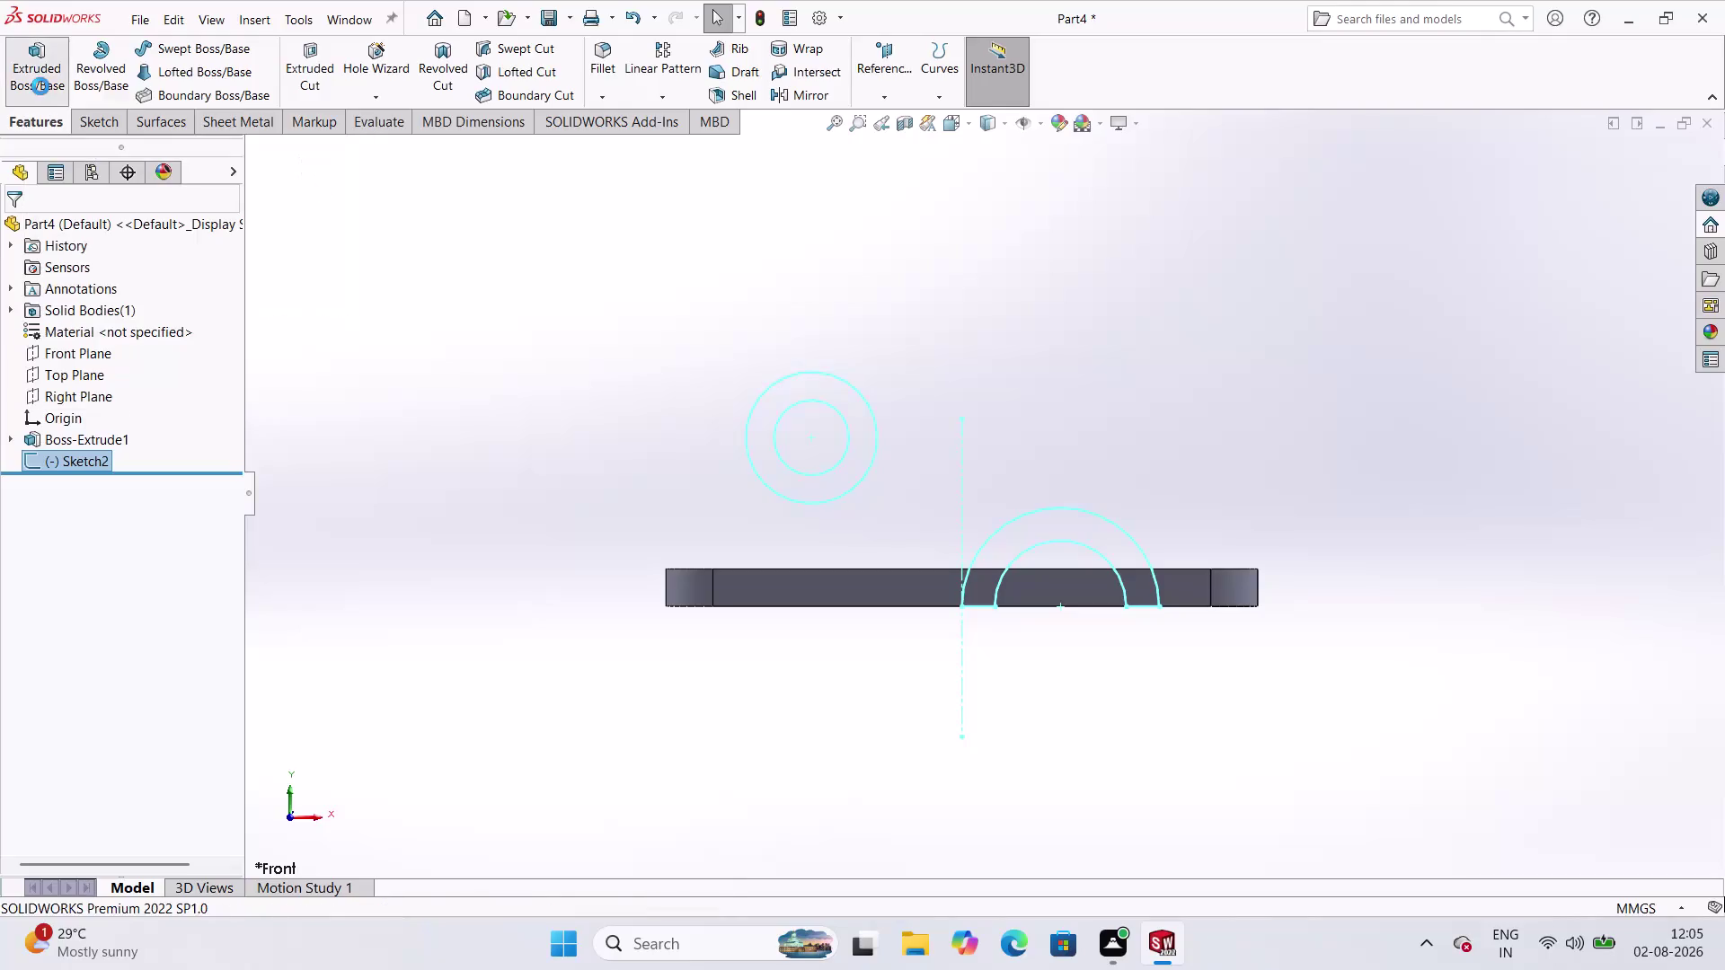
scroll(down, 3)
scroll(up, 3)
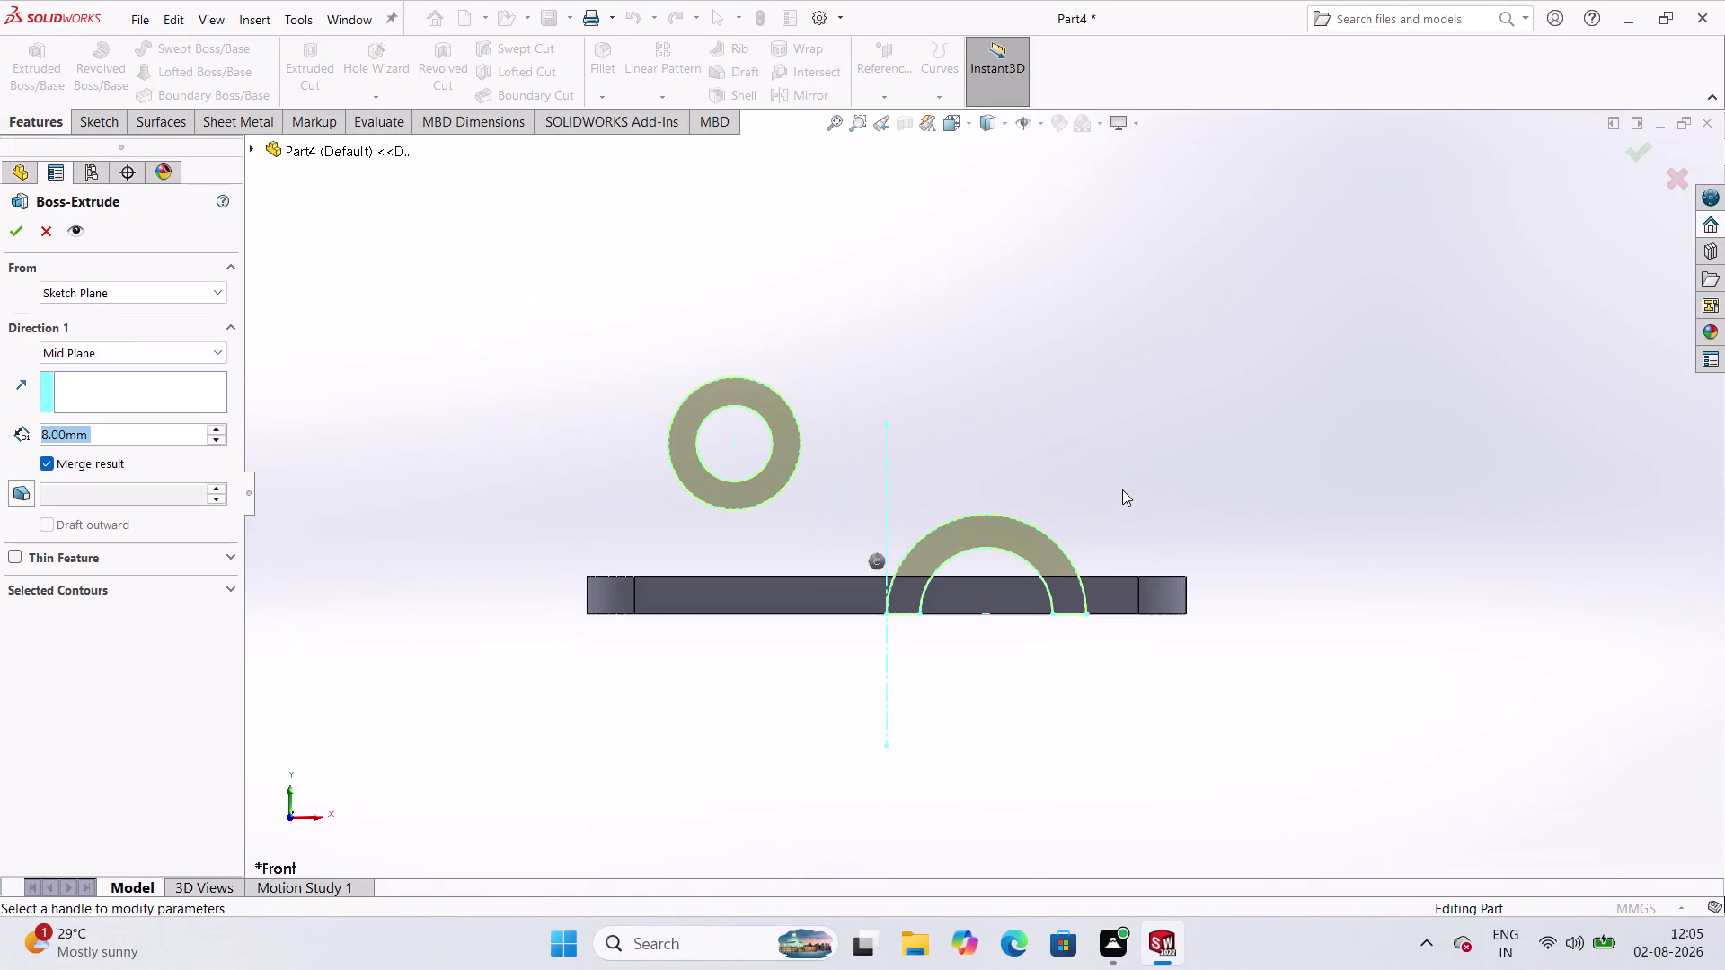
scroll(up, 3)
middle_drag(1099, 462, 951, 627)
scroll(down, 3)
middle_drag(917, 492, 965, 436)
middle_click(965, 436)
scroll(up, 3)
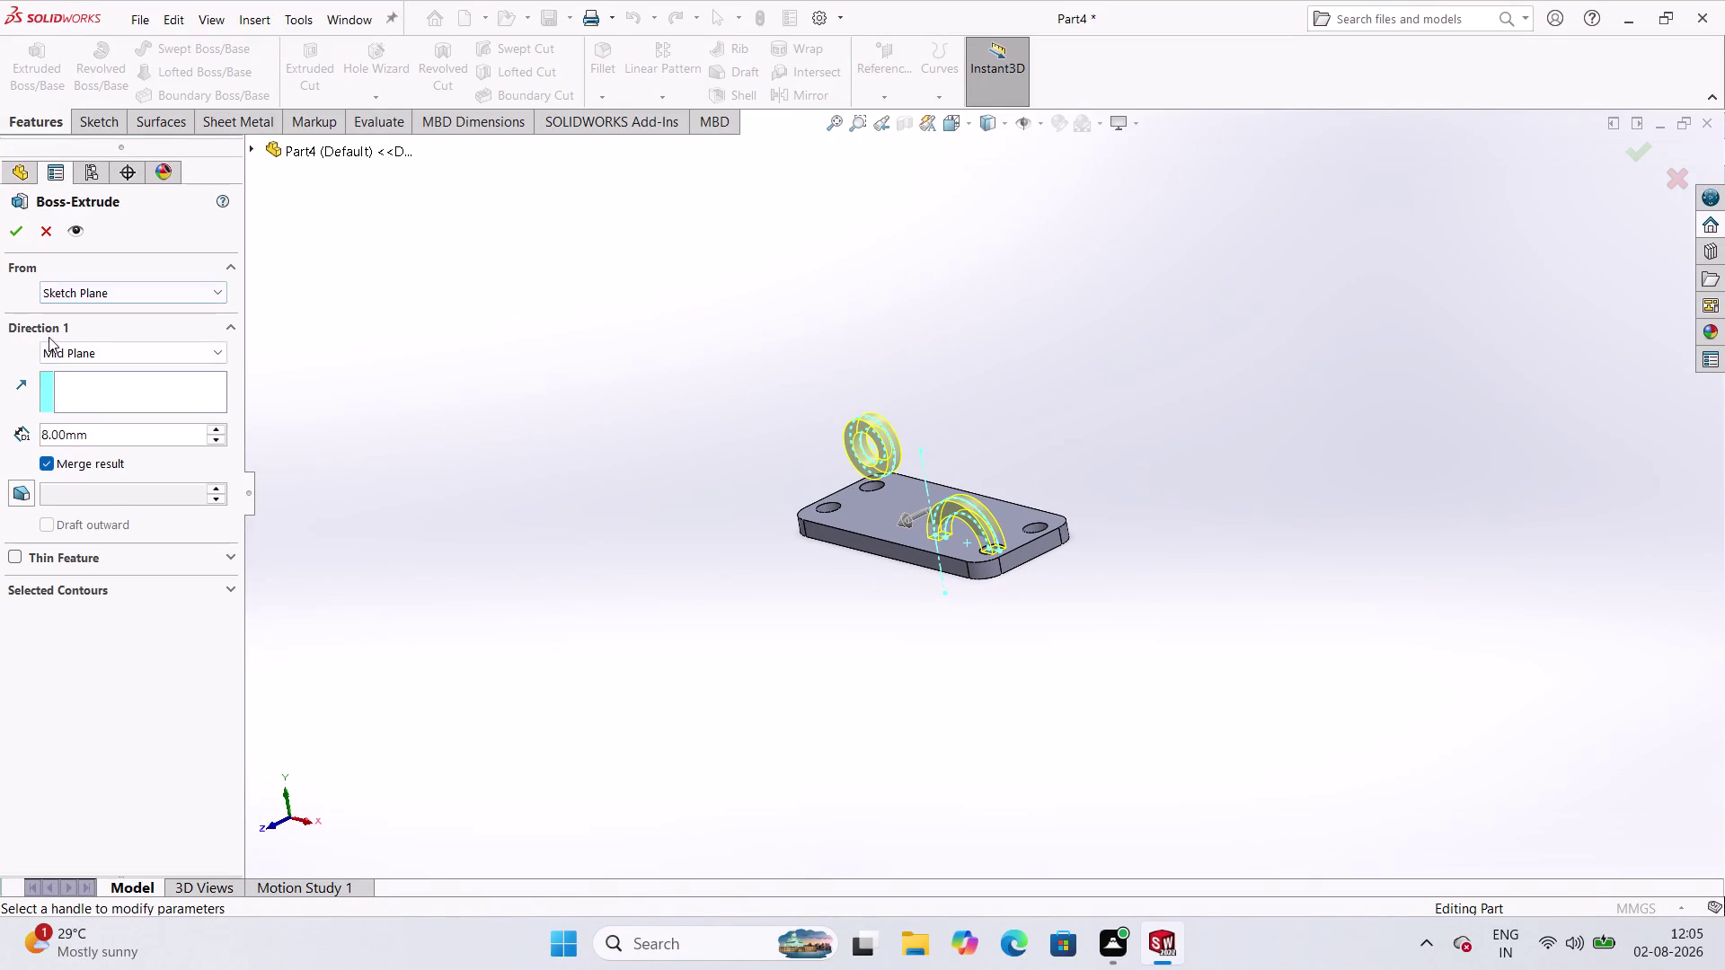
Set the mid-plane extrusion depth to 56 mm and confirm the boss.
double_click(170, 432)
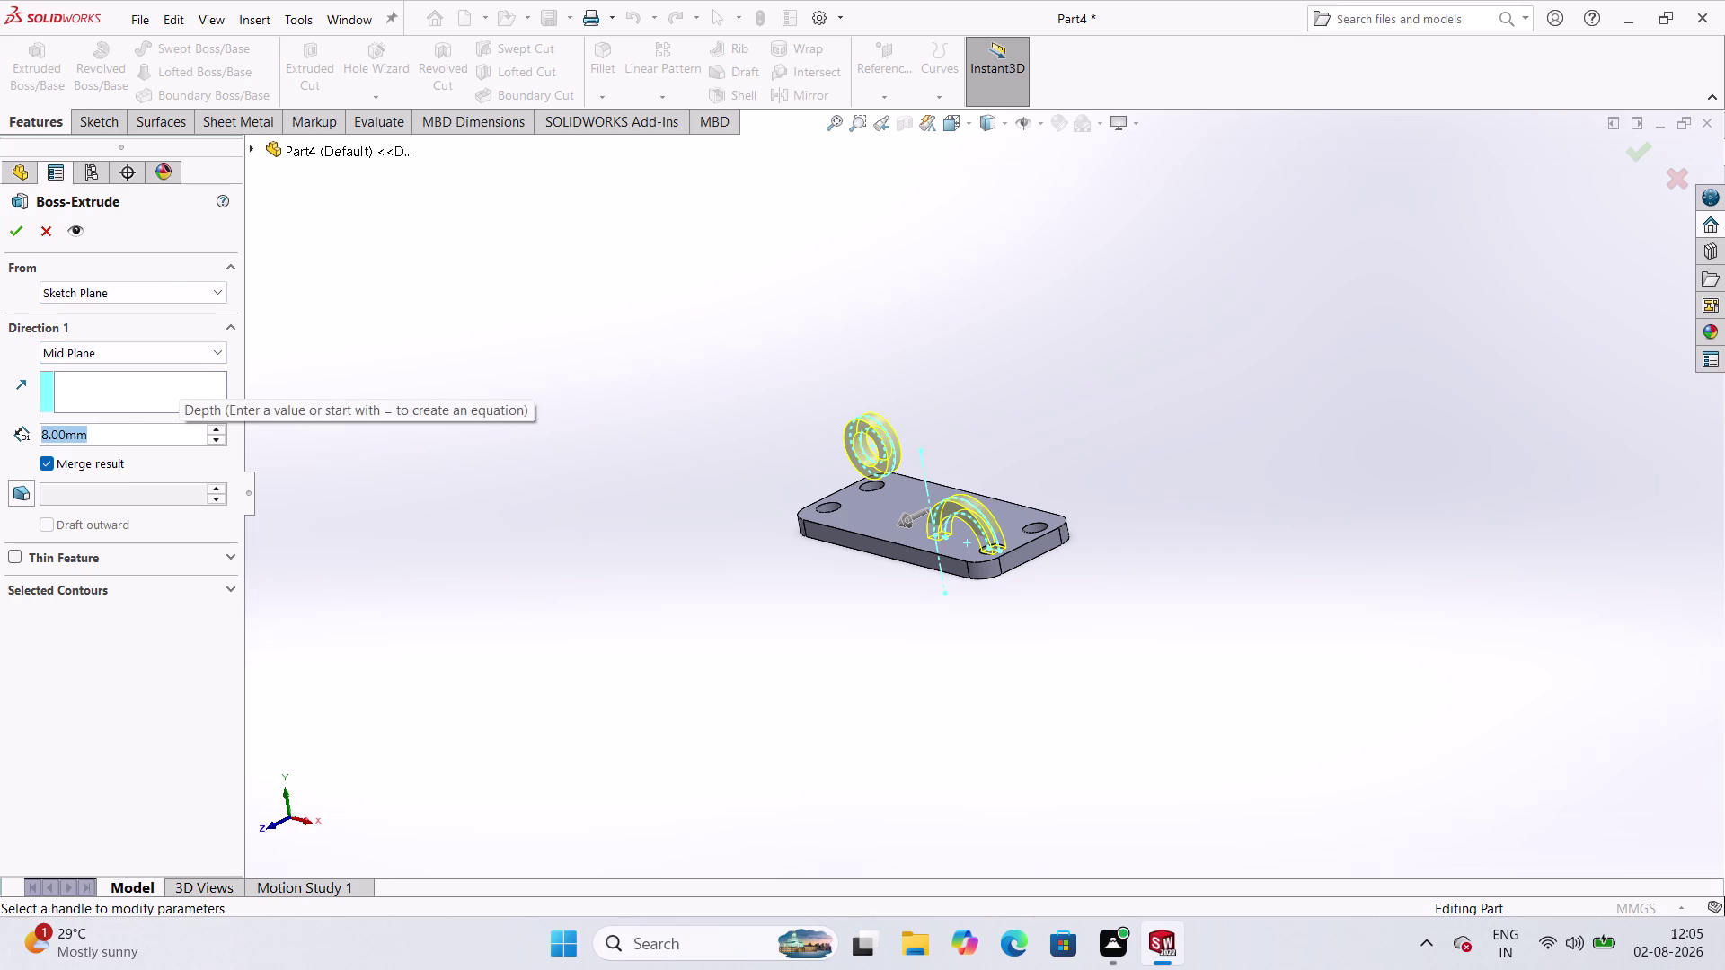
key(5)
key(6)
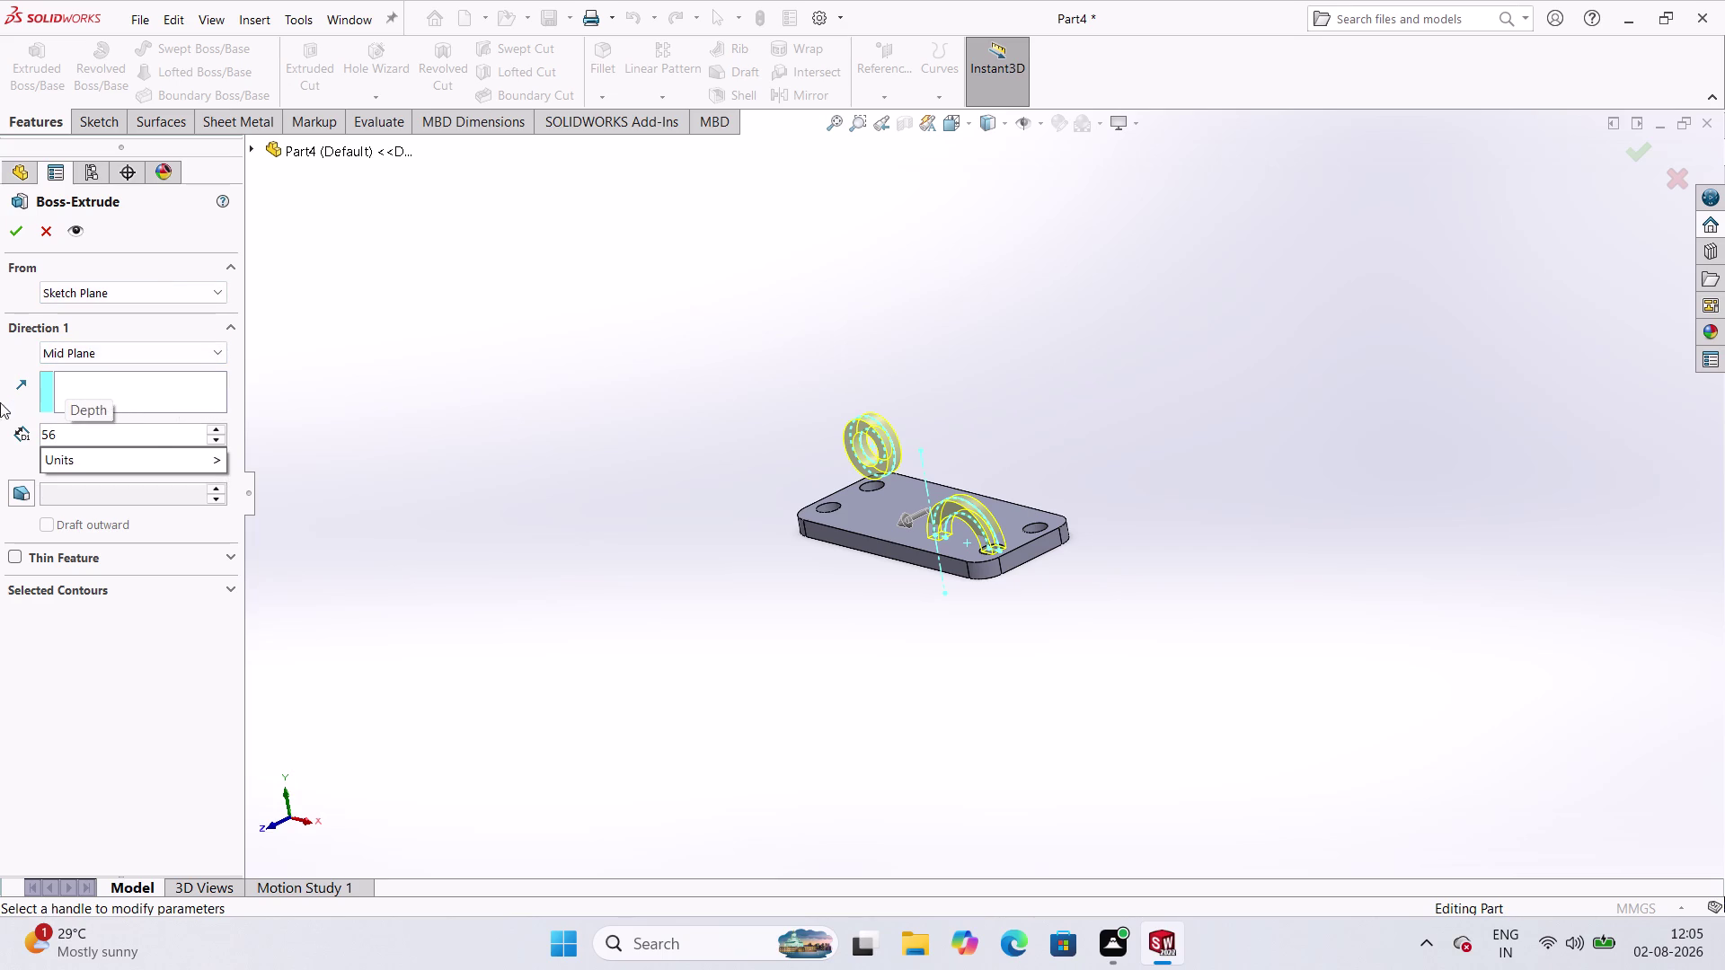
click(24, 233)
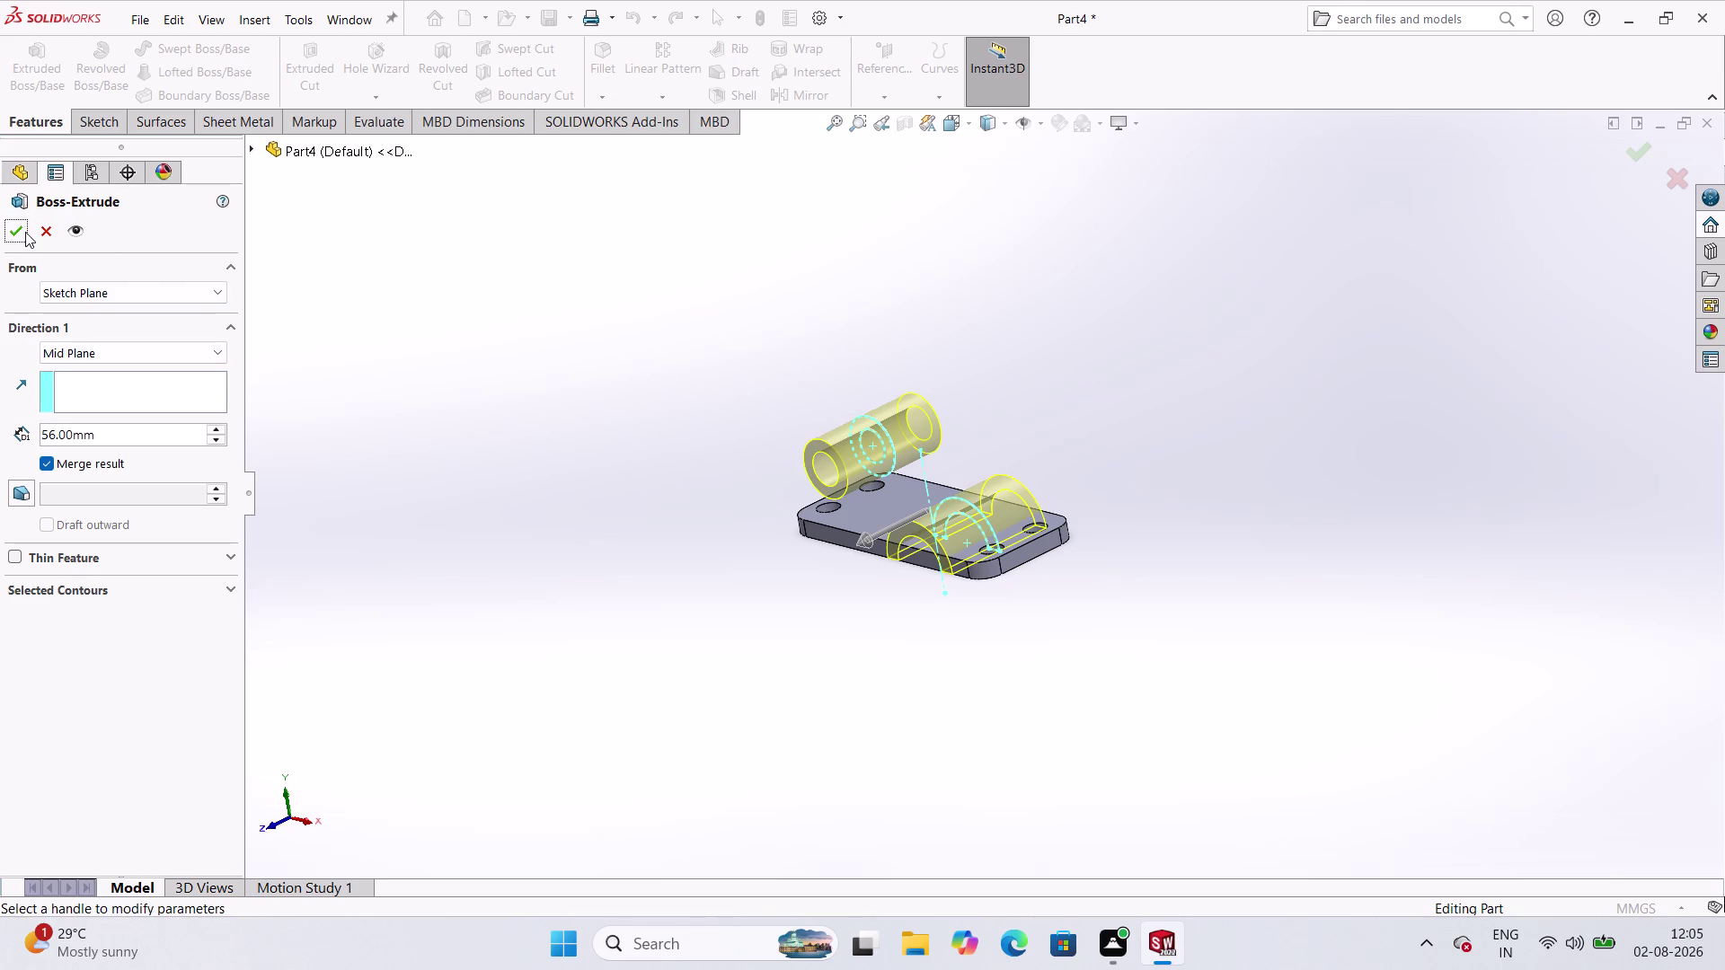
click(25, 231)
drag(616, 519, 637, 529)
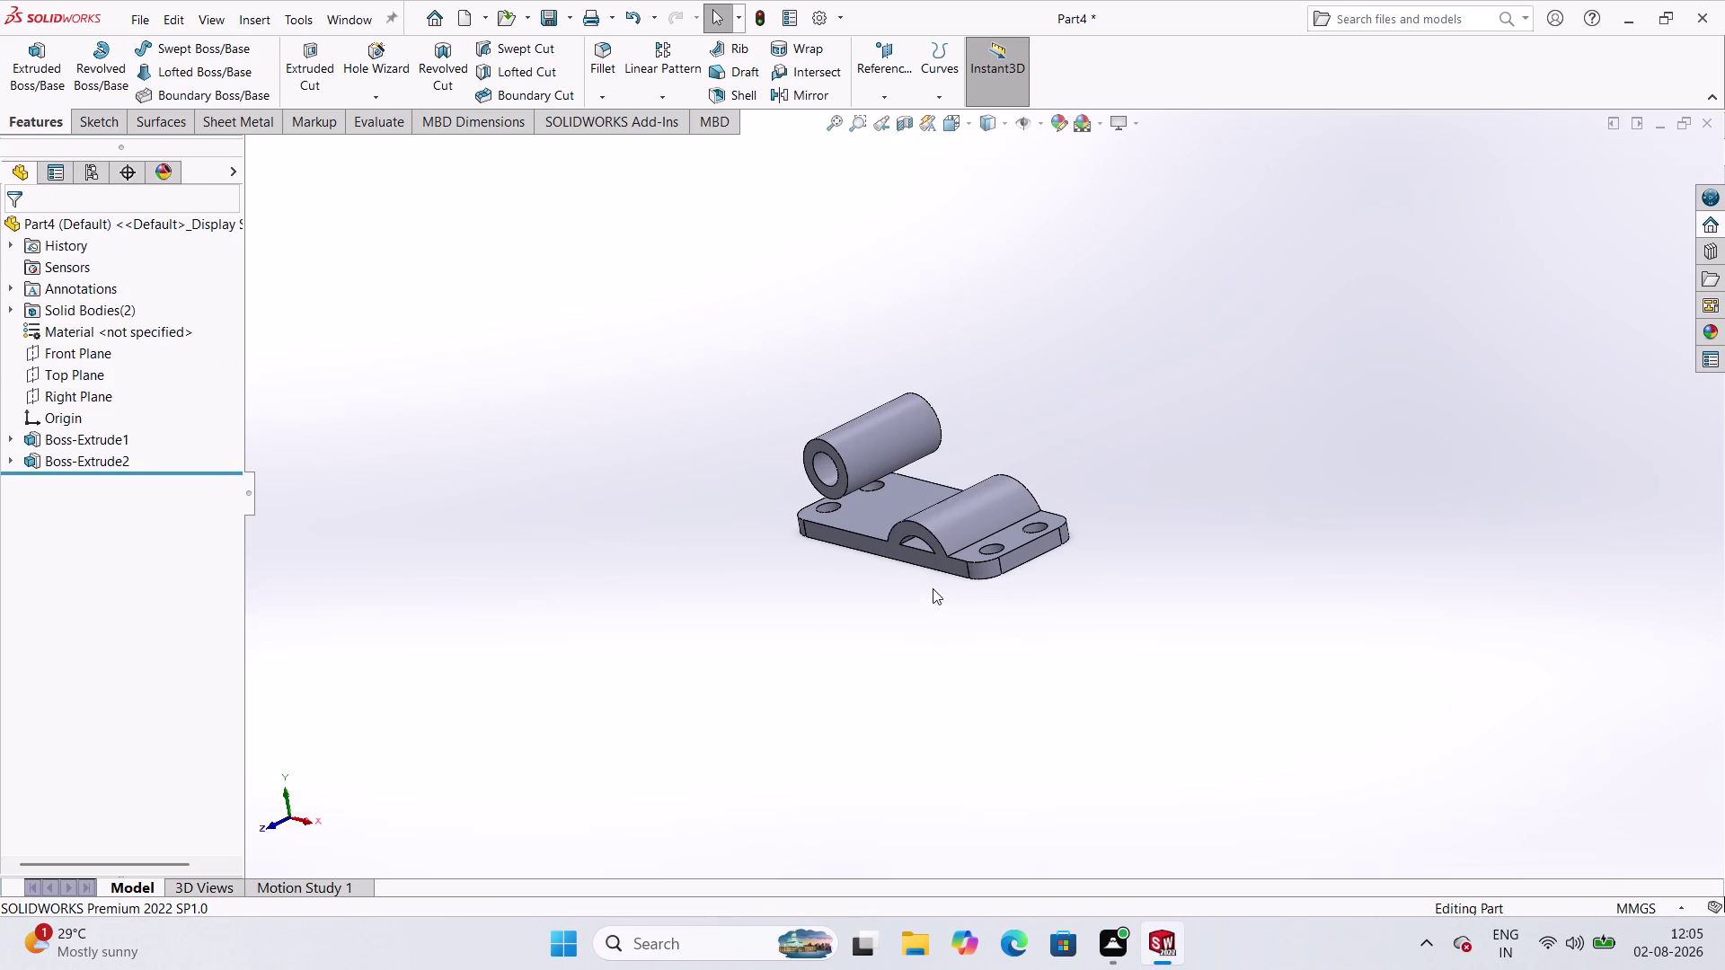
scroll(up, 3)
middle_drag(934, 554, 1003, 518)
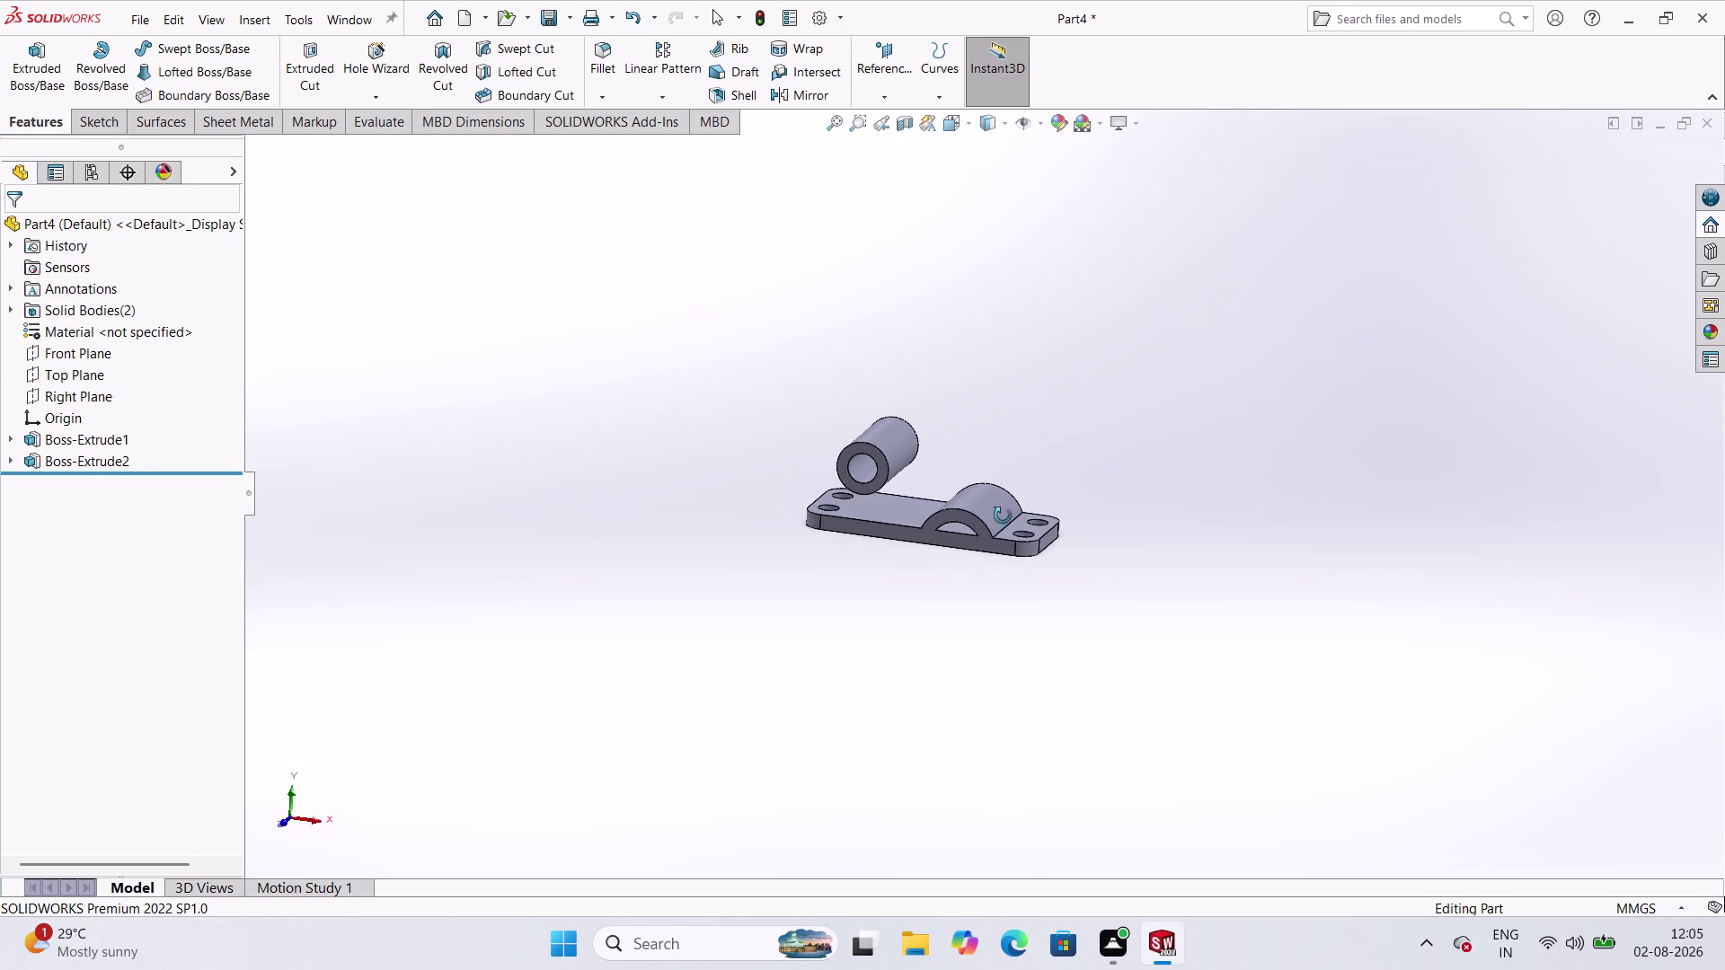
middle_drag(1003, 518, 1033, 424)
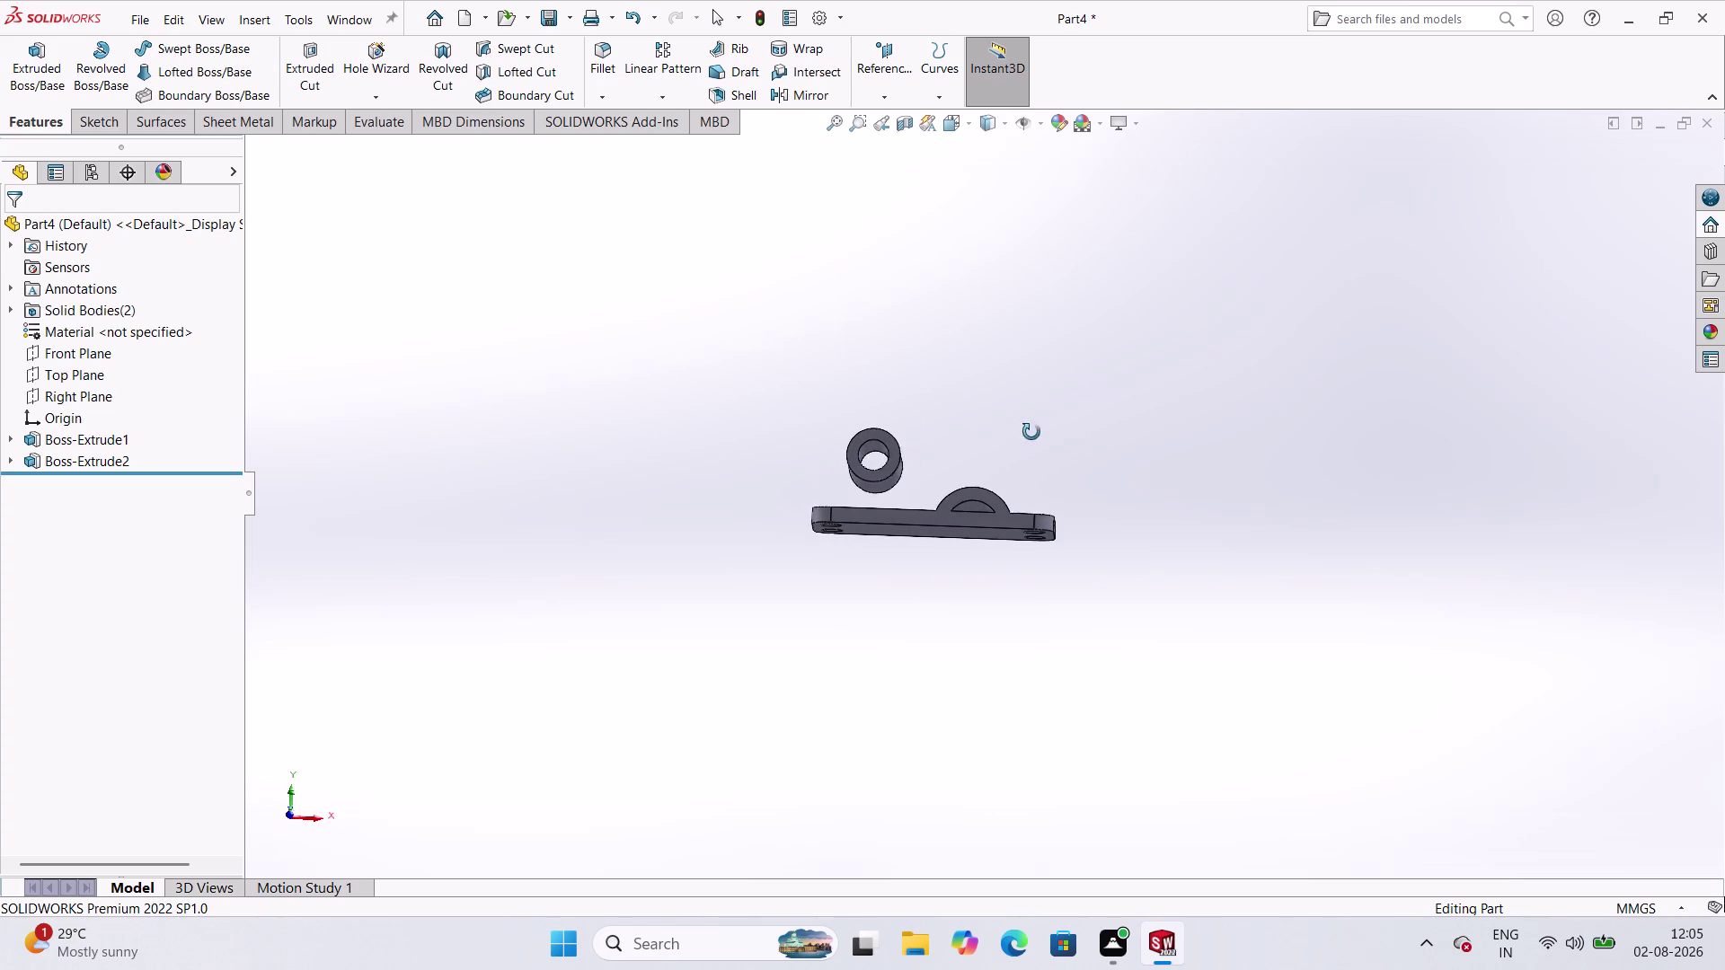
middle_drag(1033, 424, 1030, 476)
middle_click(1030, 476)
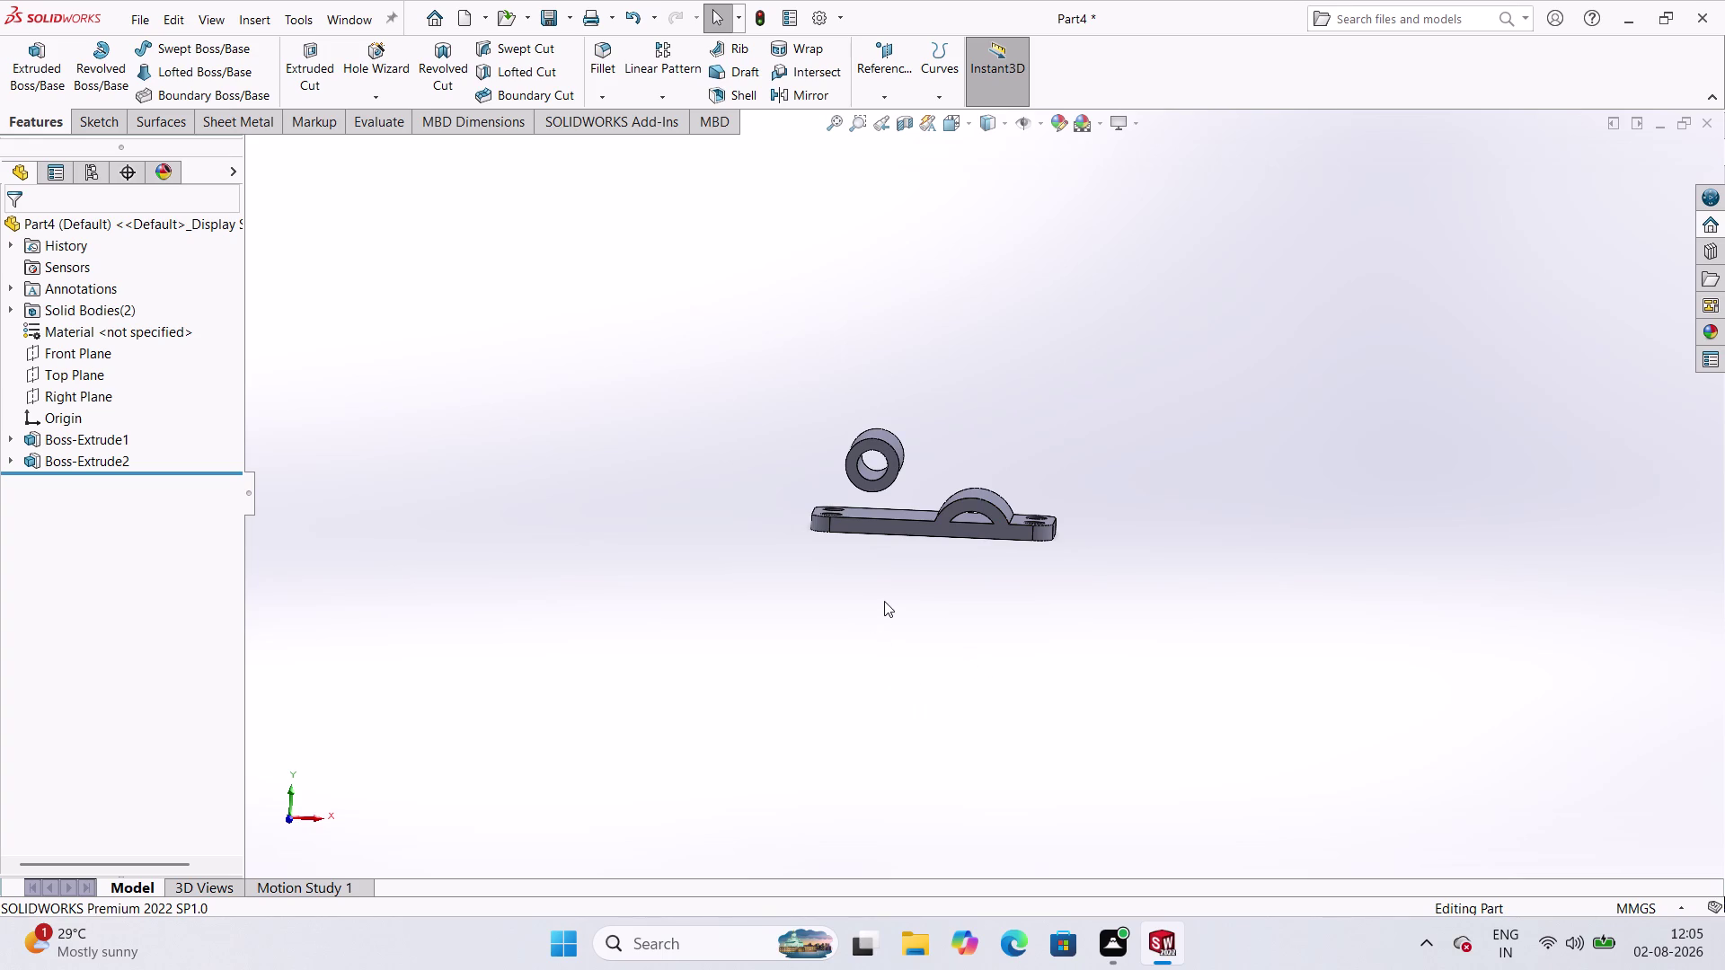
scroll(down, 3)
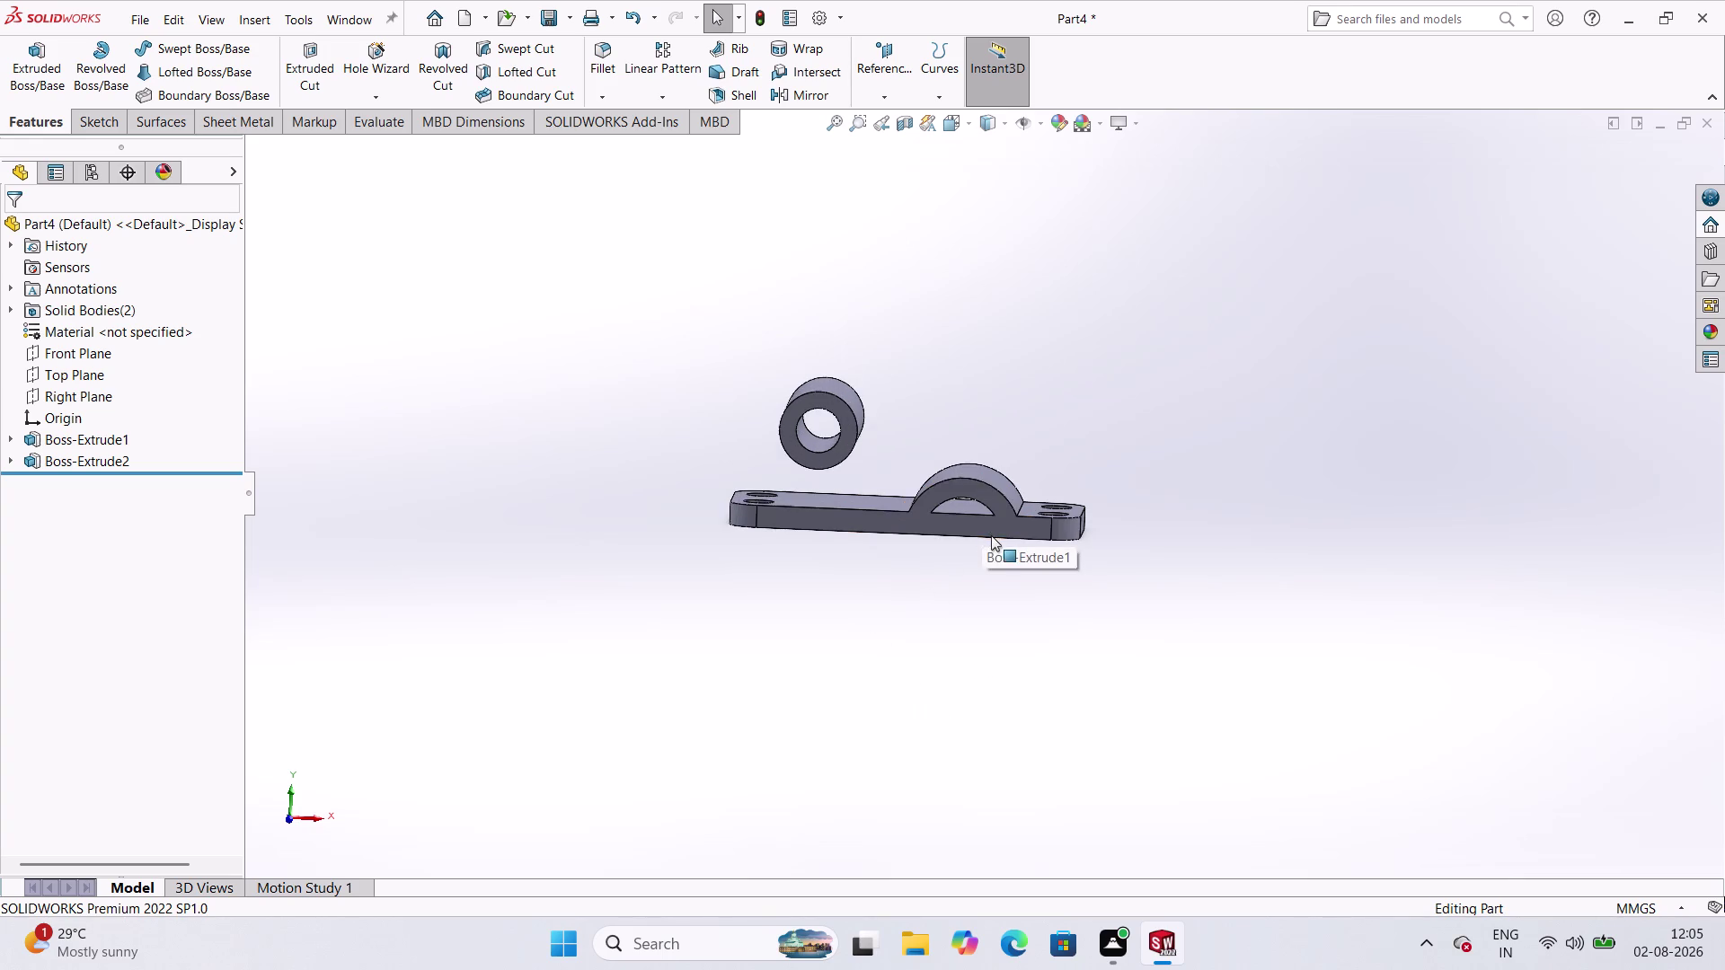
scroll(up, 3)
middle_drag(957, 532, 987, 476)
middle_click(986, 476)
middle_click(986, 476)
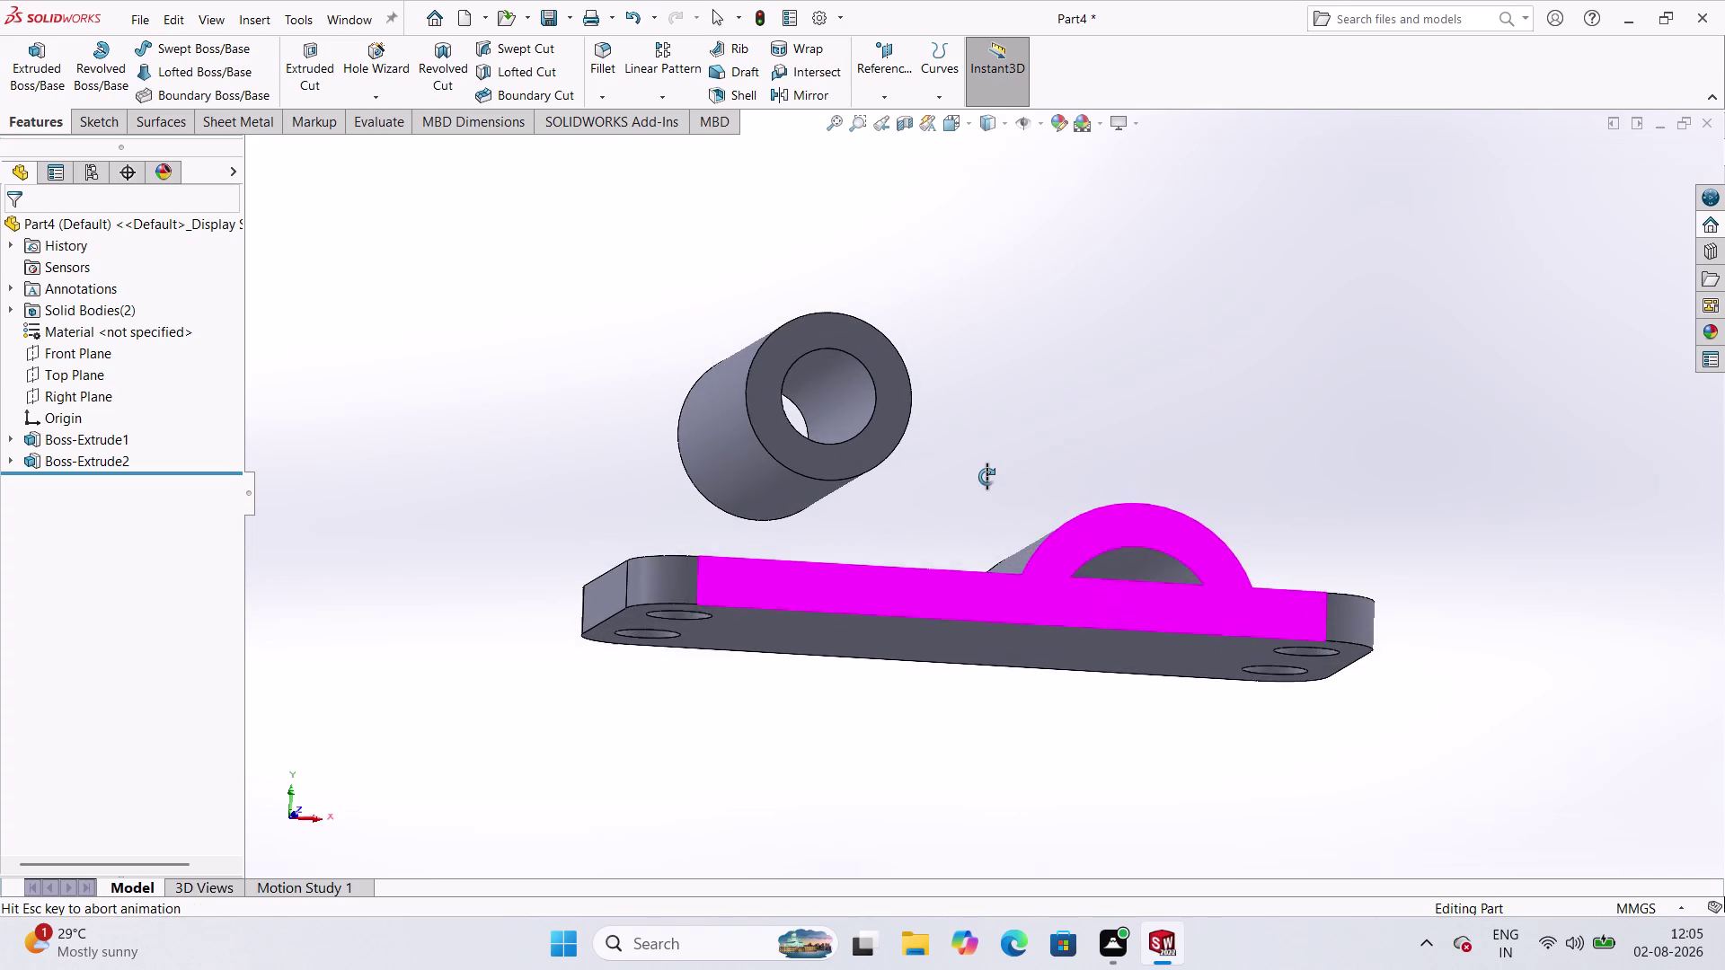
click(1108, 435)
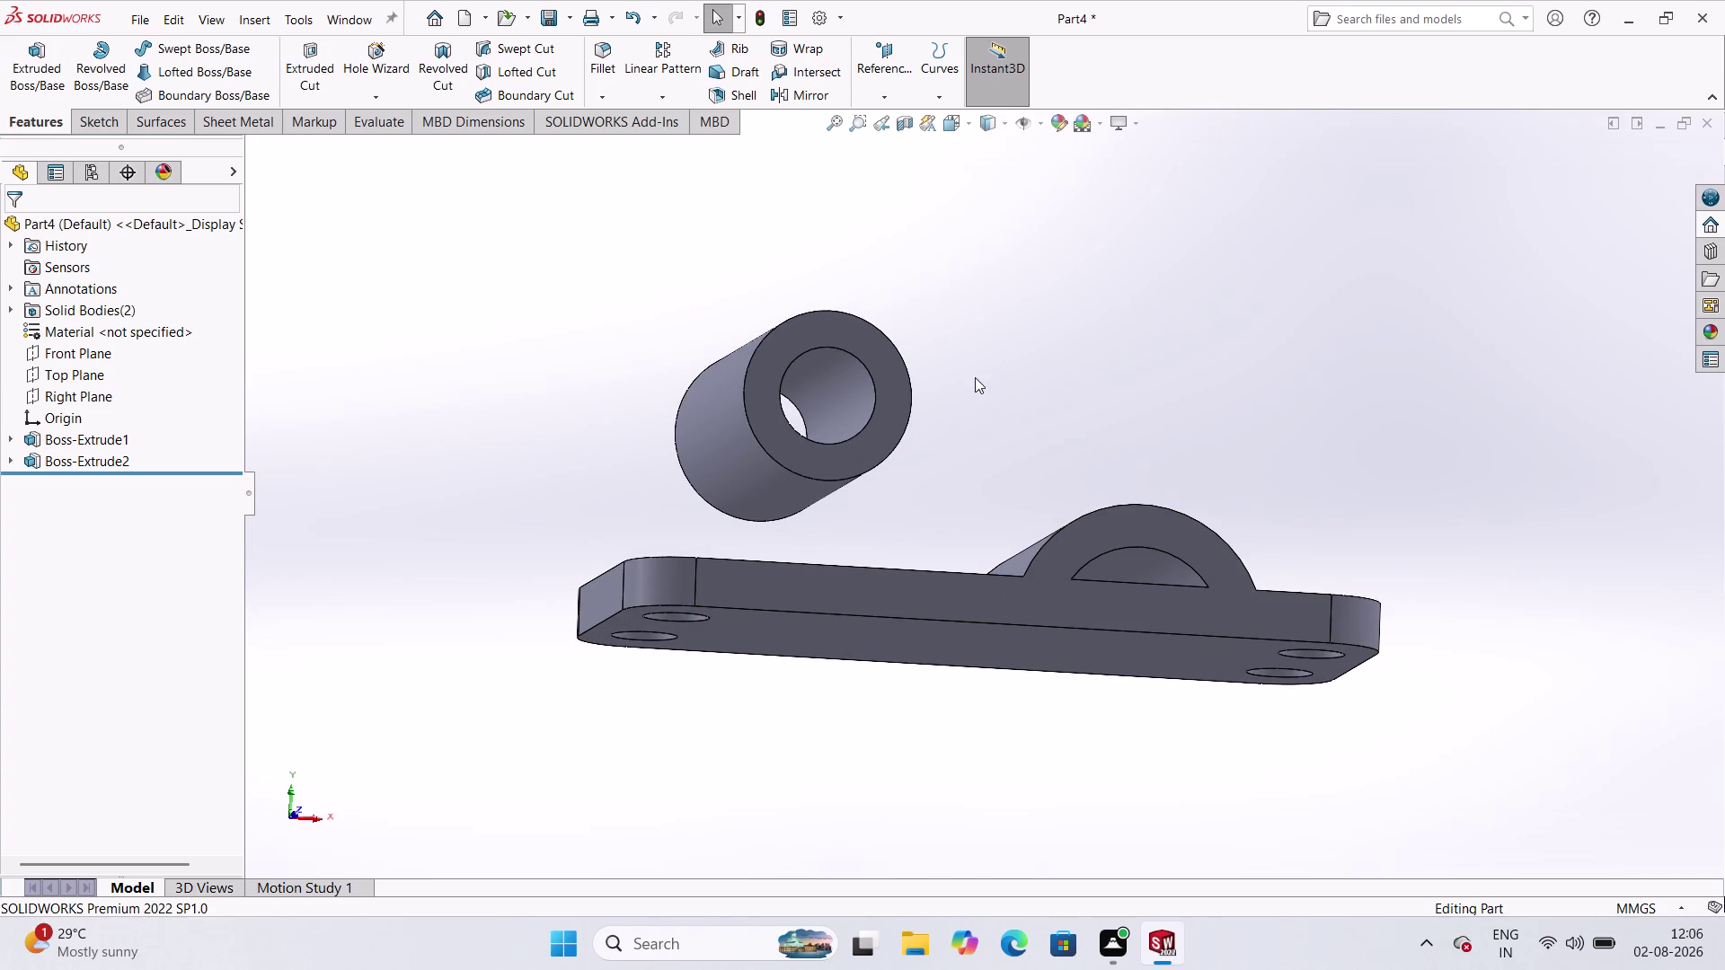
middle_drag(974, 377, 948, 424)
middle_click(948, 424)
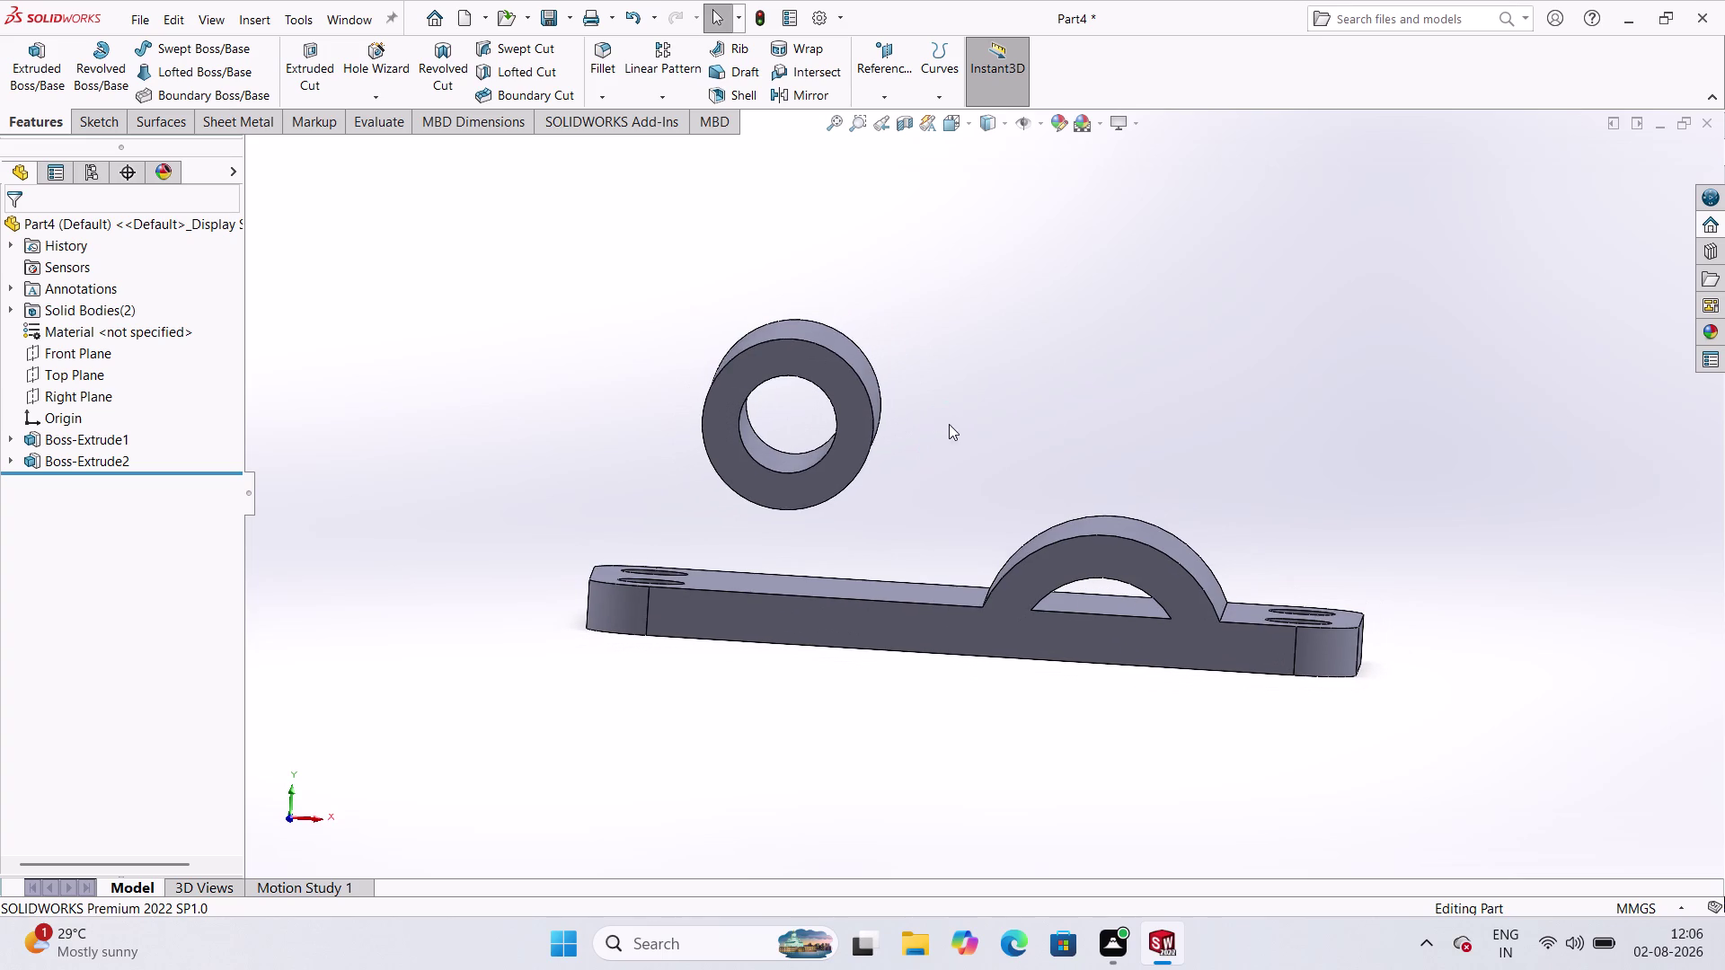
click(88, 373)
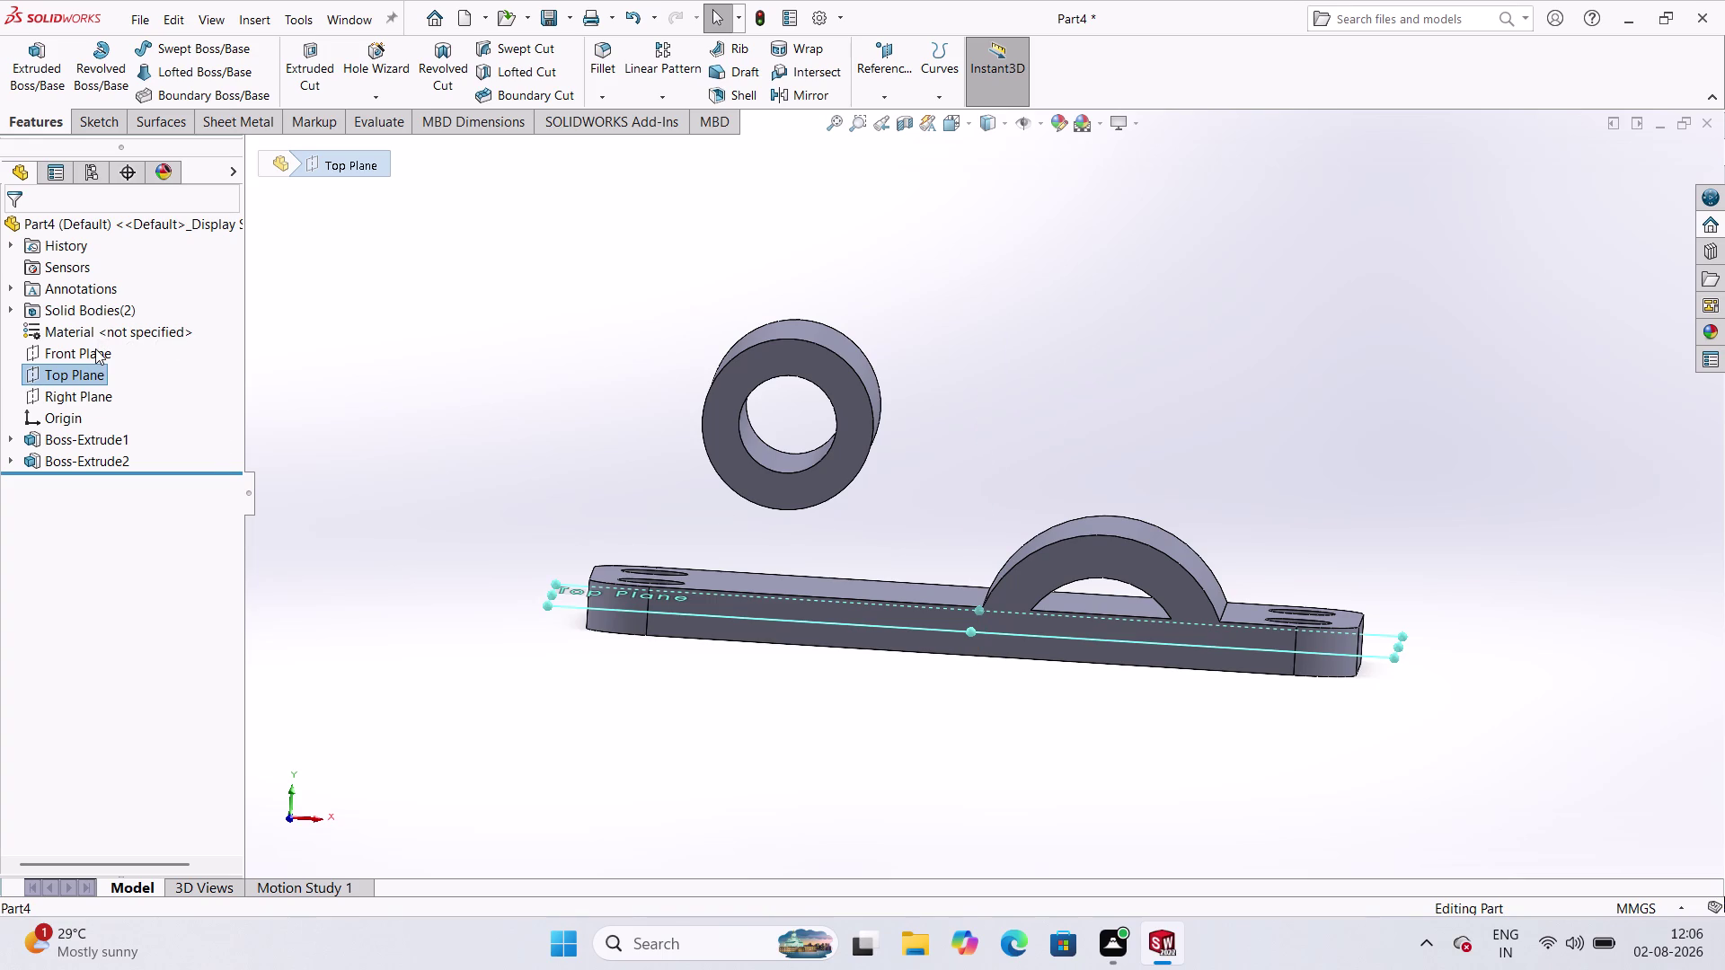
Select the Front Plane in the feature tree and open a new sketch on it.
click(96, 348)
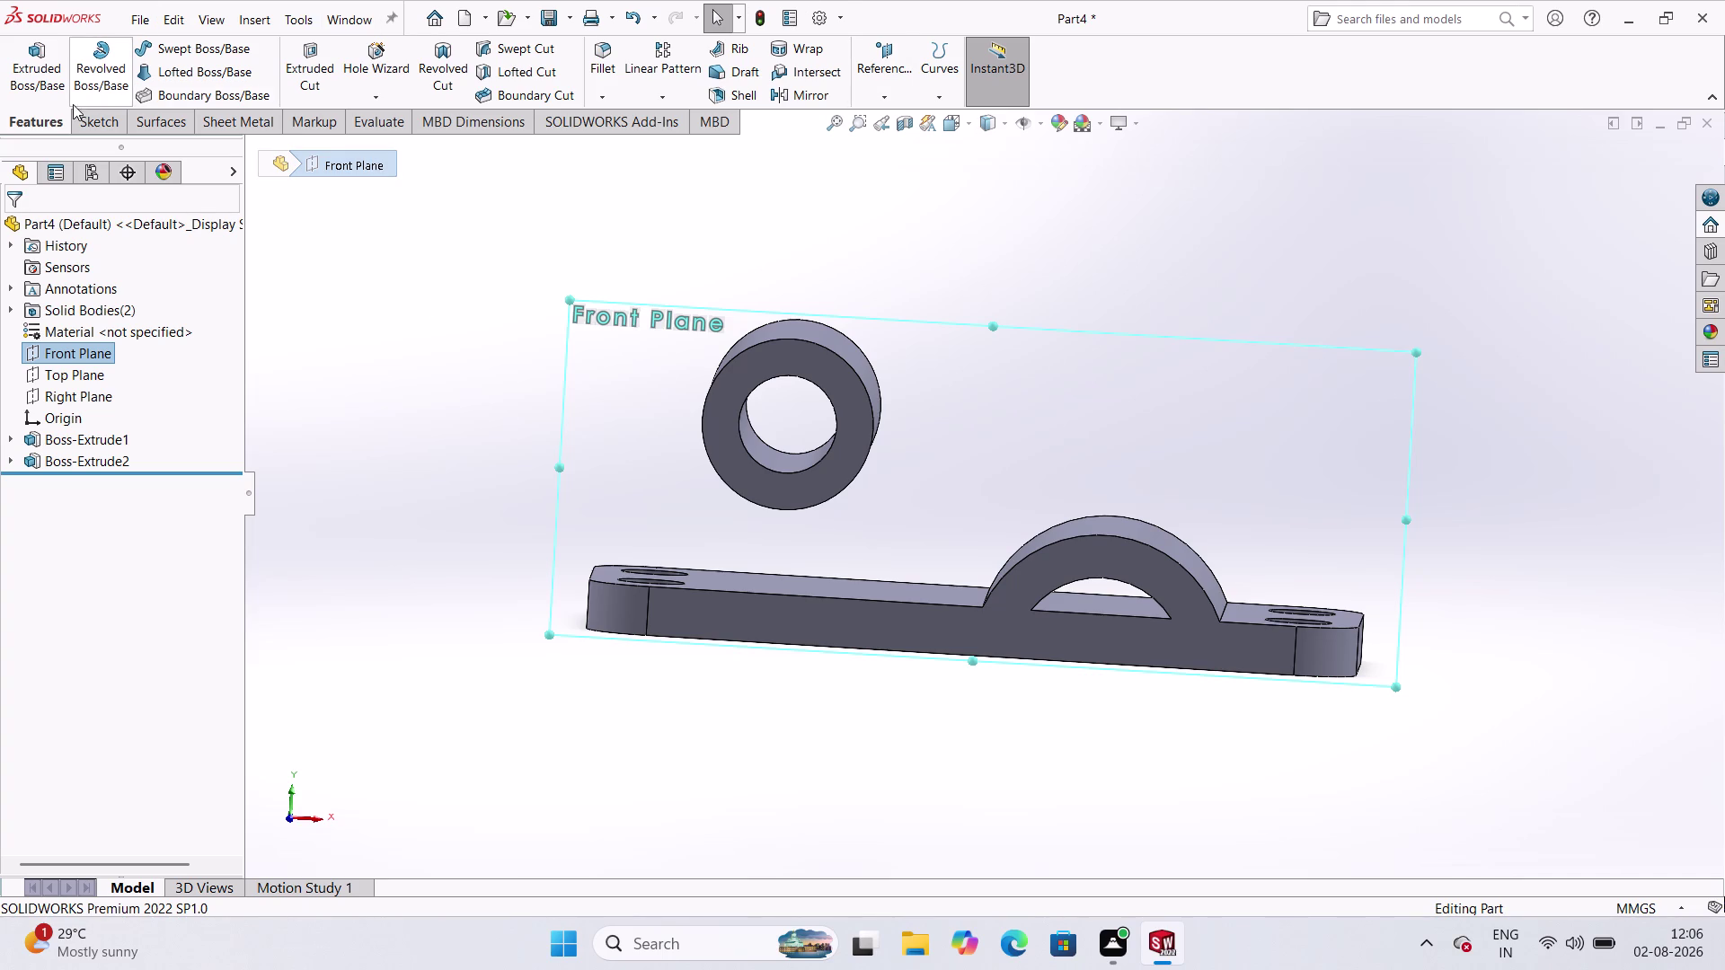
click(99, 123)
click(37, 76)
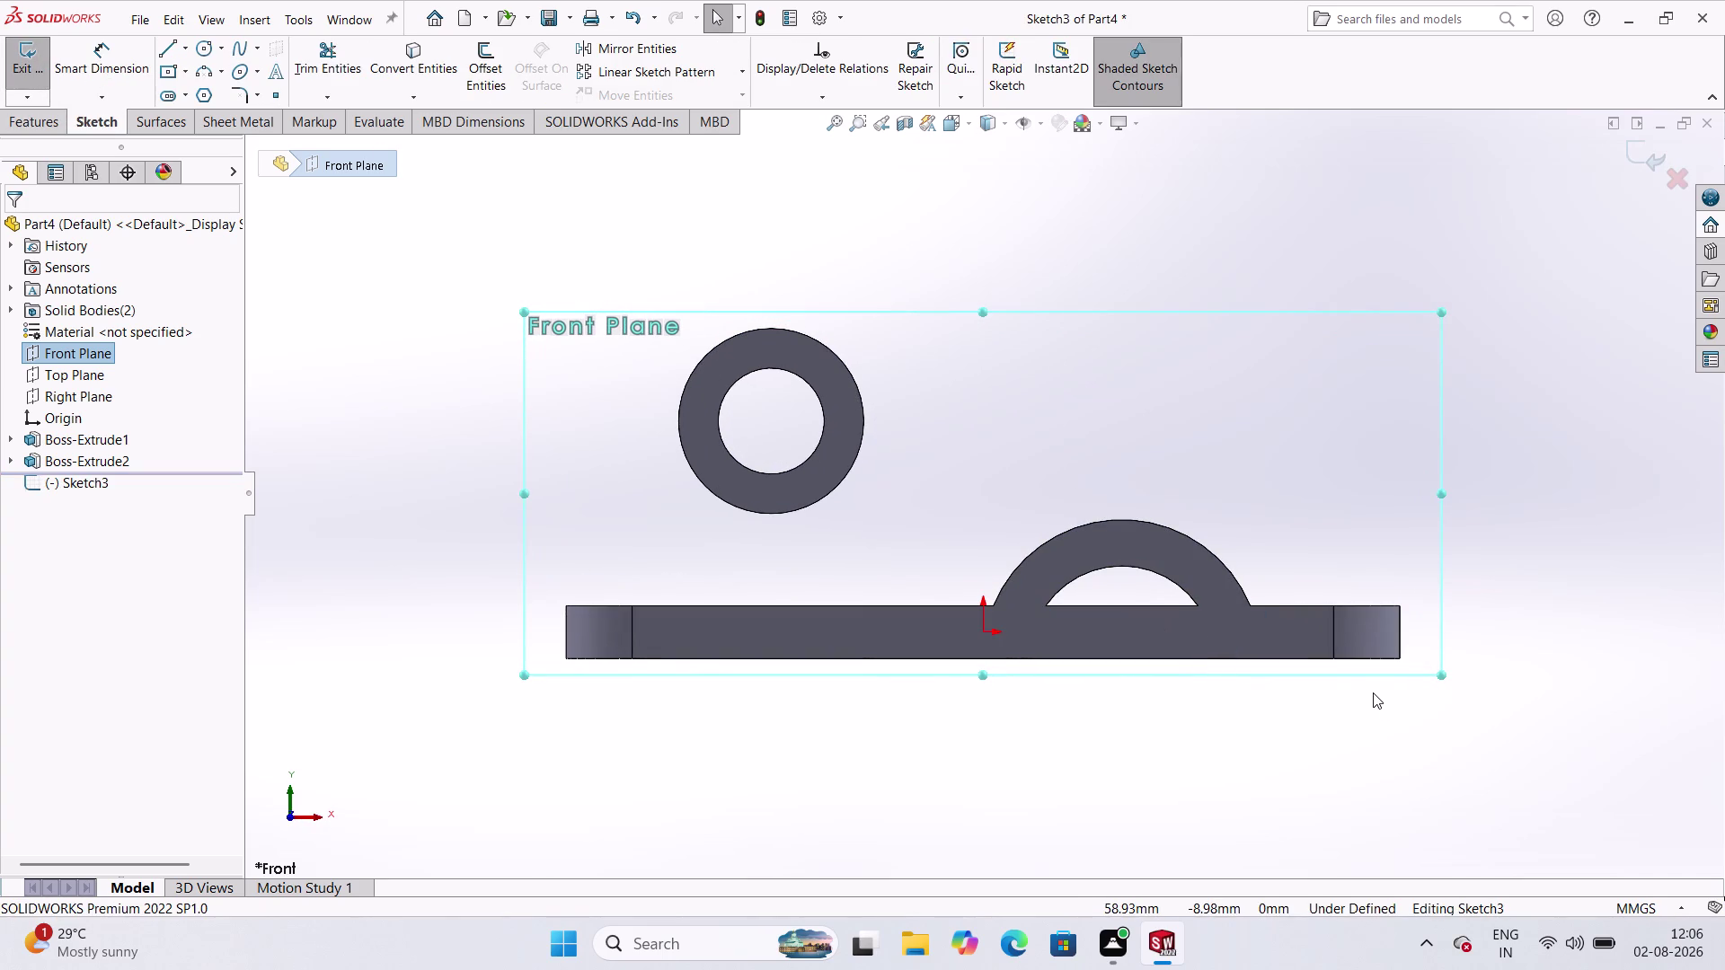
scroll(down, 3)
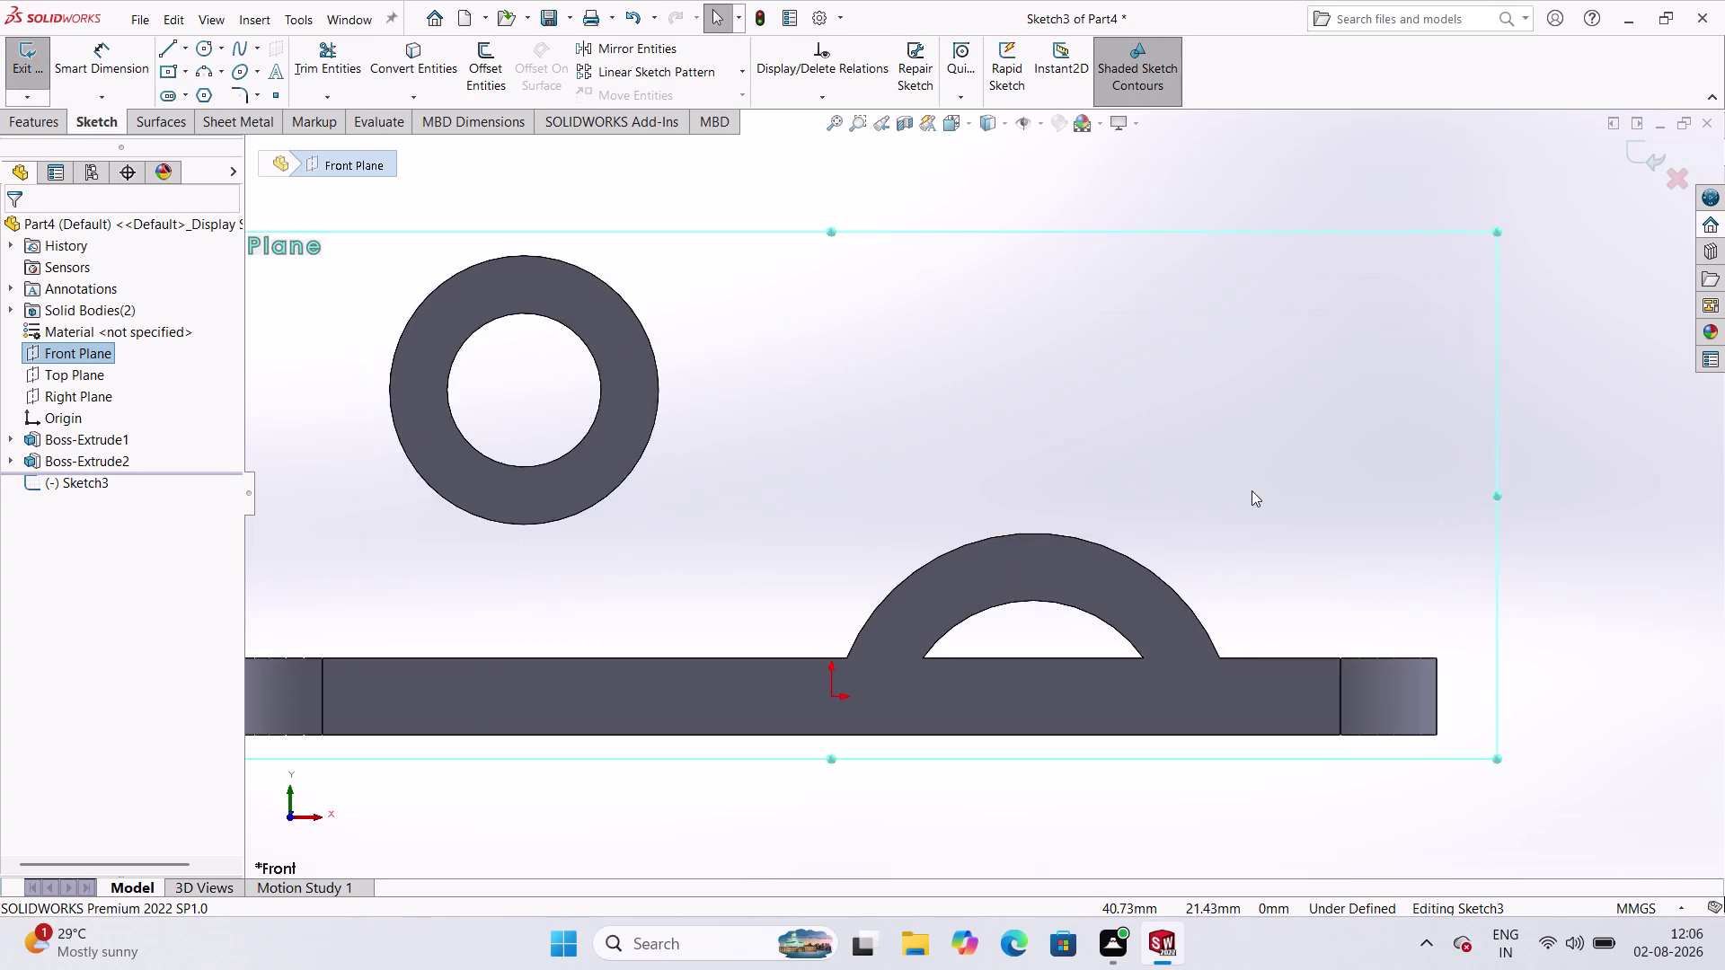
scroll(up, 3)
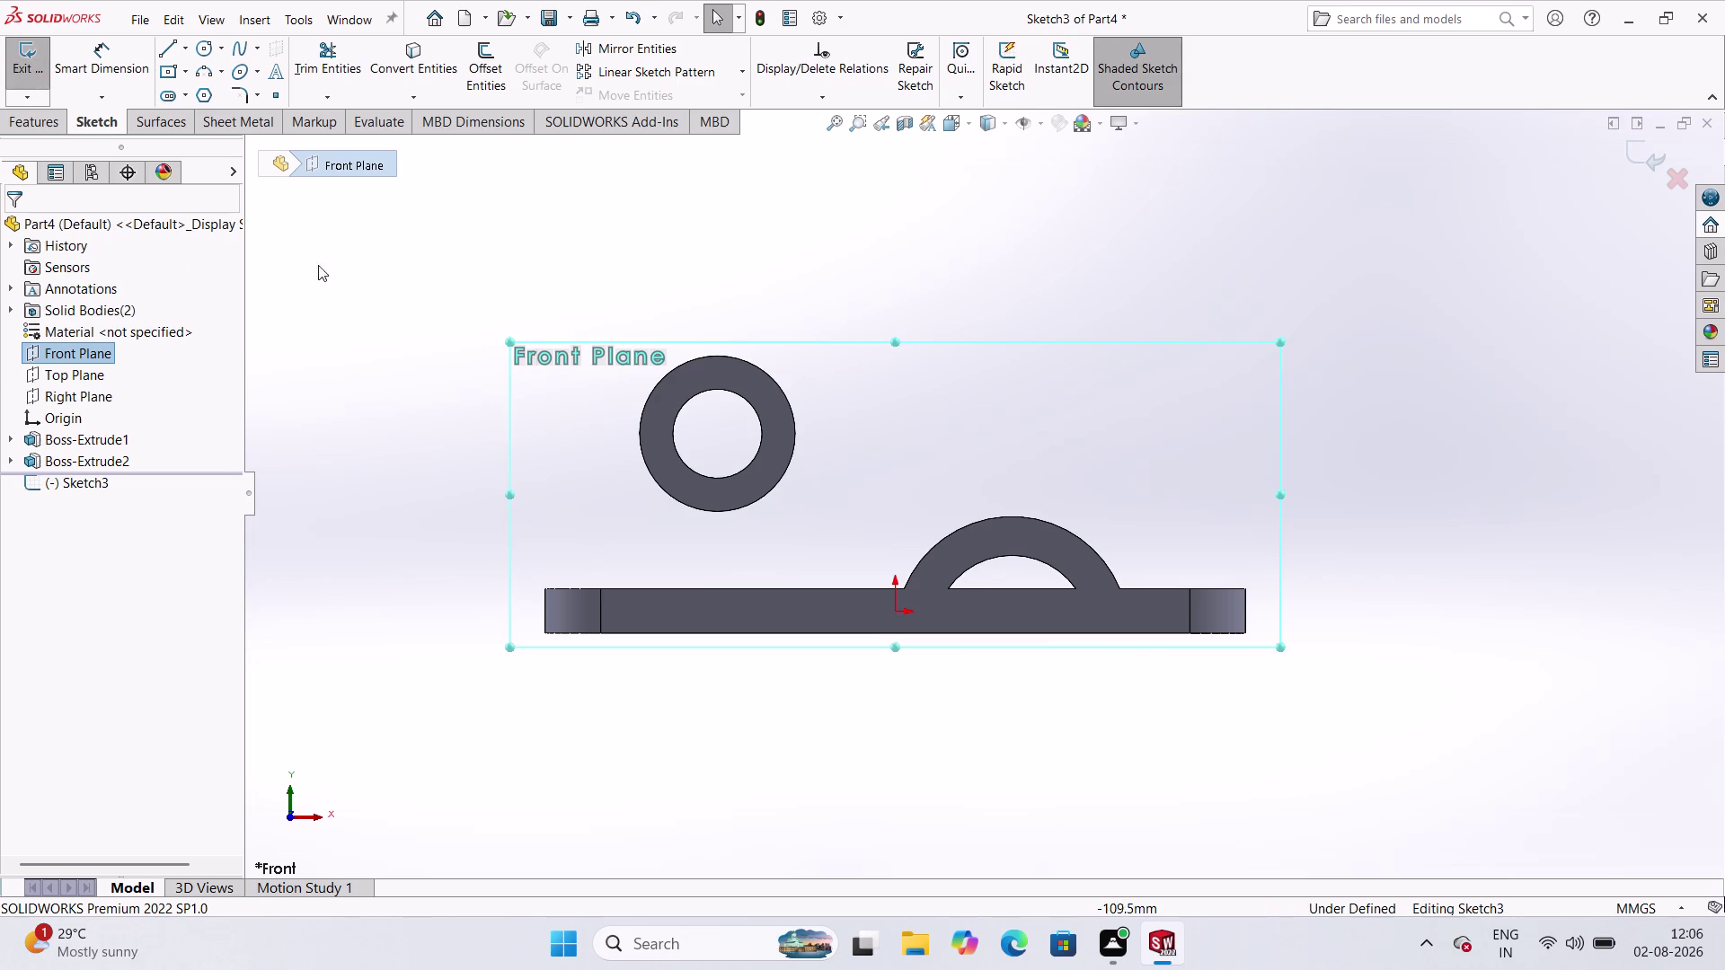
click(442, 373)
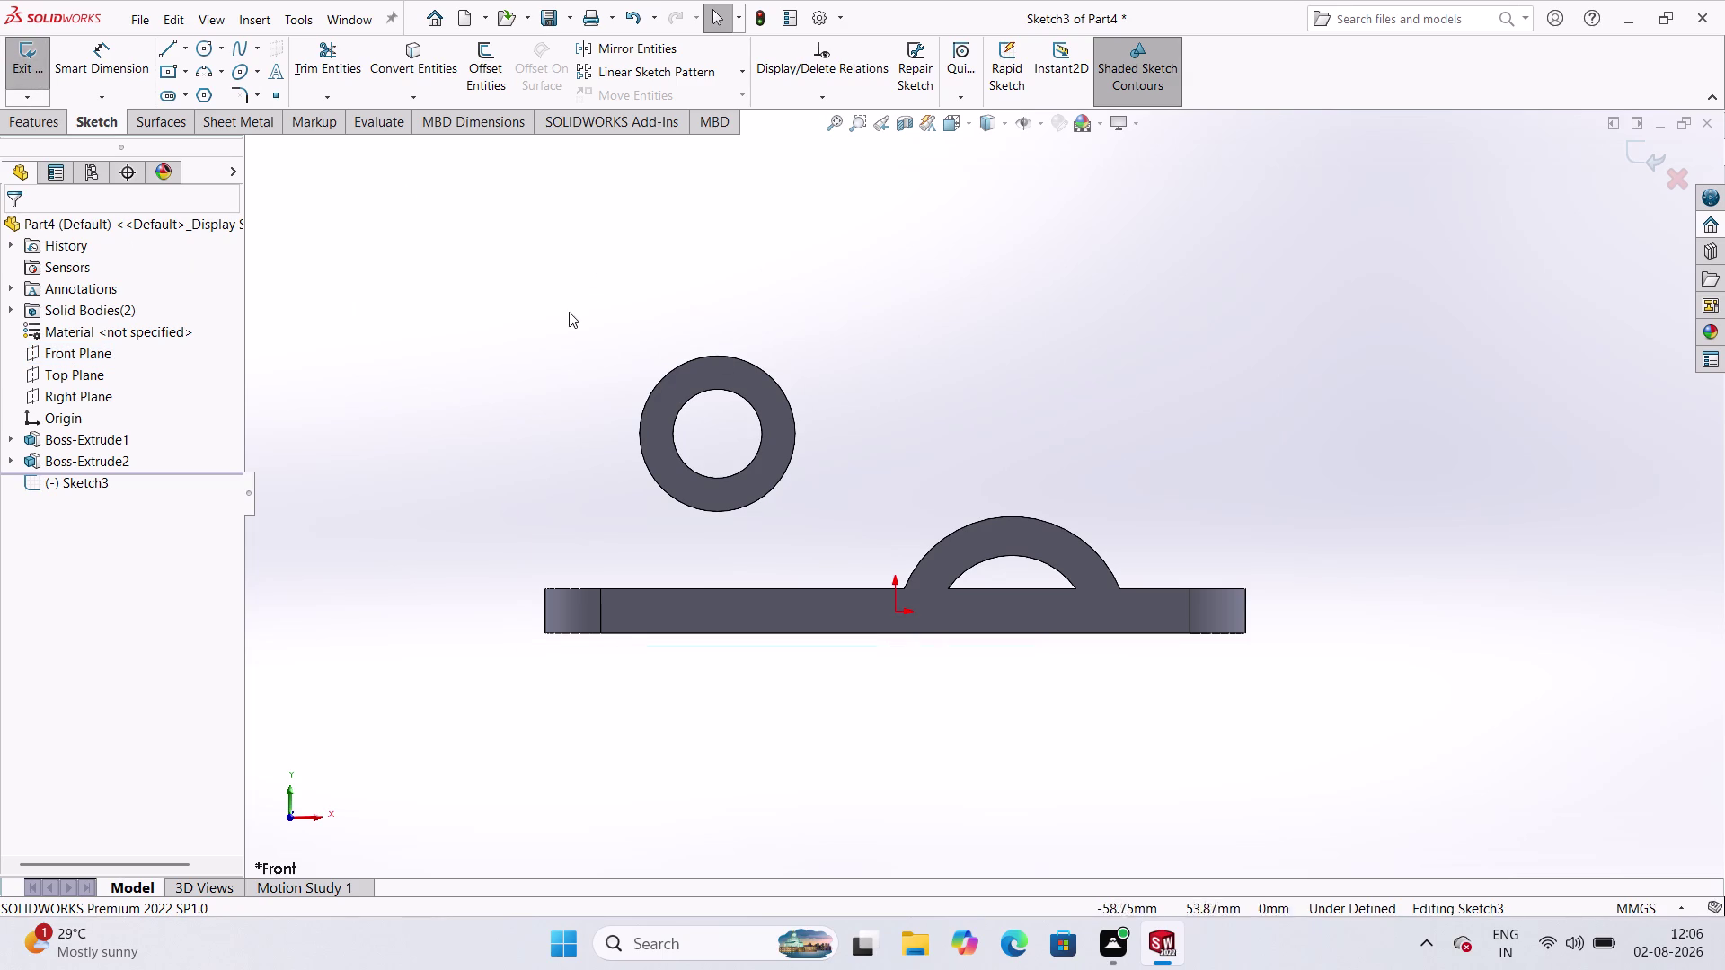
click(407, 77)
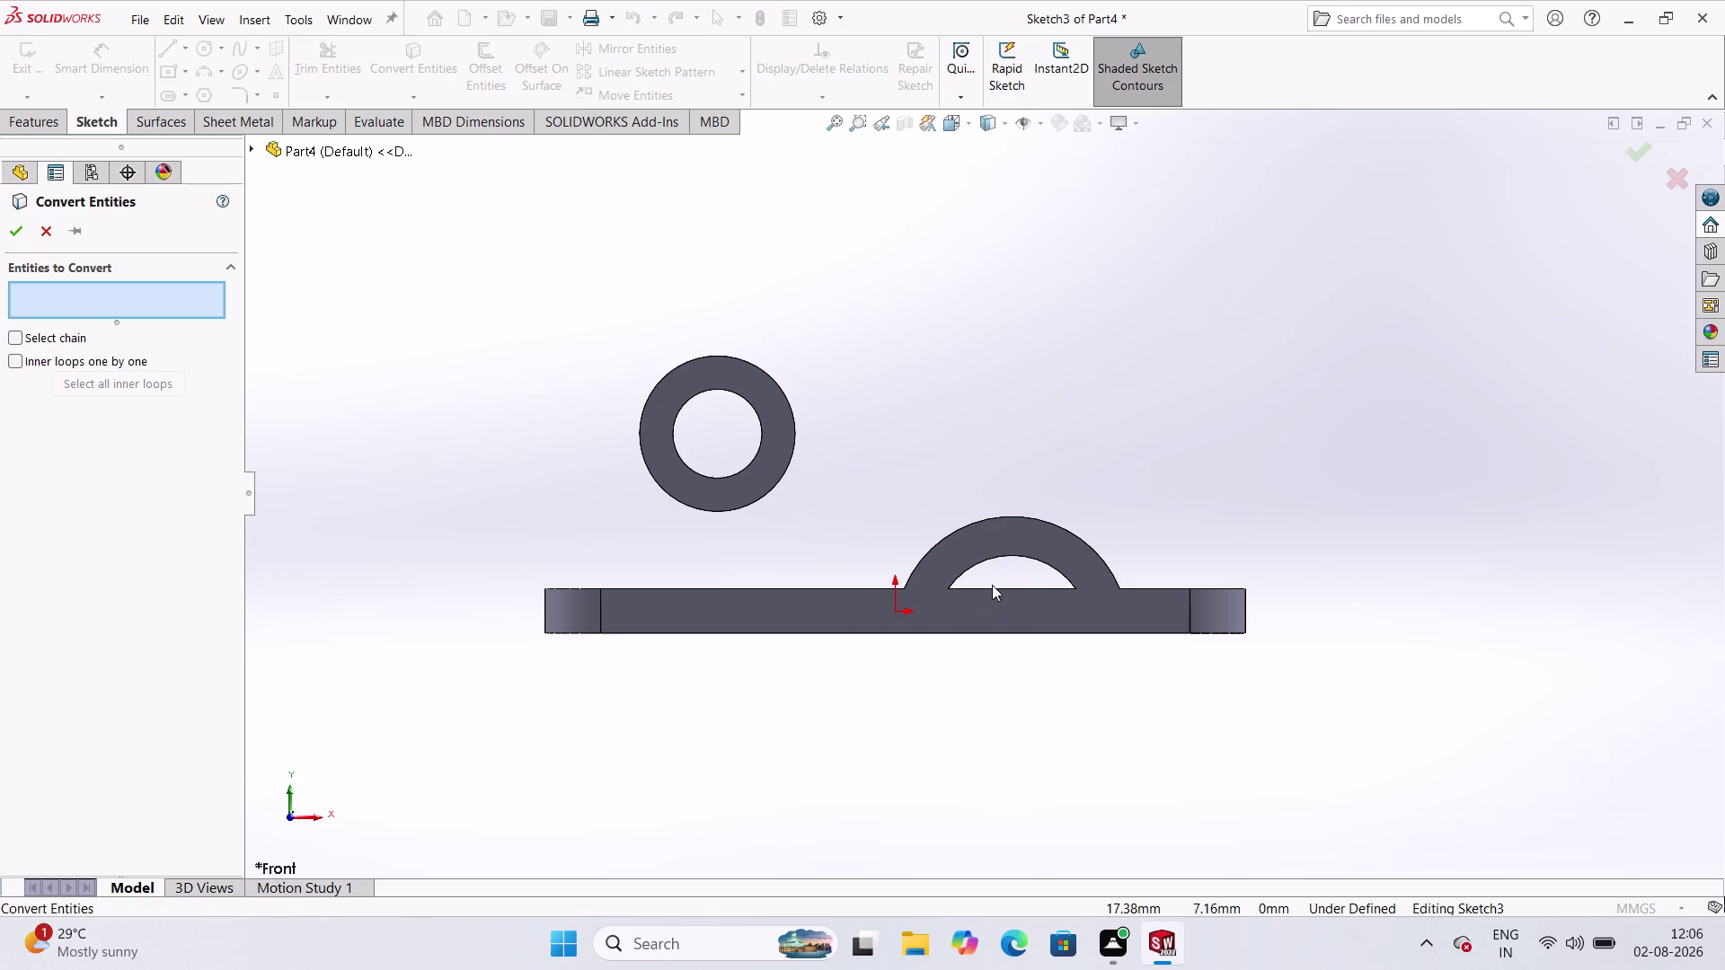
scroll(down, 3)
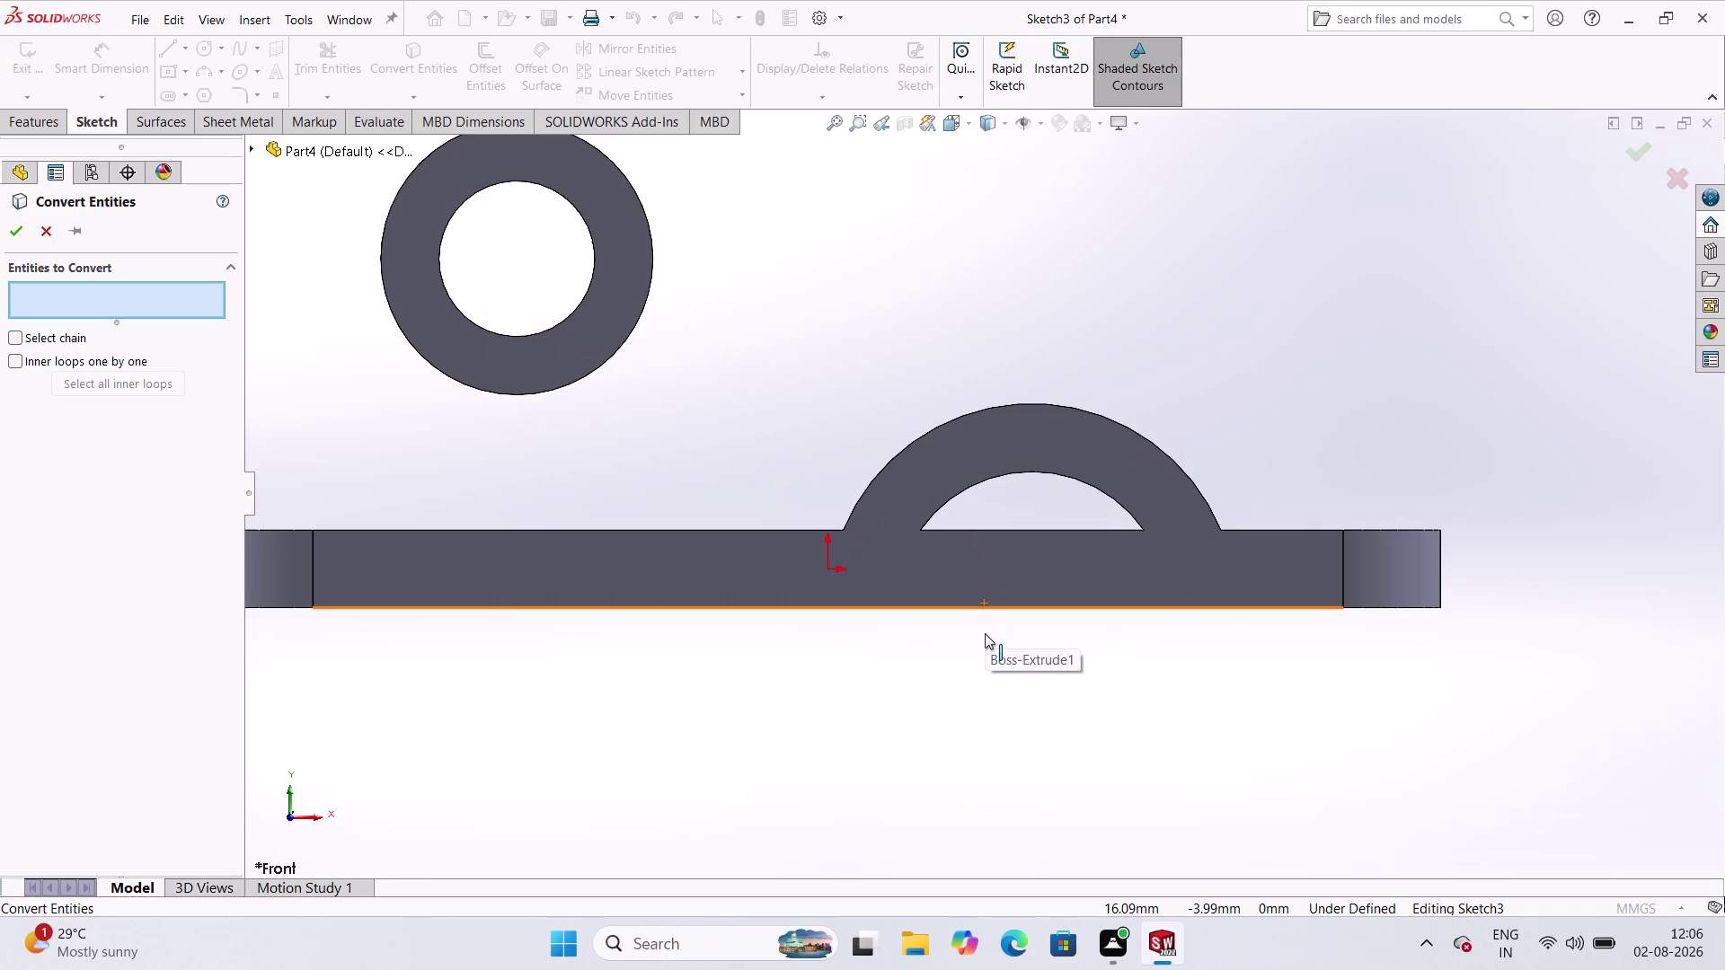
click(981, 608)
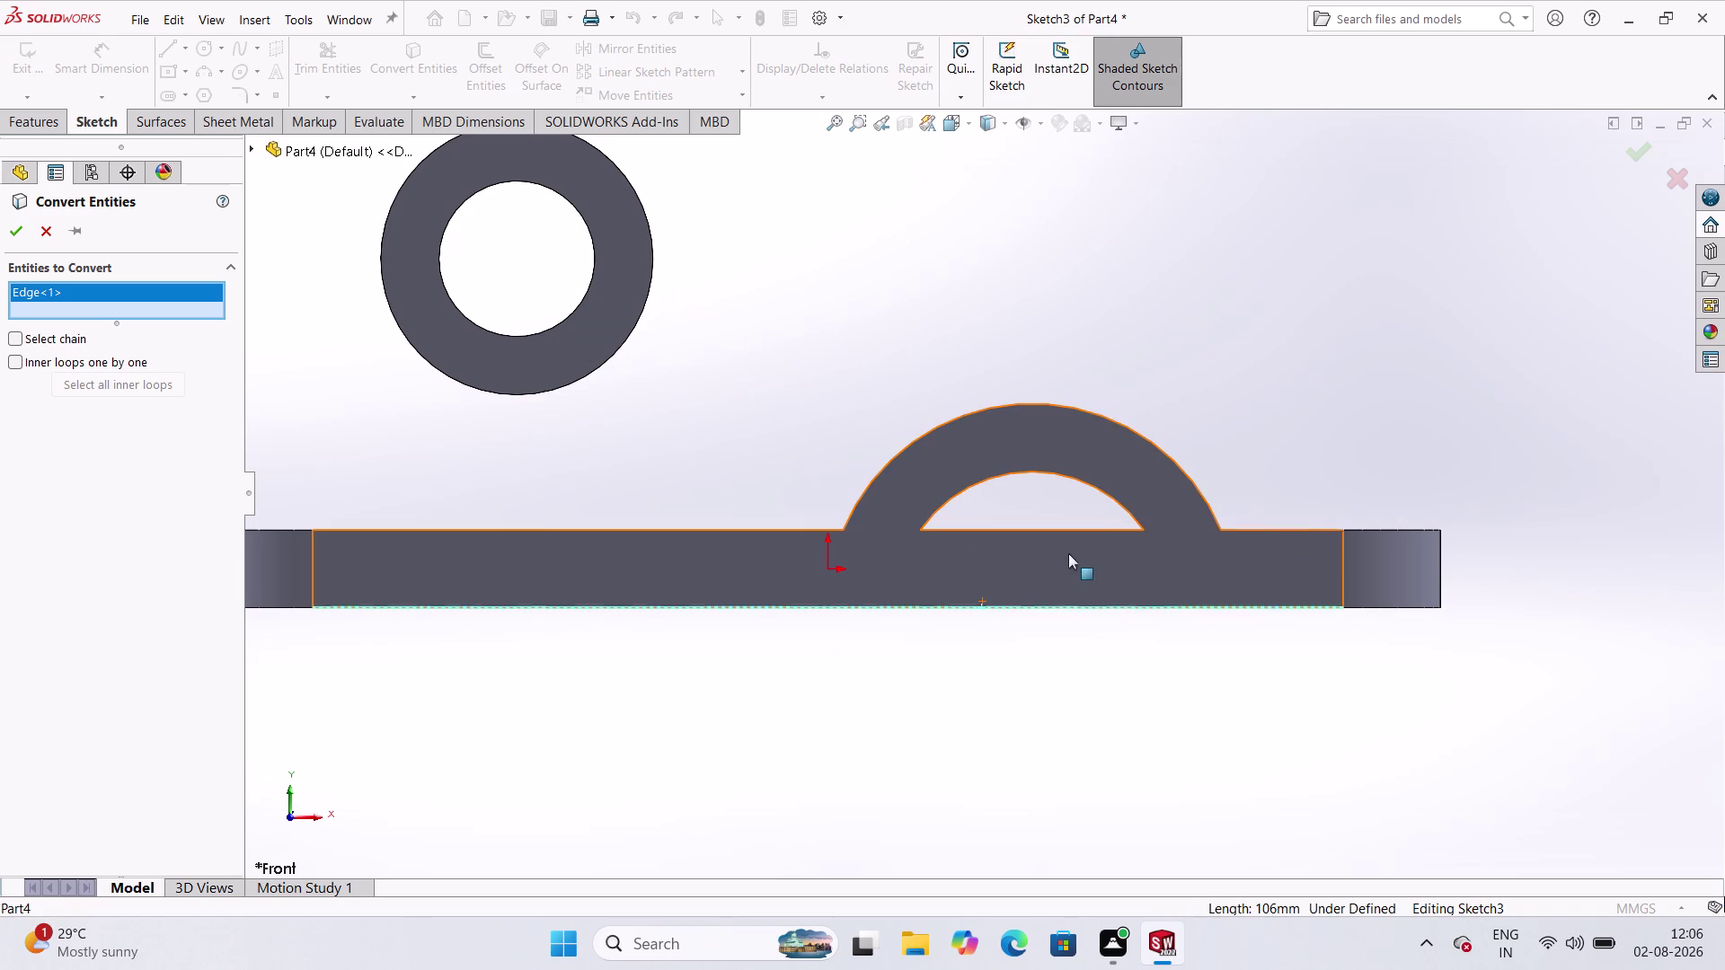
click(1010, 307)
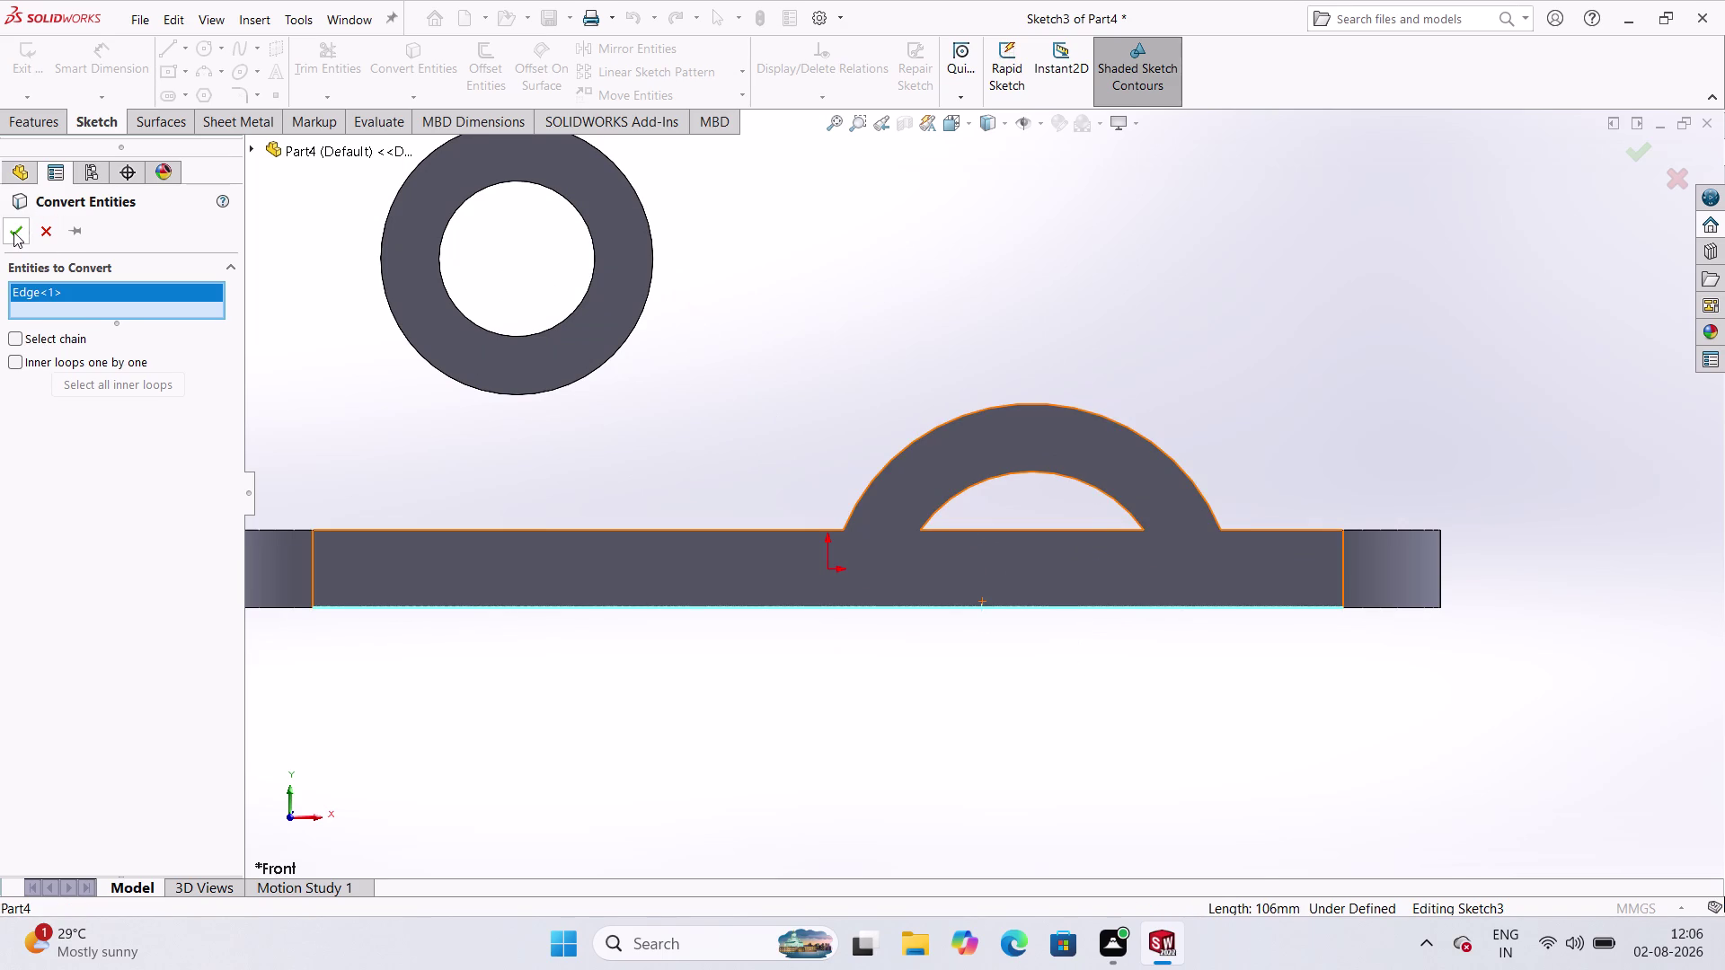
click(13, 232)
scroll(up, 3)
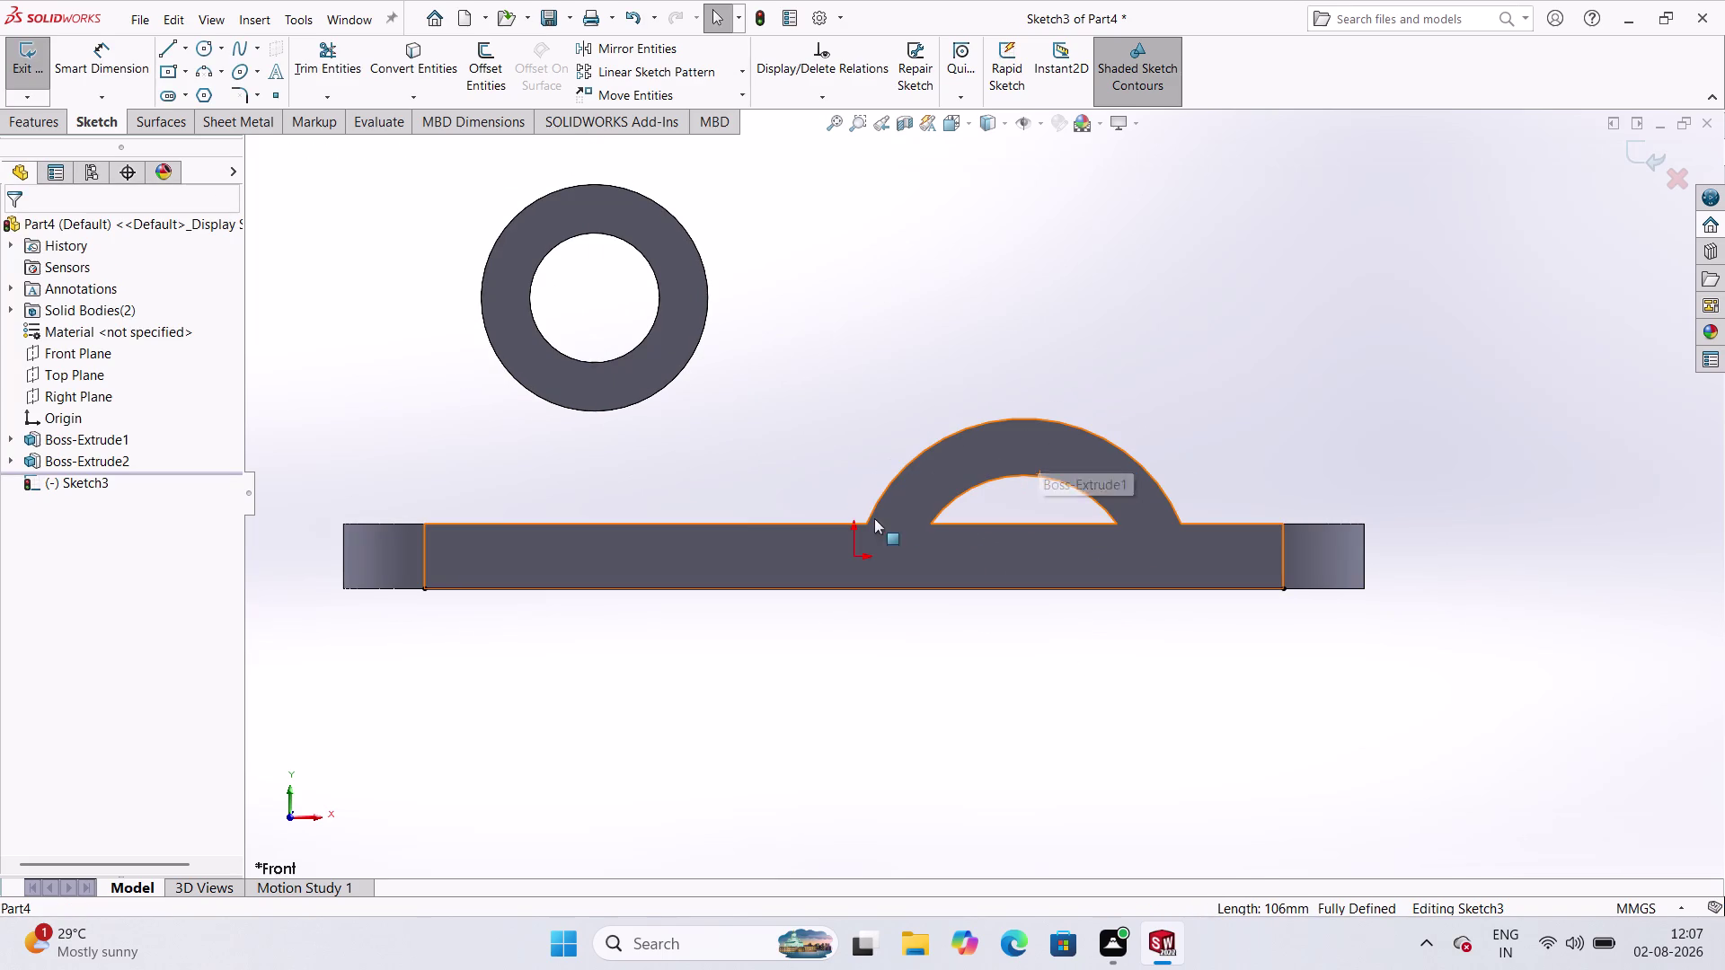
scroll(down, 3)
click(1334, 388)
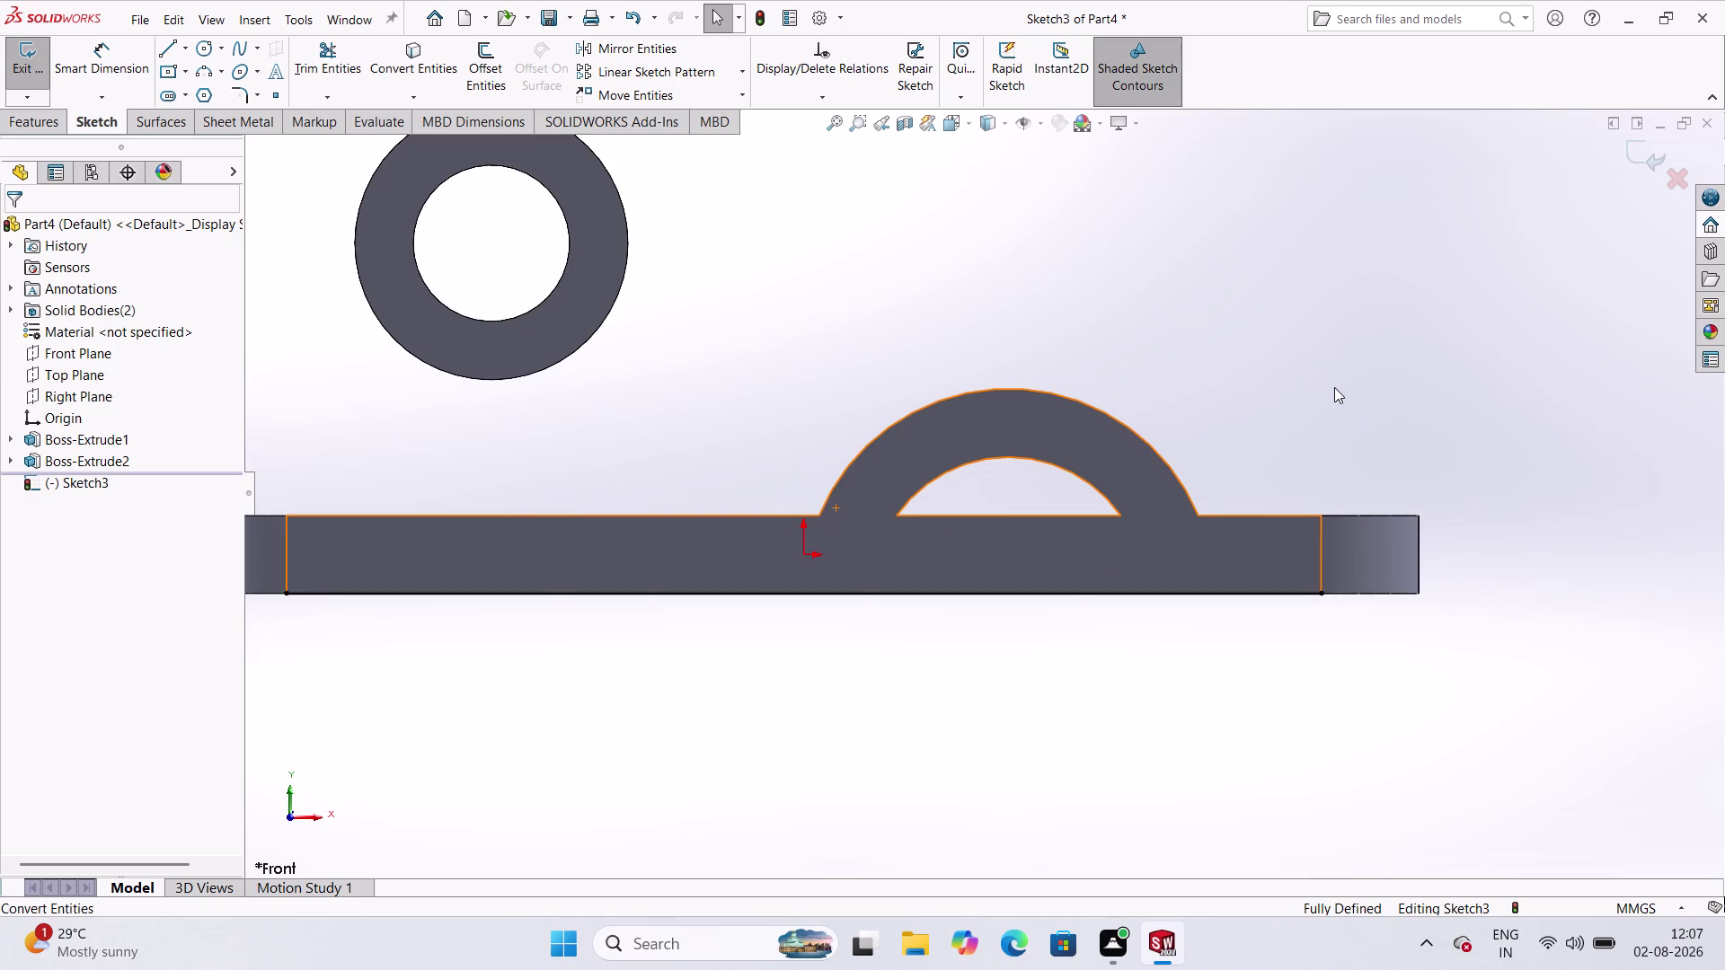
click(201, 56)
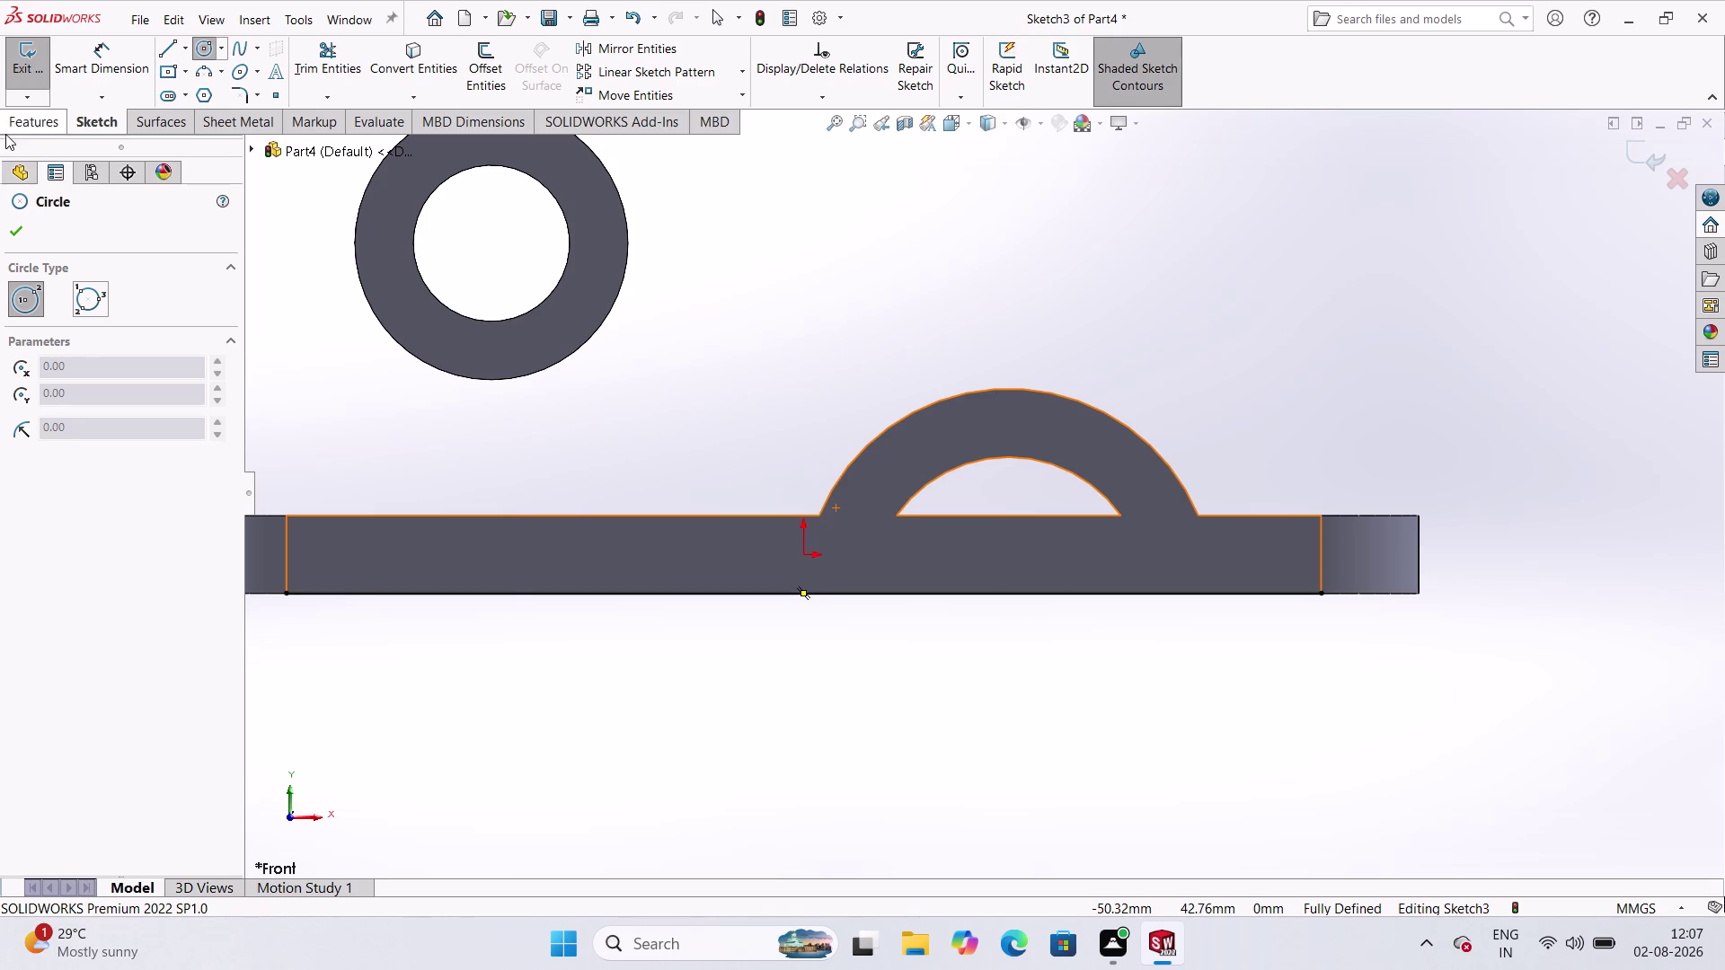
click(9, 226)
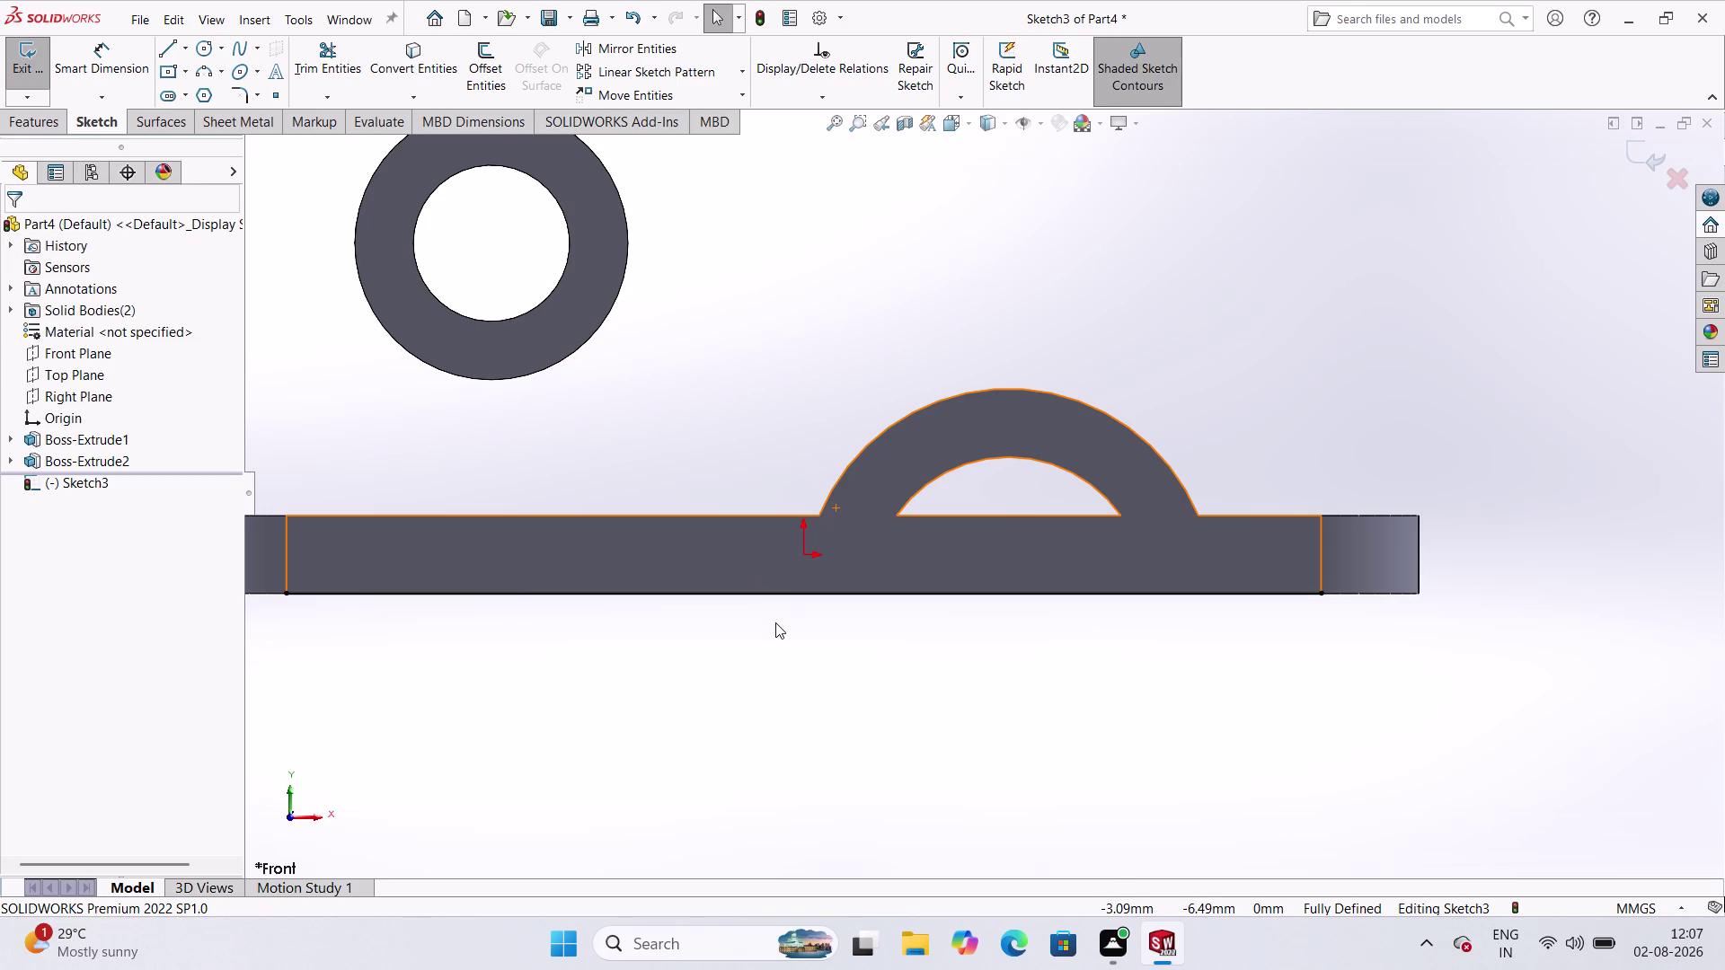
key(ctrl+z)
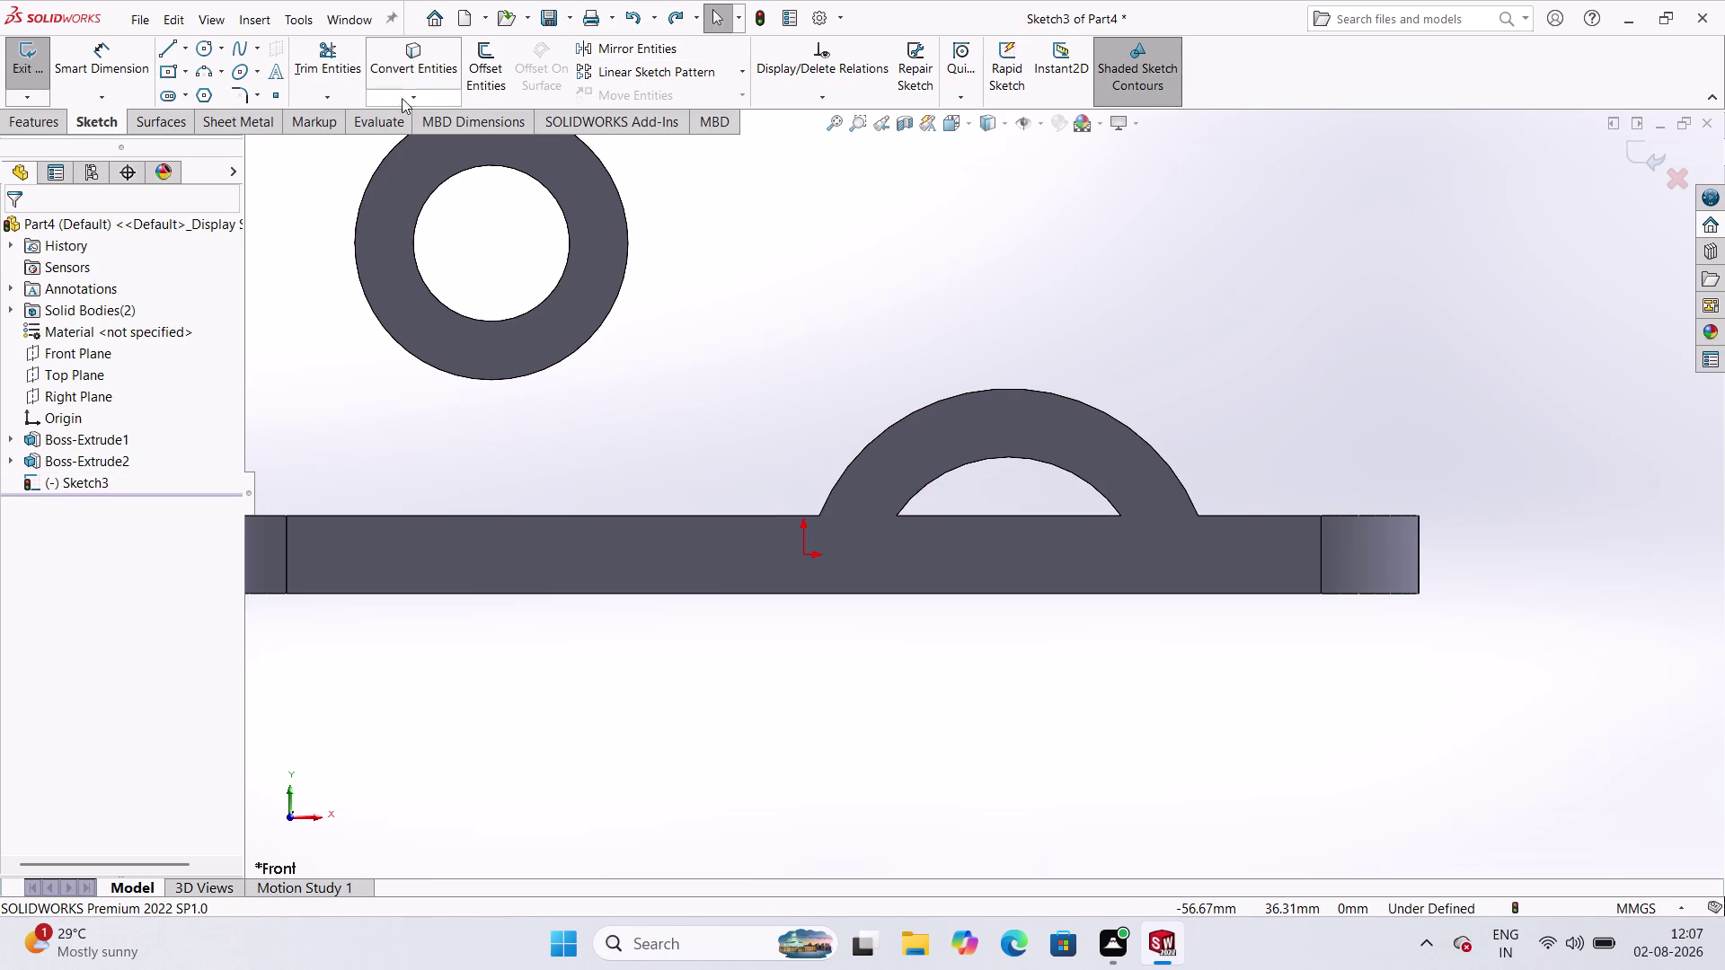
Convert the flat edge beneath the arch into a sketch line.
click(444, 75)
click(1017, 513)
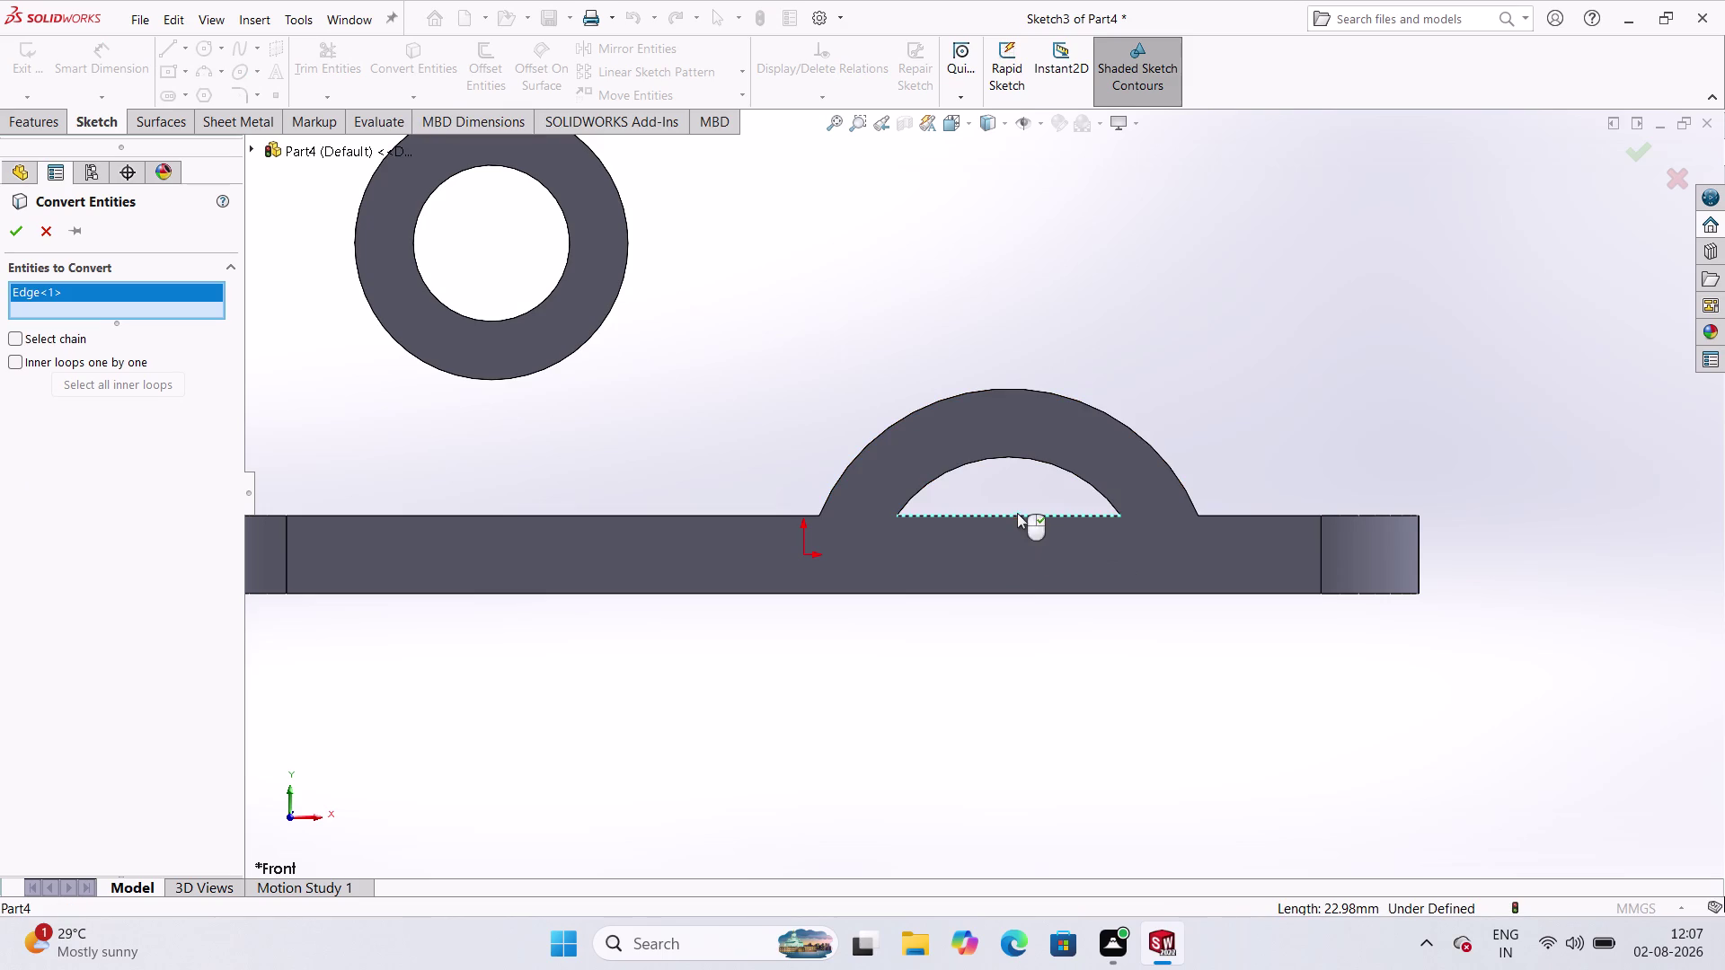
click(24, 234)
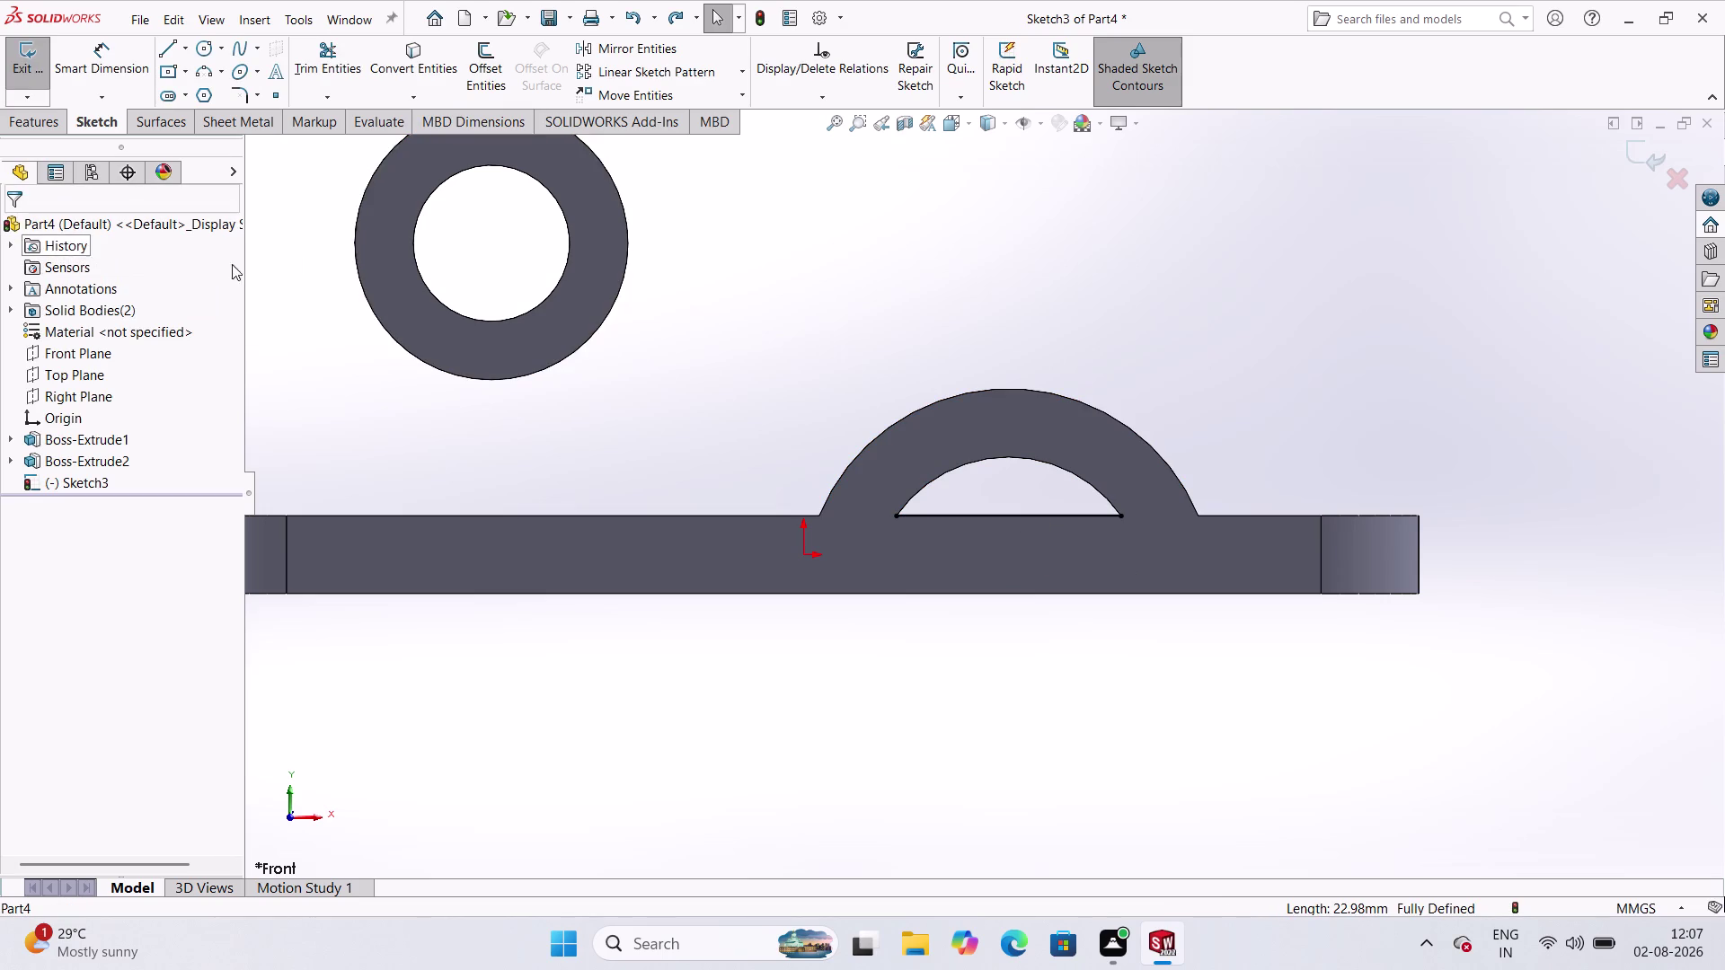
Offset the converted line 8 mm downward.
click(471, 68)
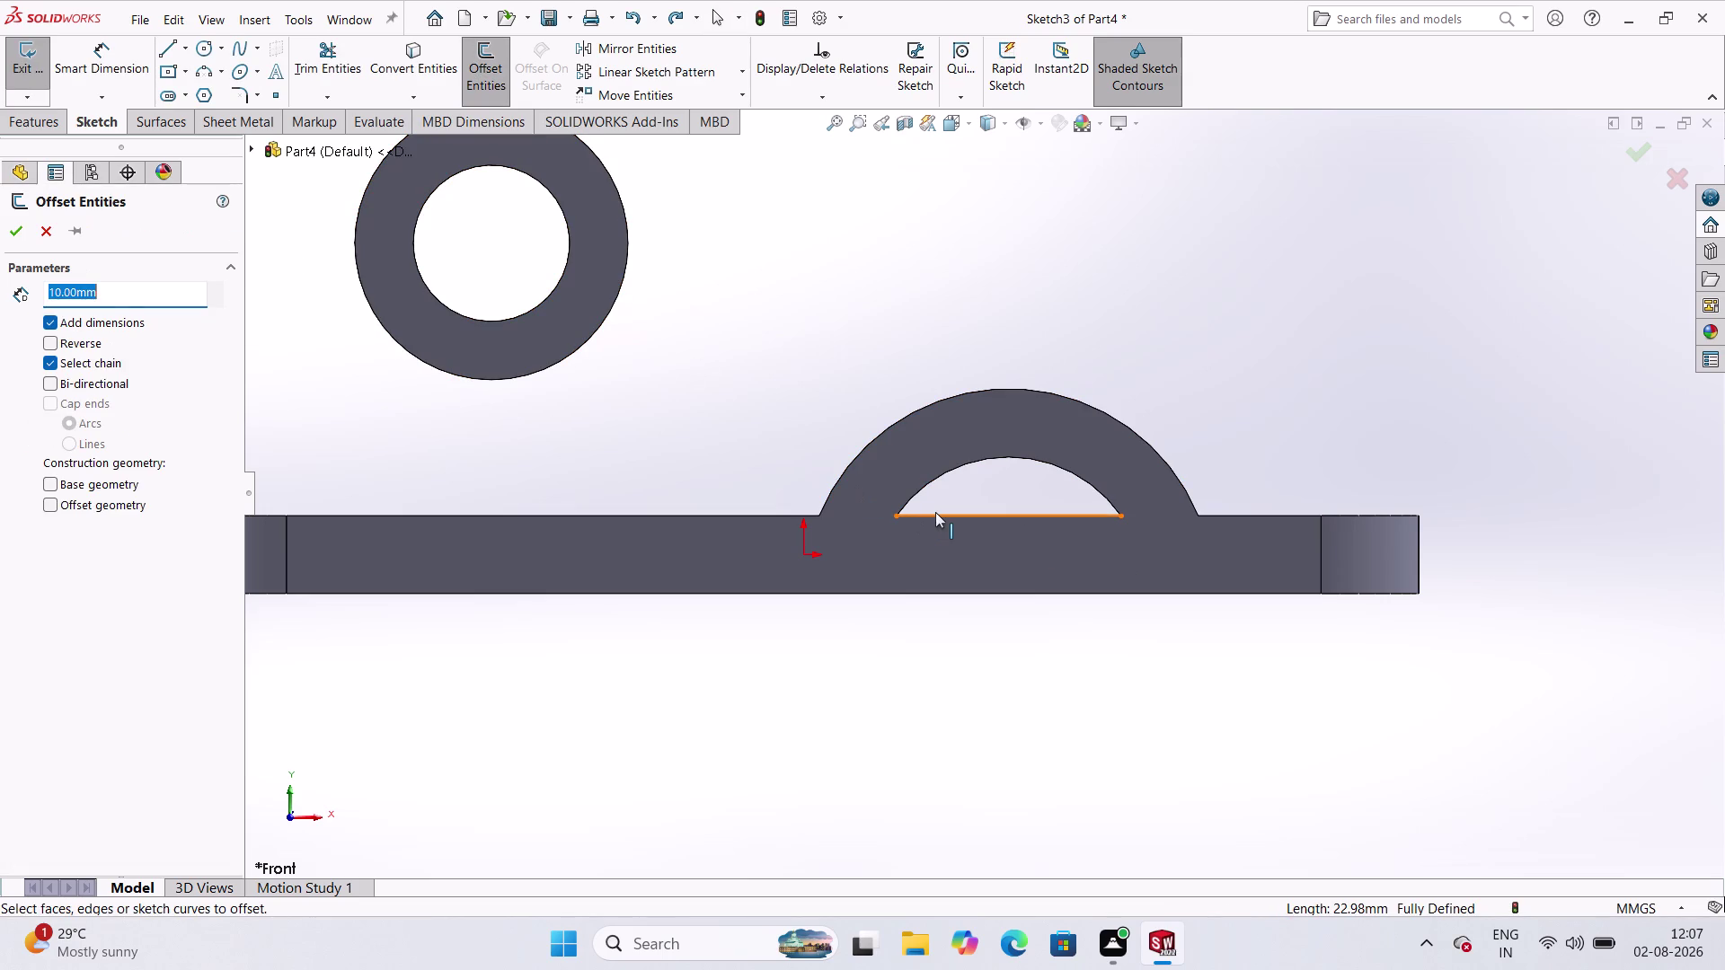
click(937, 516)
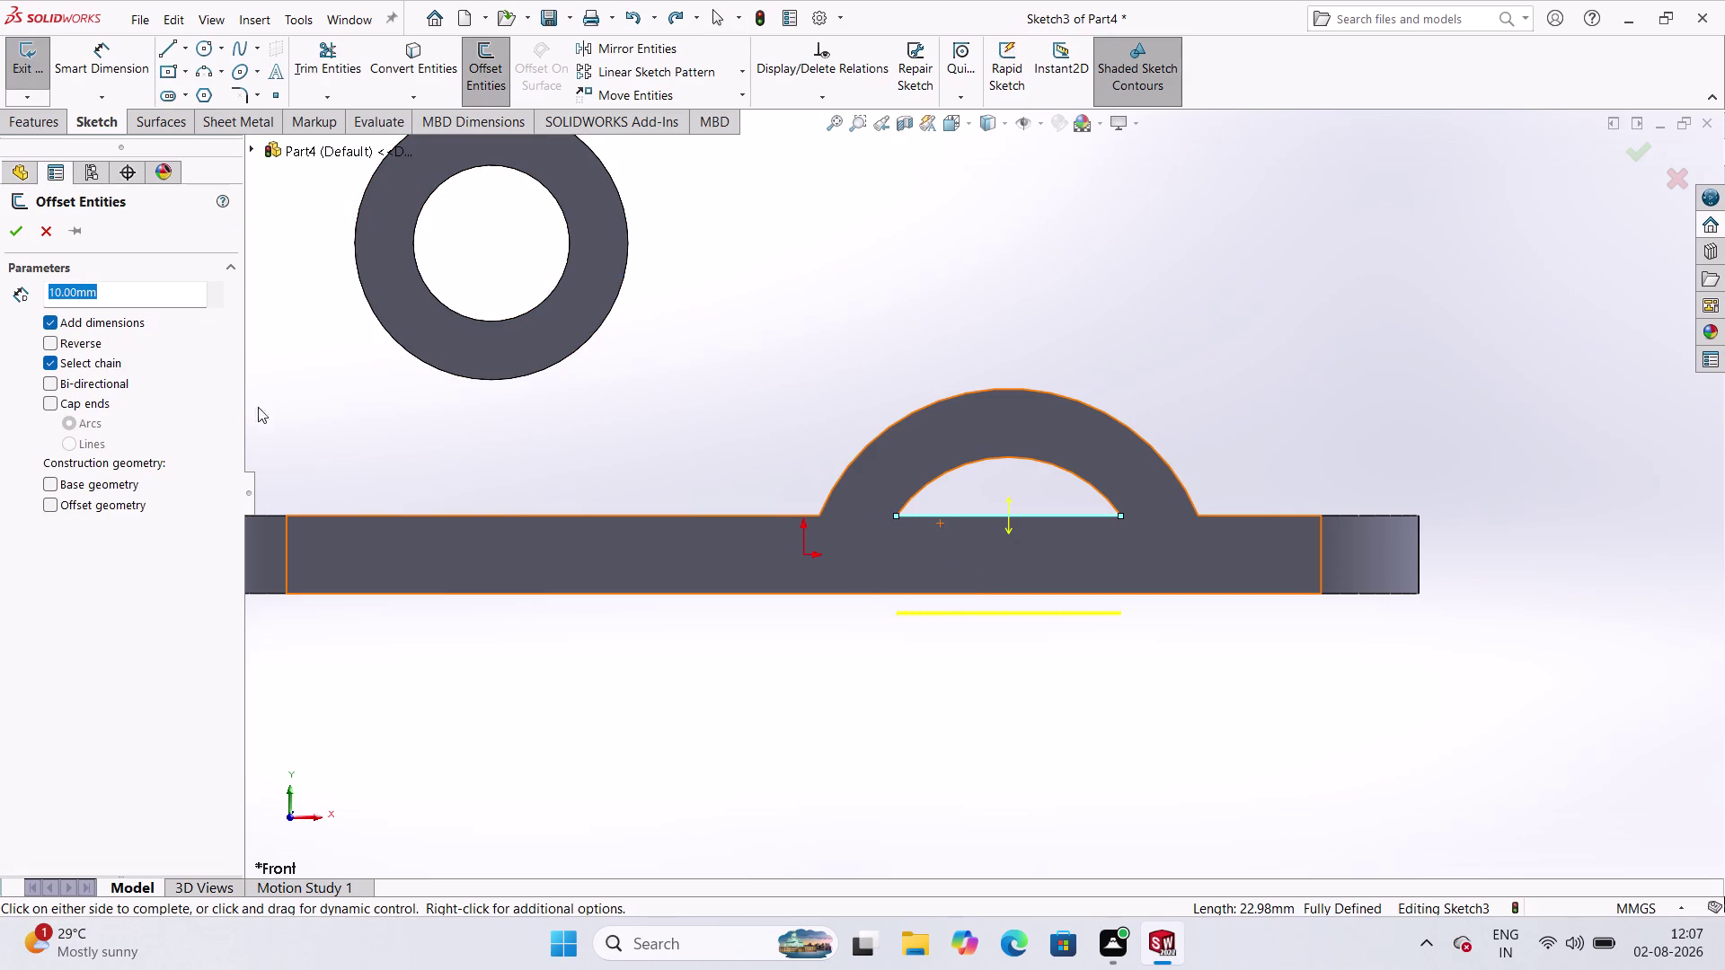
key(8)
key(Return)
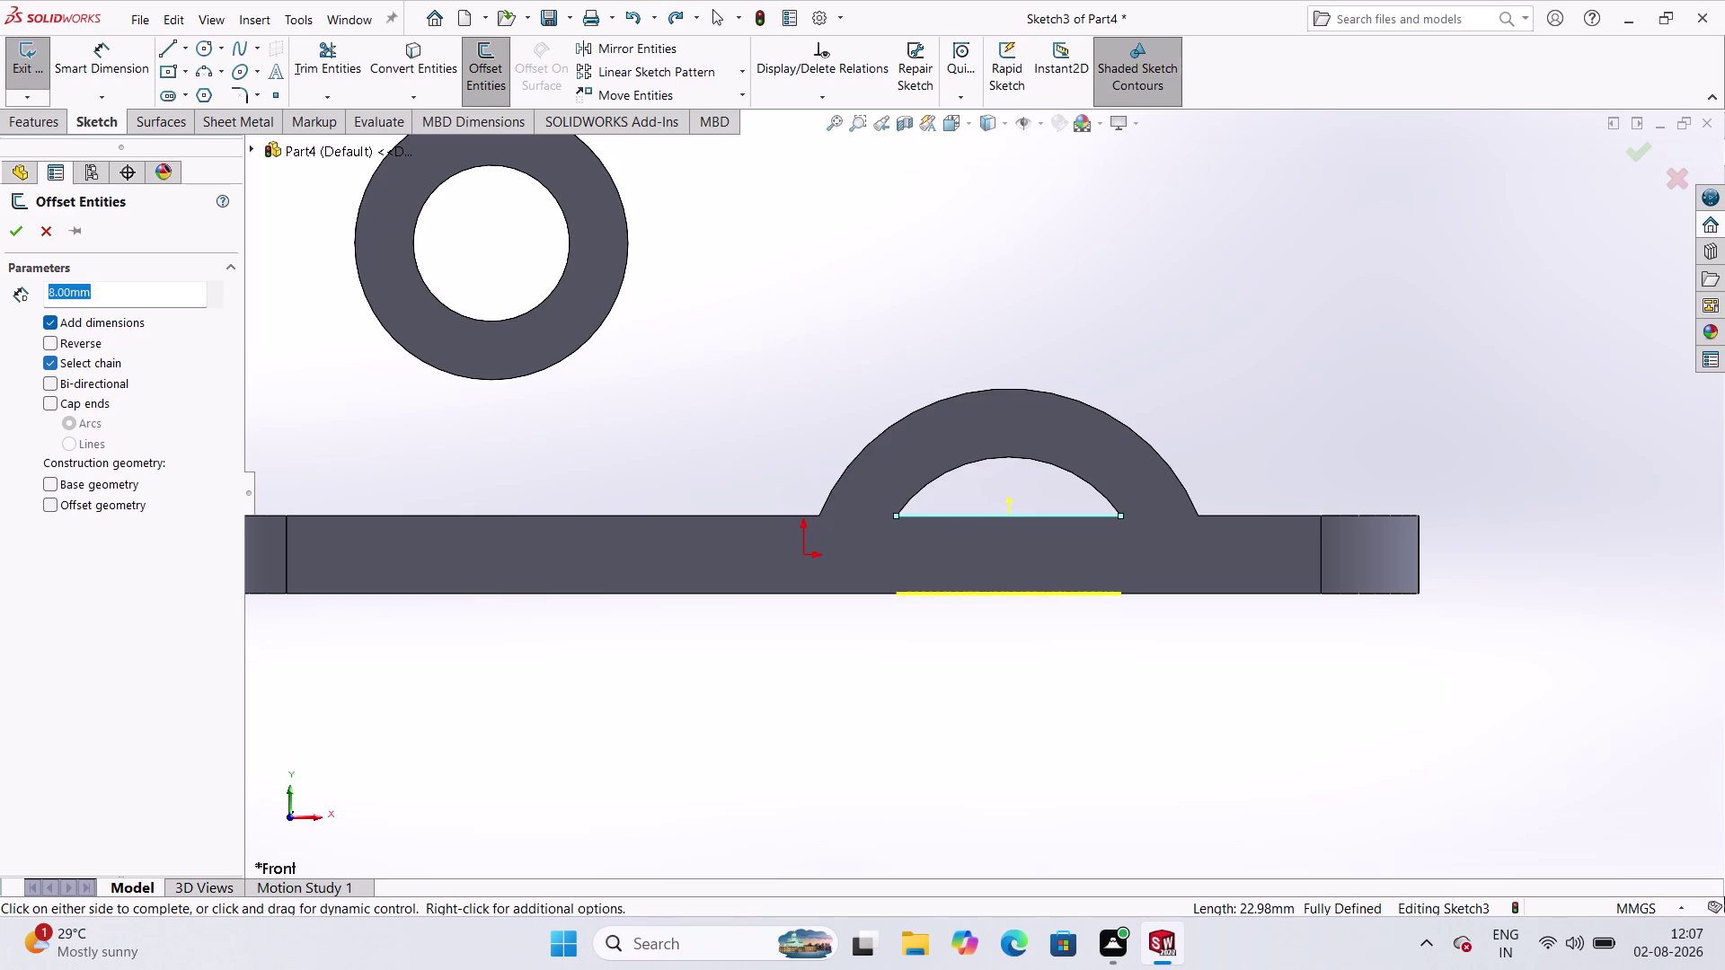
click(22, 231)
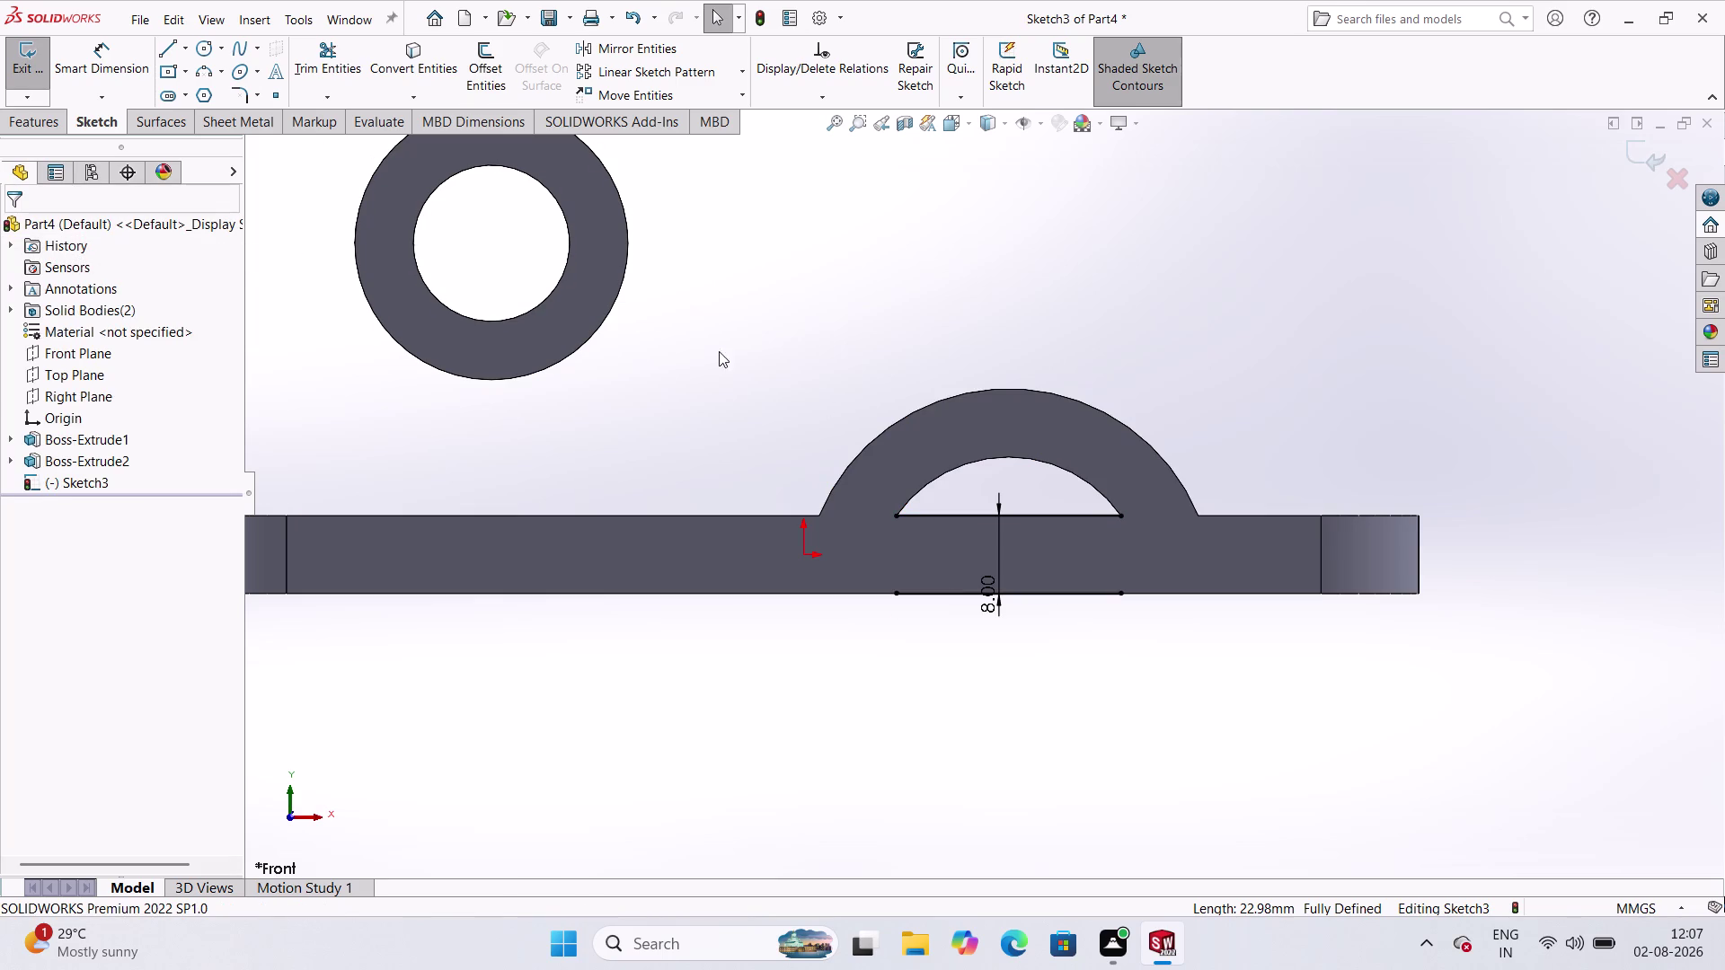
click(192, 50)
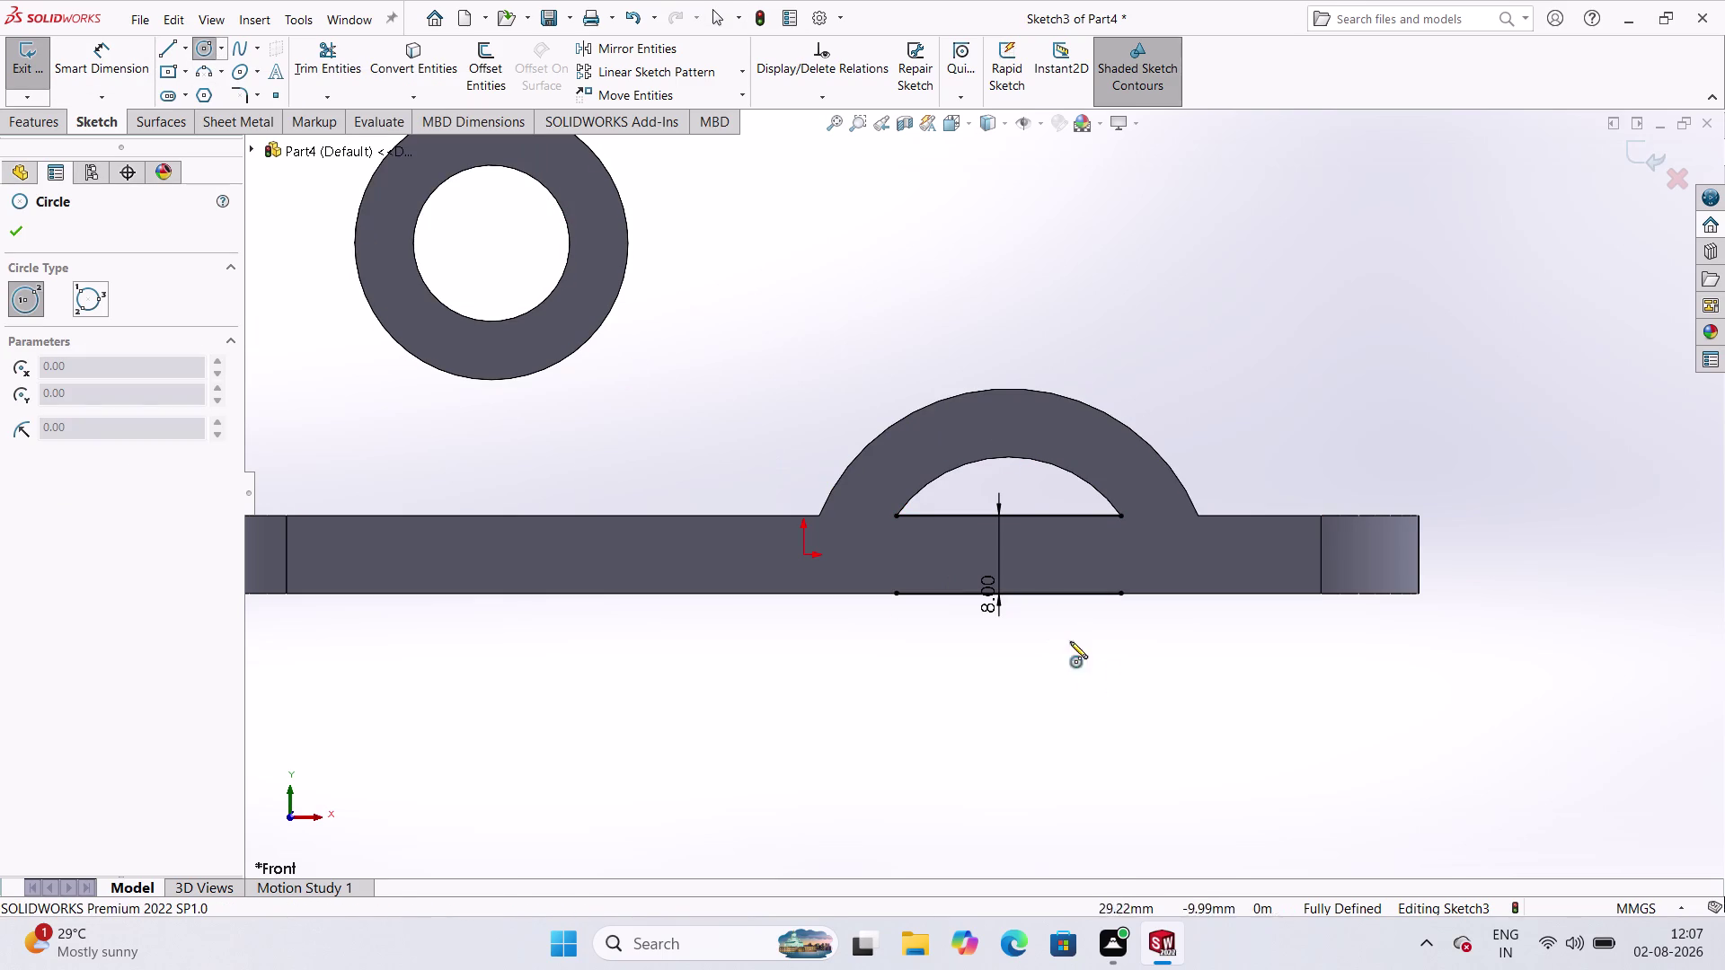
Draw a circle centred below the arch and dimension it Ø28 mm.
click(1011, 593)
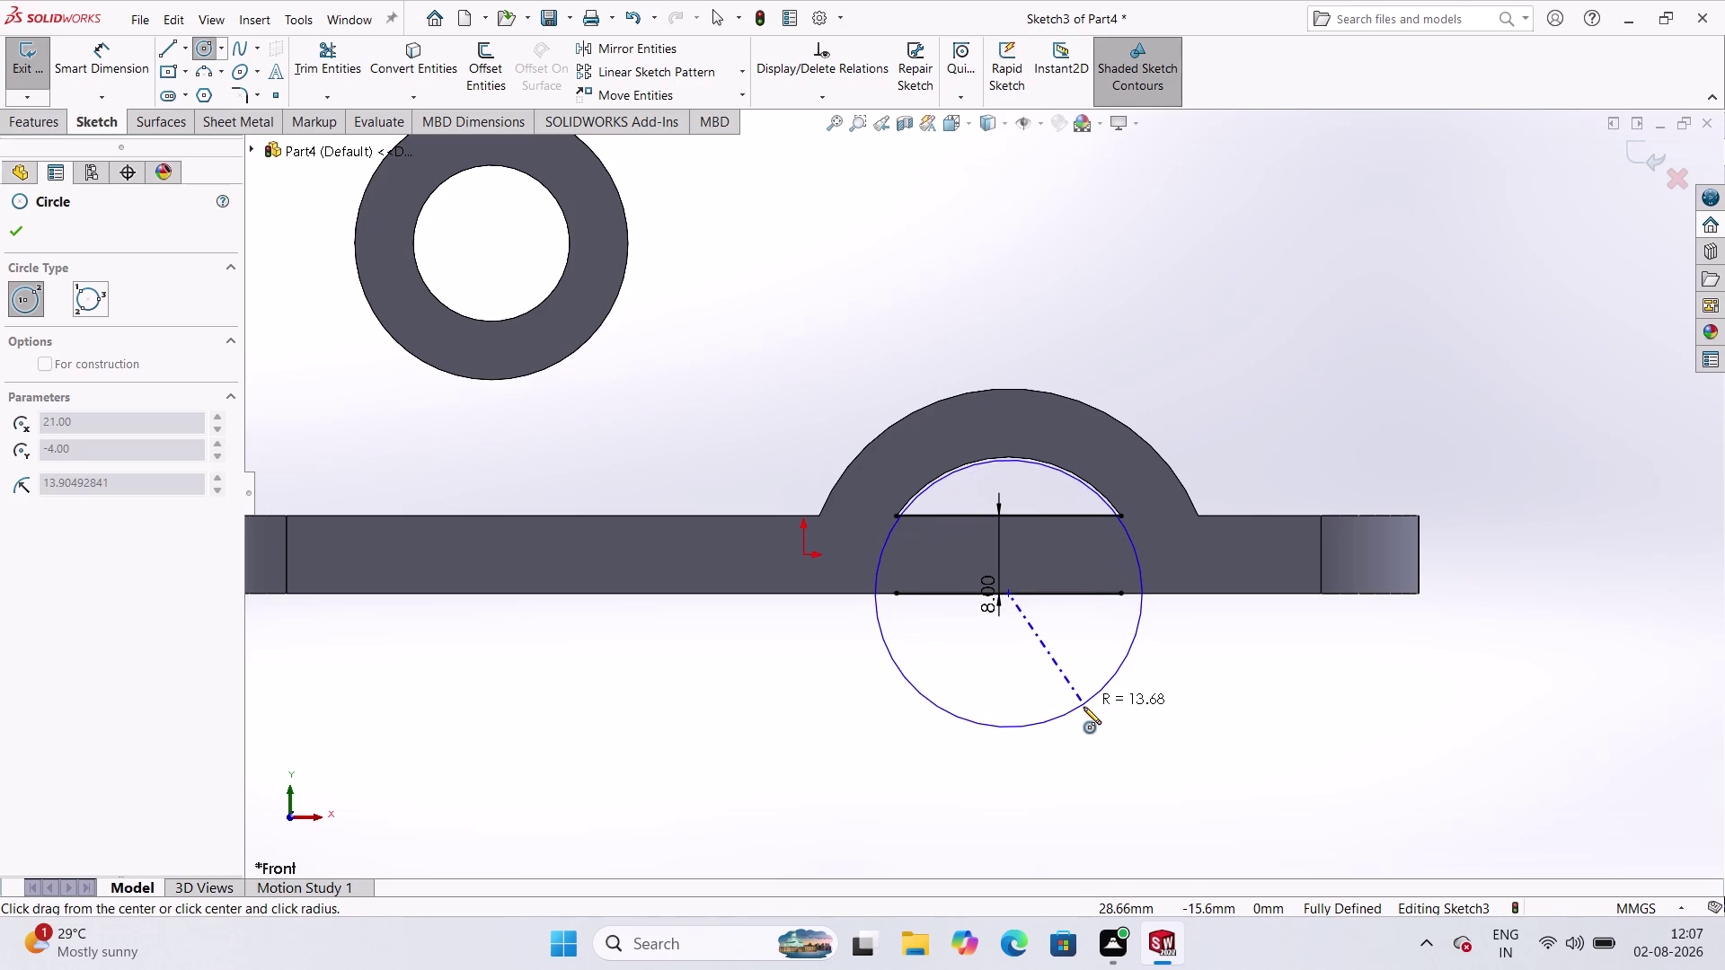
click(1083, 706)
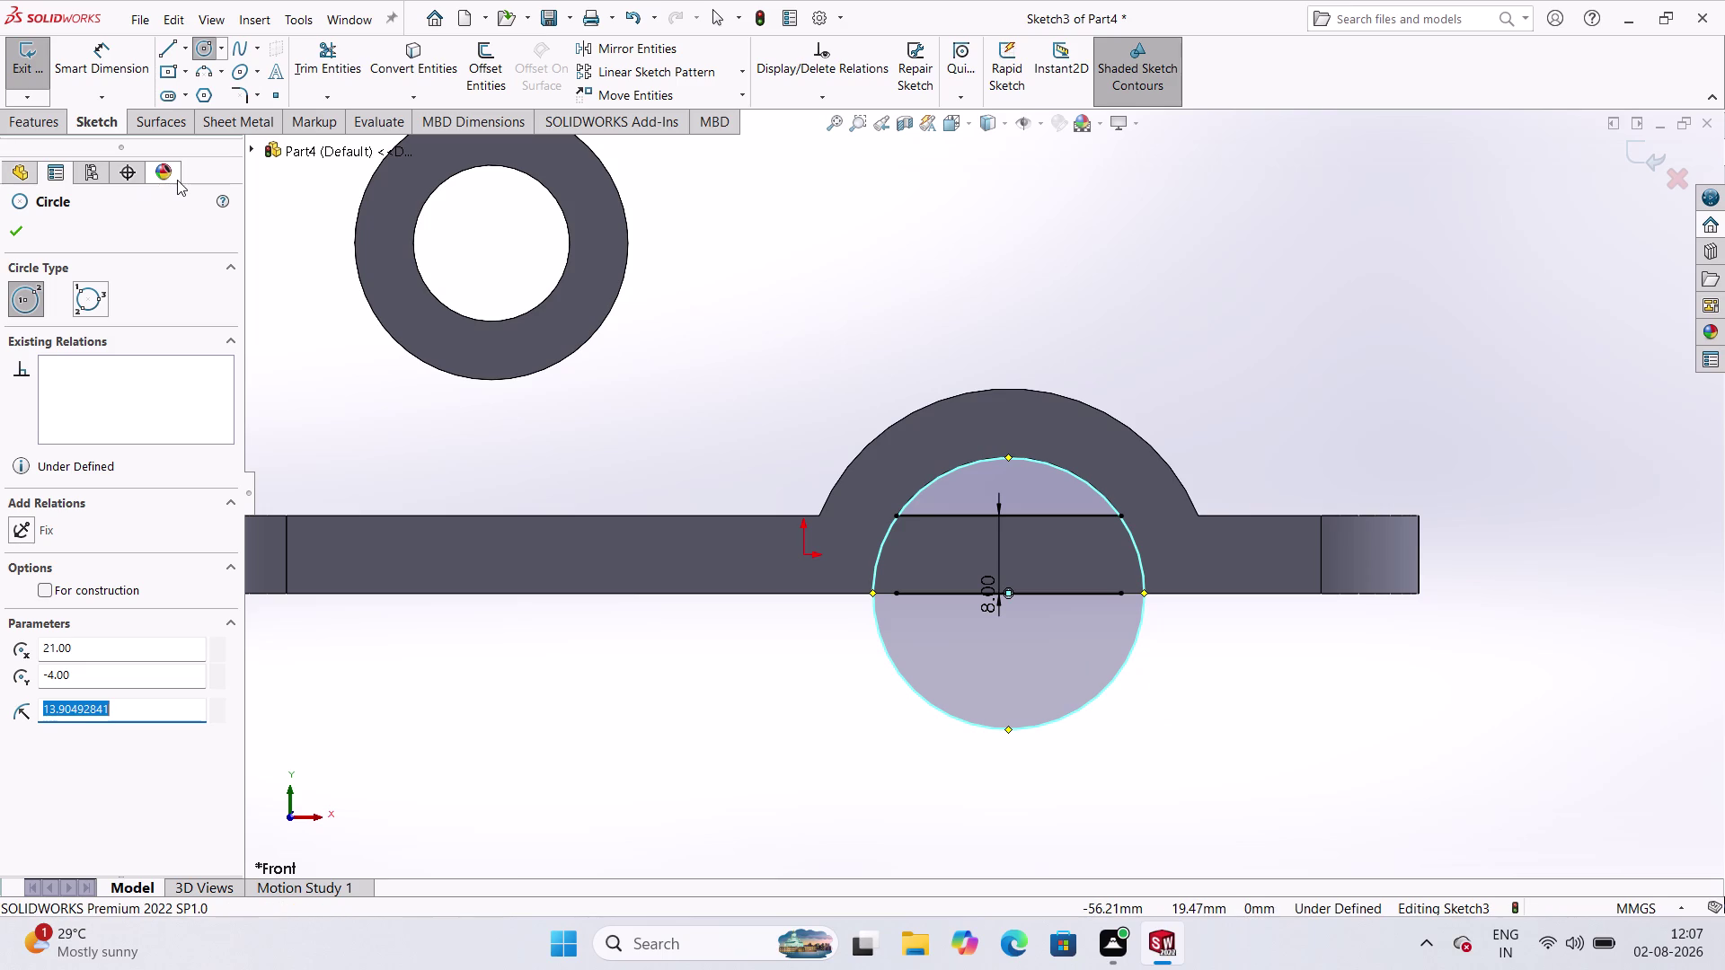
click(17, 235)
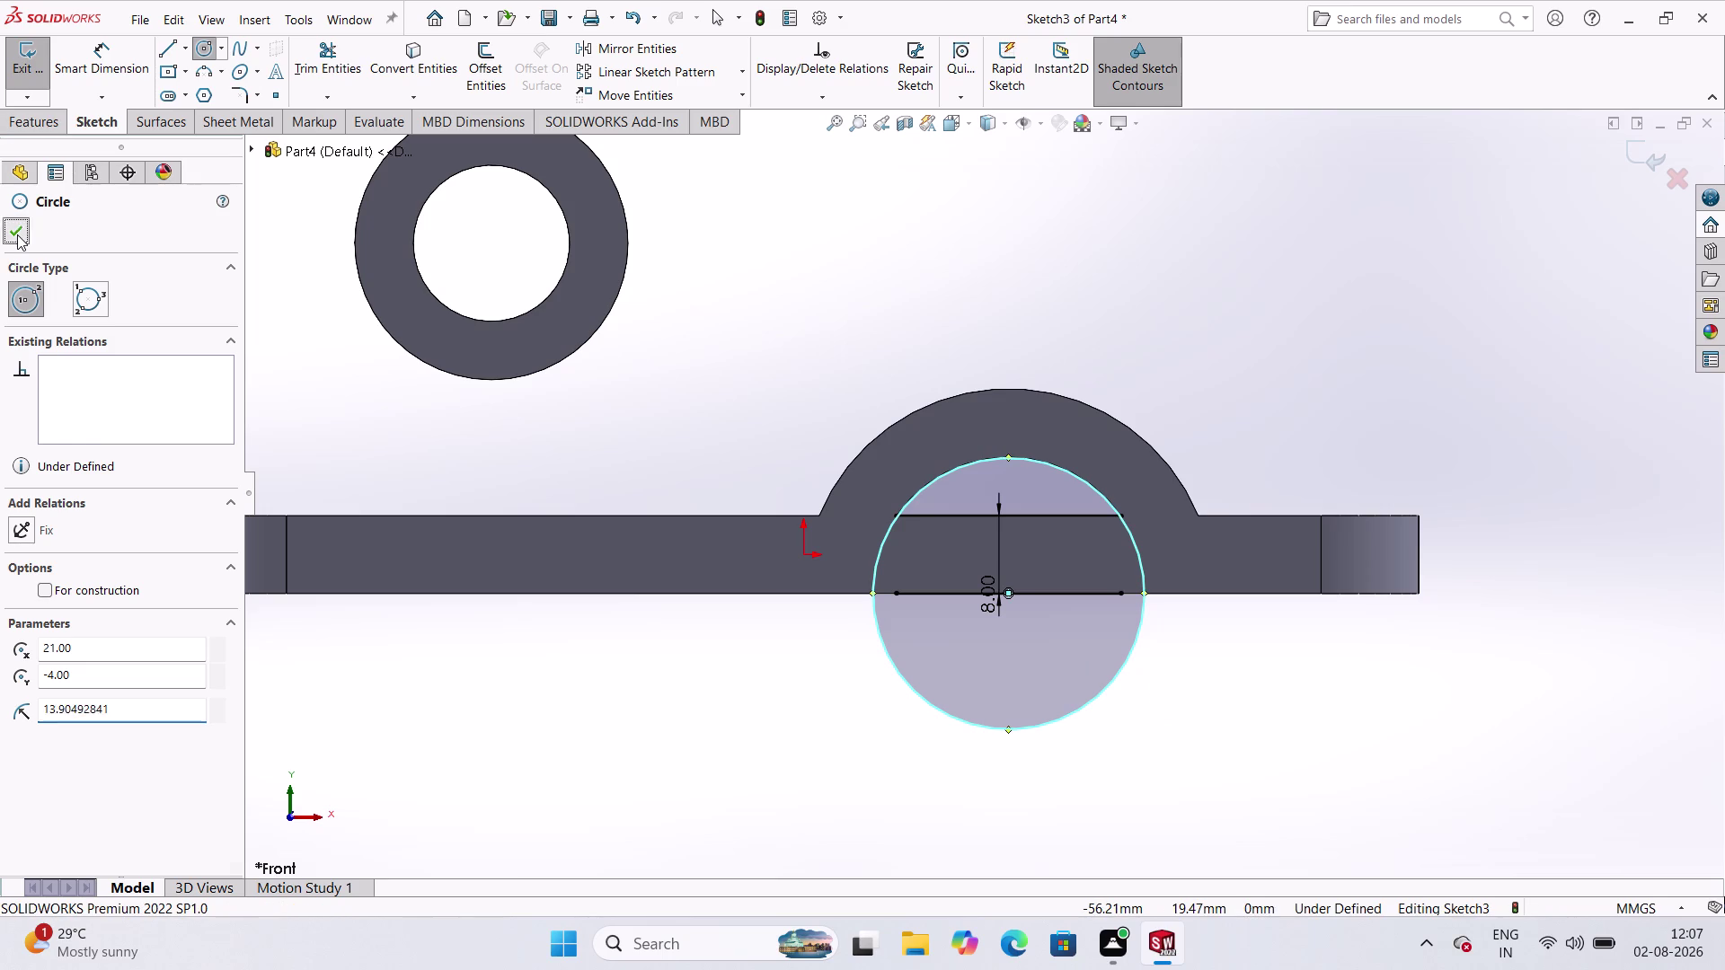
click(67, 55)
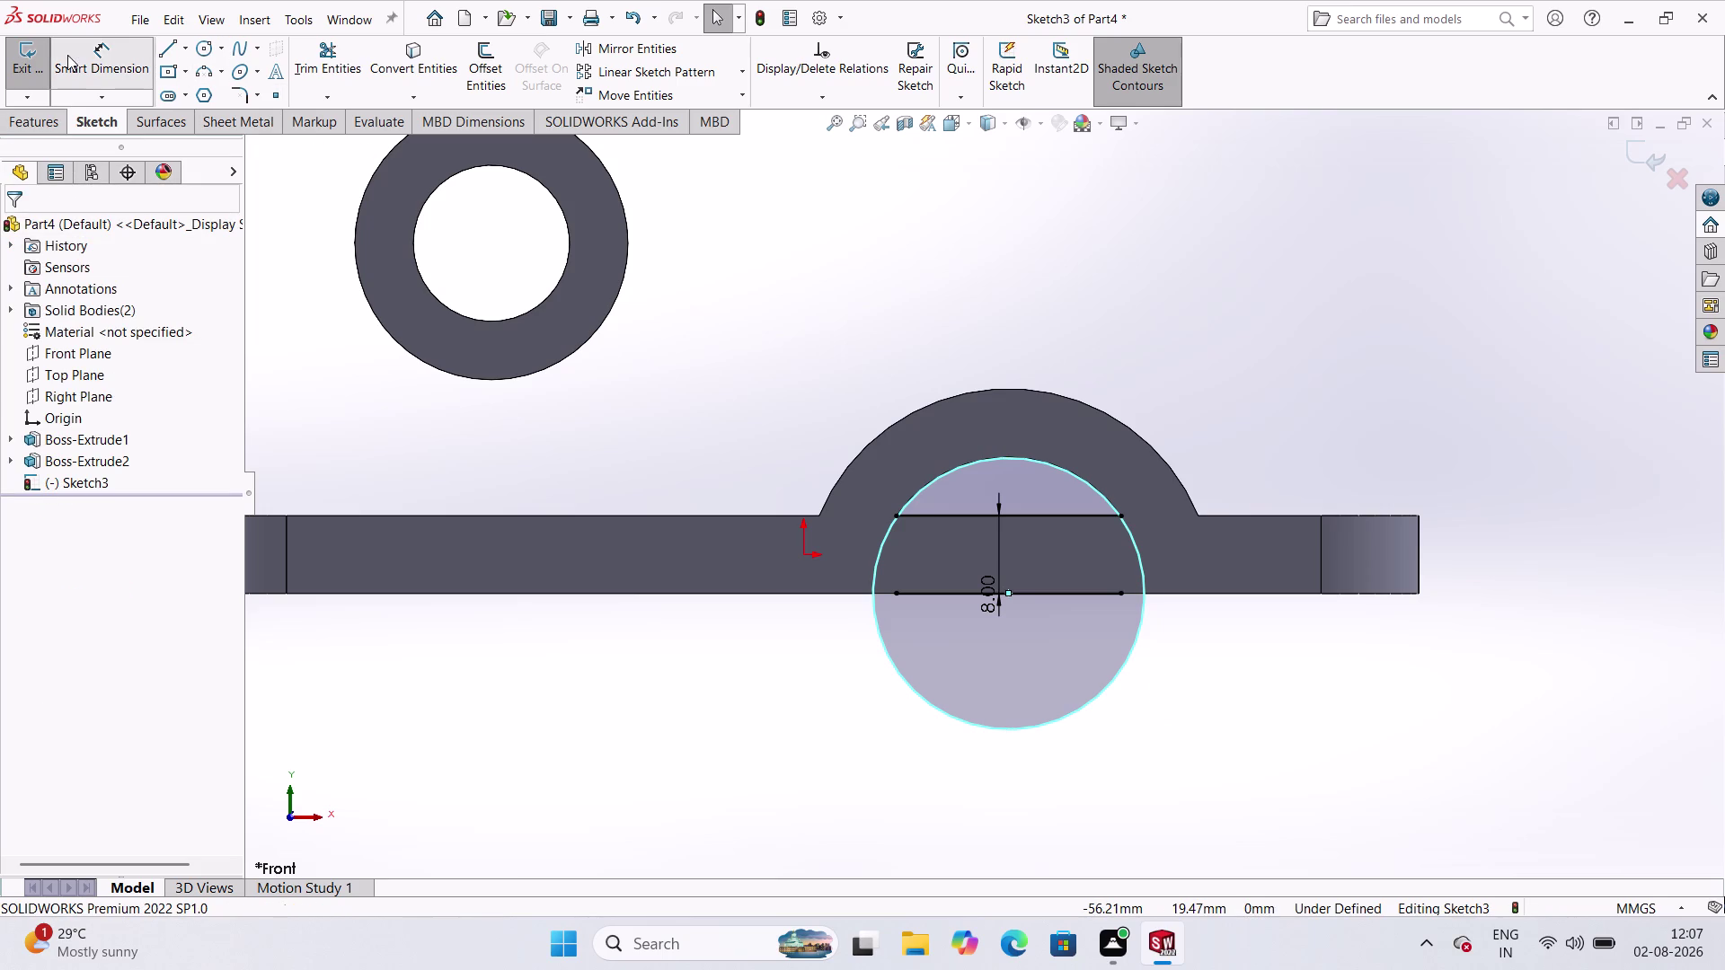
click(1084, 707)
click(1231, 705)
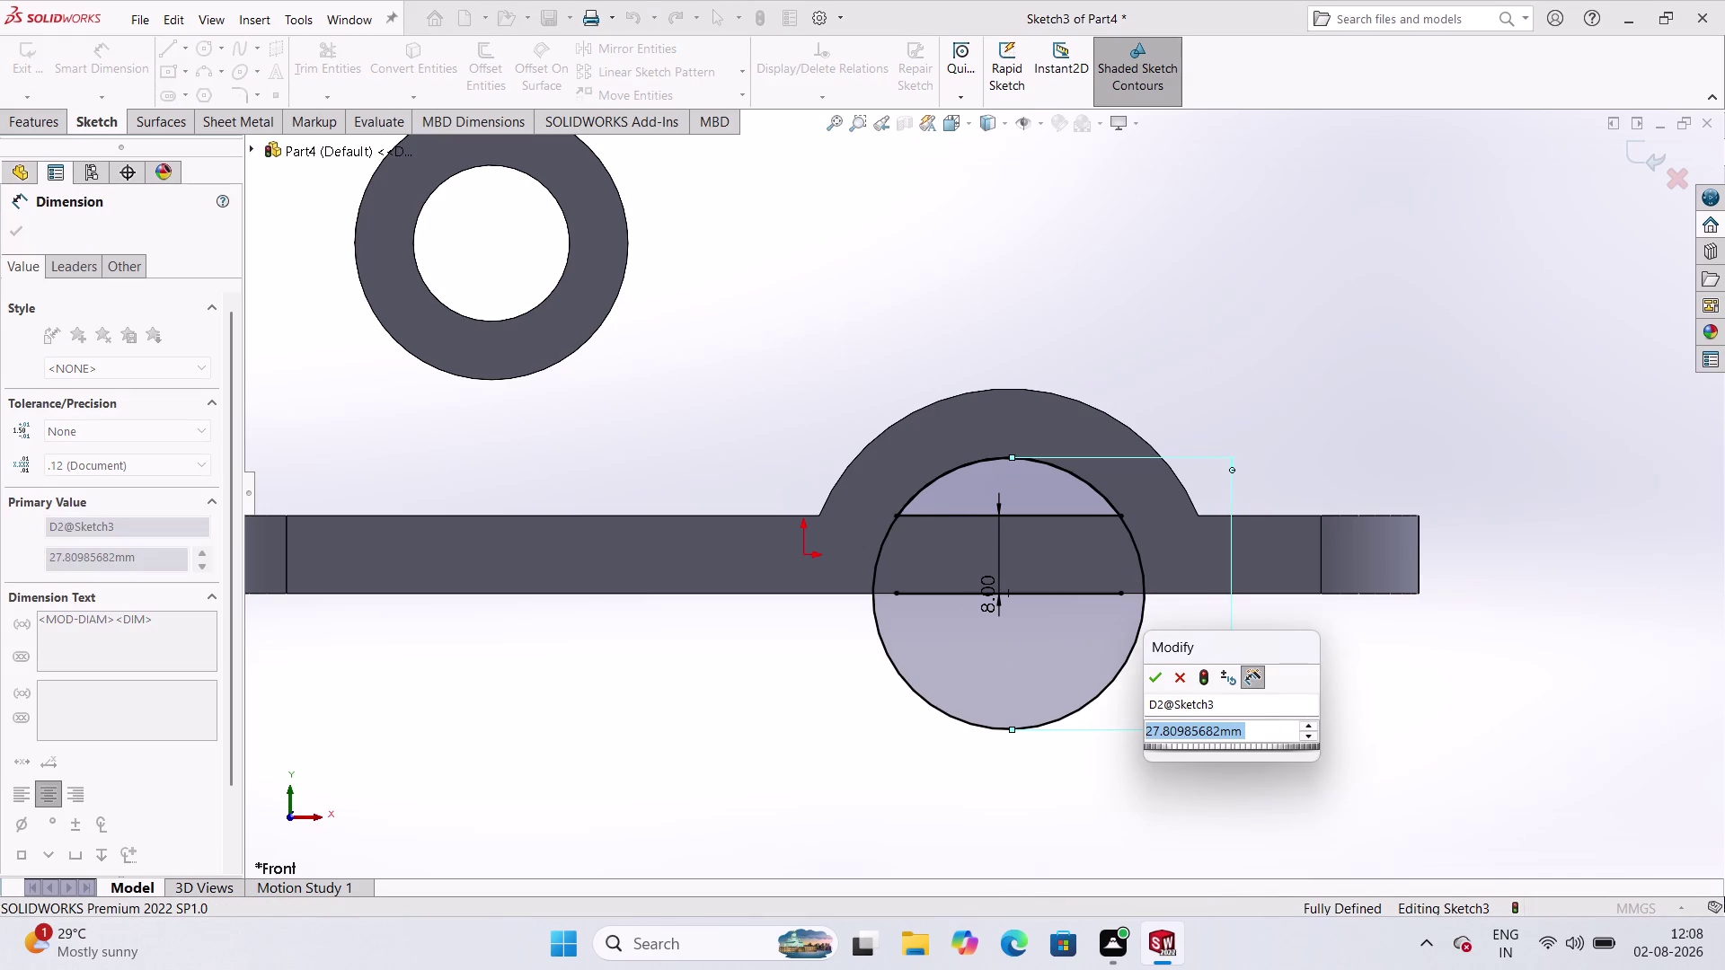
text(28)
key(Return)
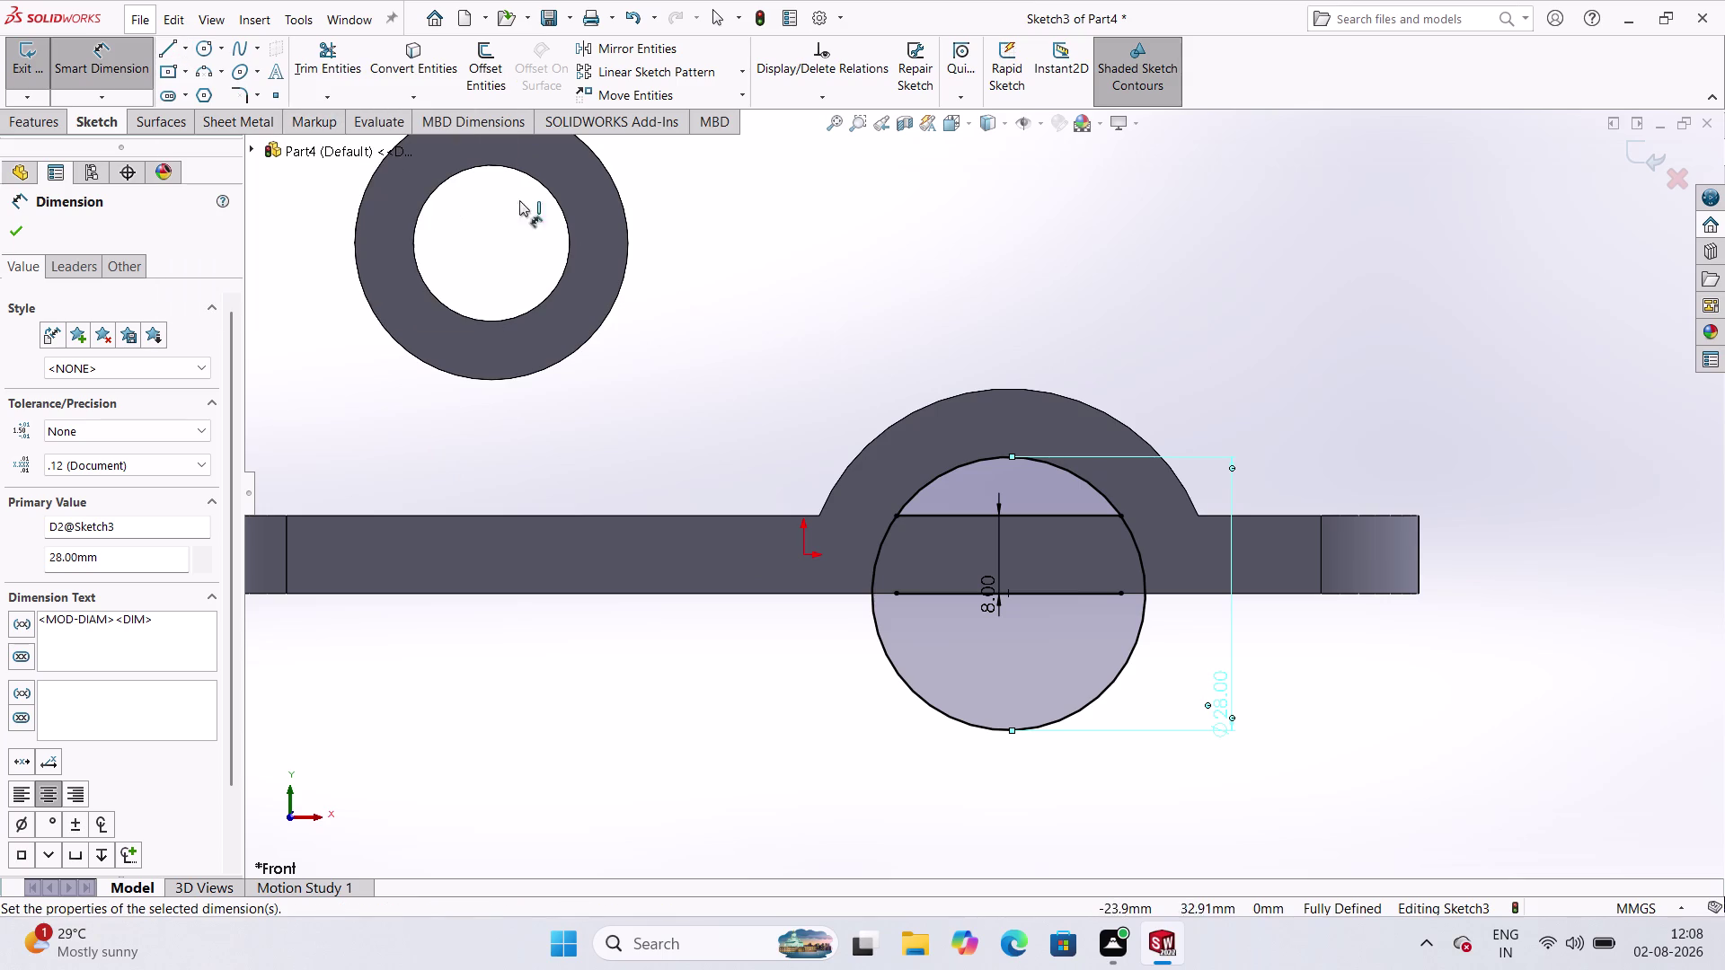
Trim the upper horizontal line inside the circle.
click(350, 87)
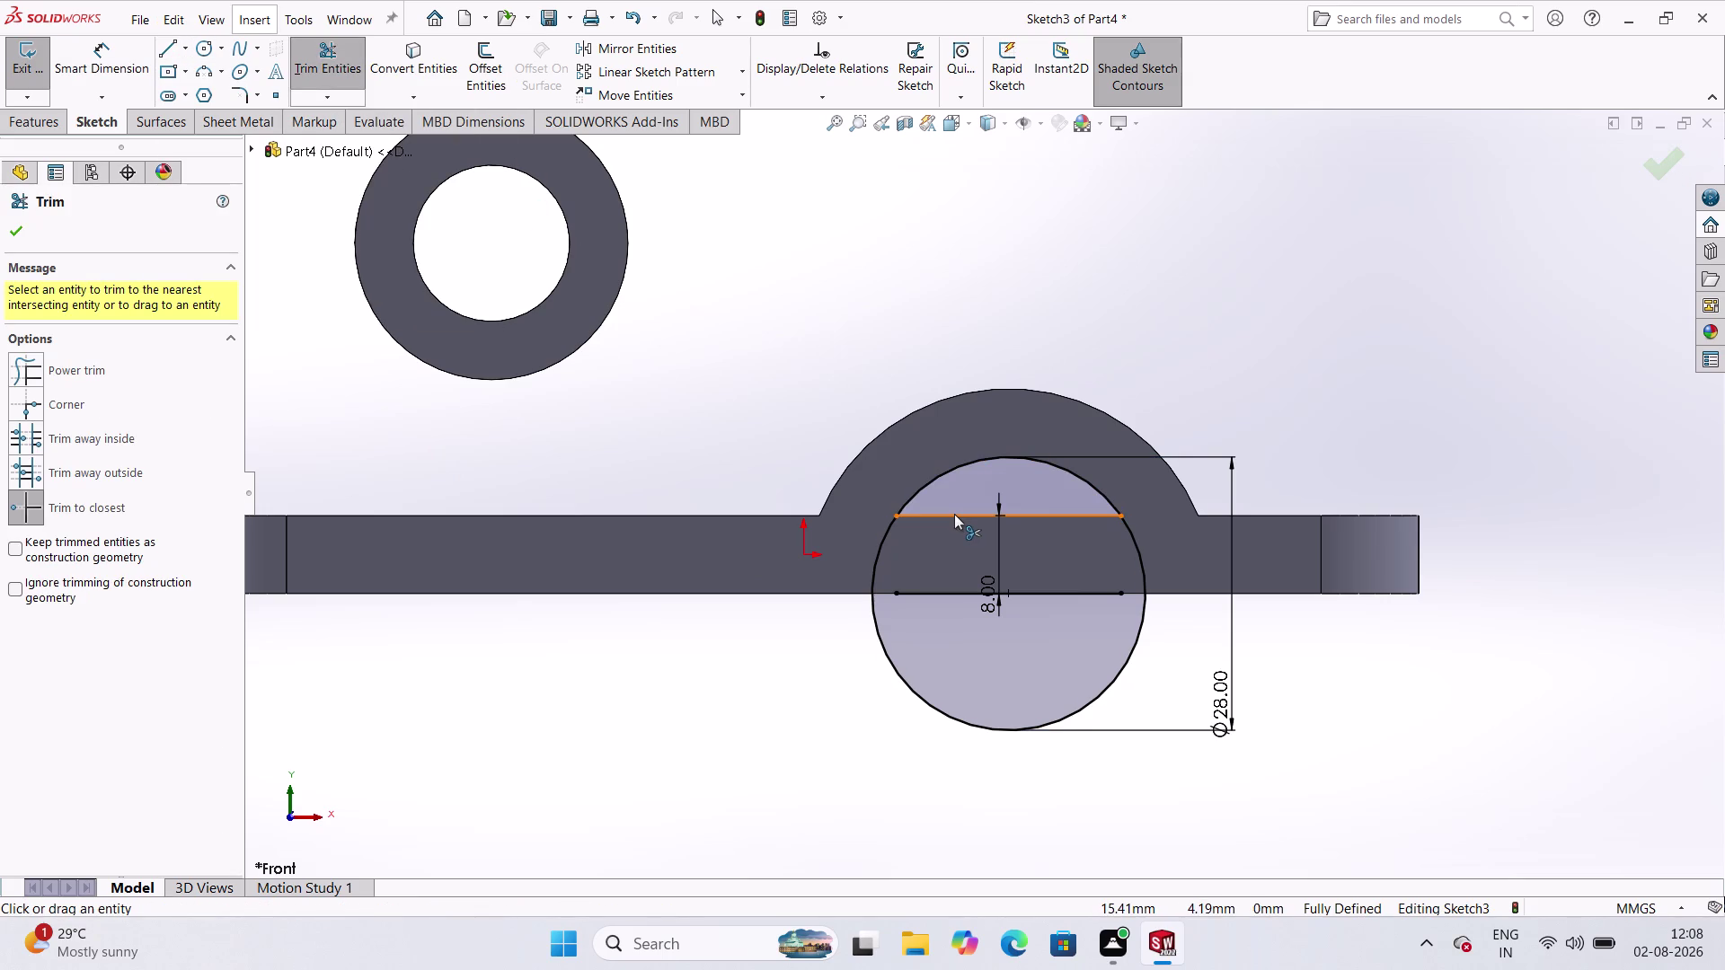
click(954, 513)
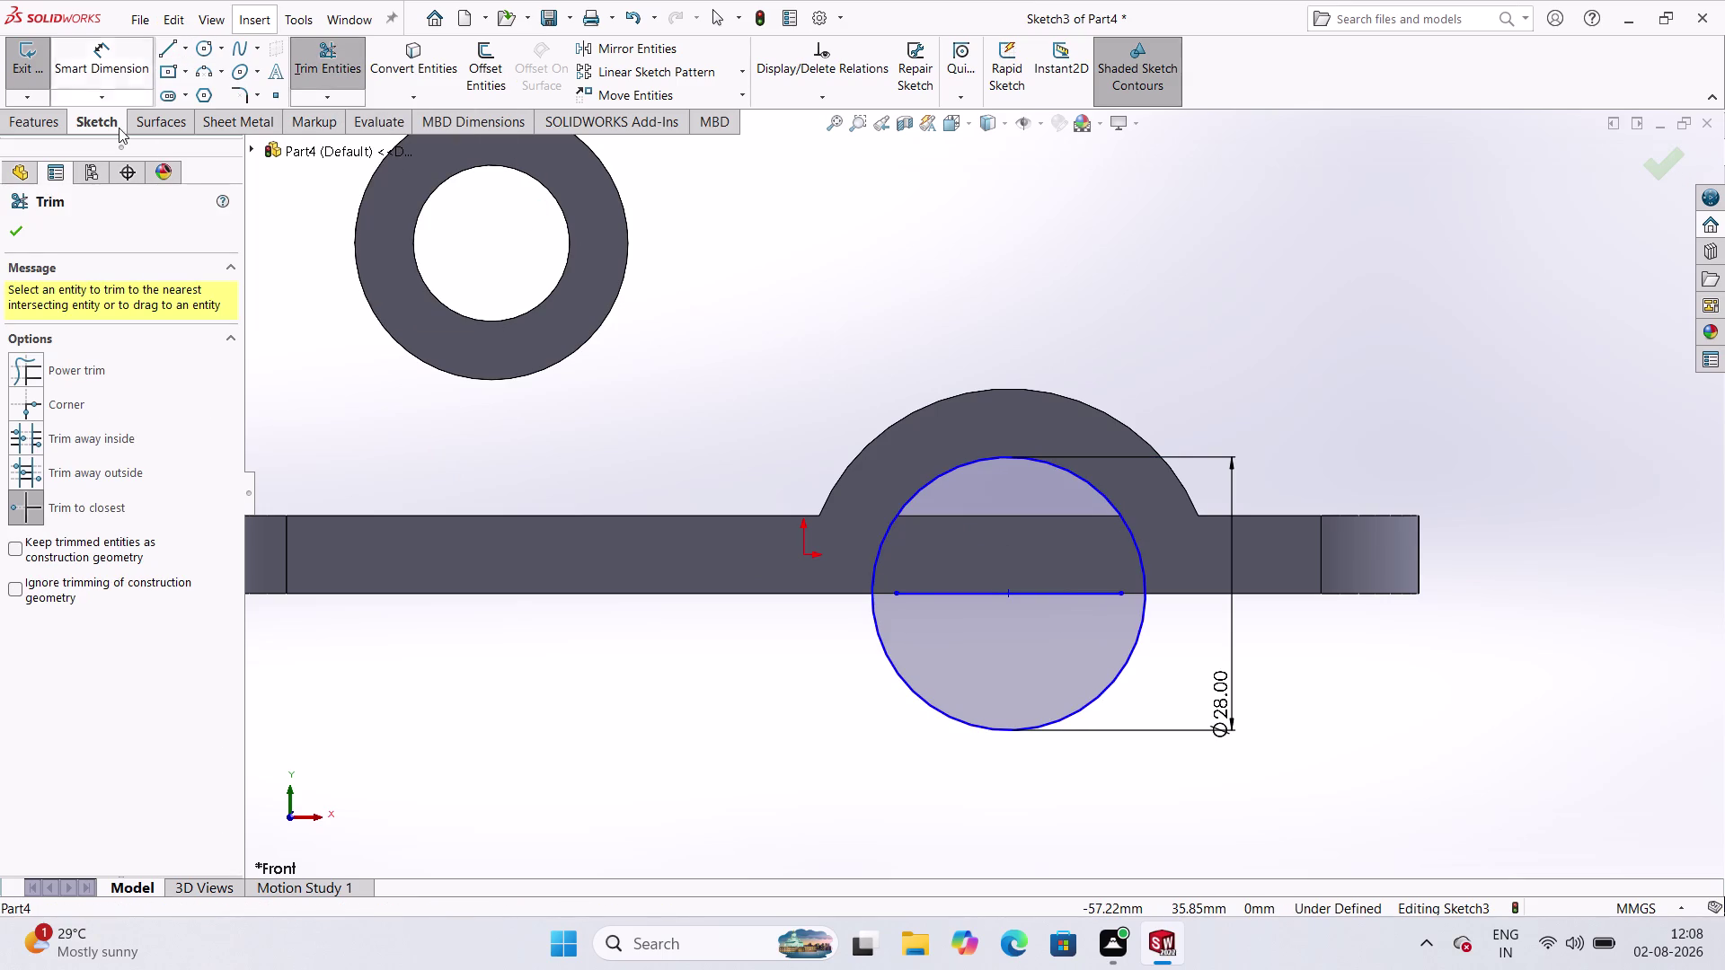
click(20, 237)
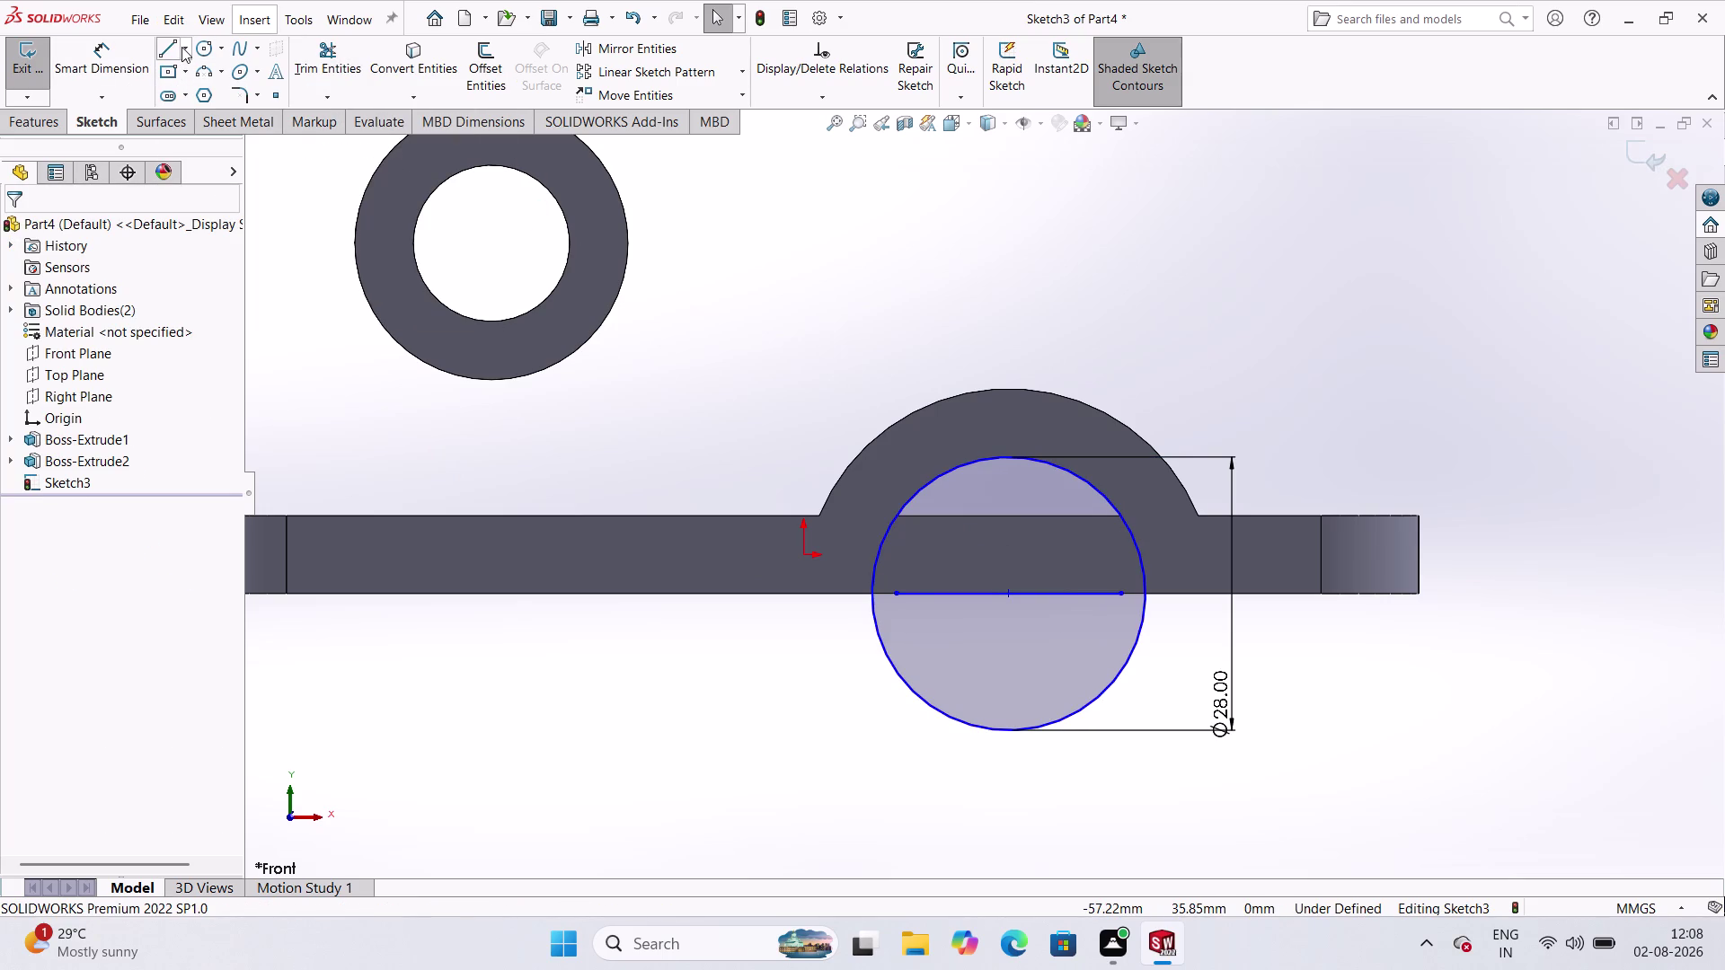
Draw short lines along the bar's bottom edge at the circle's right and left sides.
click(181, 47)
click(257, 76)
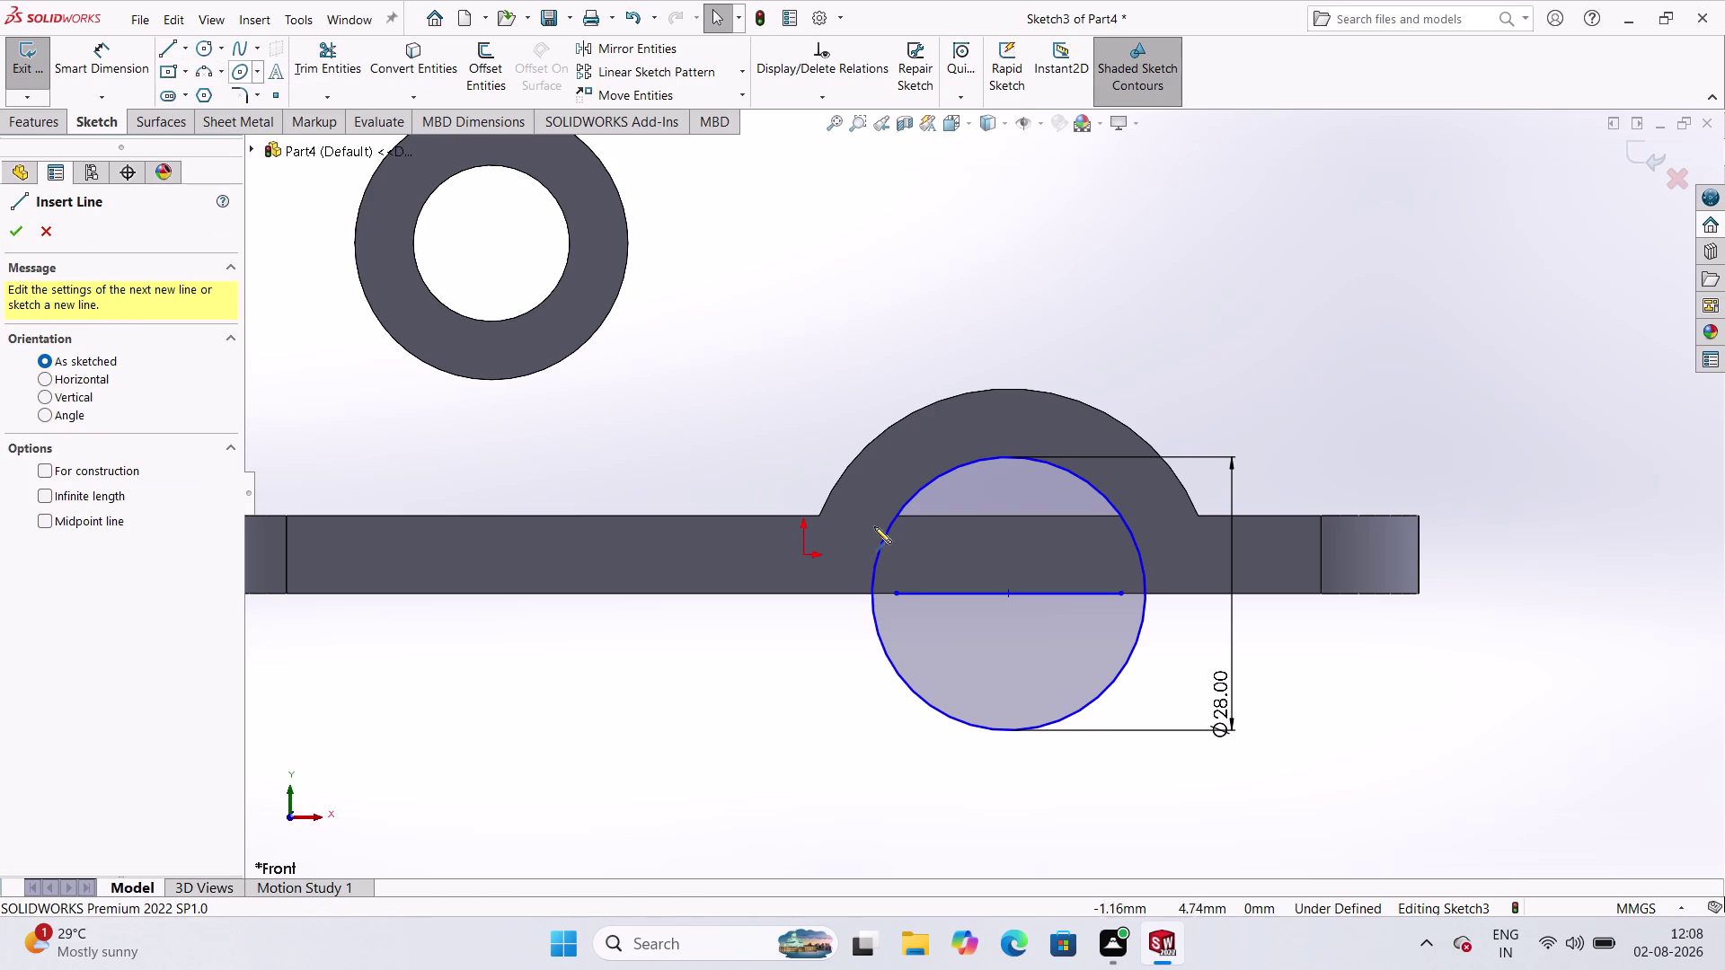
click(1123, 590)
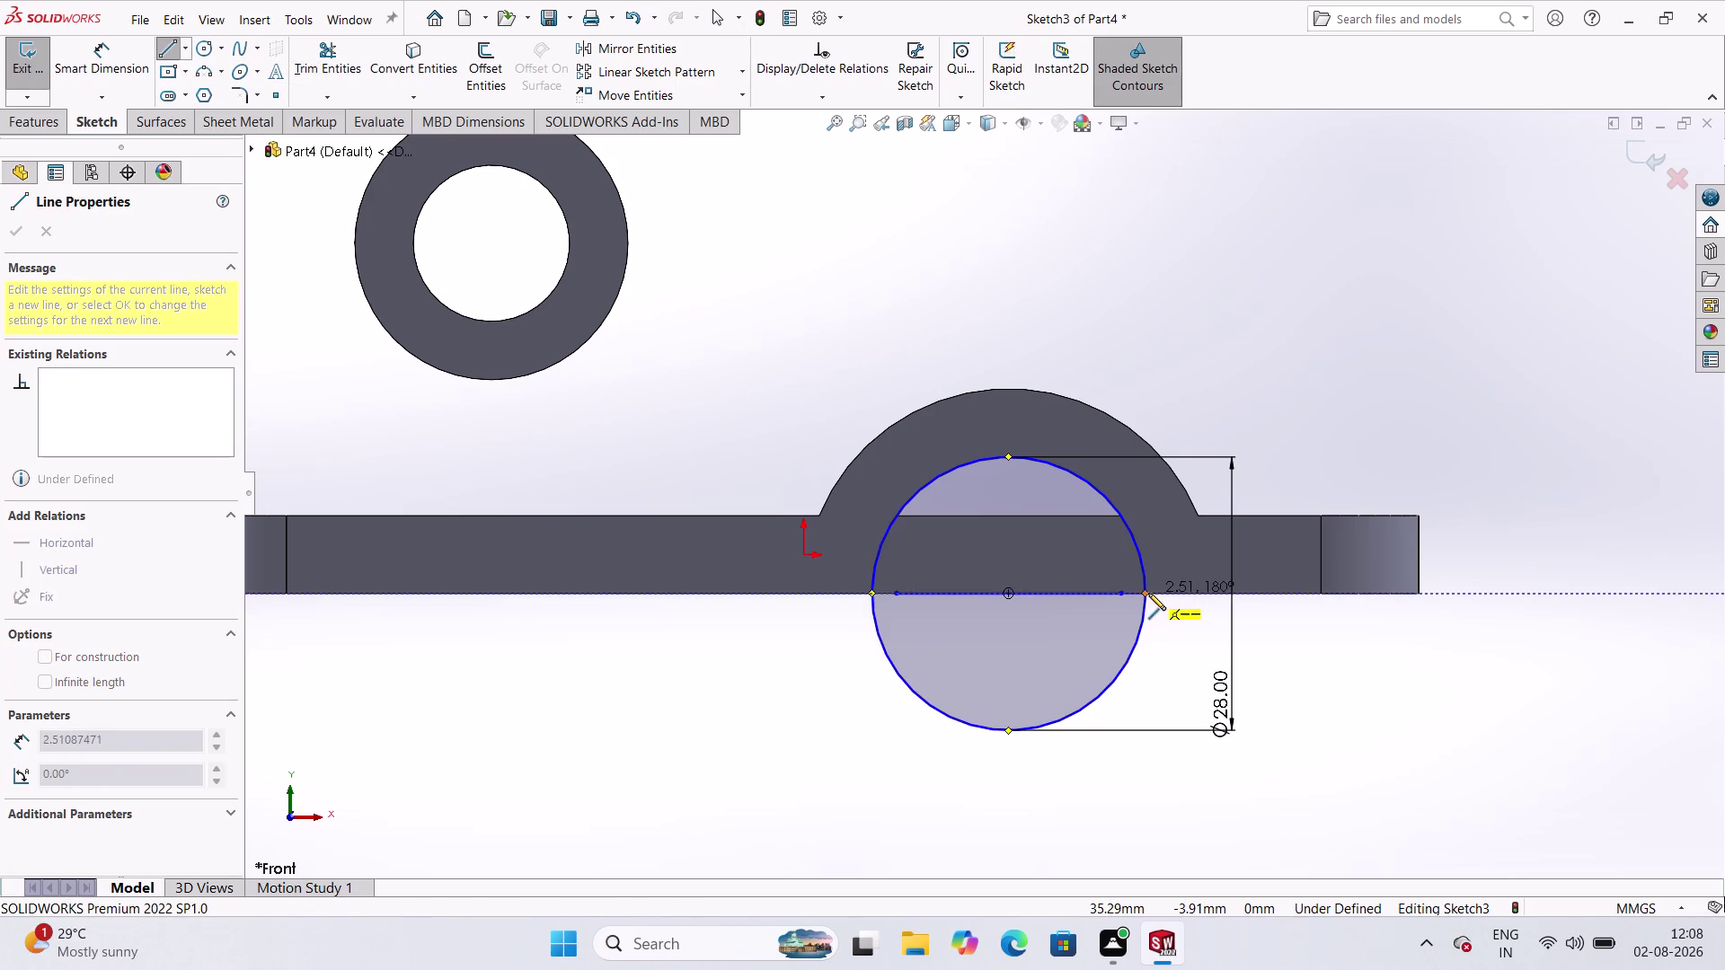
click(1148, 592)
key(Escape)
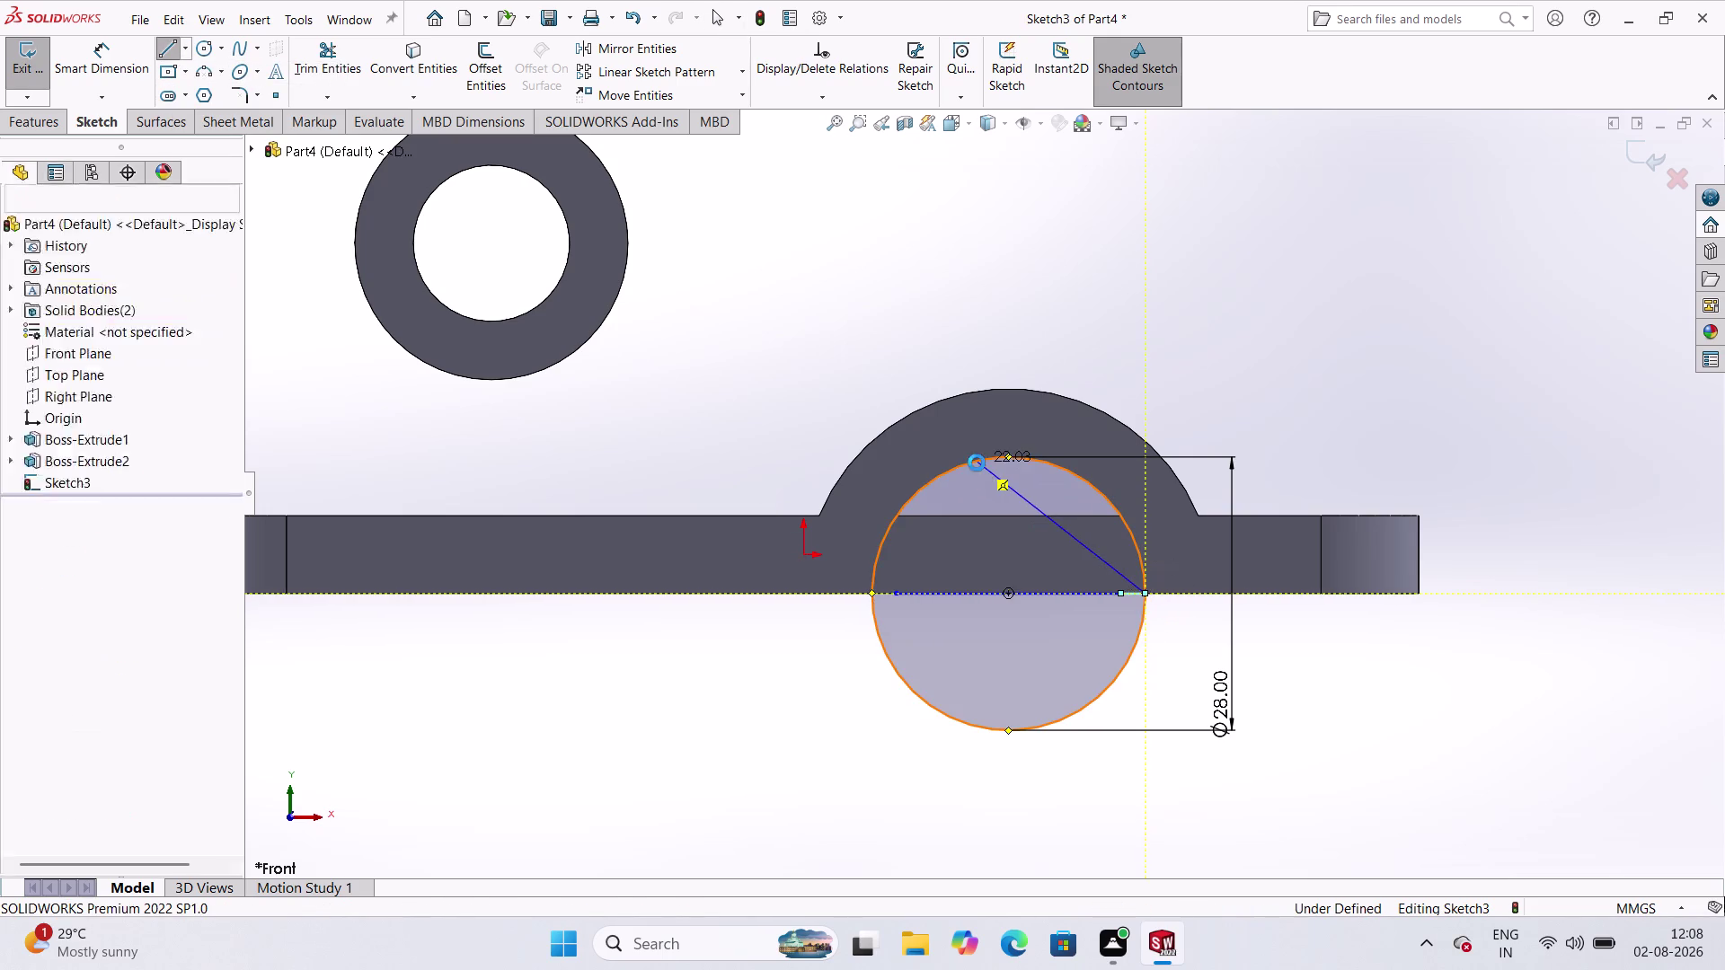
click(173, 52)
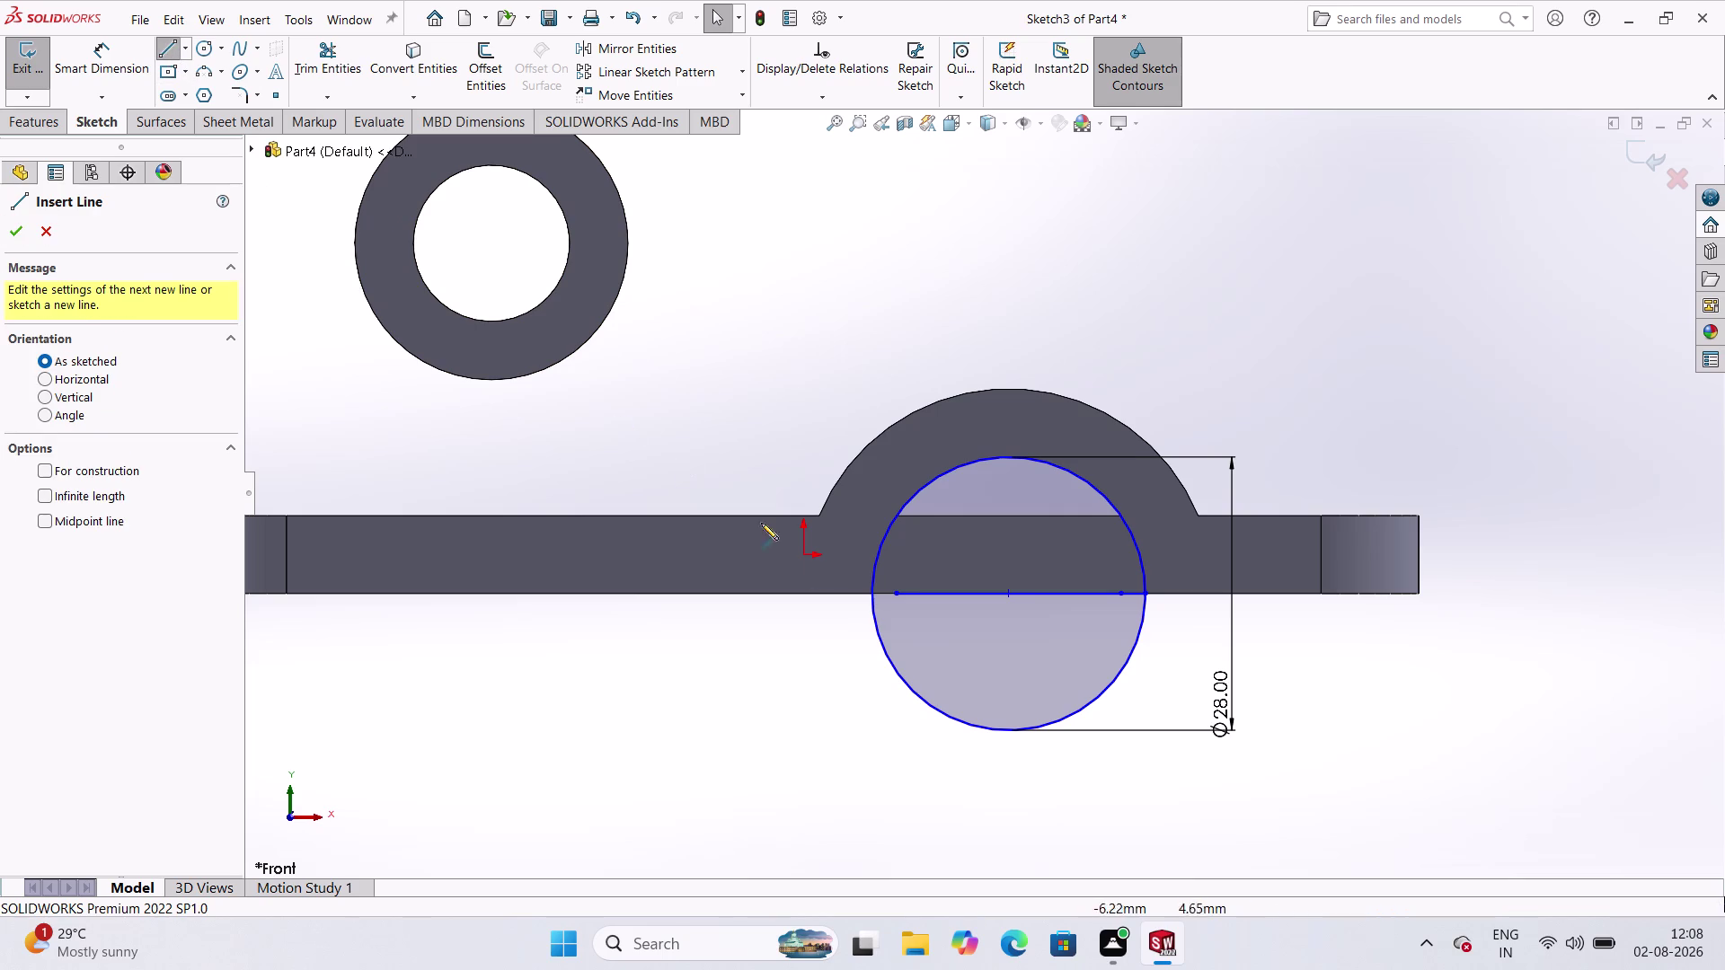
click(897, 598)
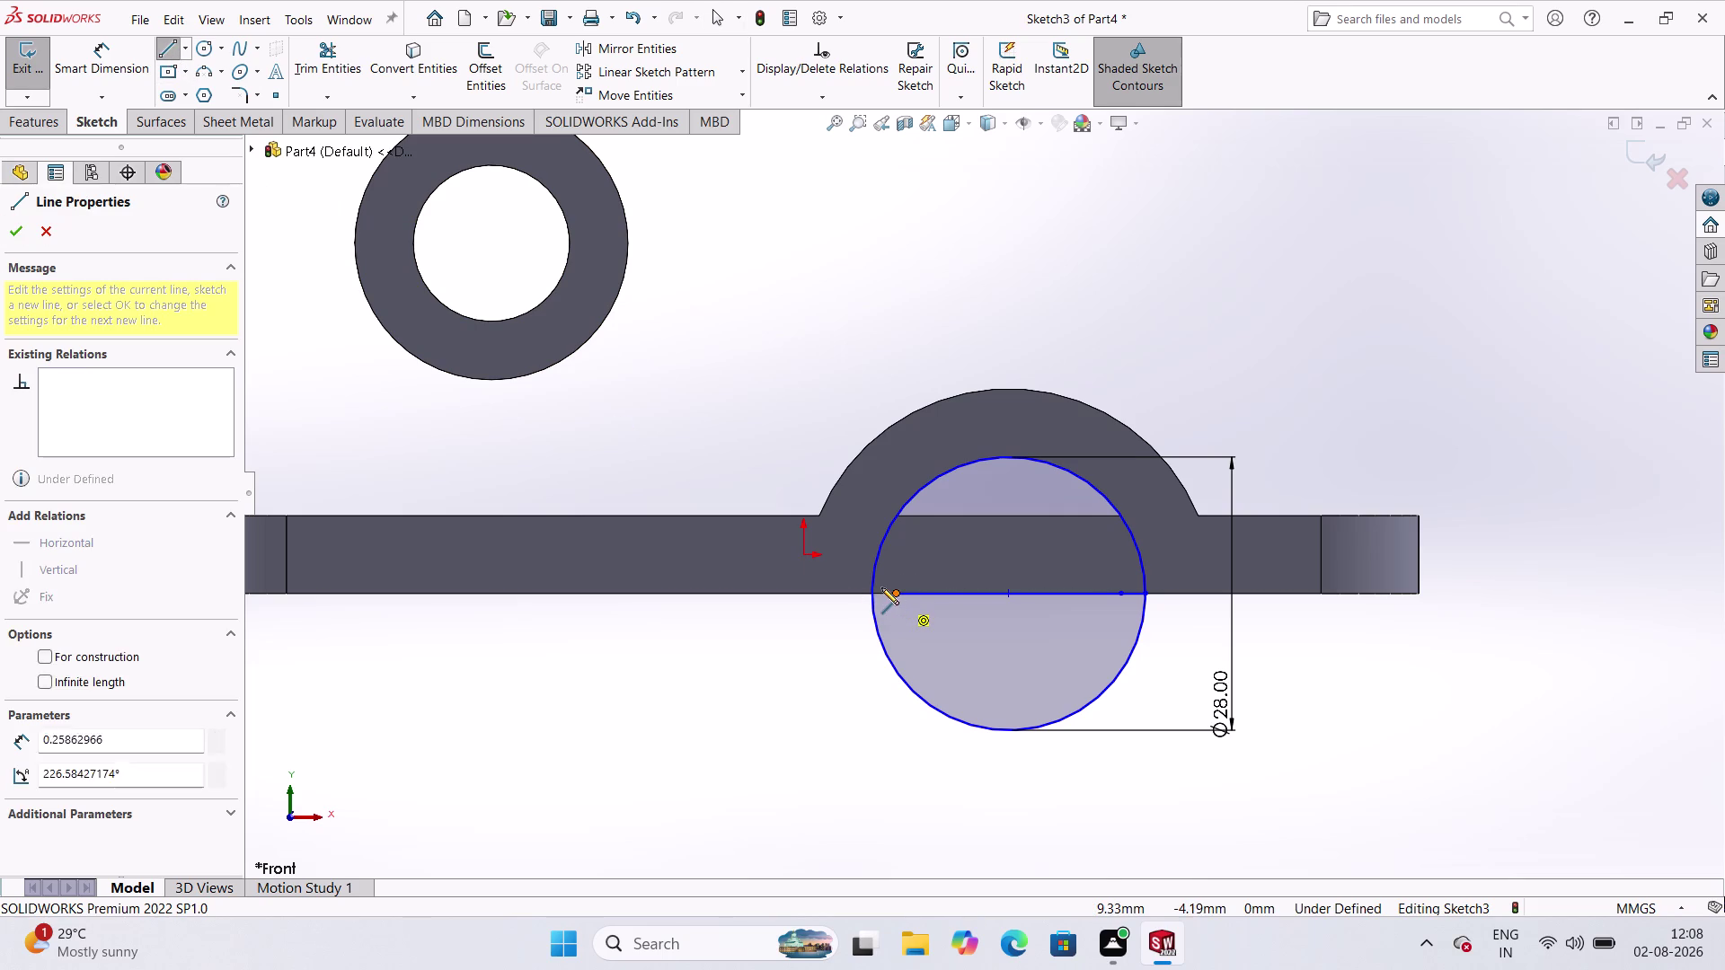
click(874, 594)
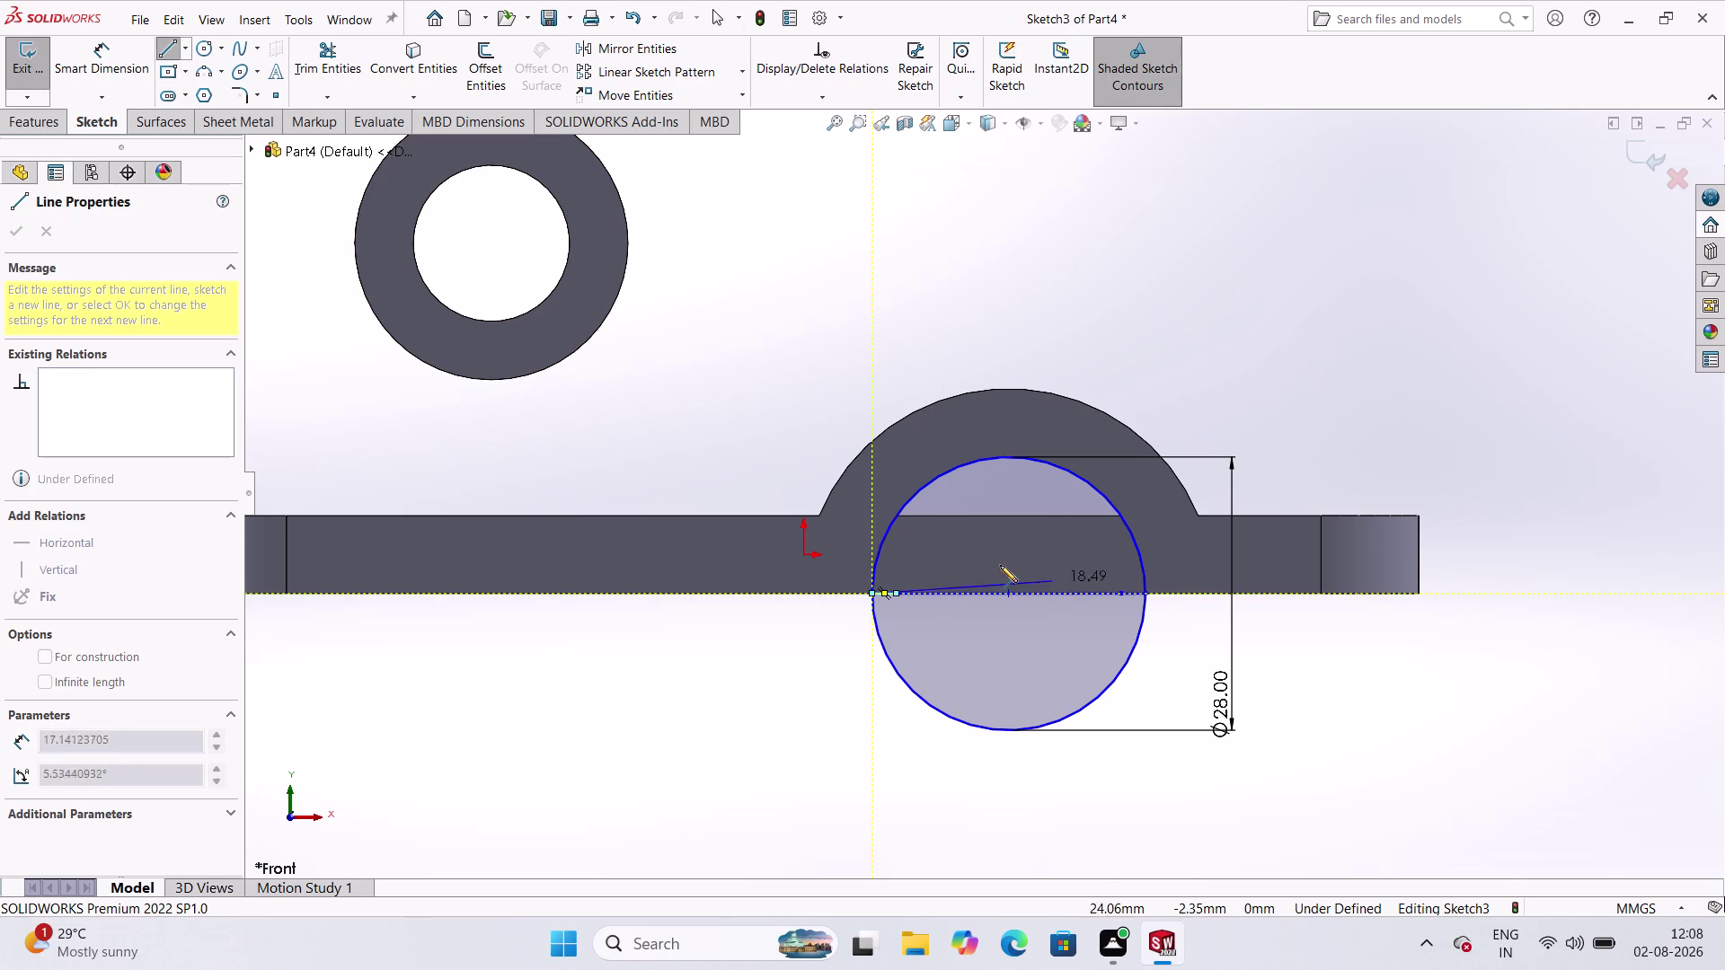
click(163, 52)
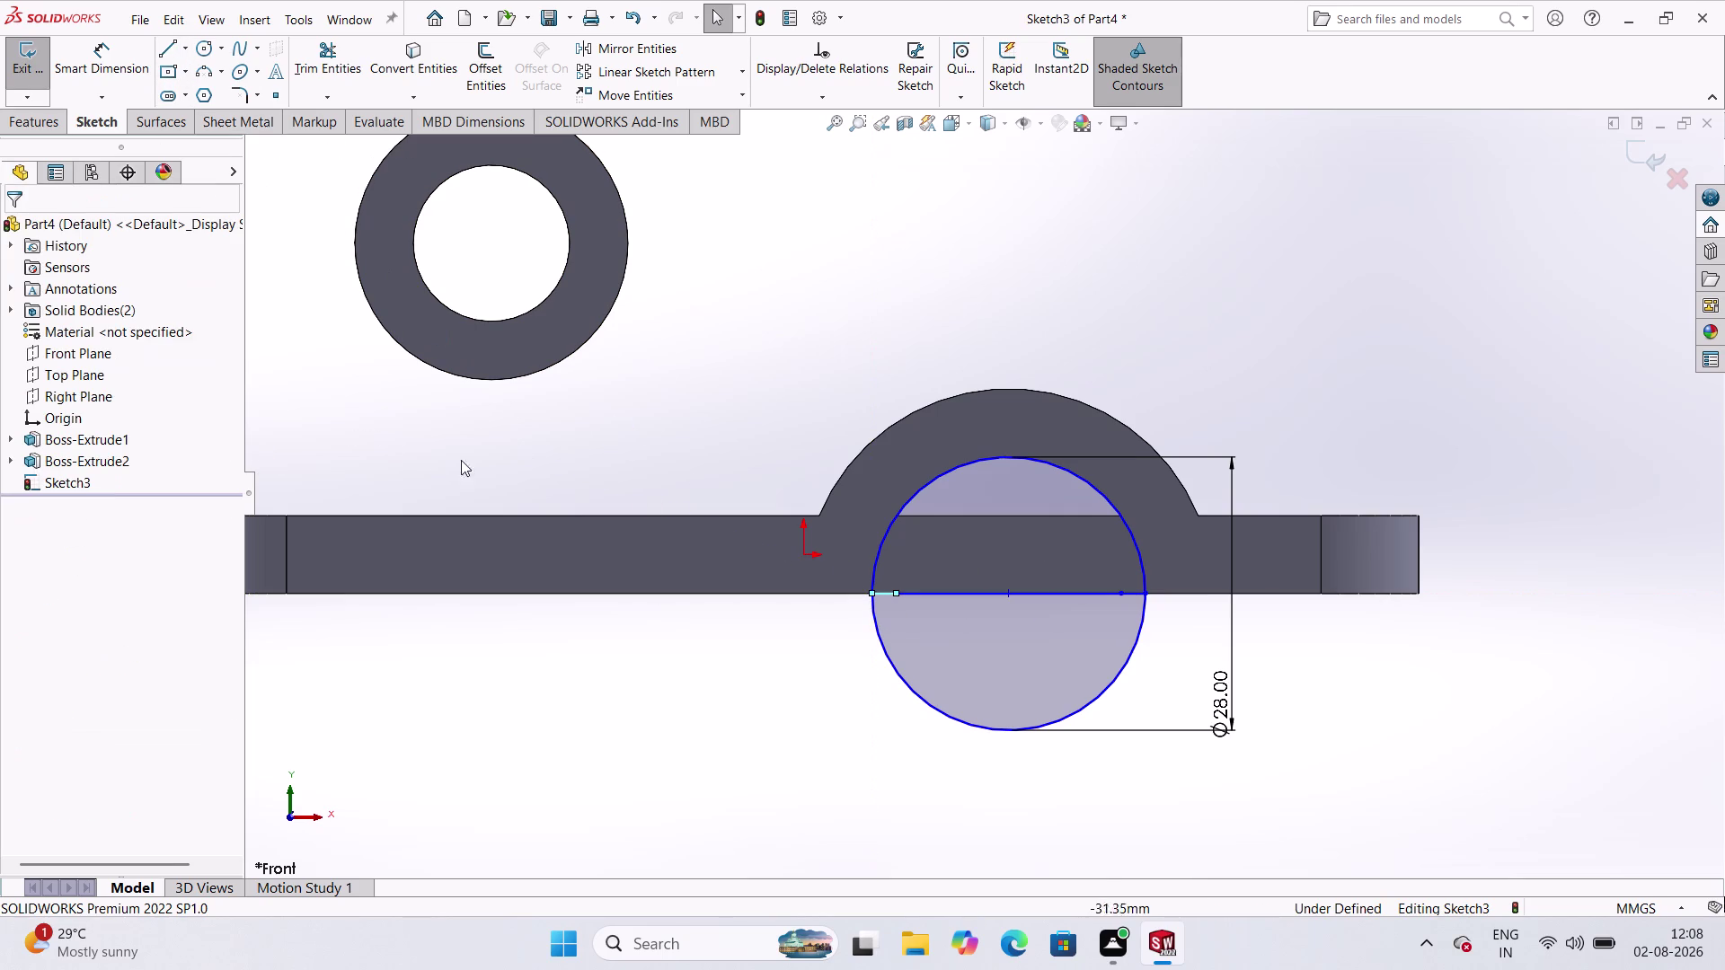
key(Escape)
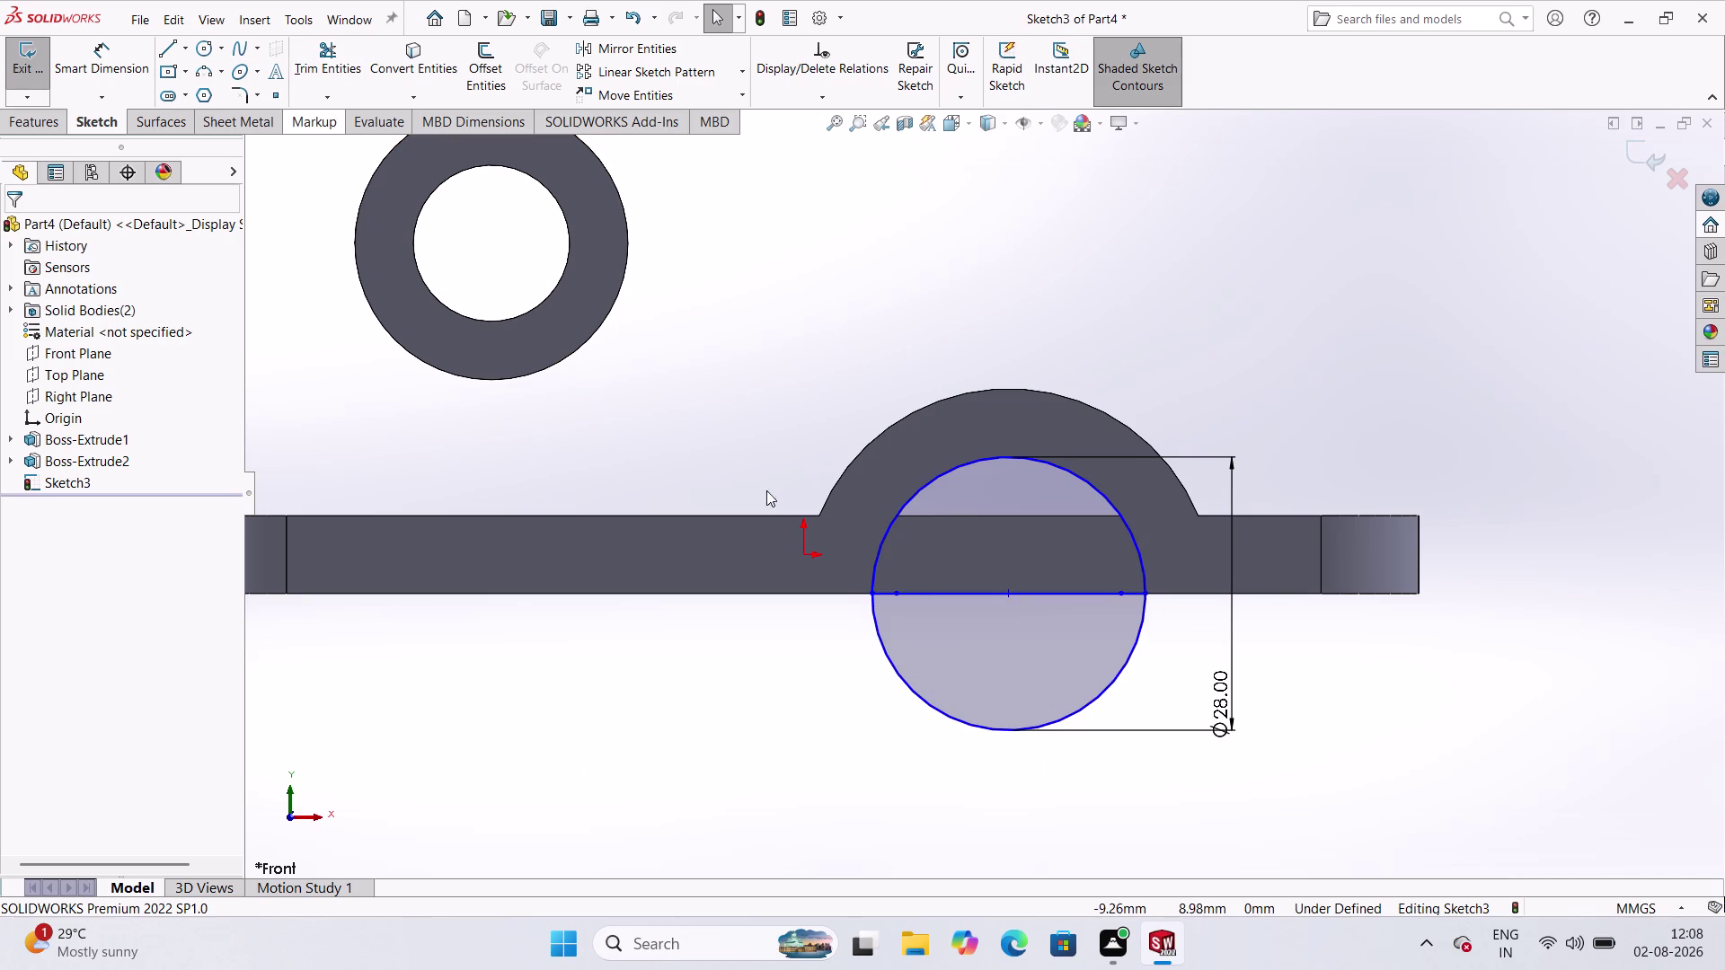
Delete the middle and leftover short horizontal lines, then exit the sketch.
click(982, 593)
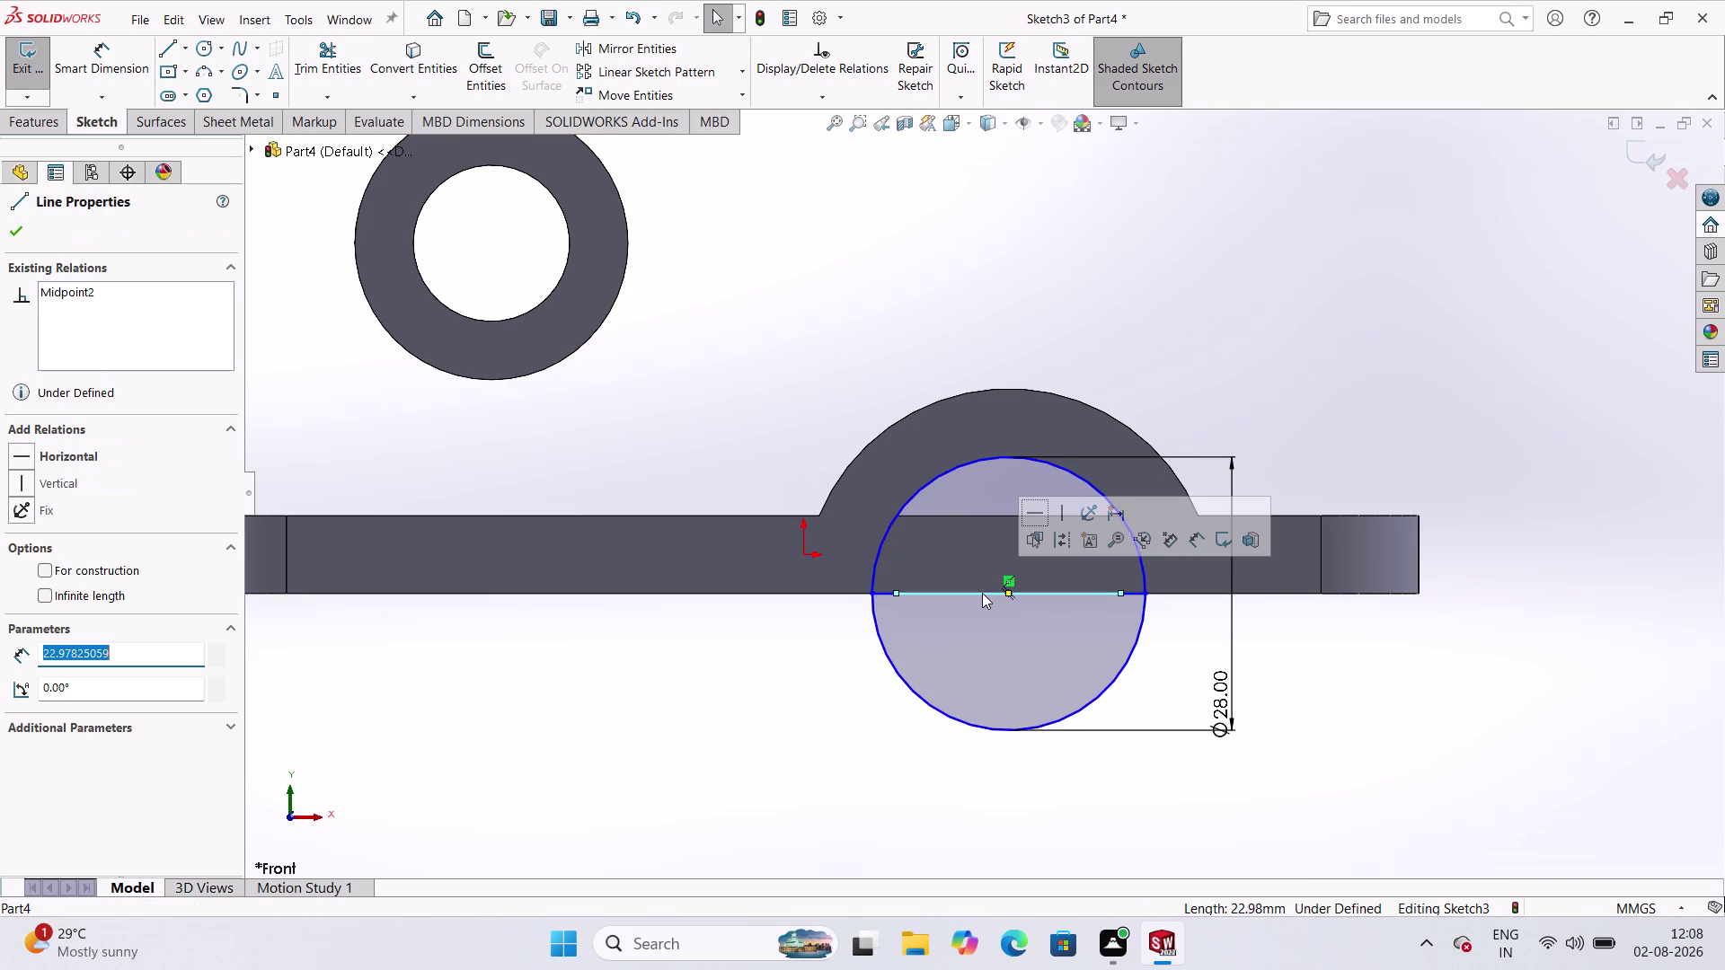
key(Delete)
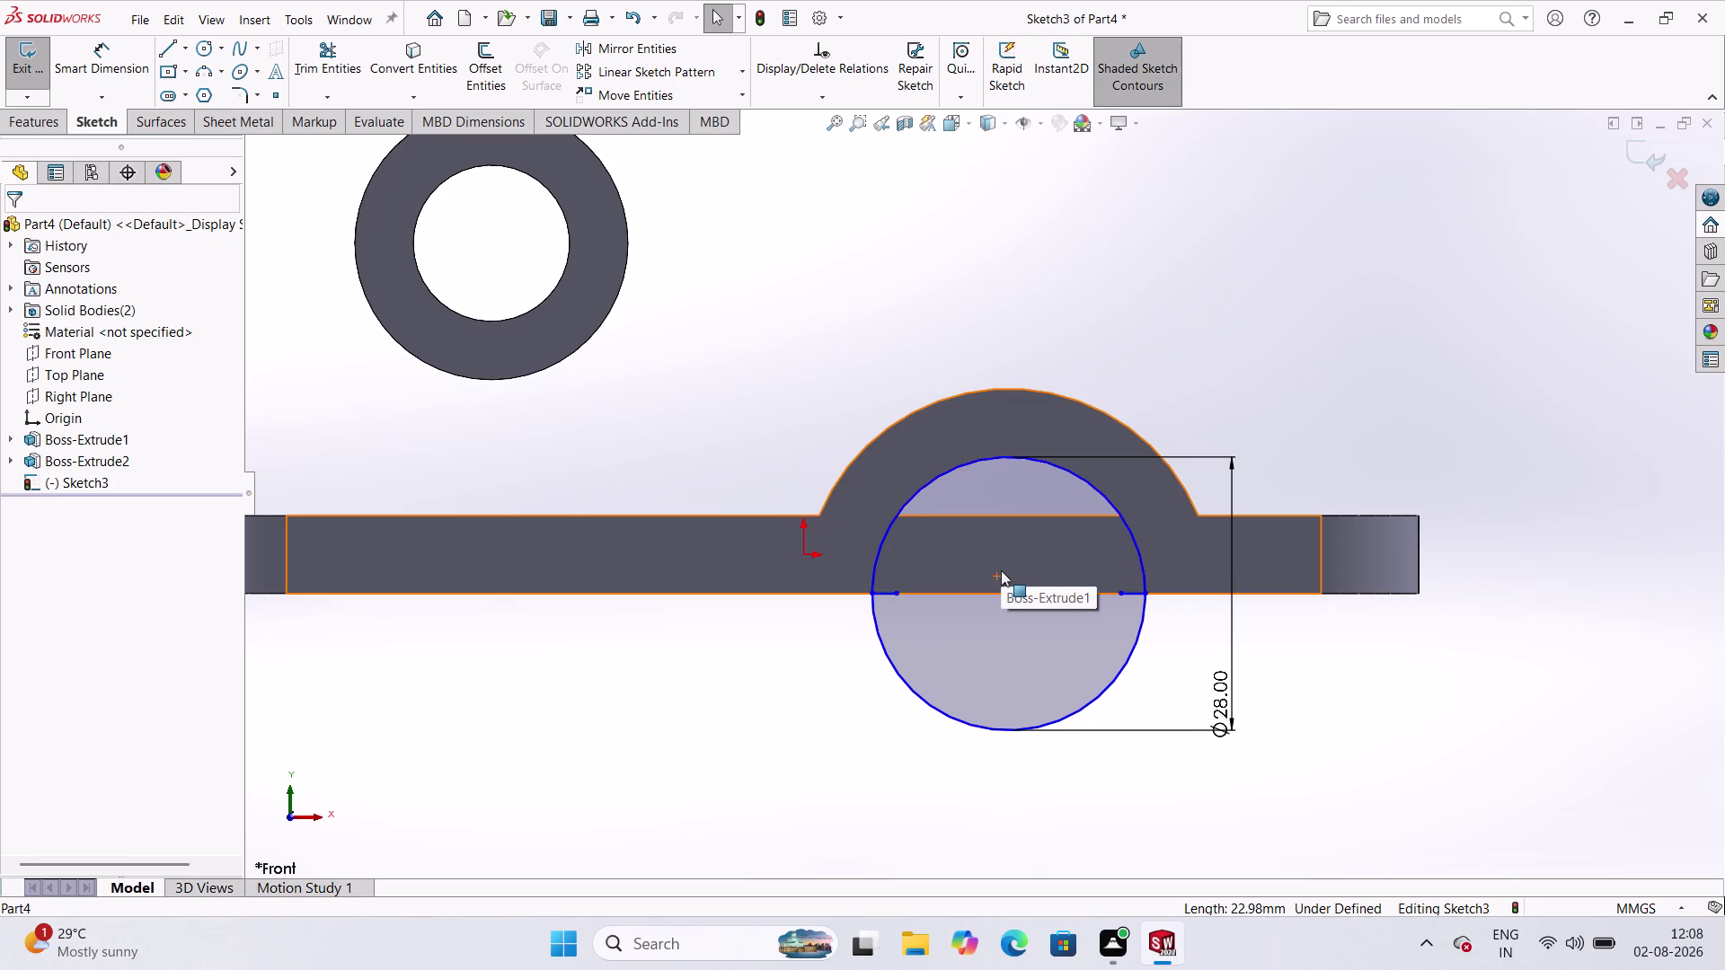
click(882, 593)
key(Delete)
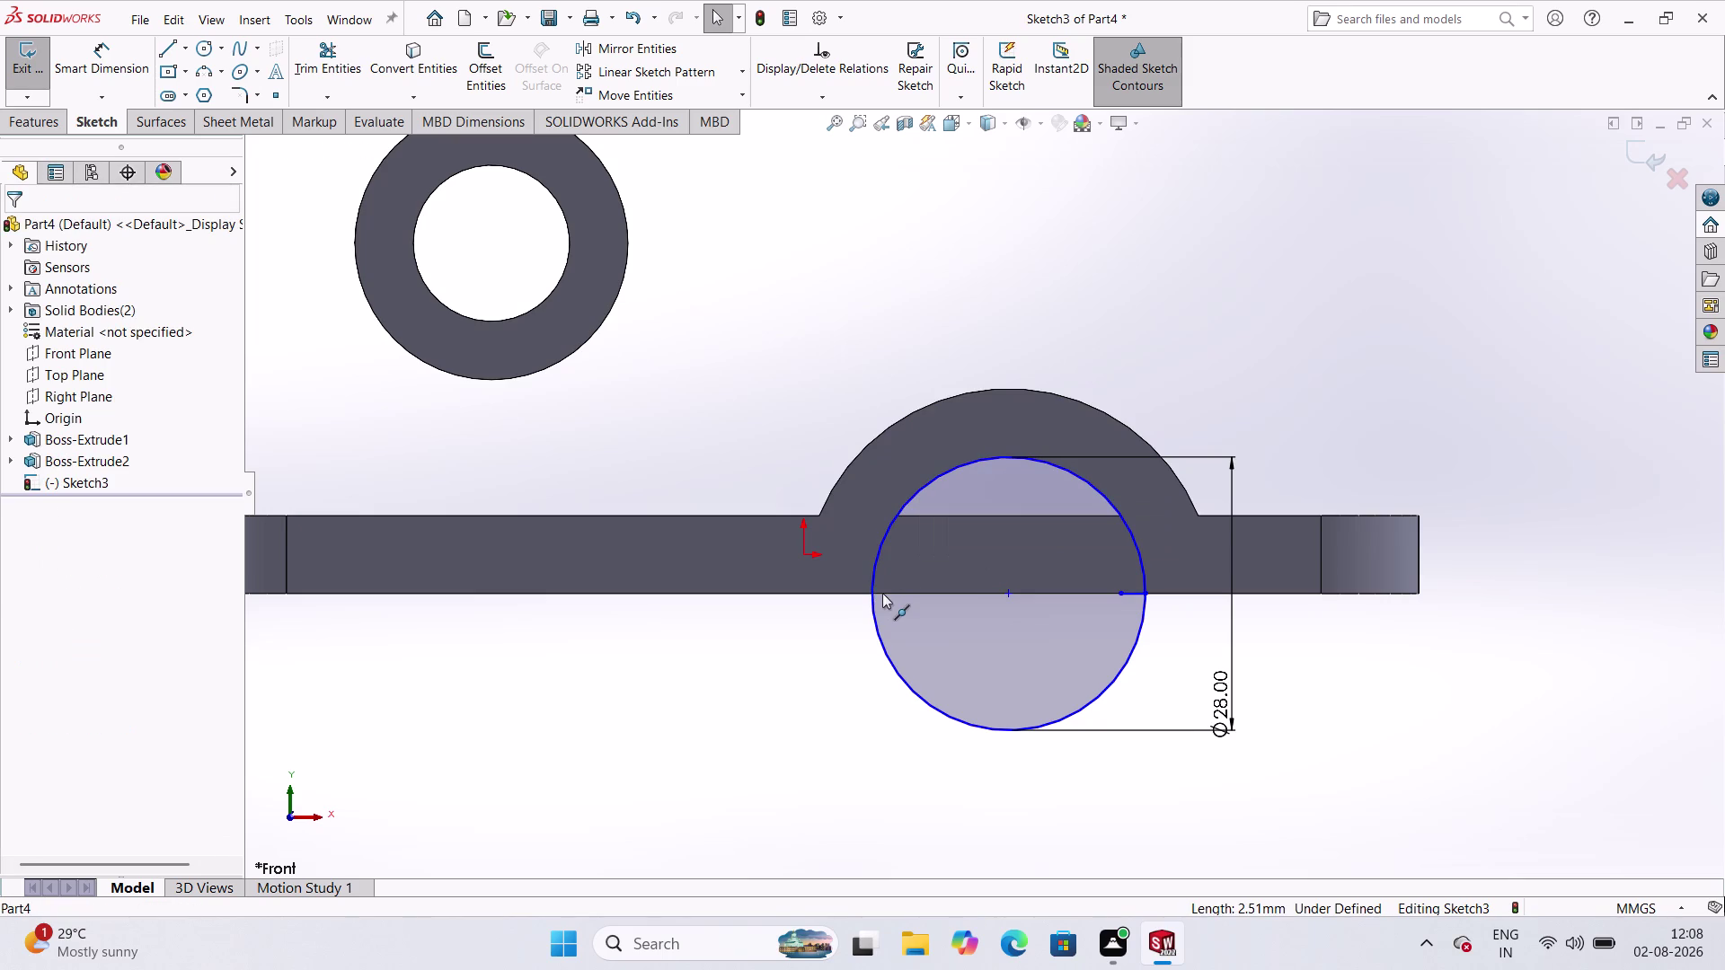
click(1133, 594)
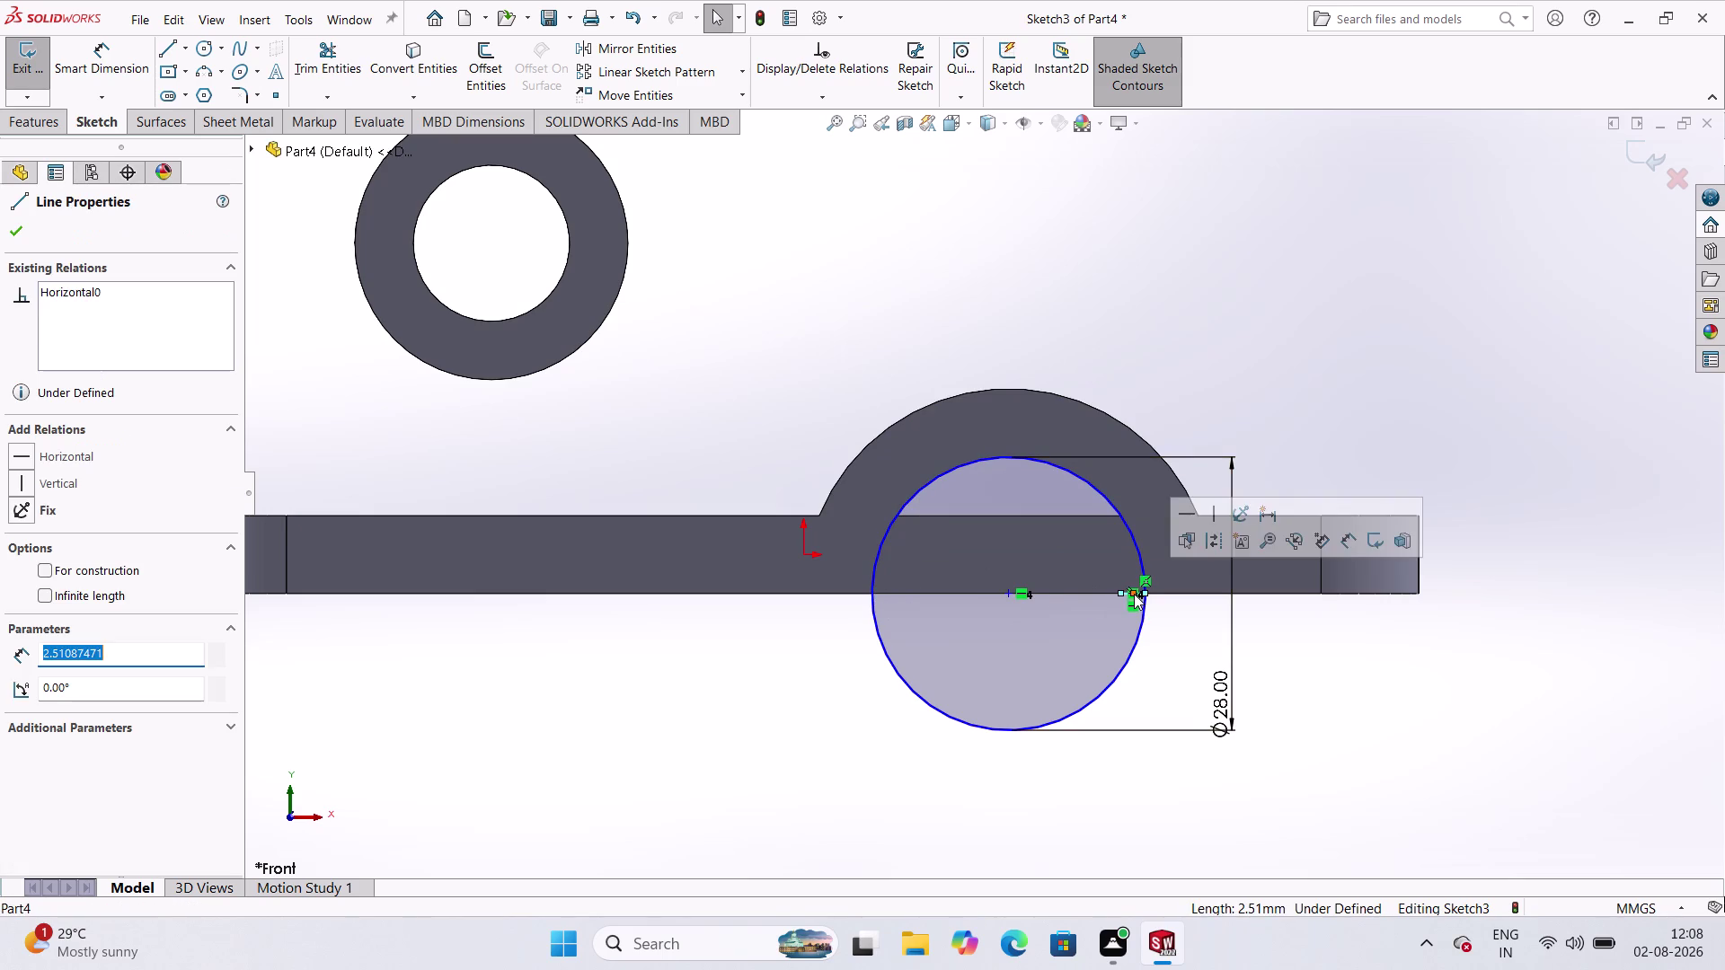
key(Delete)
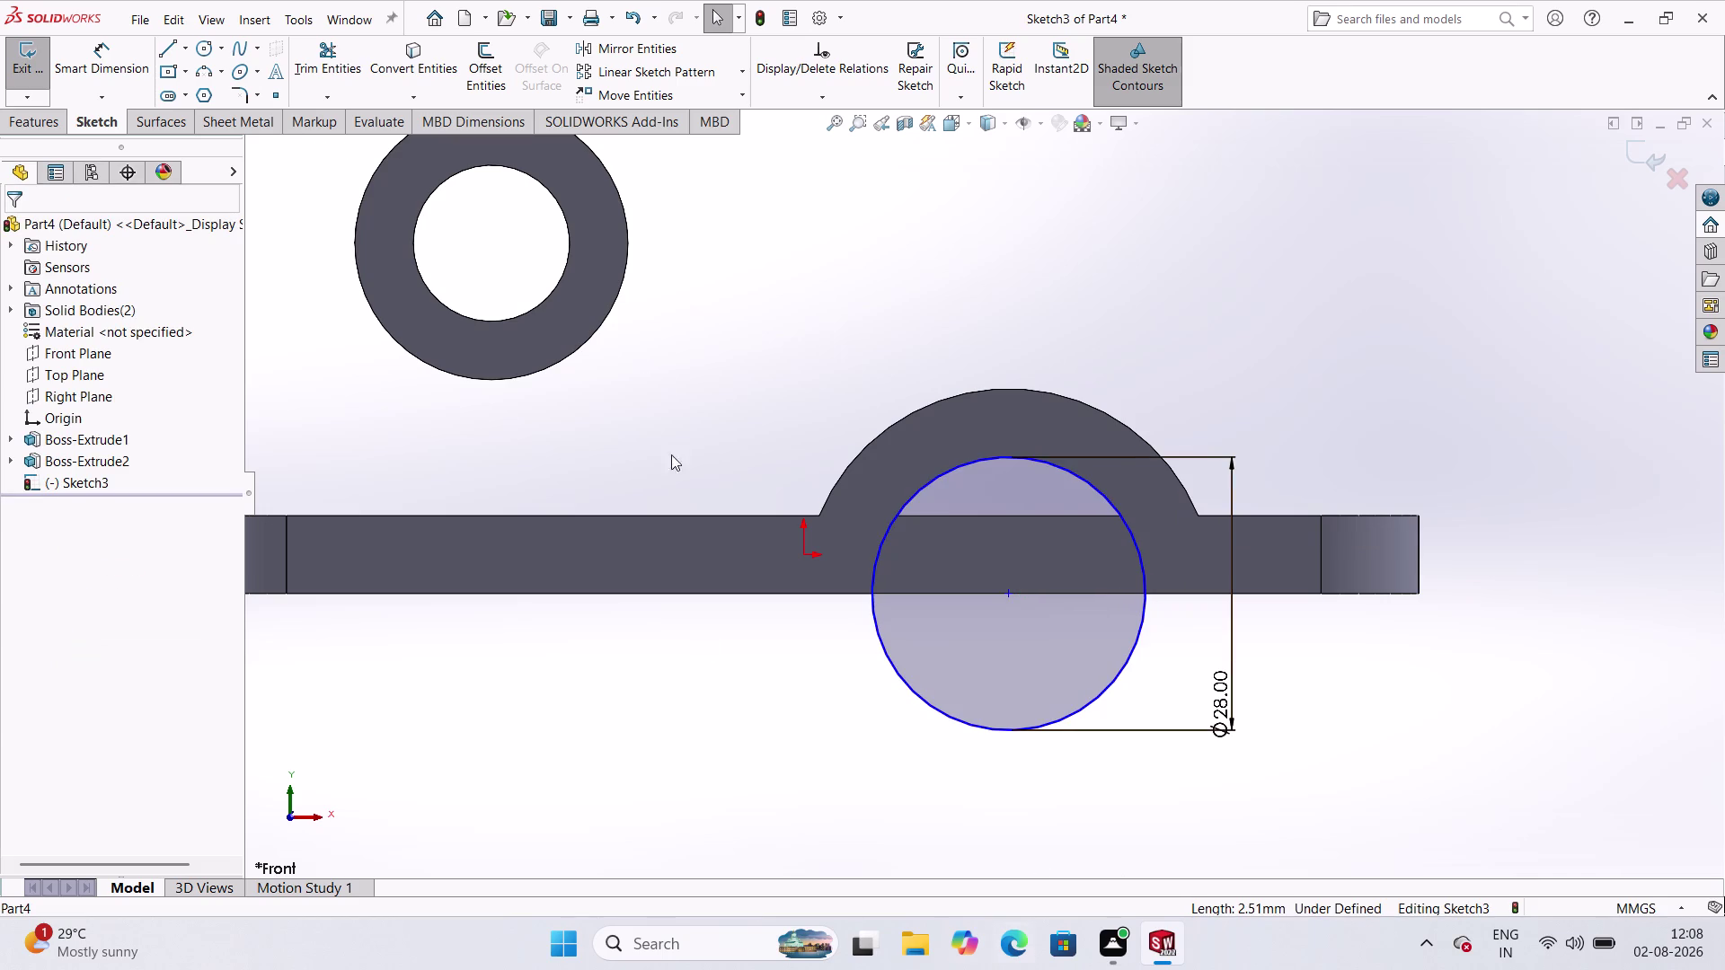
click(37, 49)
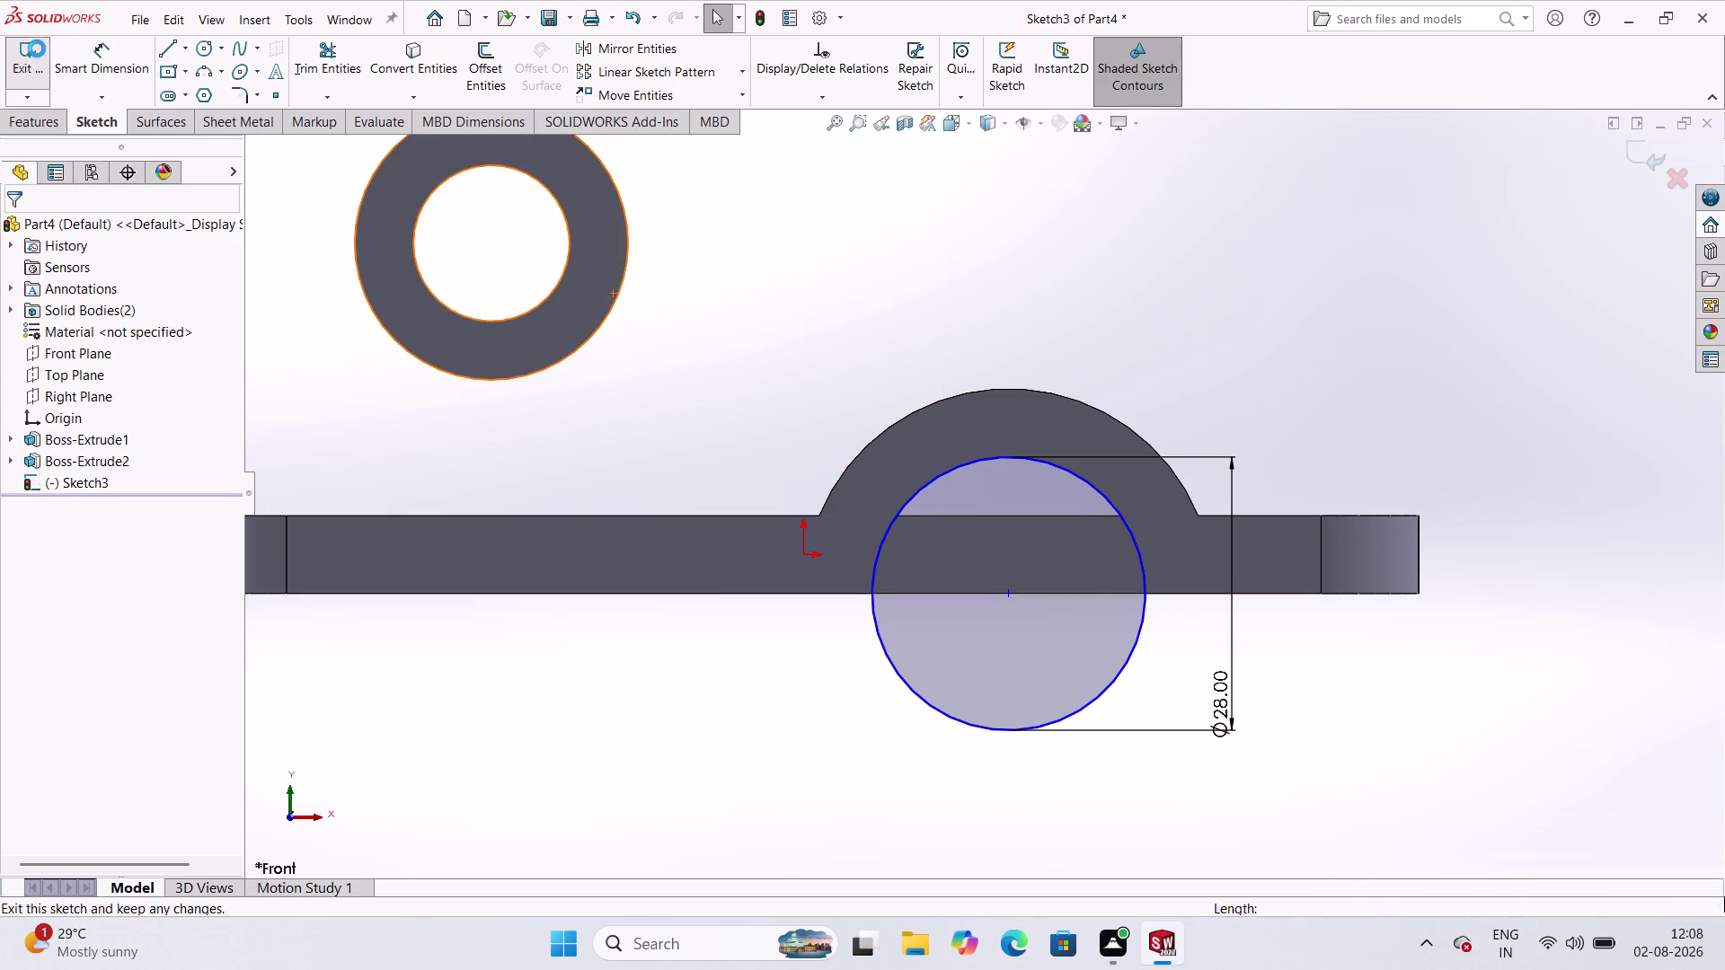
click(0, 118)
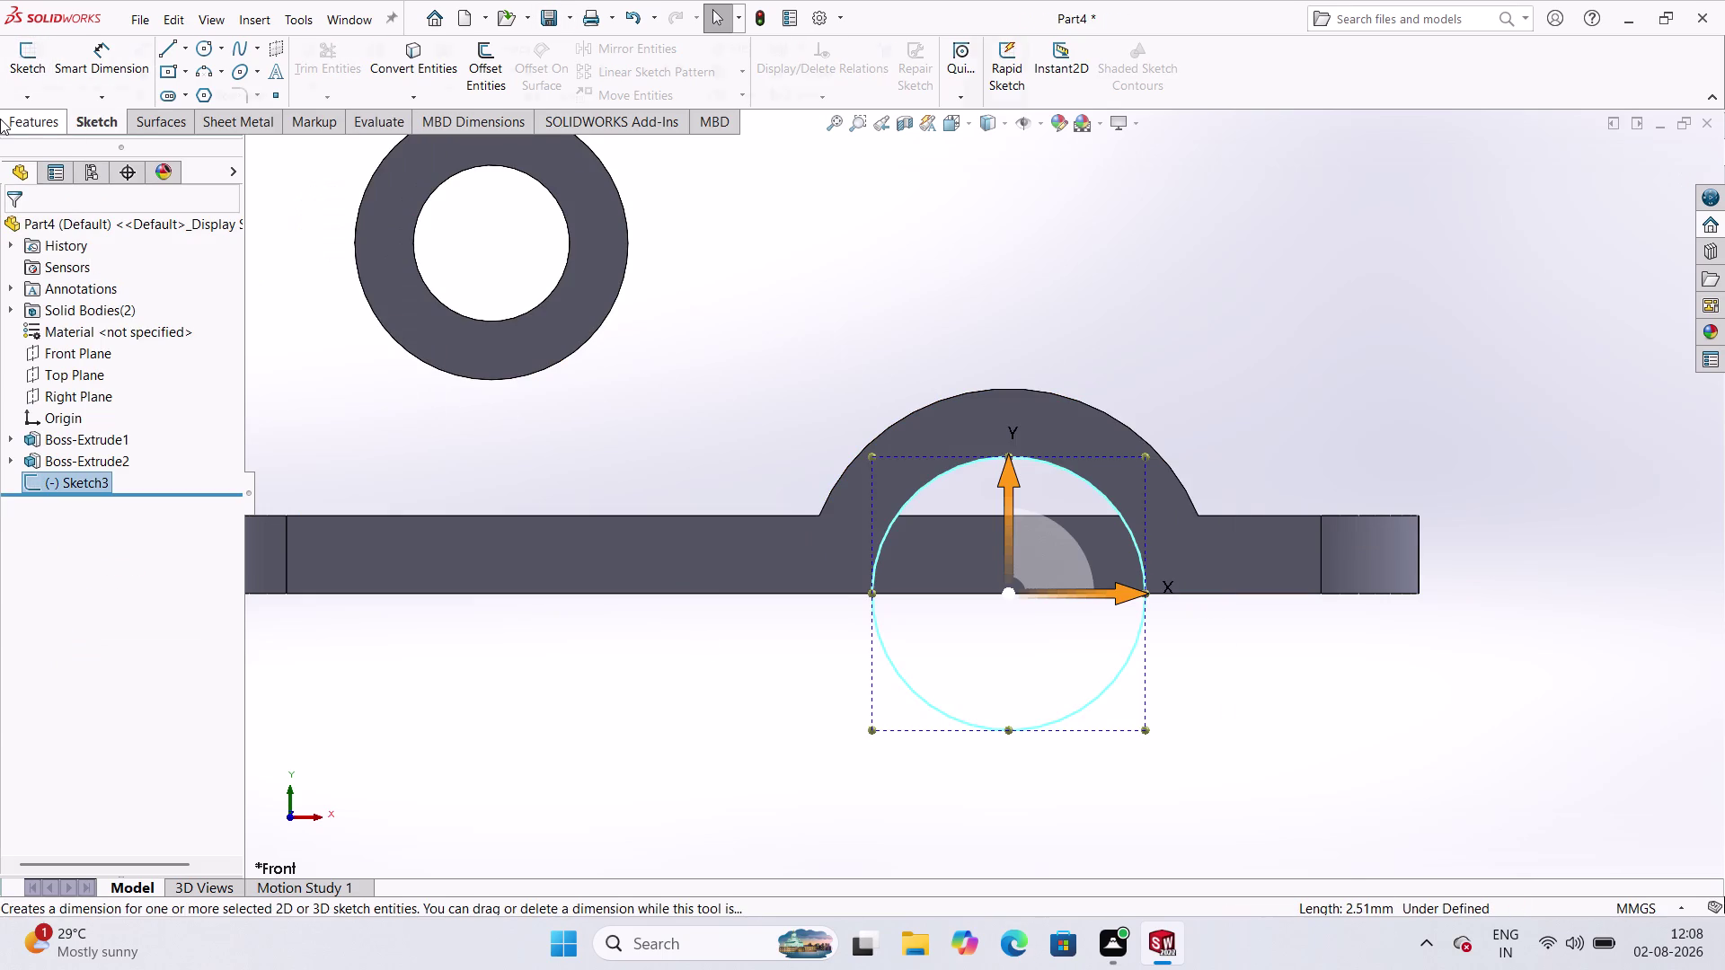
Extrude-cut Sketch3's 28 mm circle 56 mm mid-plane, then orbit to inspect the channel.
click(297, 44)
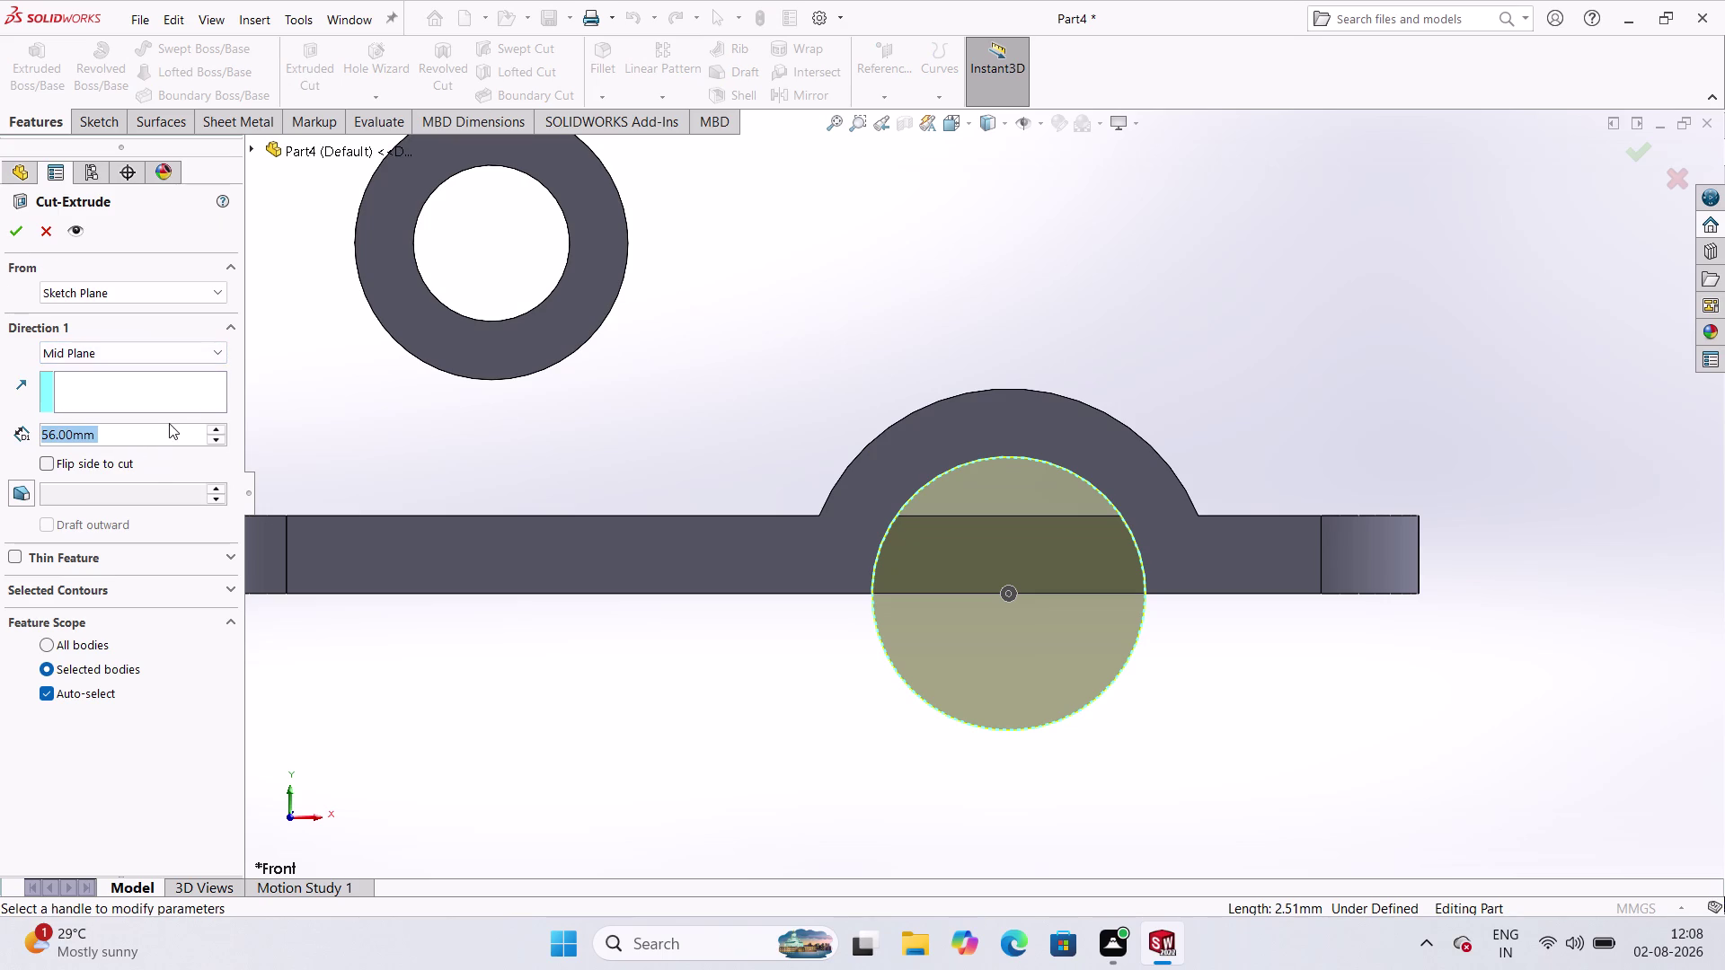
click(13, 223)
click(813, 394)
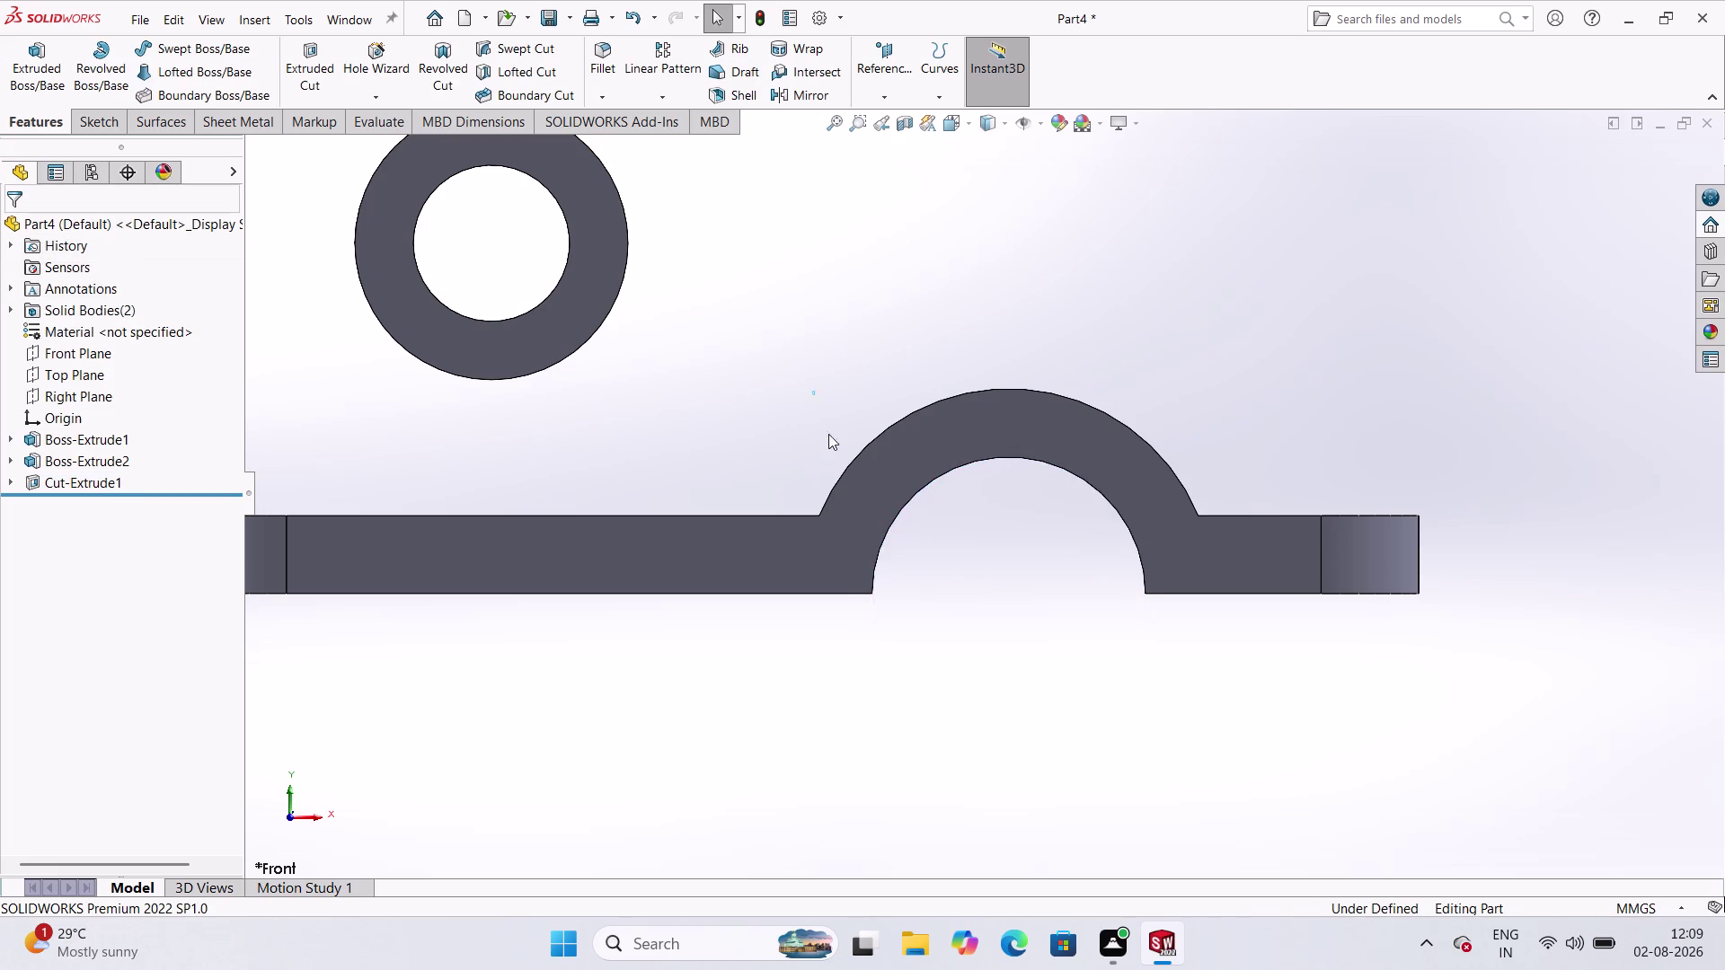
scroll(up, 3)
scroll(down, 3)
middle_drag(934, 365, 947, 445)
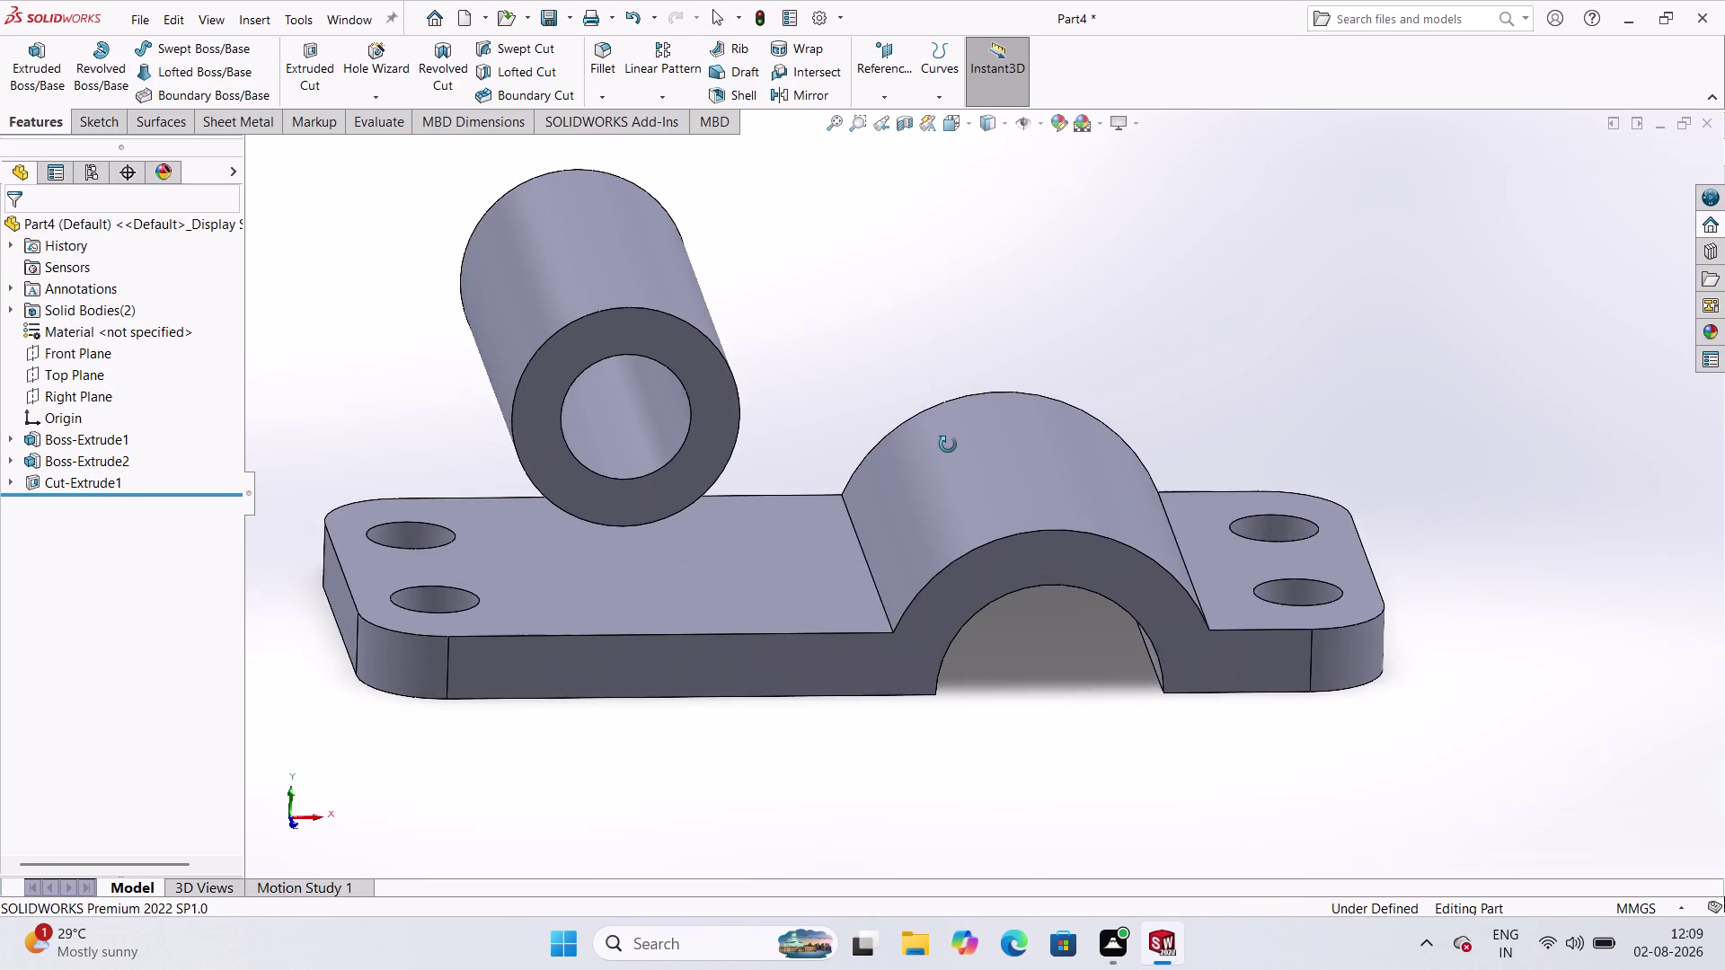
middle_drag(948, 445, 934, 339)
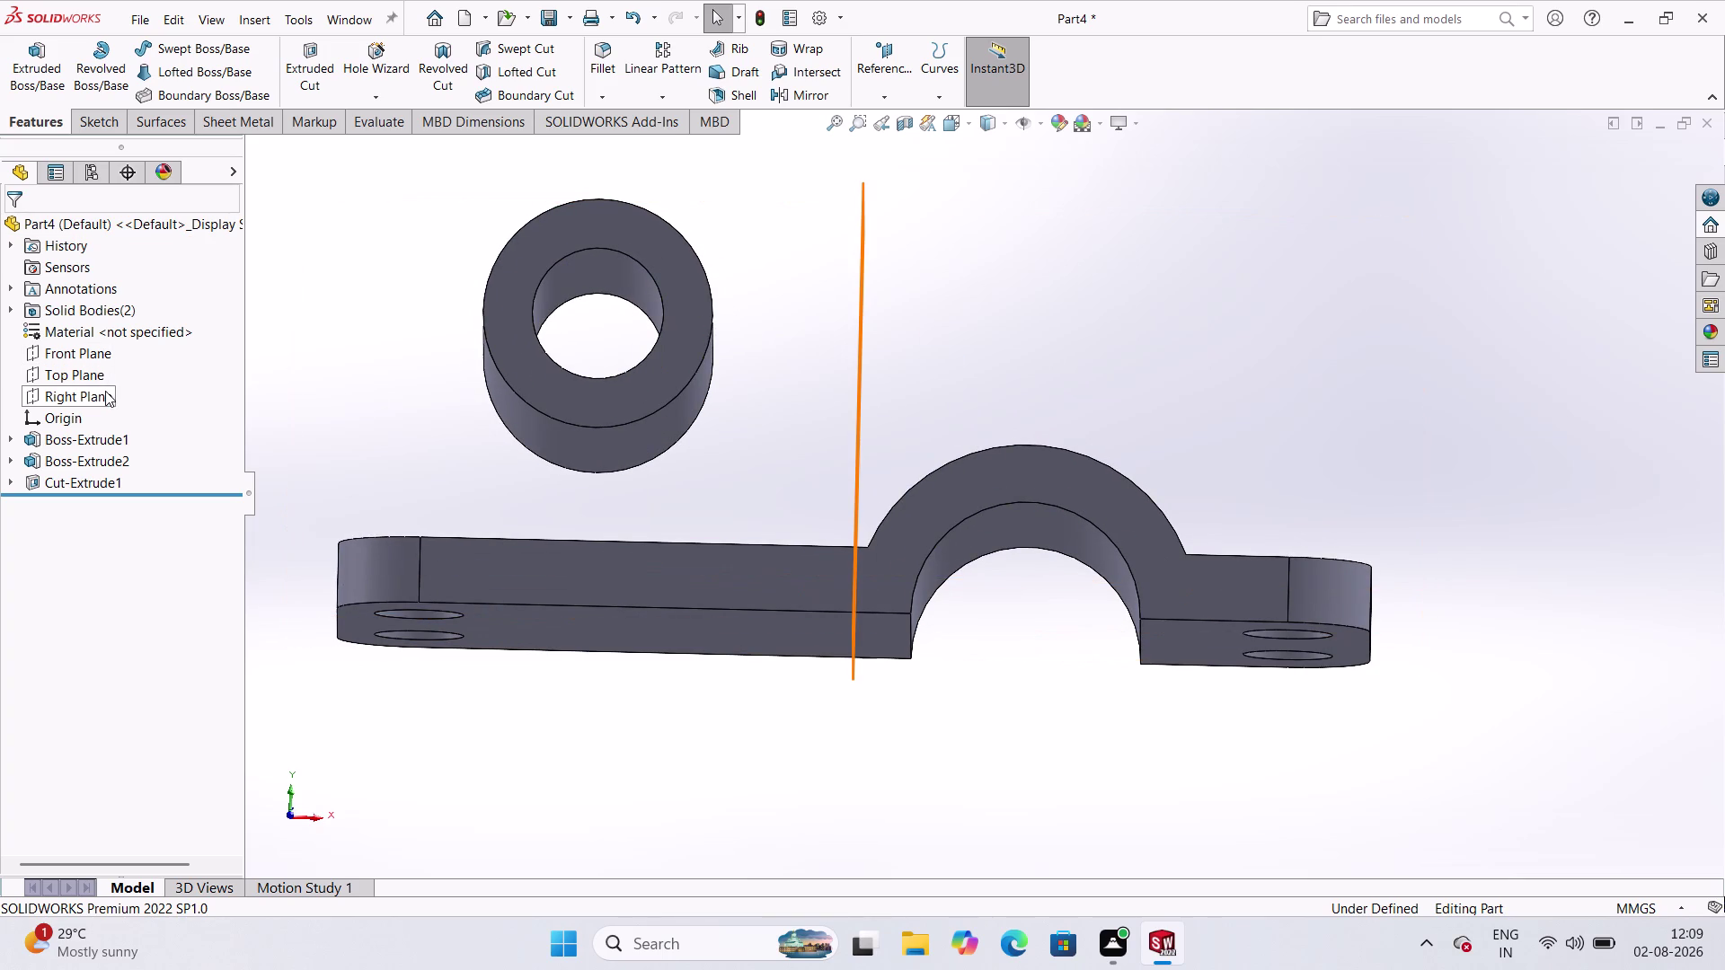
click(94, 344)
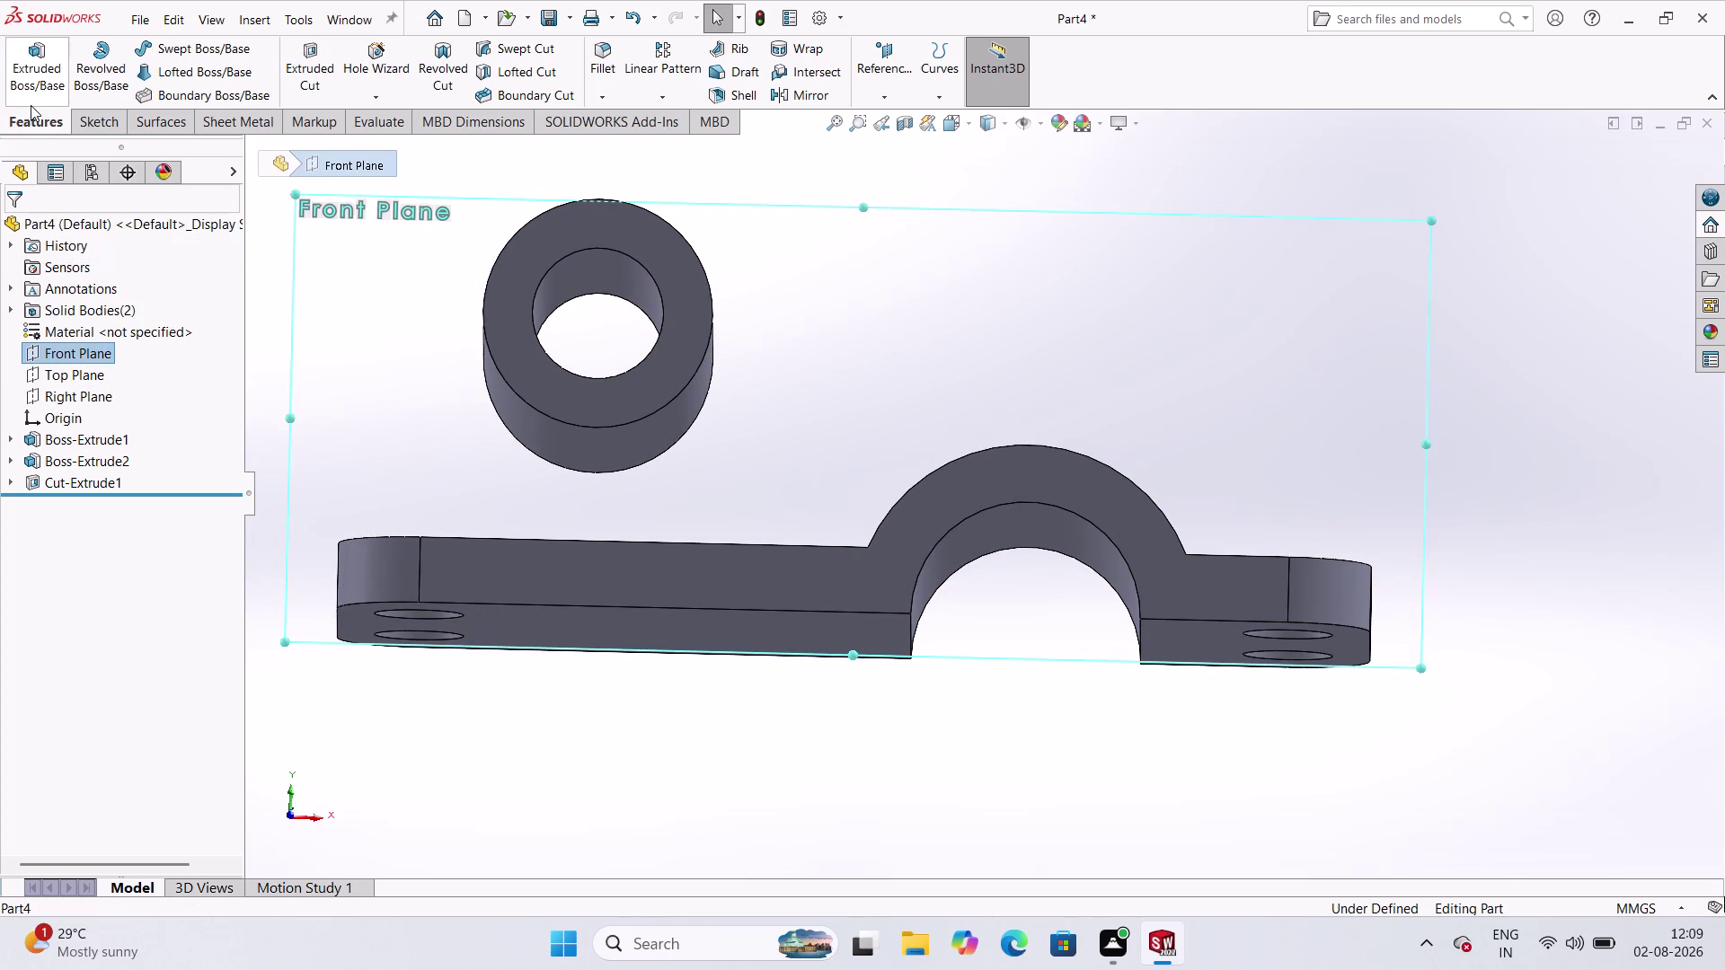
click(109, 119)
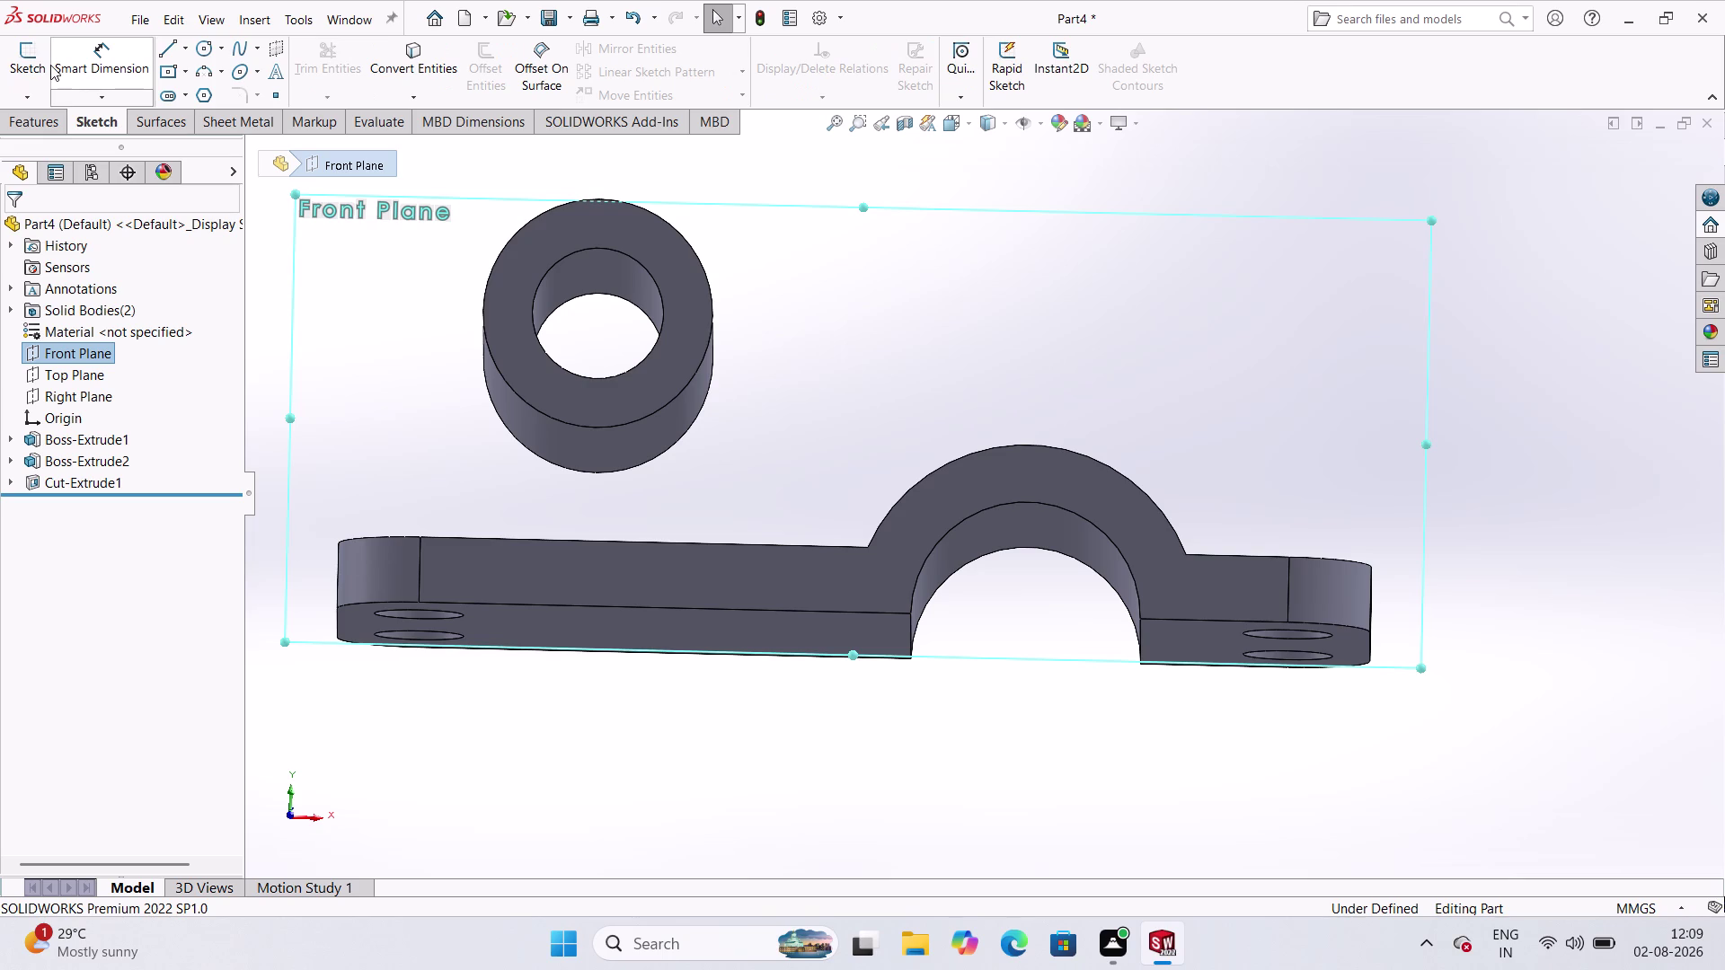
click(39, 58)
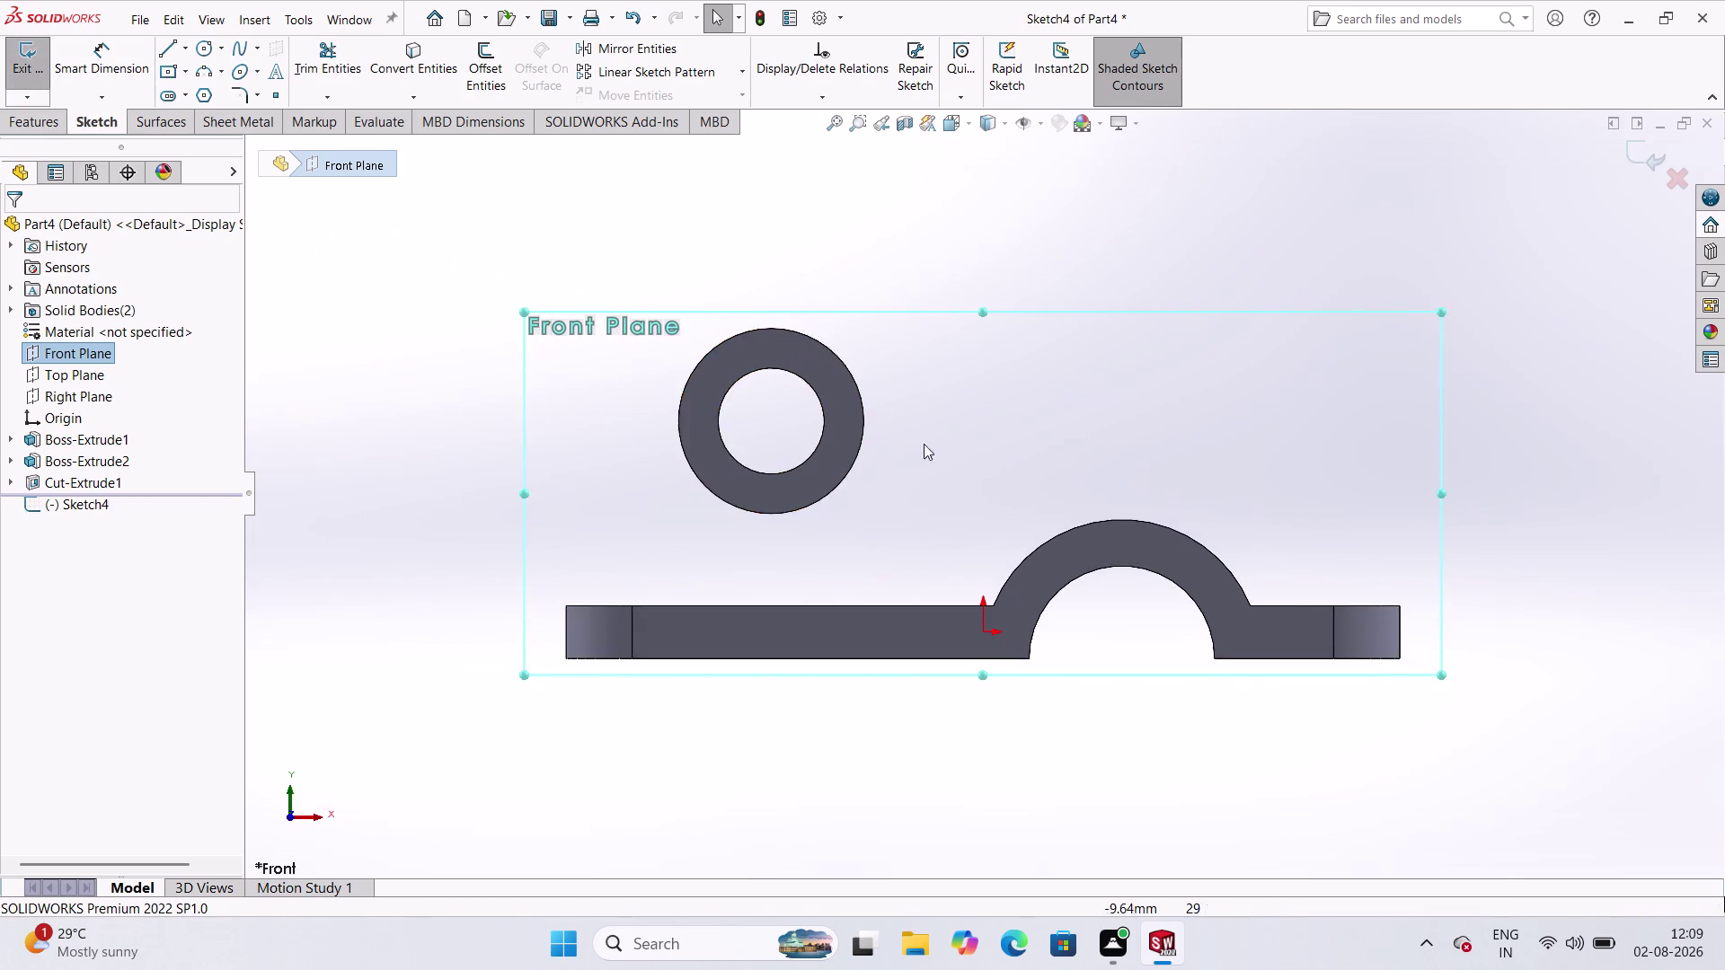
scroll(down, 3)
scroll(up, 3)
scroll(down, 3)
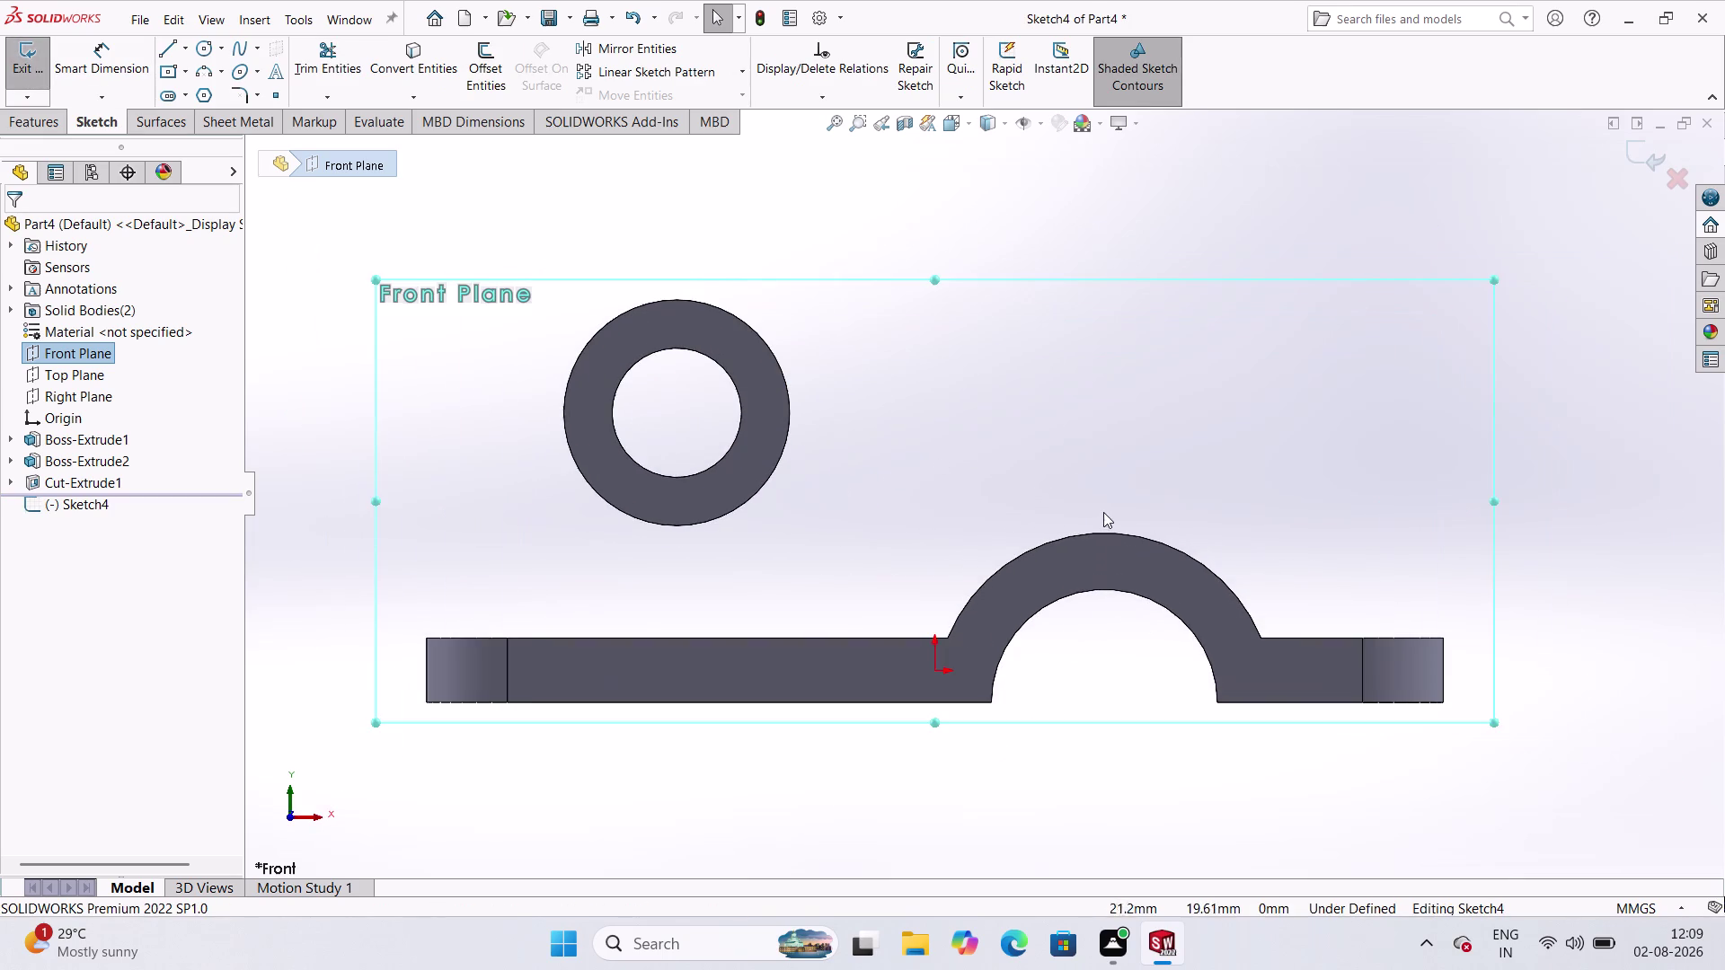
scroll(up, 3)
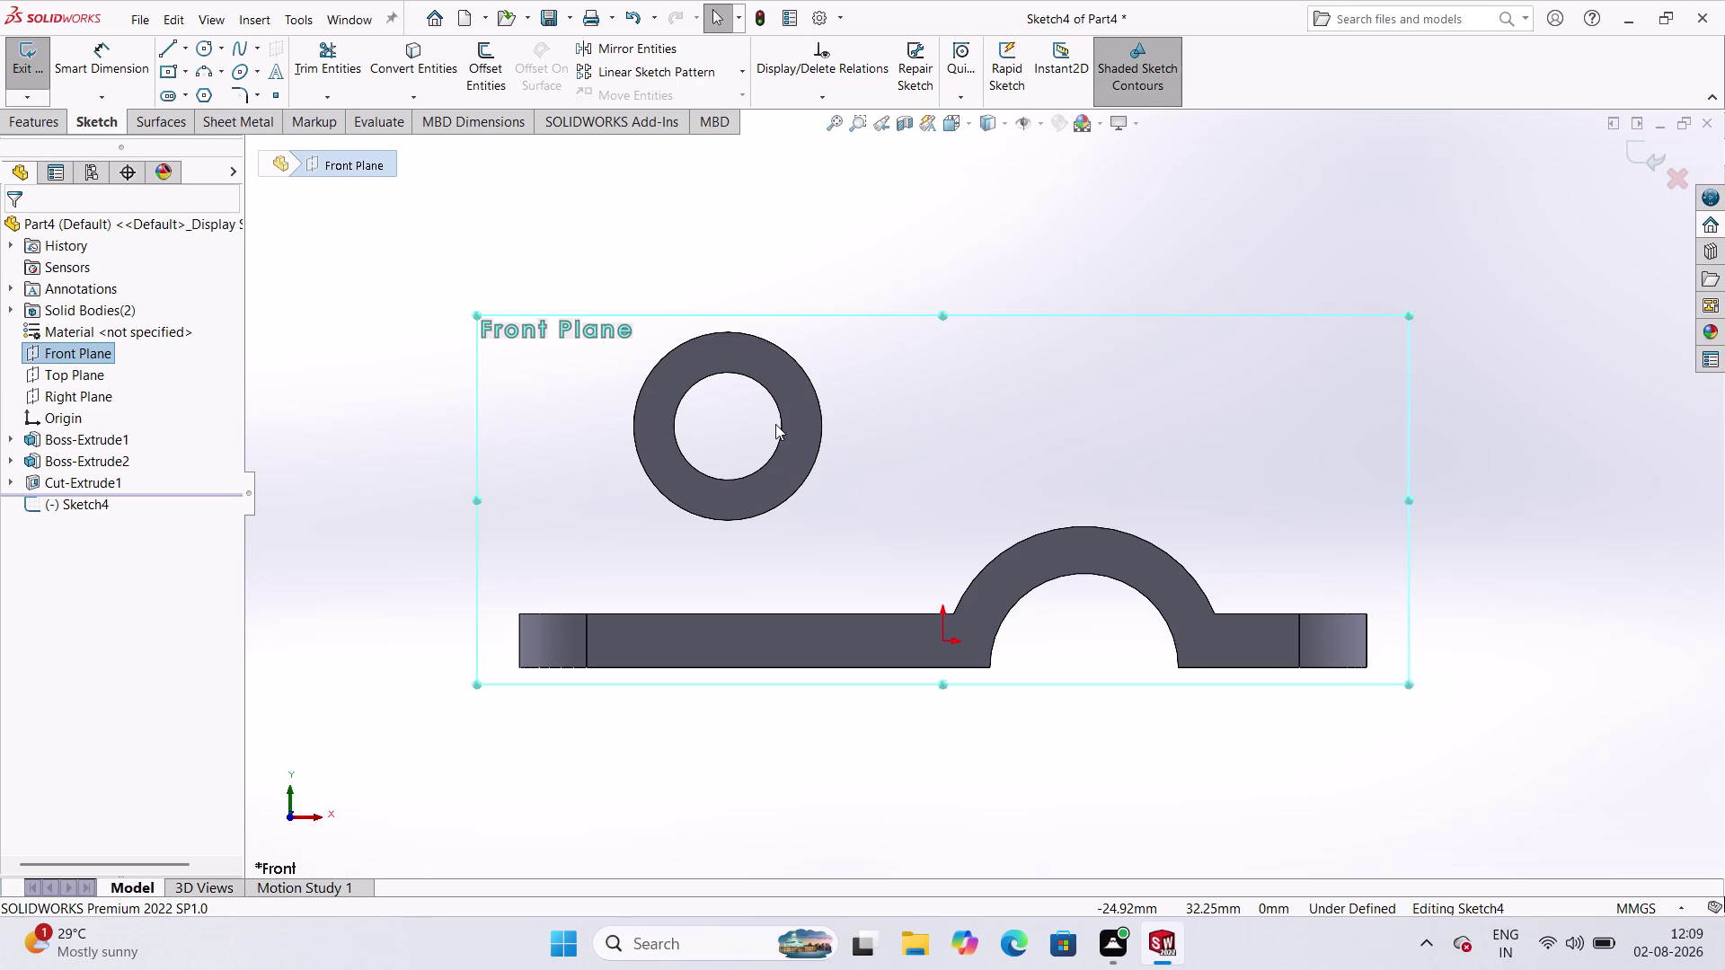
click(679, 631)
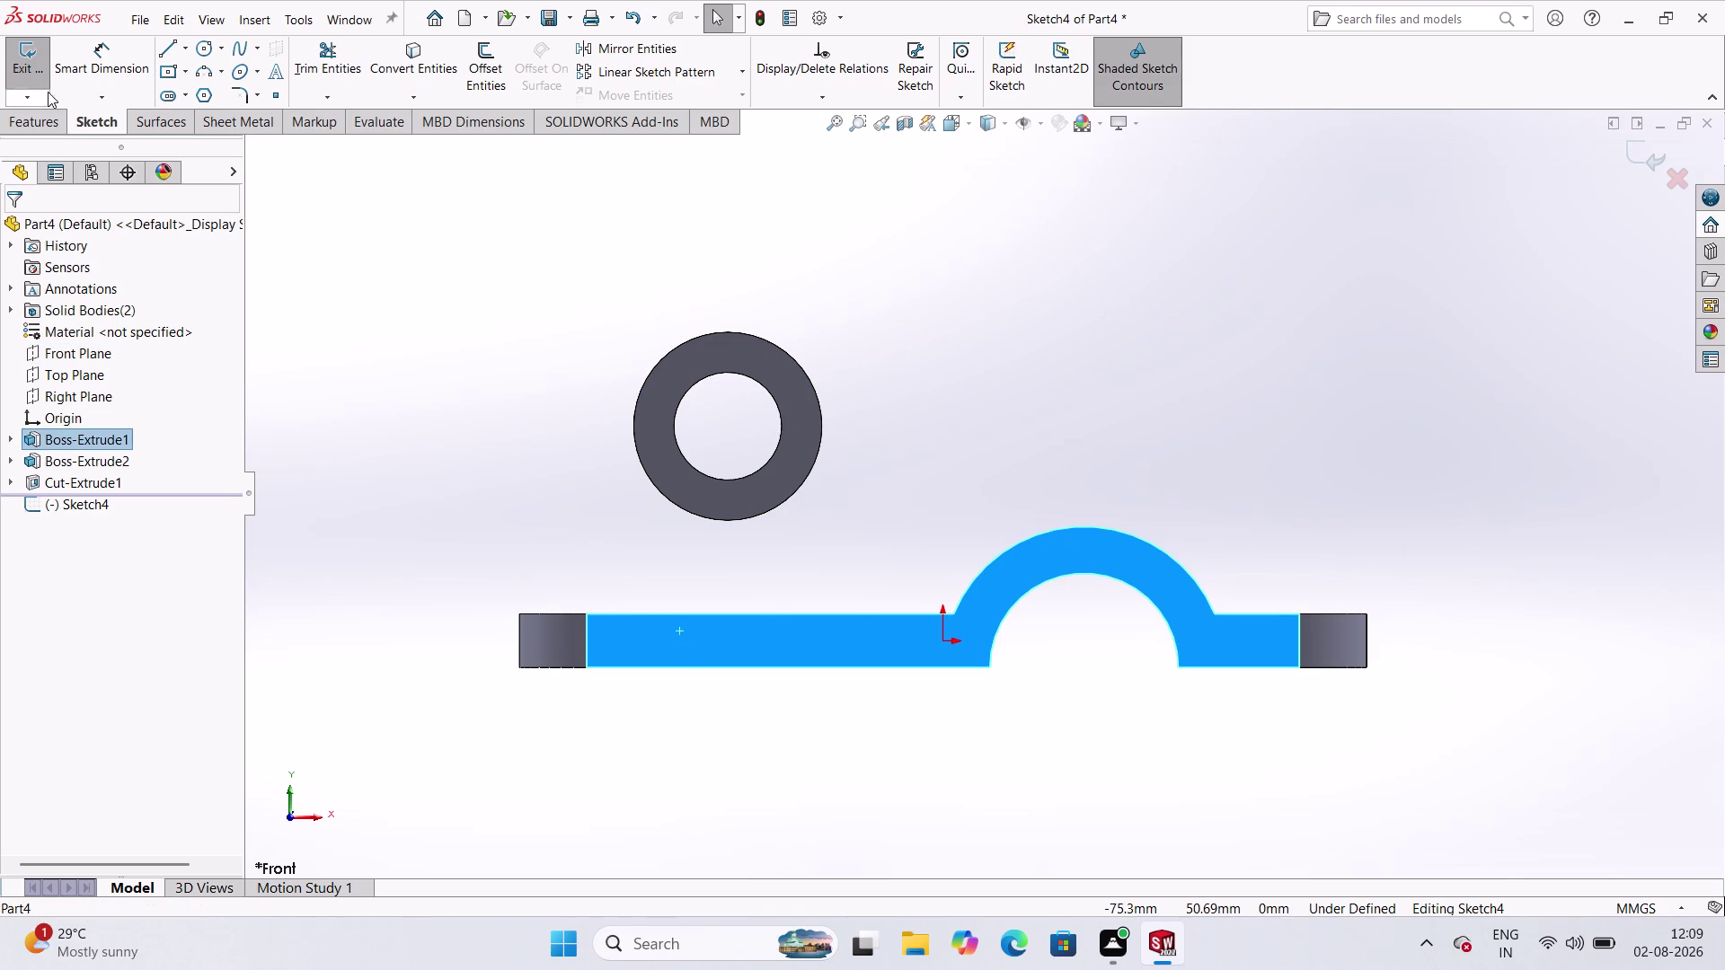
click(18, 59)
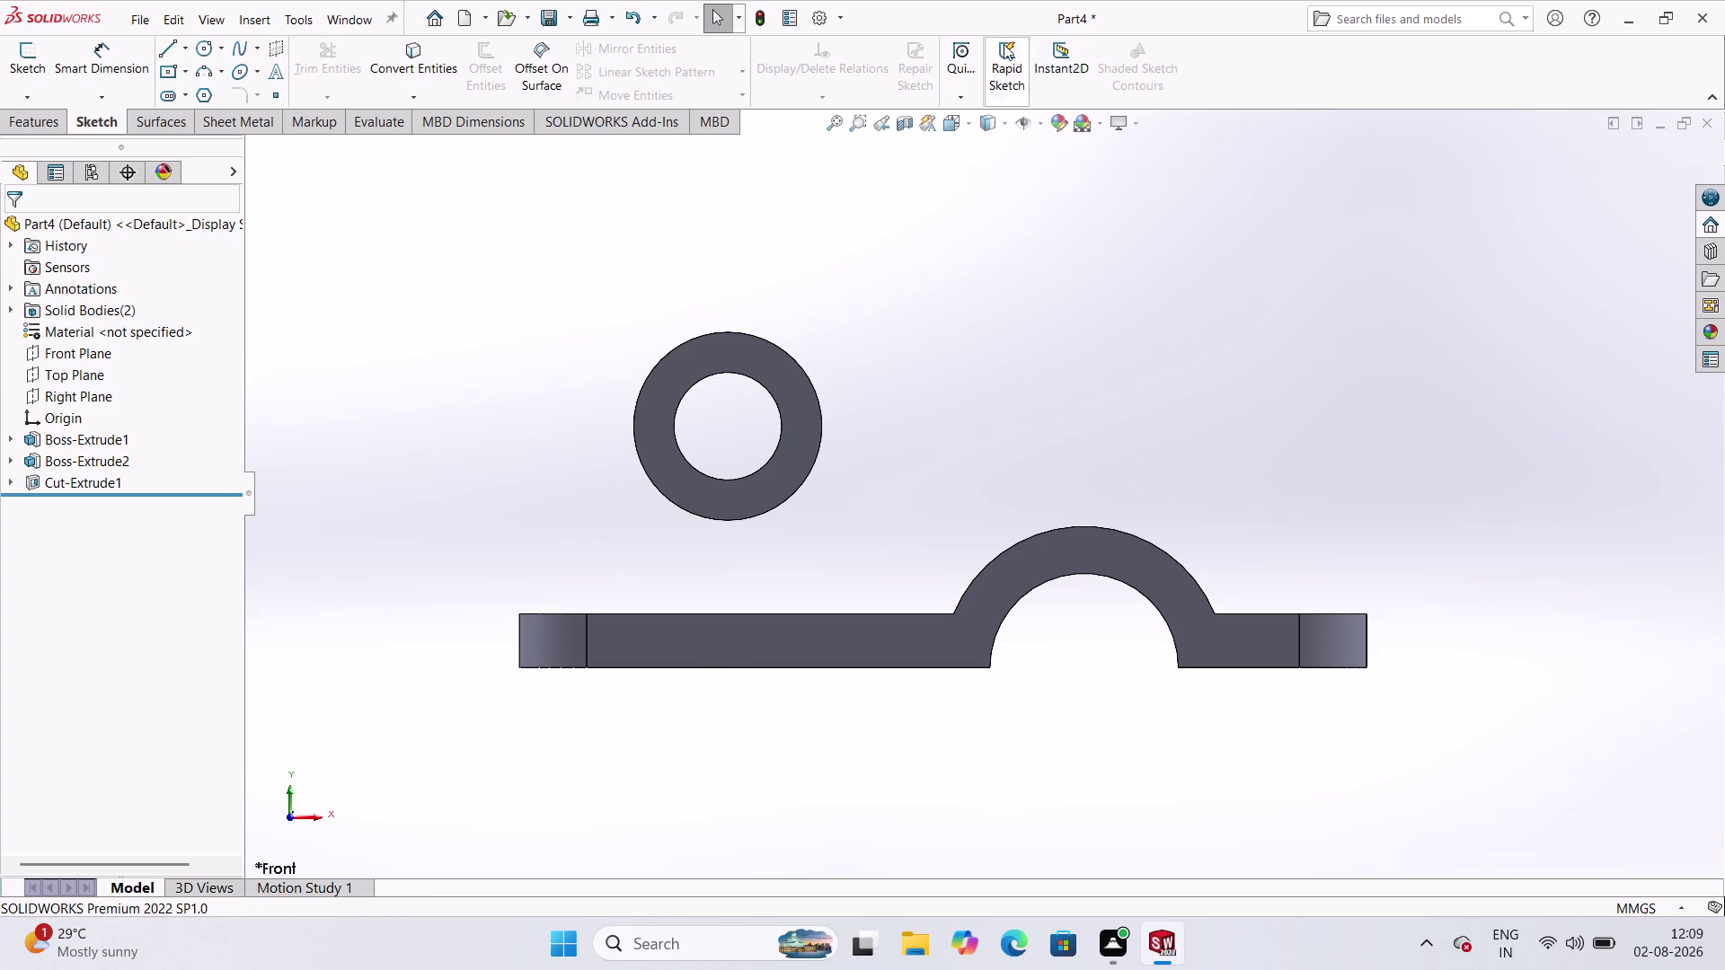
scroll(up, 3)
middle_drag(1086, 160, 1115, 264)
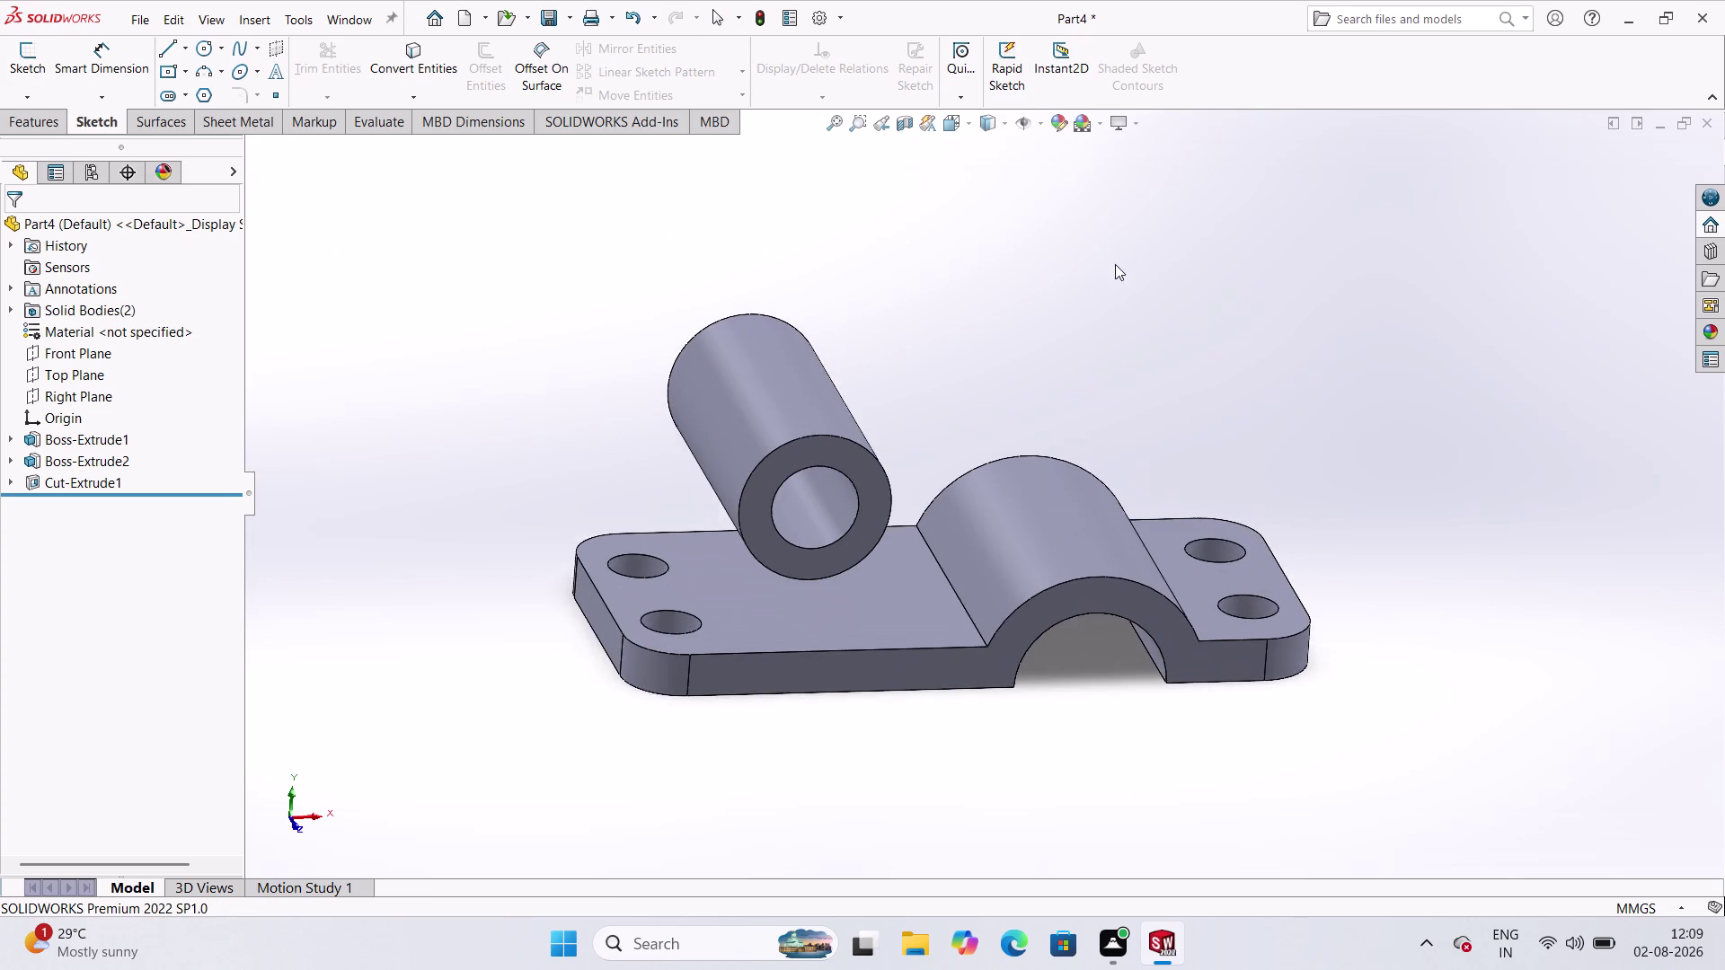
scroll(down, 3)
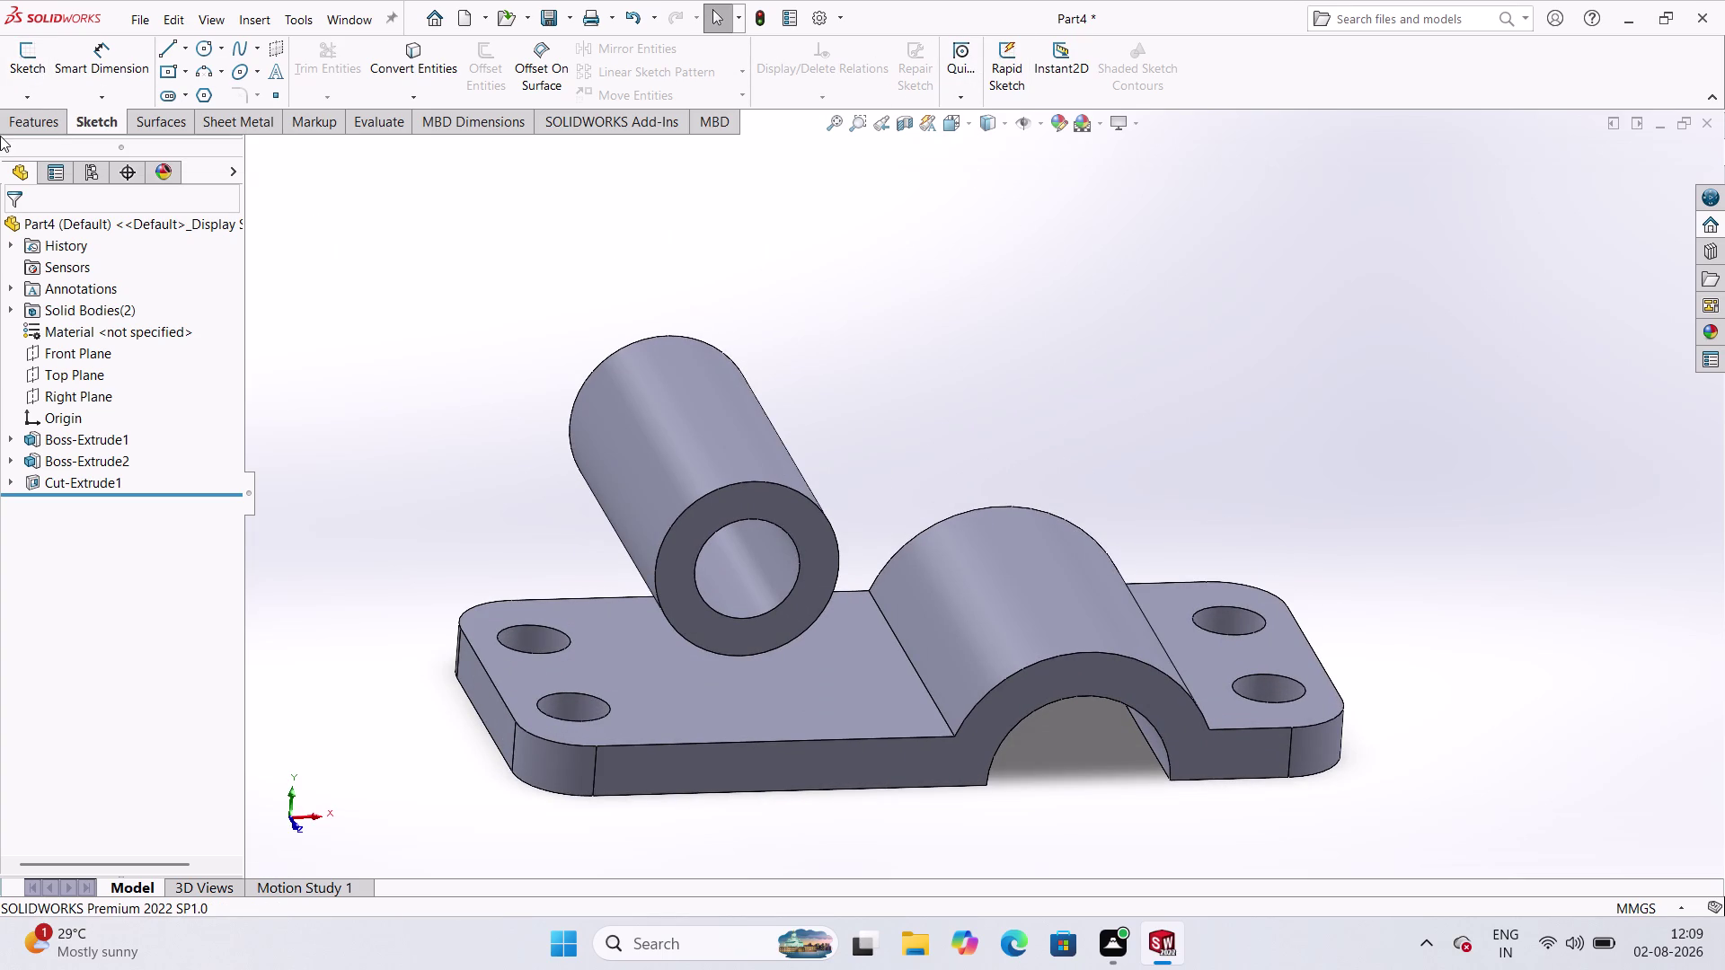
click(36, 117)
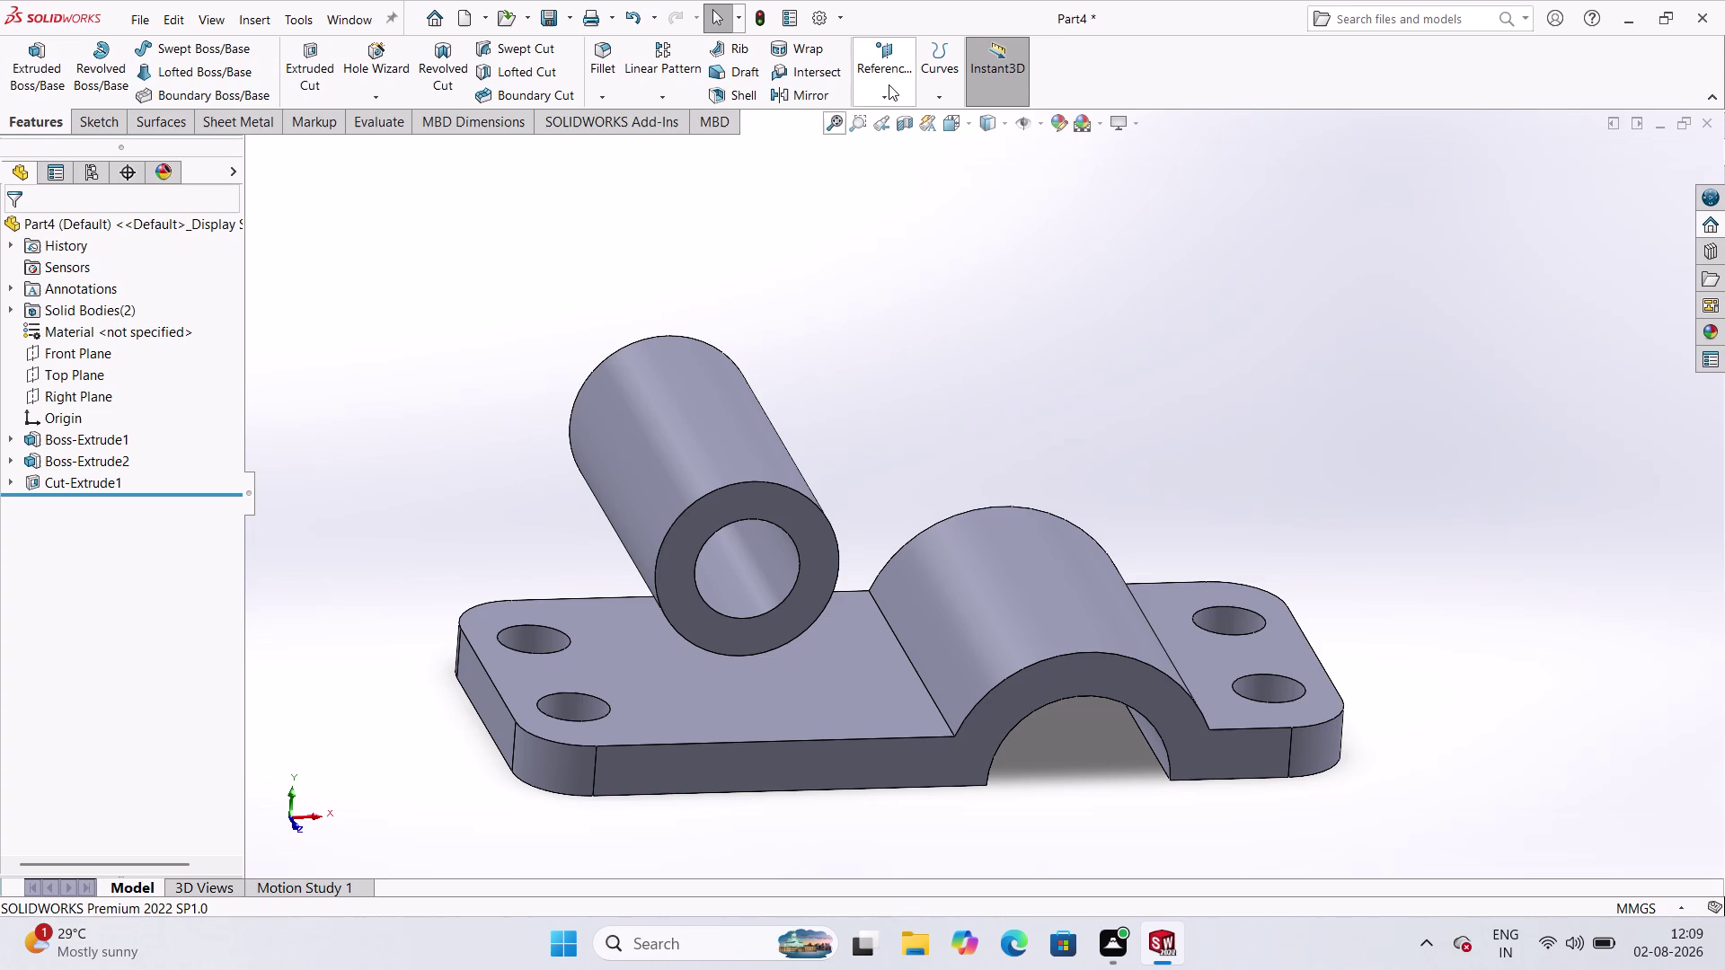
click(883, 76)
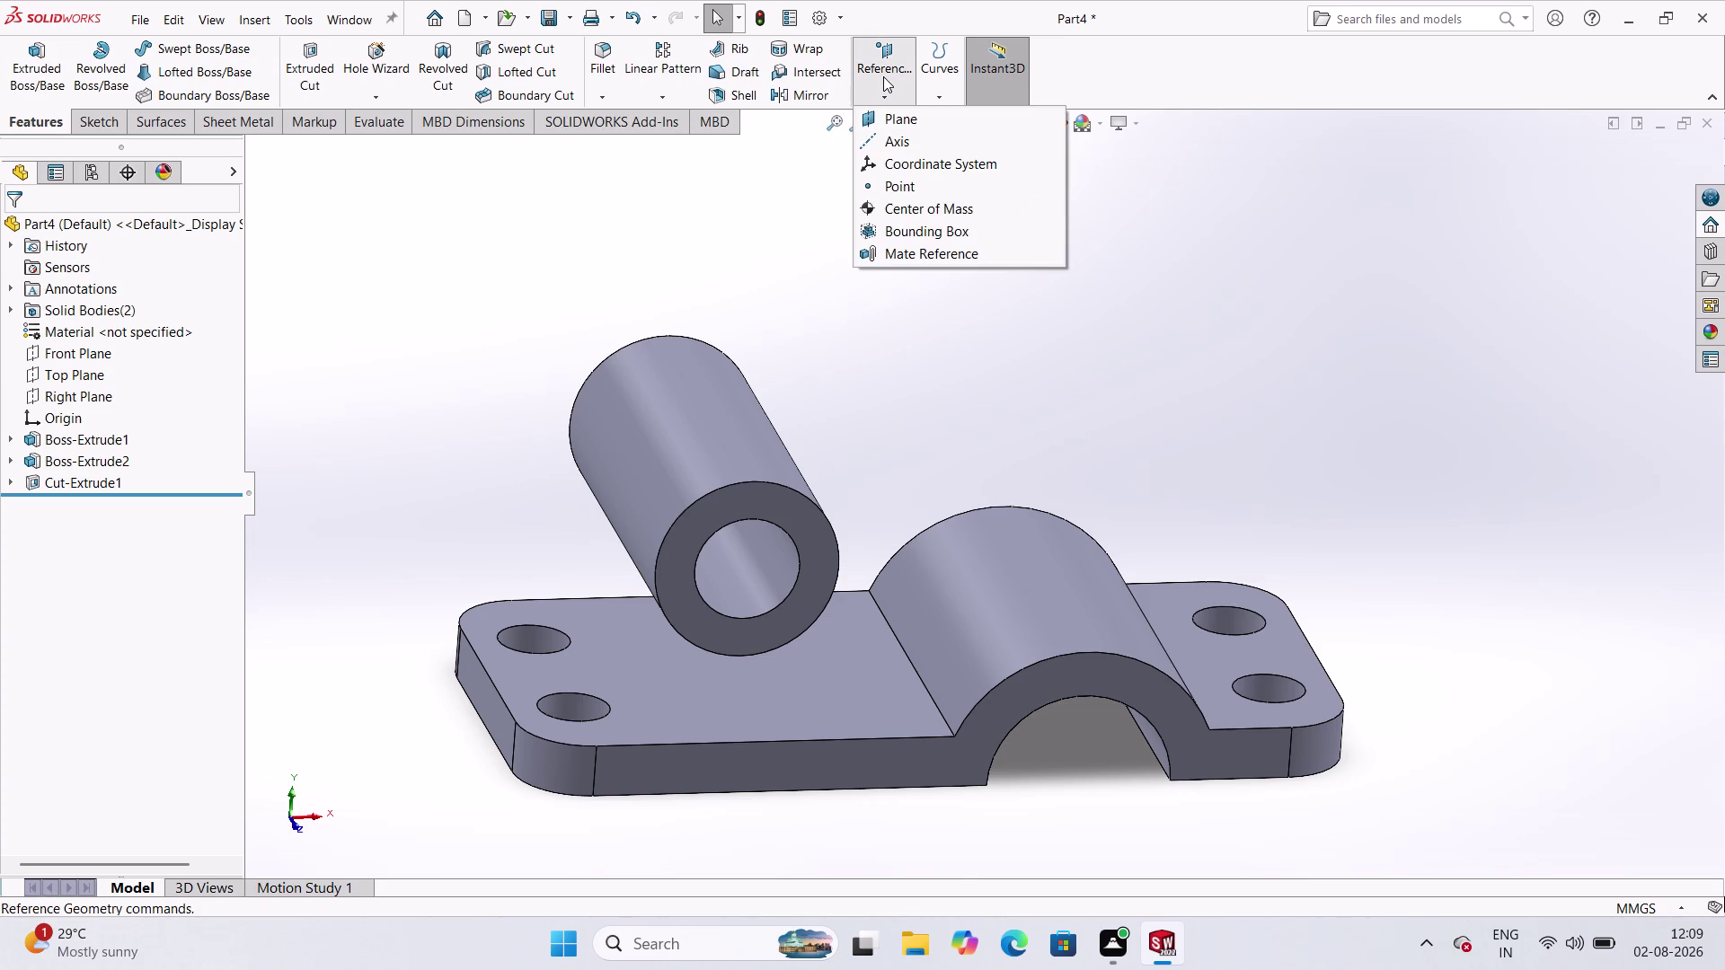
click(906, 113)
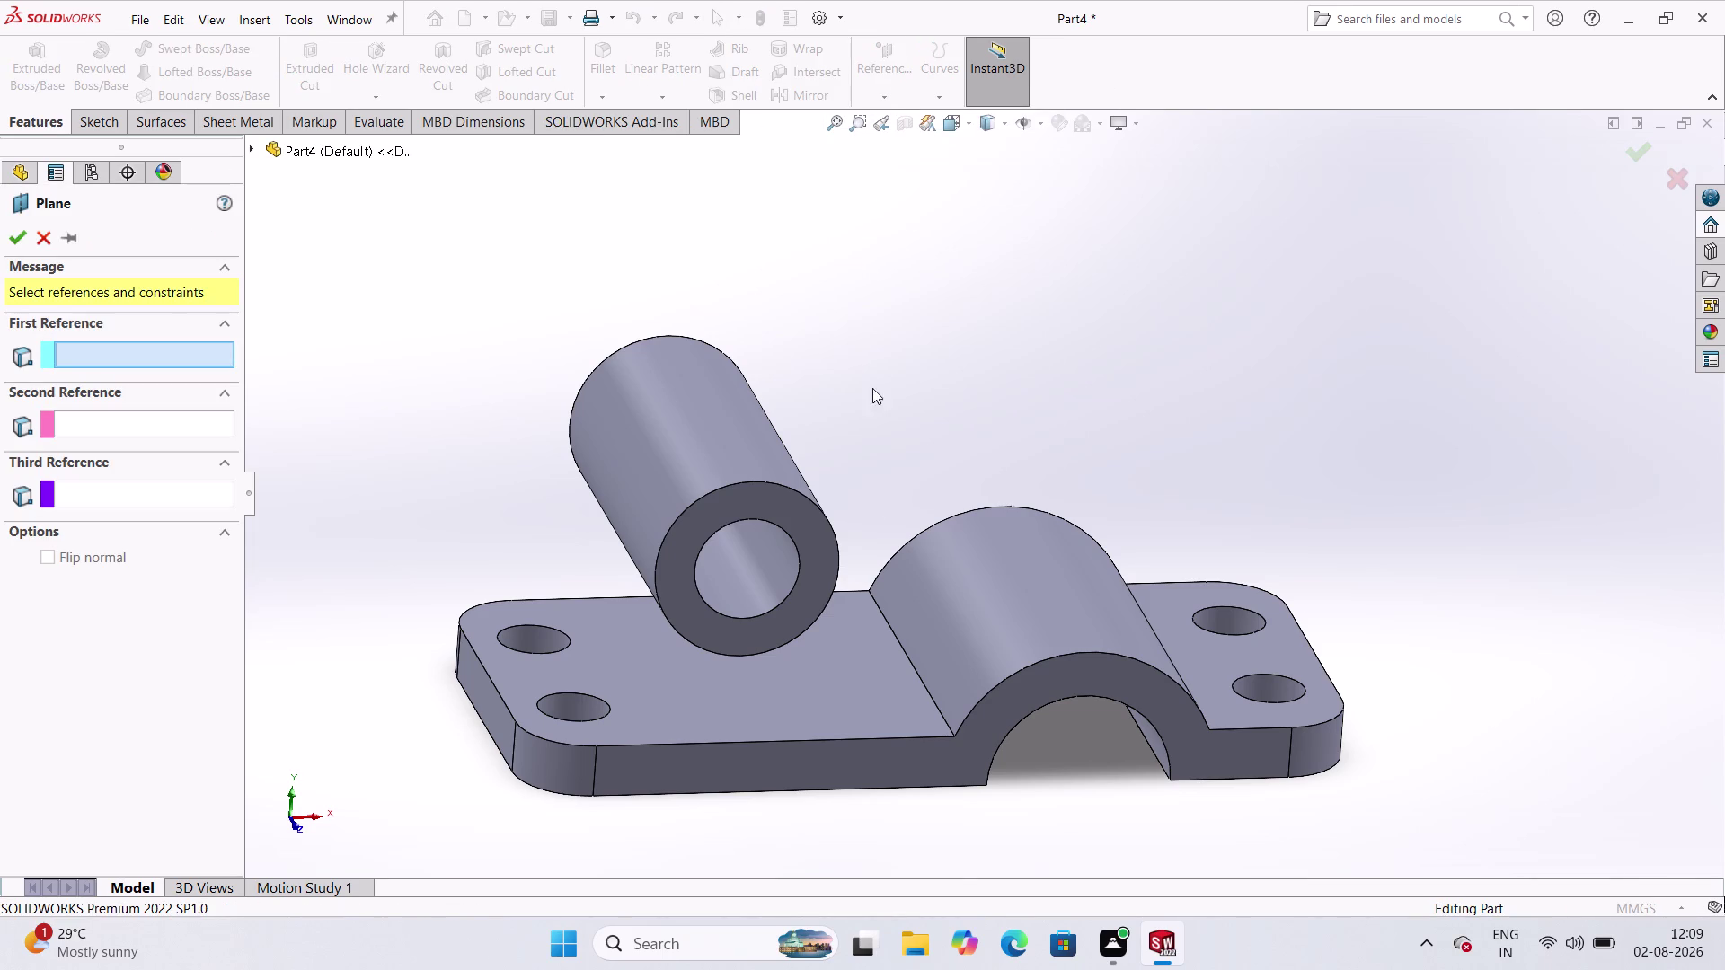
click(814, 776)
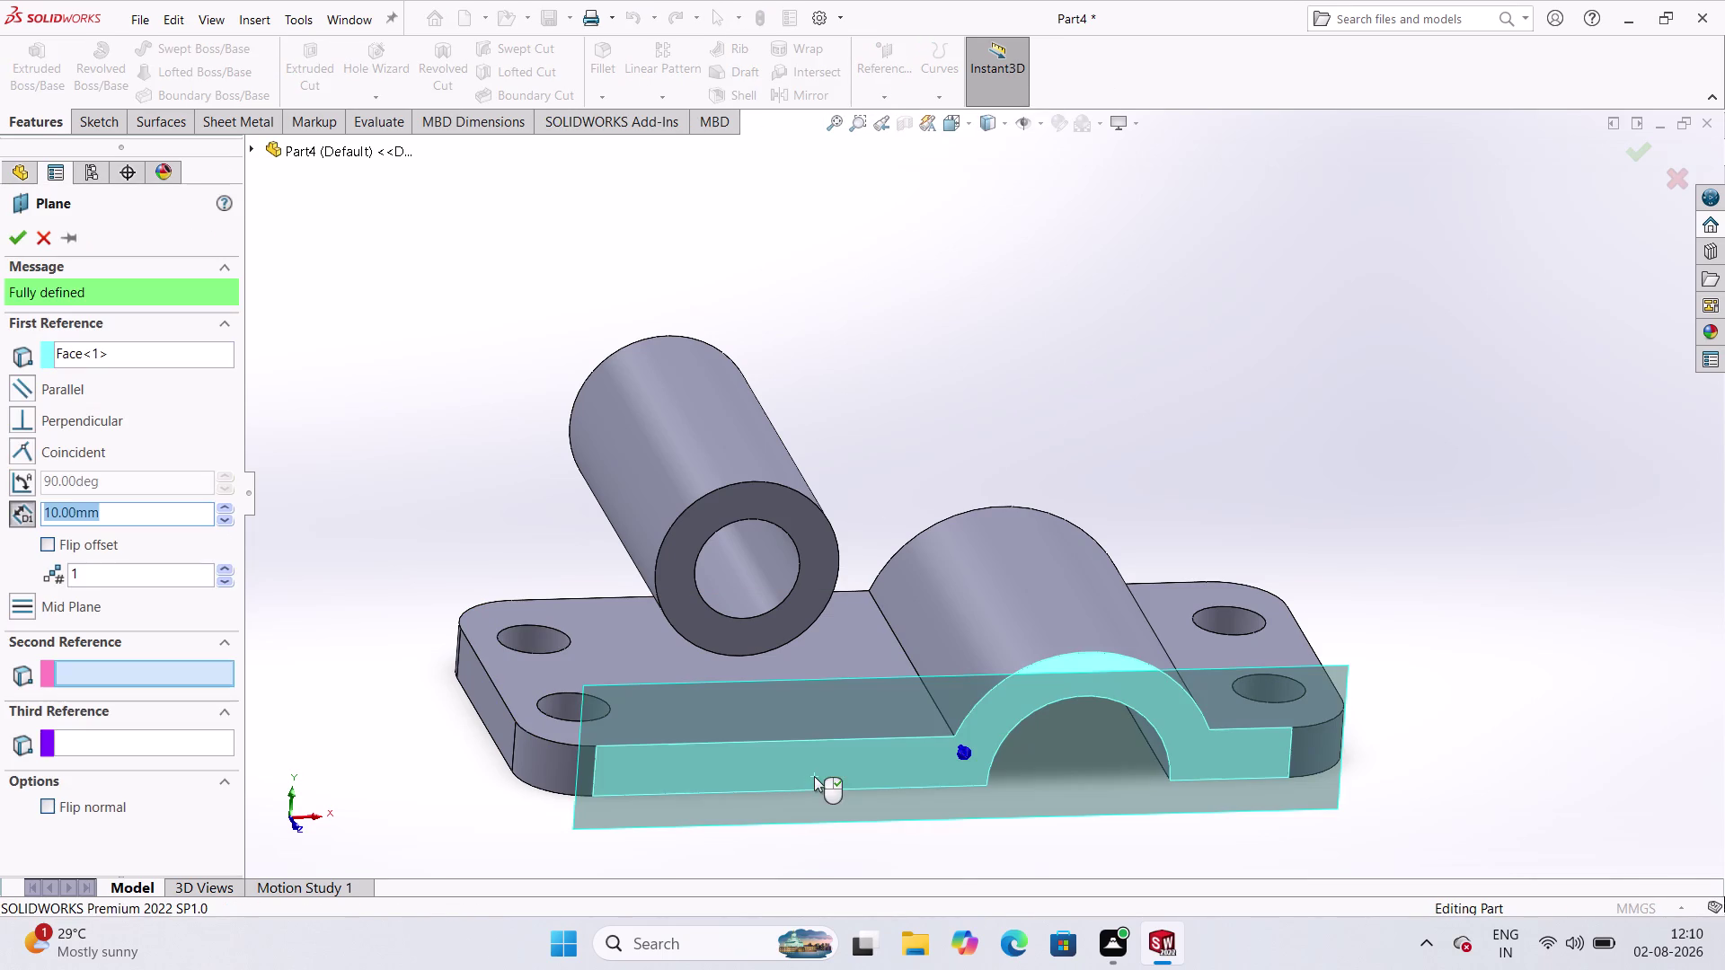
scroll(up, 3)
middle_drag(634, 587, 712, 744)
scroll(down, 3)
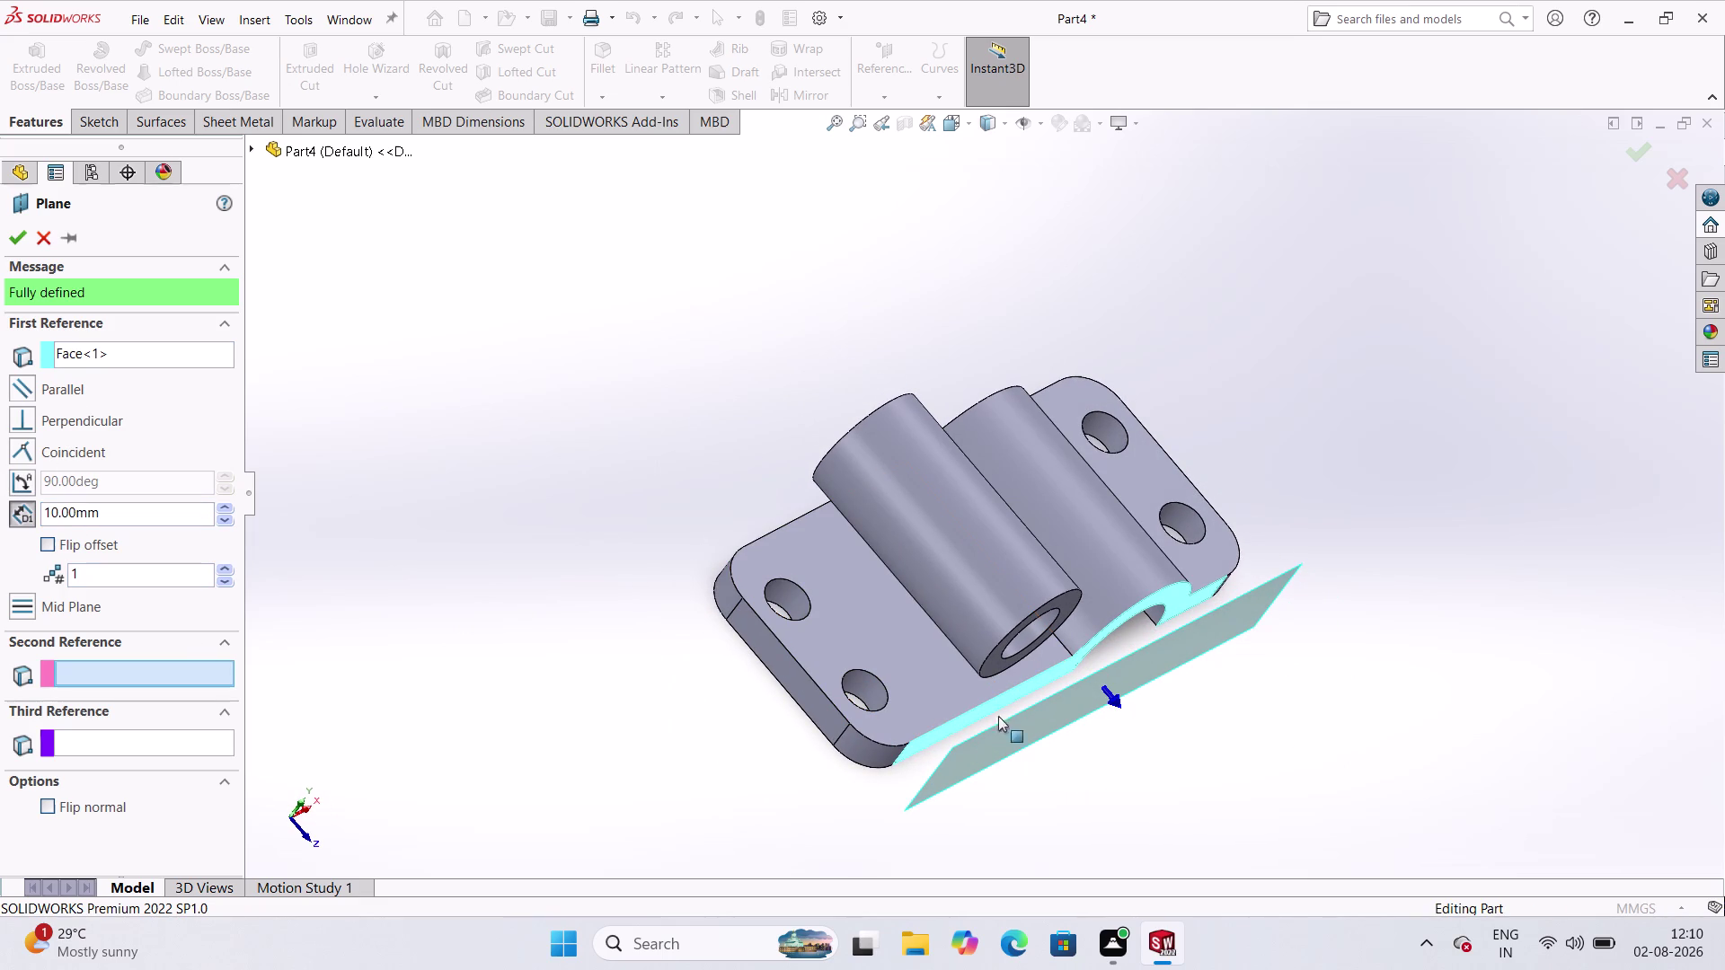
click(1120, 713)
click(1120, 711)
click(45, 810)
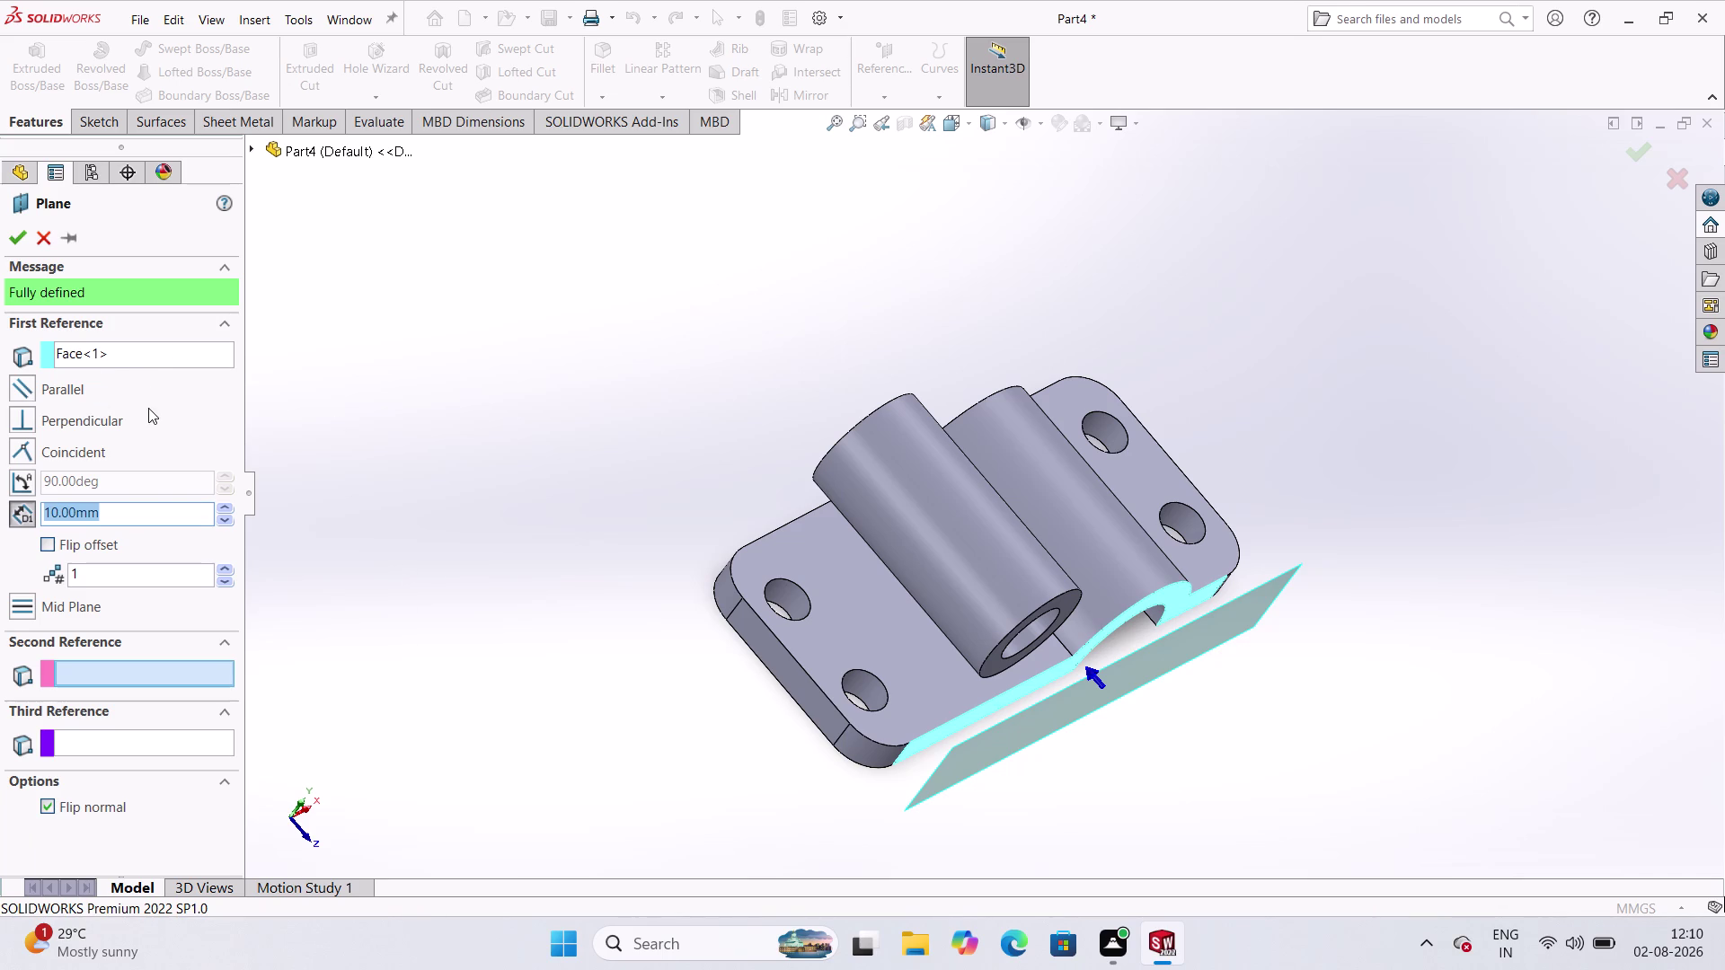
double_click(156, 511)
key(2)
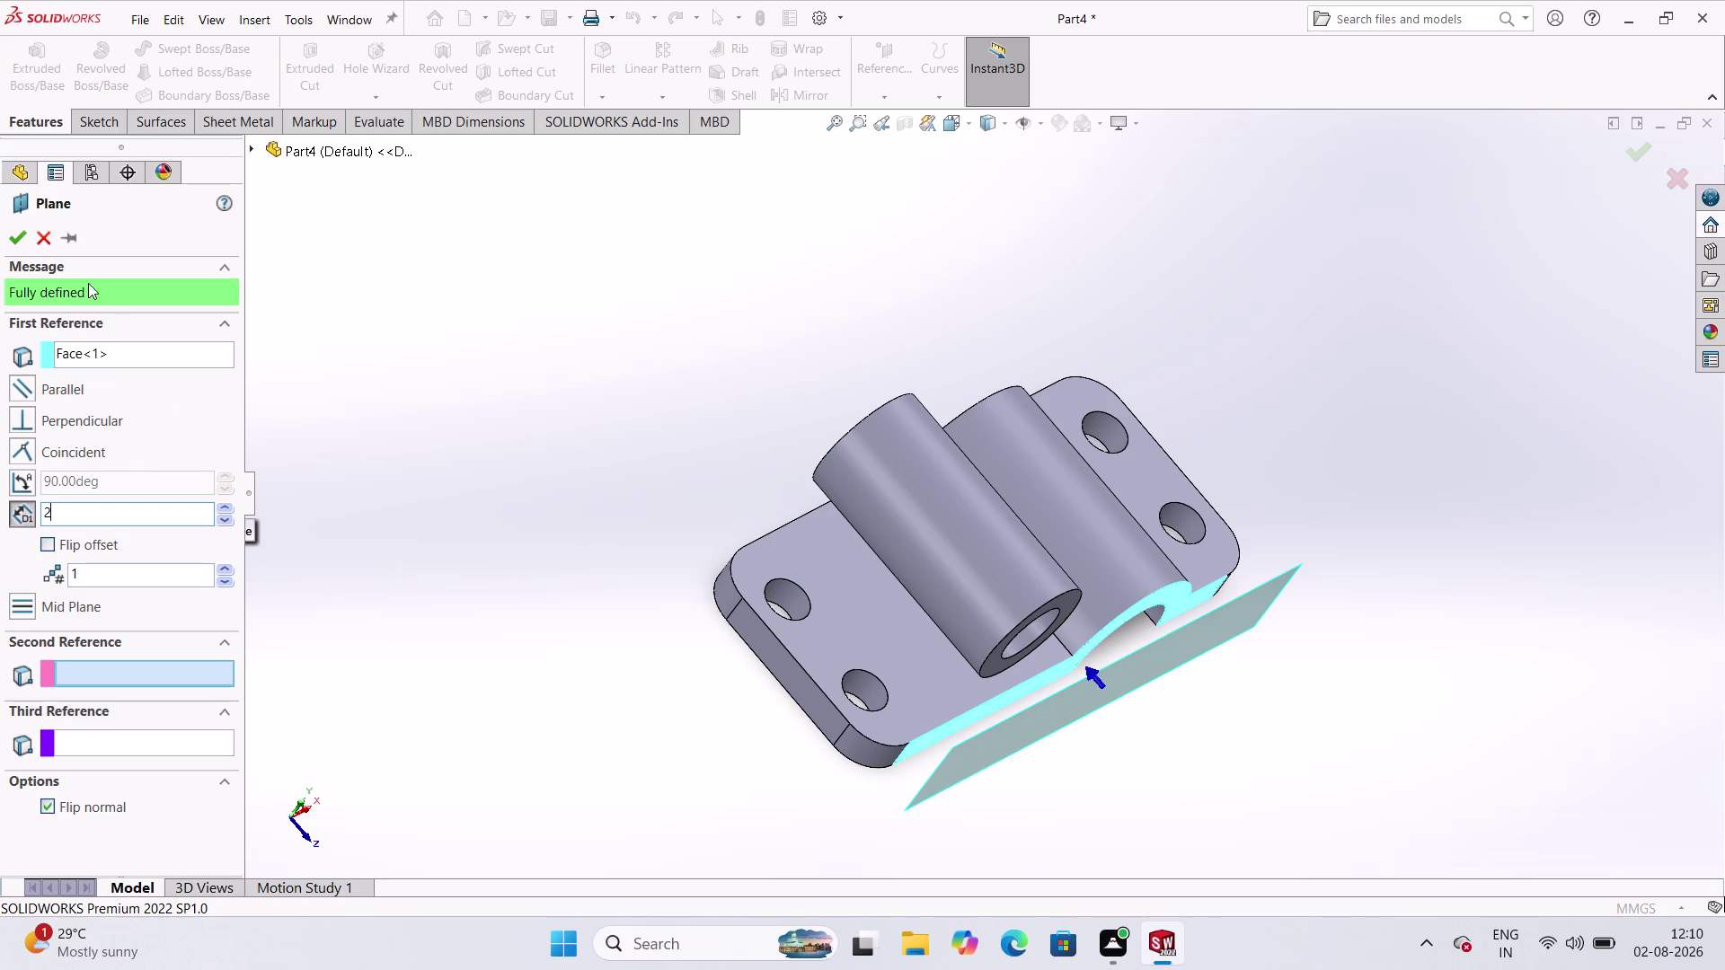
click(28, 237)
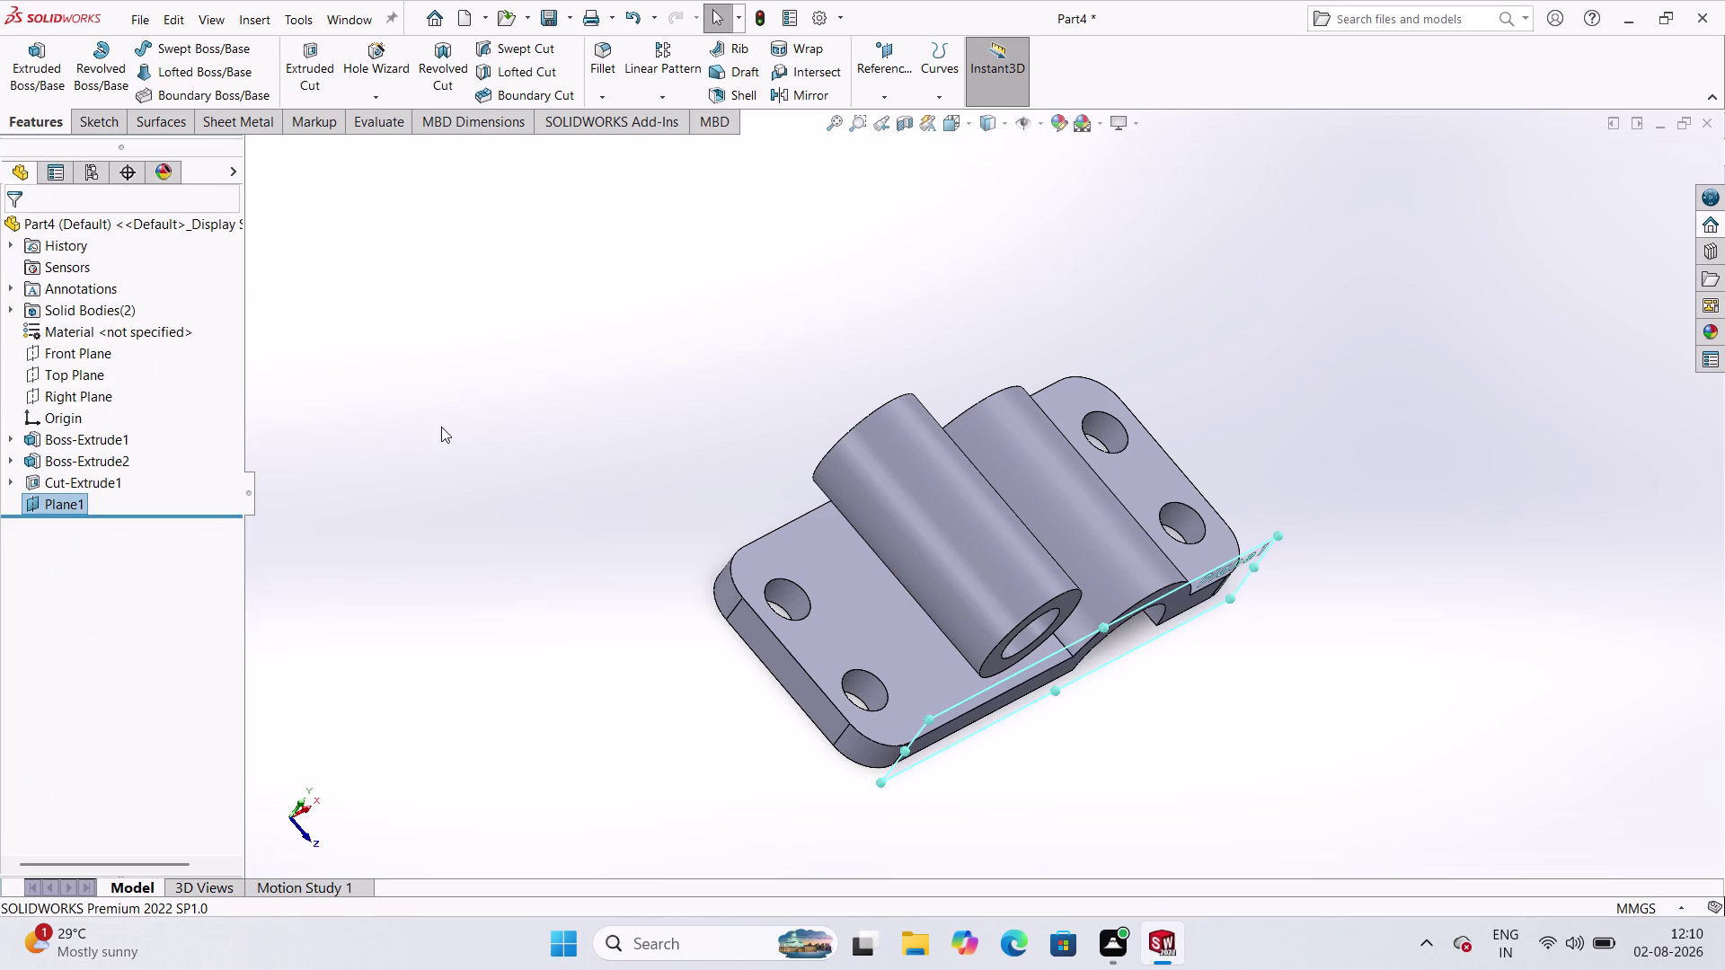
middle_drag(669, 540, 680, 581)
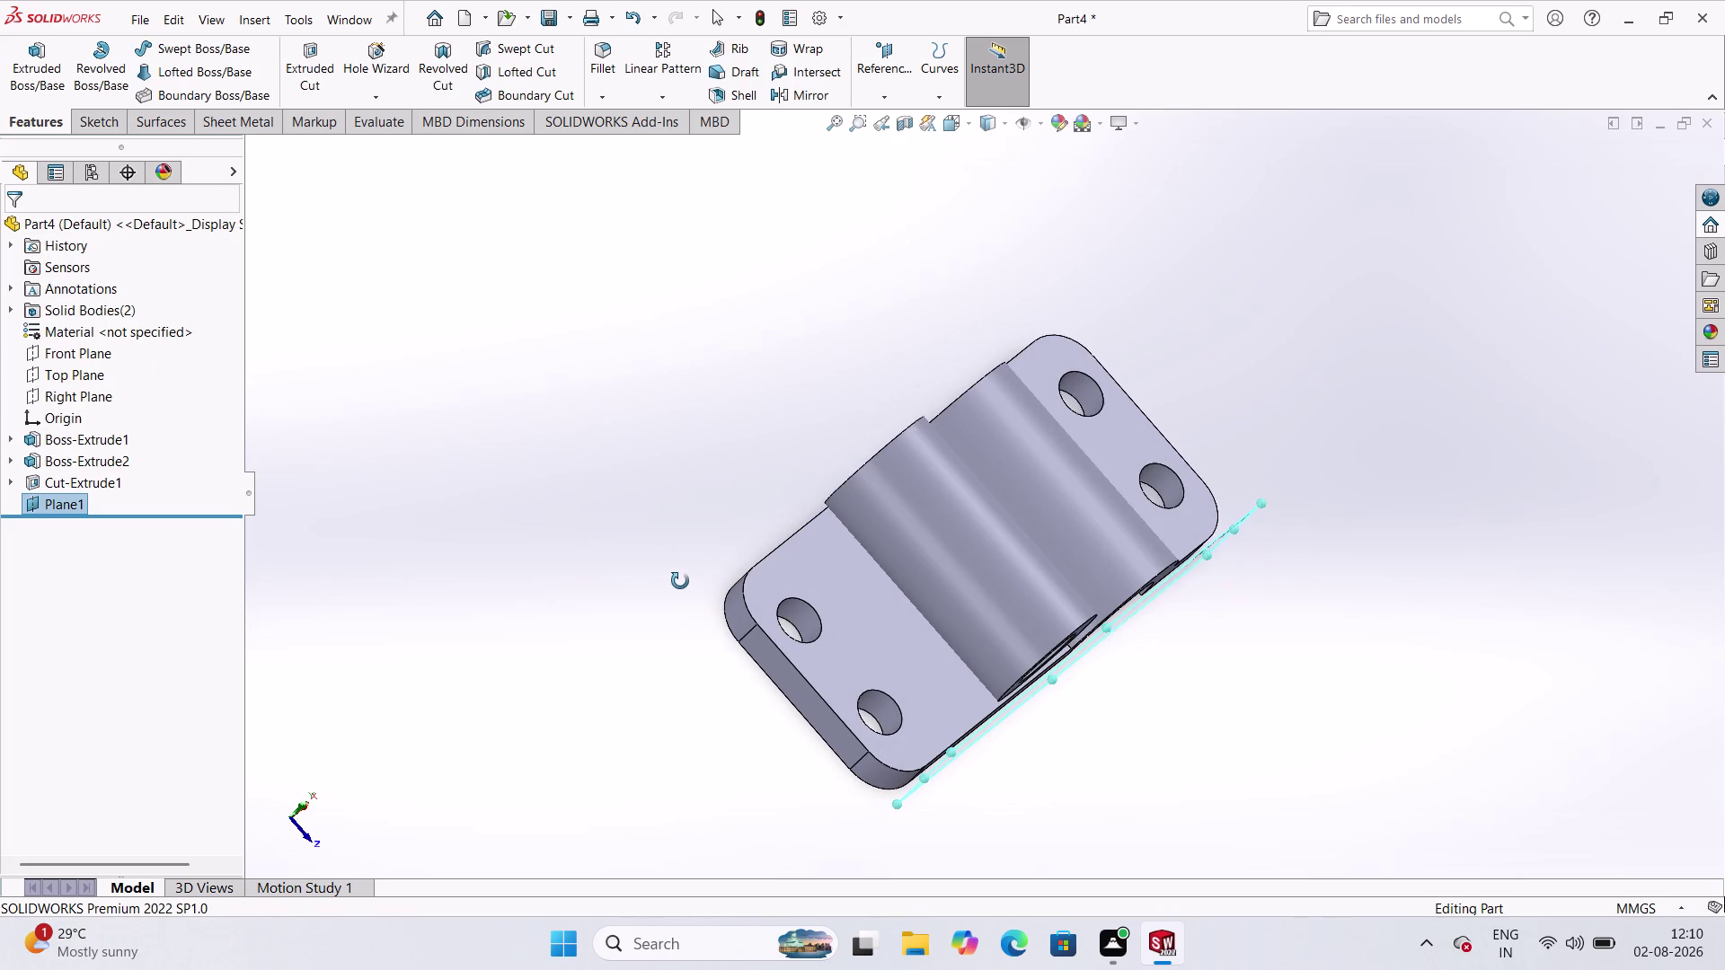
middle_drag(680, 581, 647, 519)
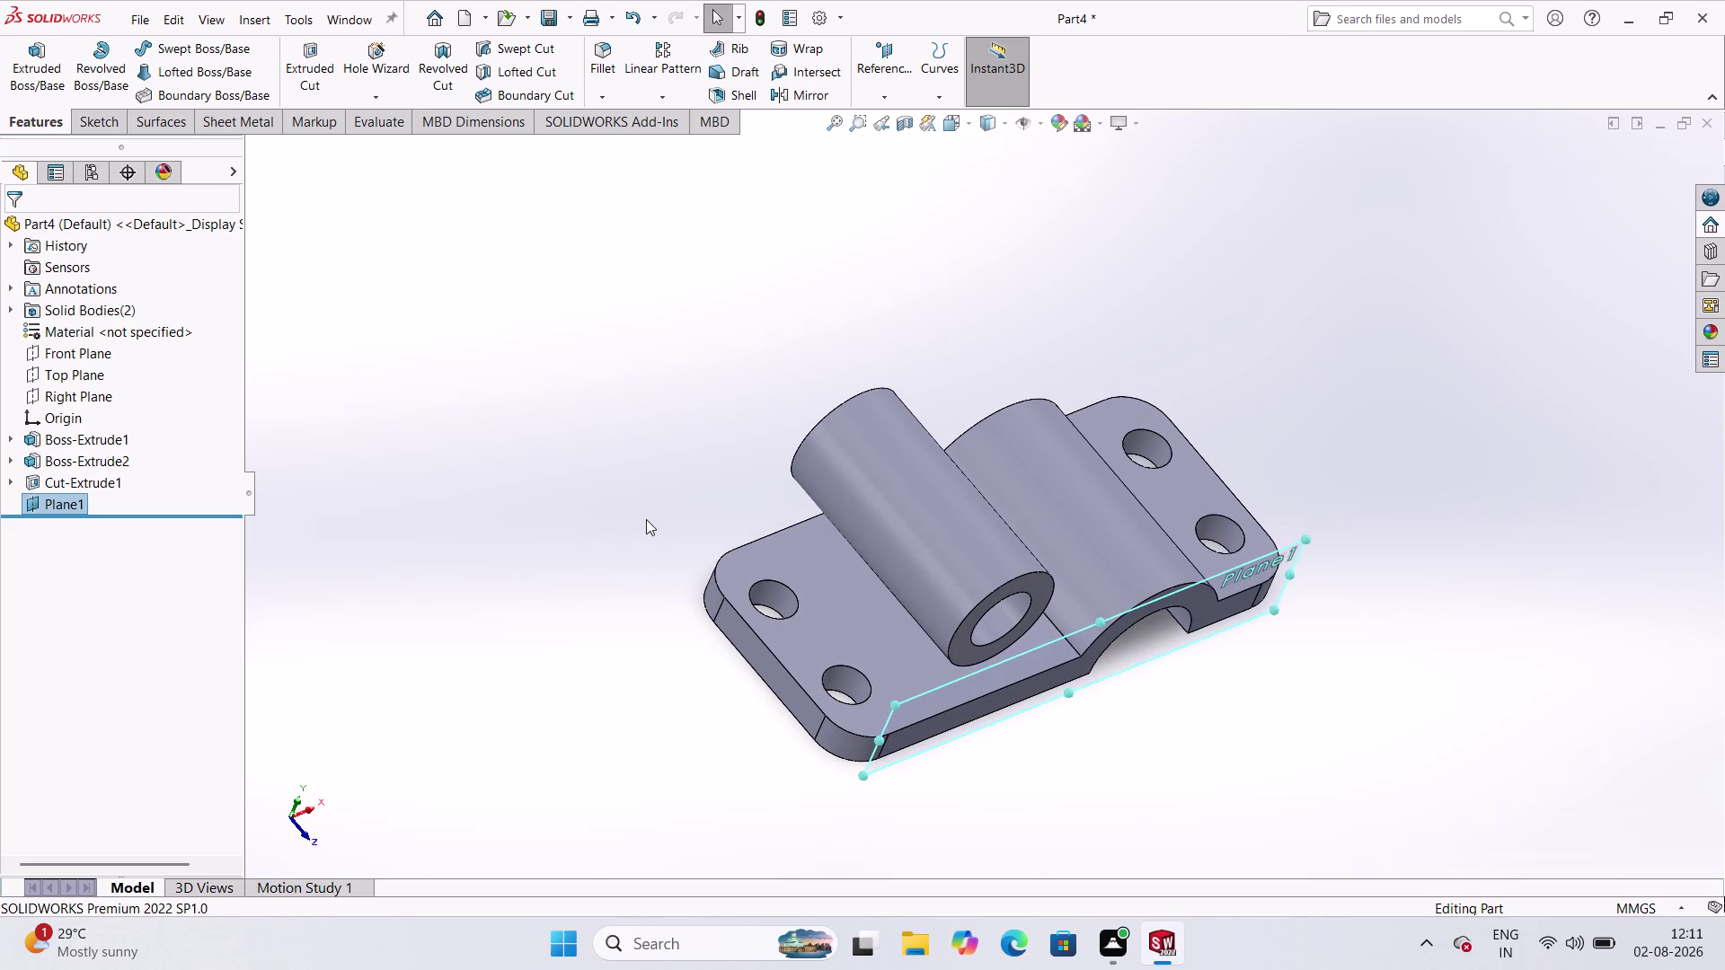
double_click(75, 496)
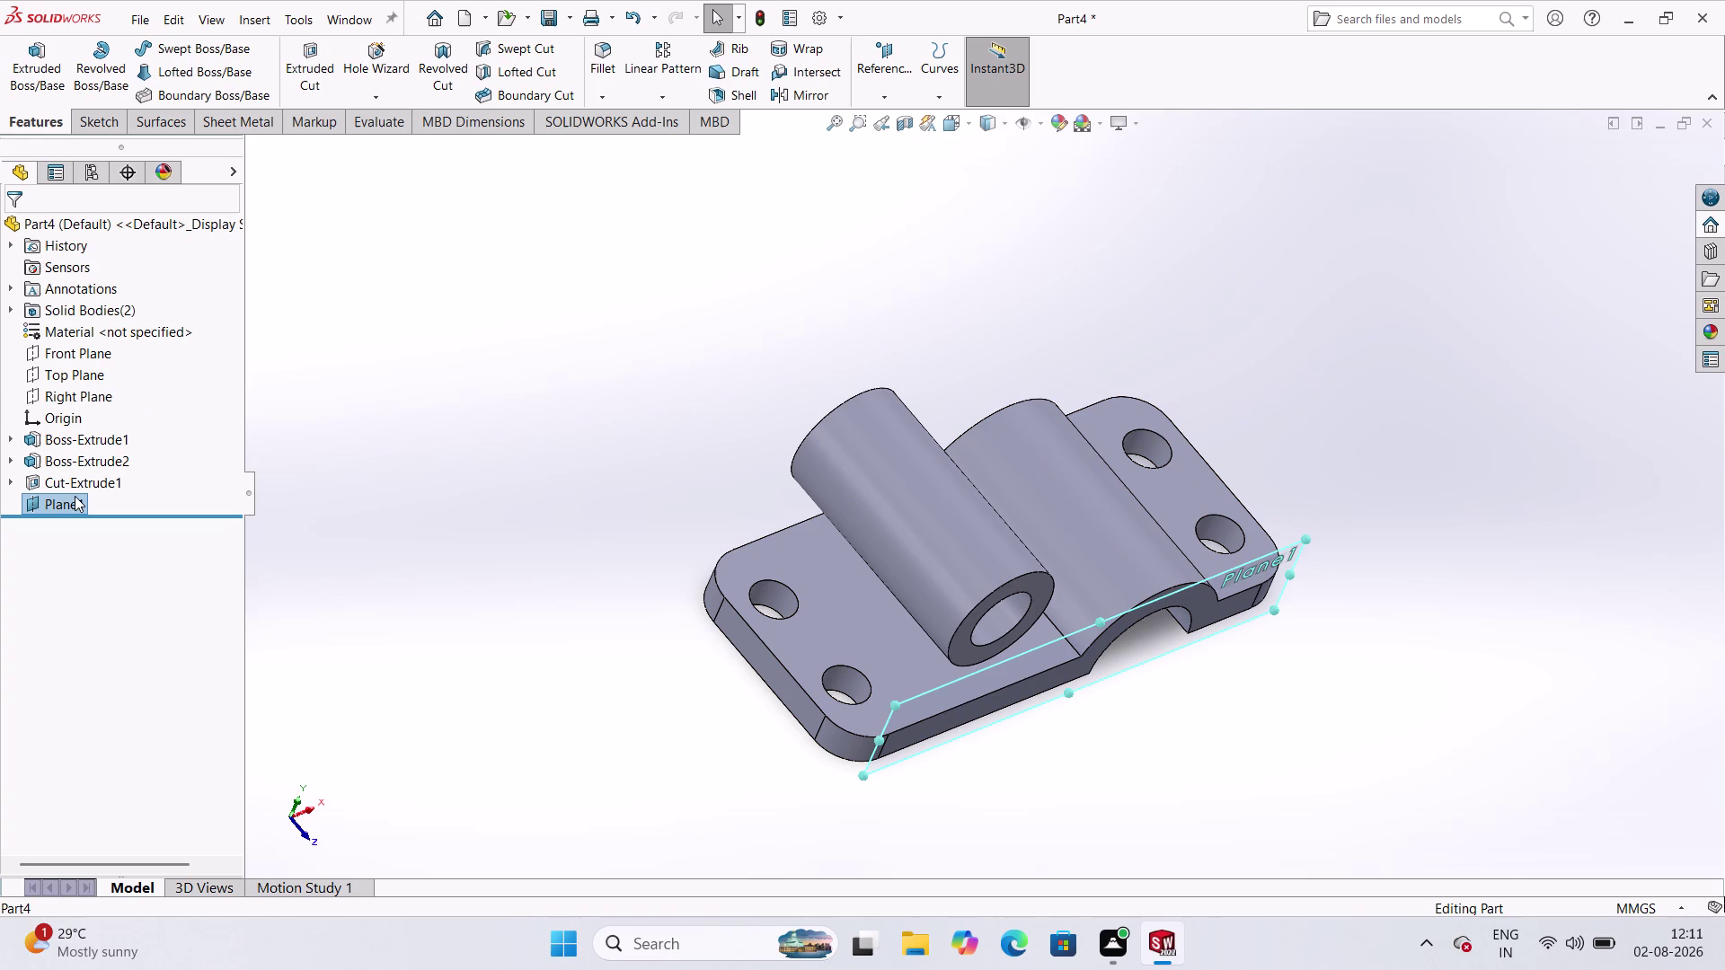
click(75, 495)
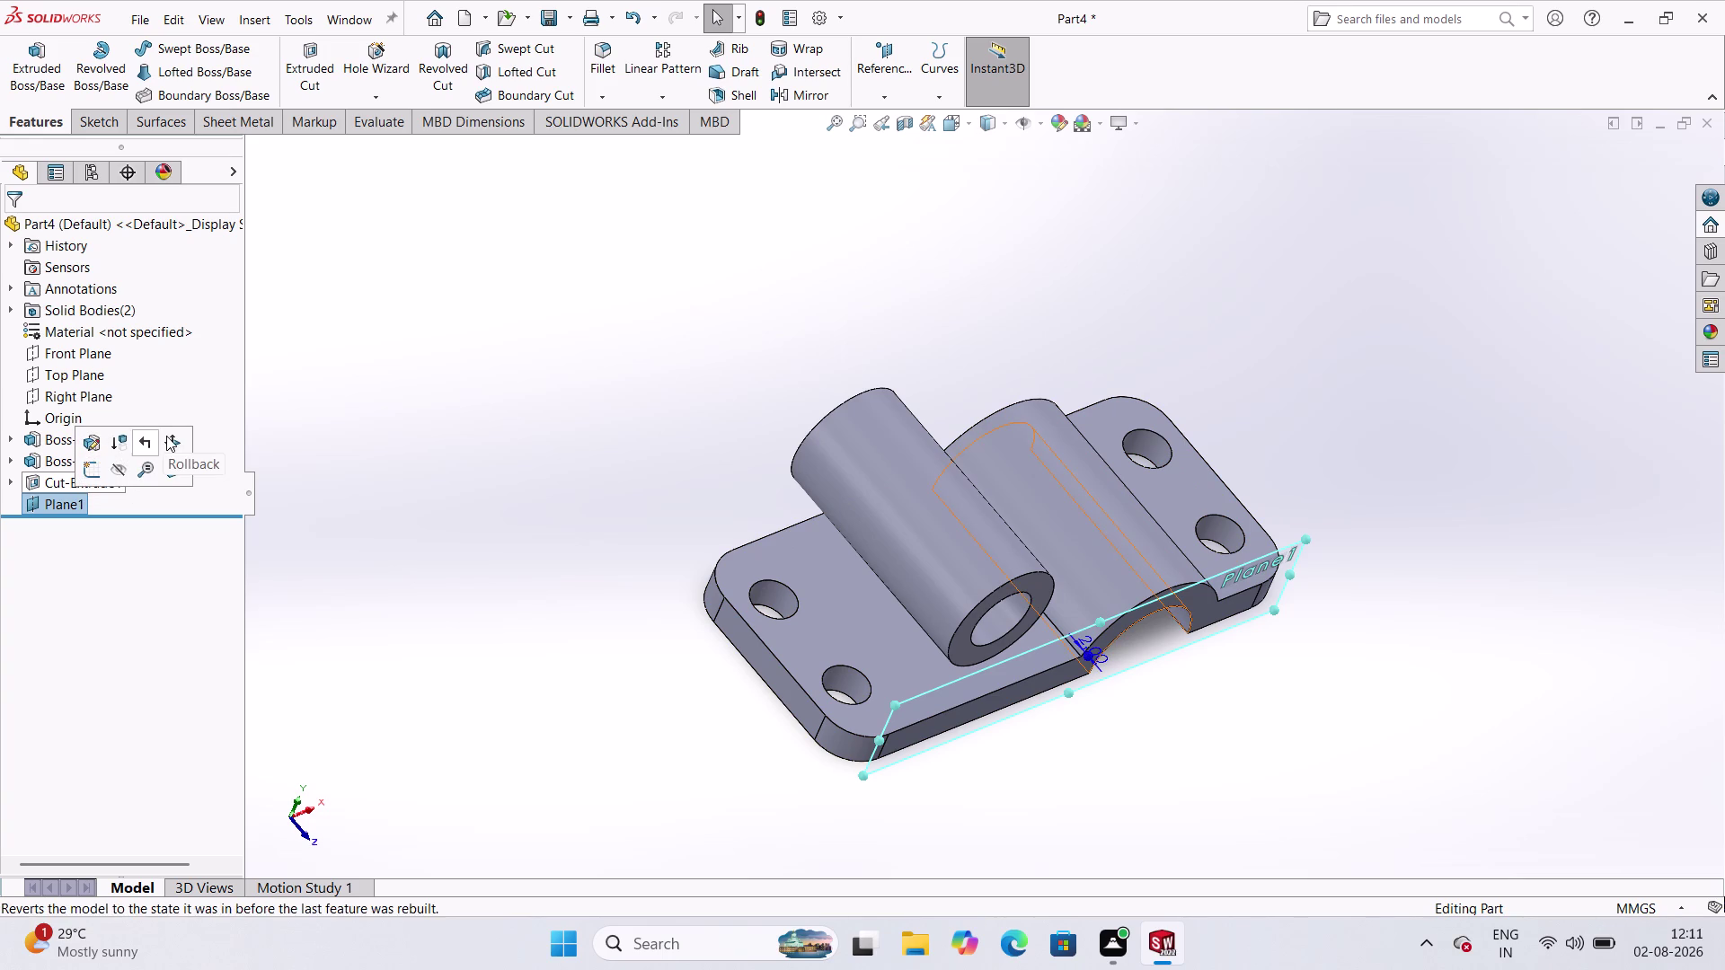
click(92, 444)
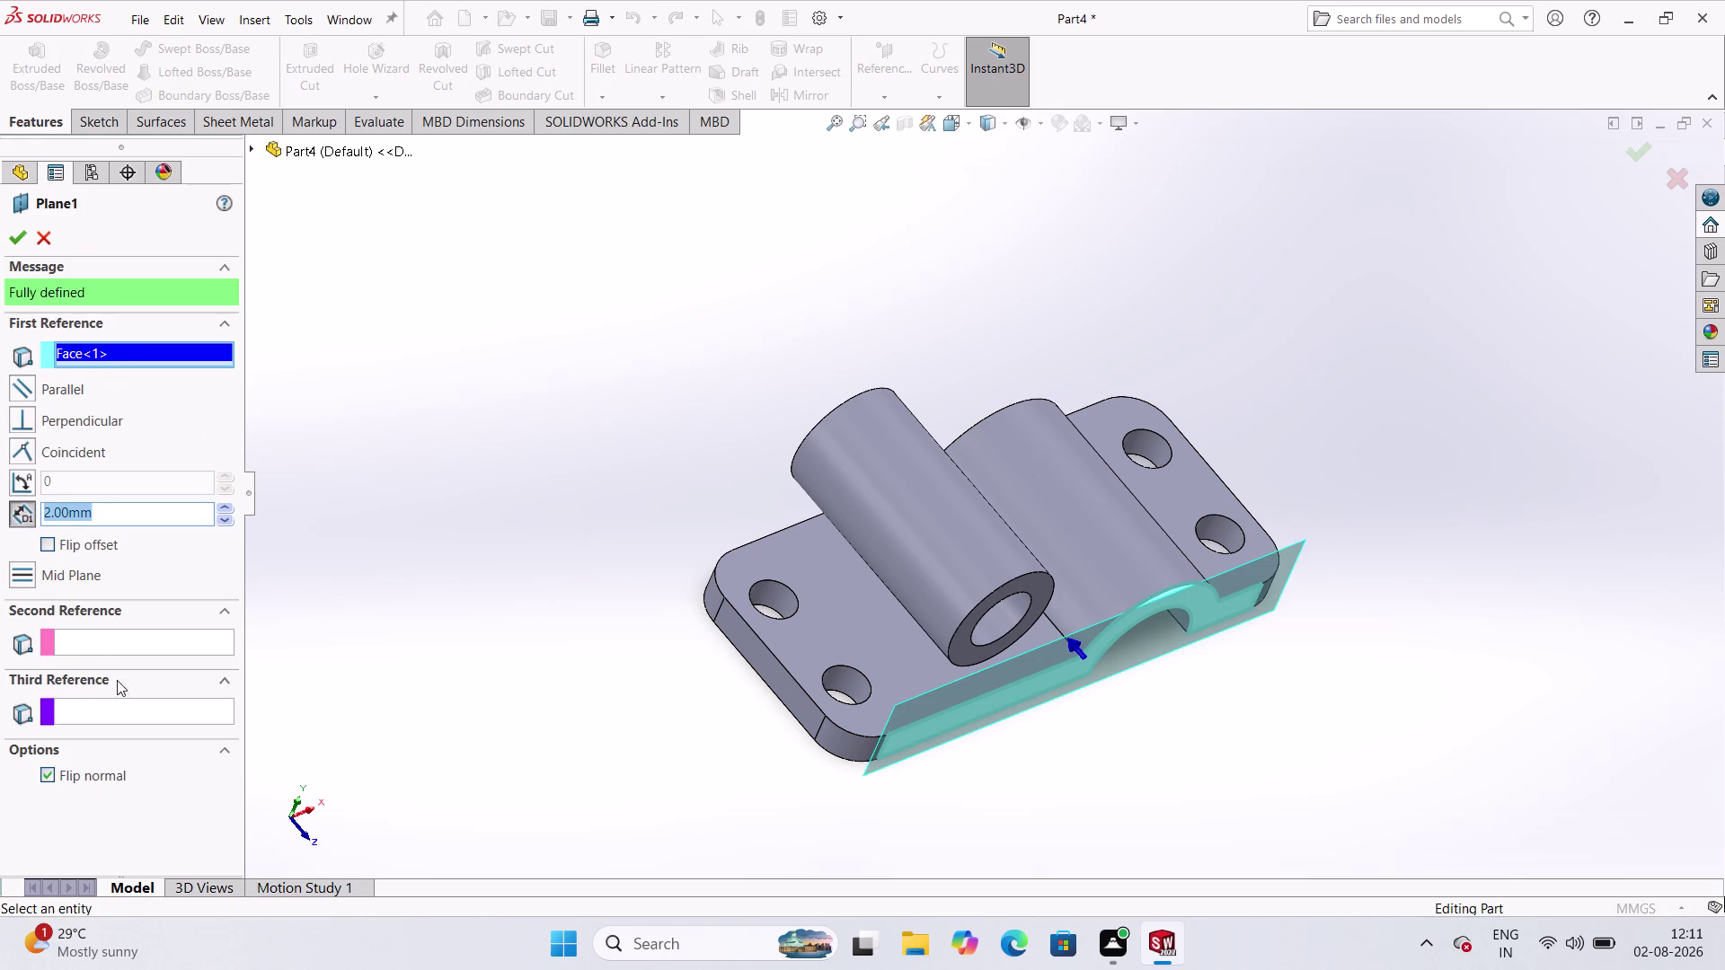
click(54, 772)
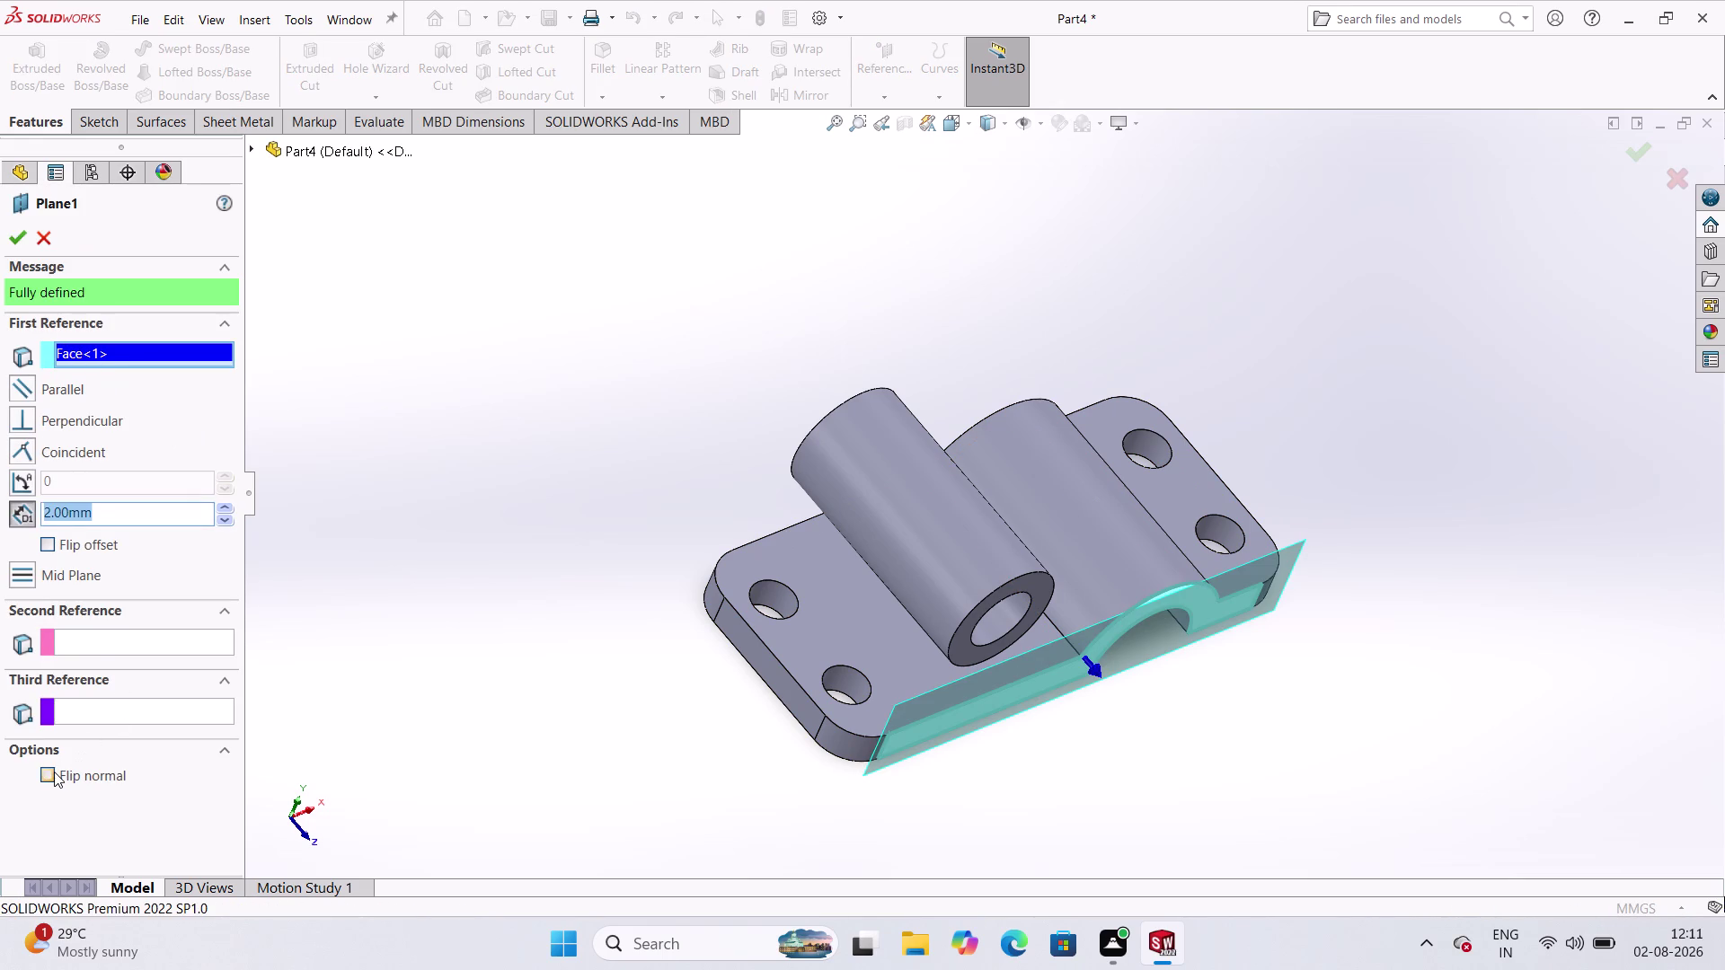
middle_drag(382, 638, 441, 710)
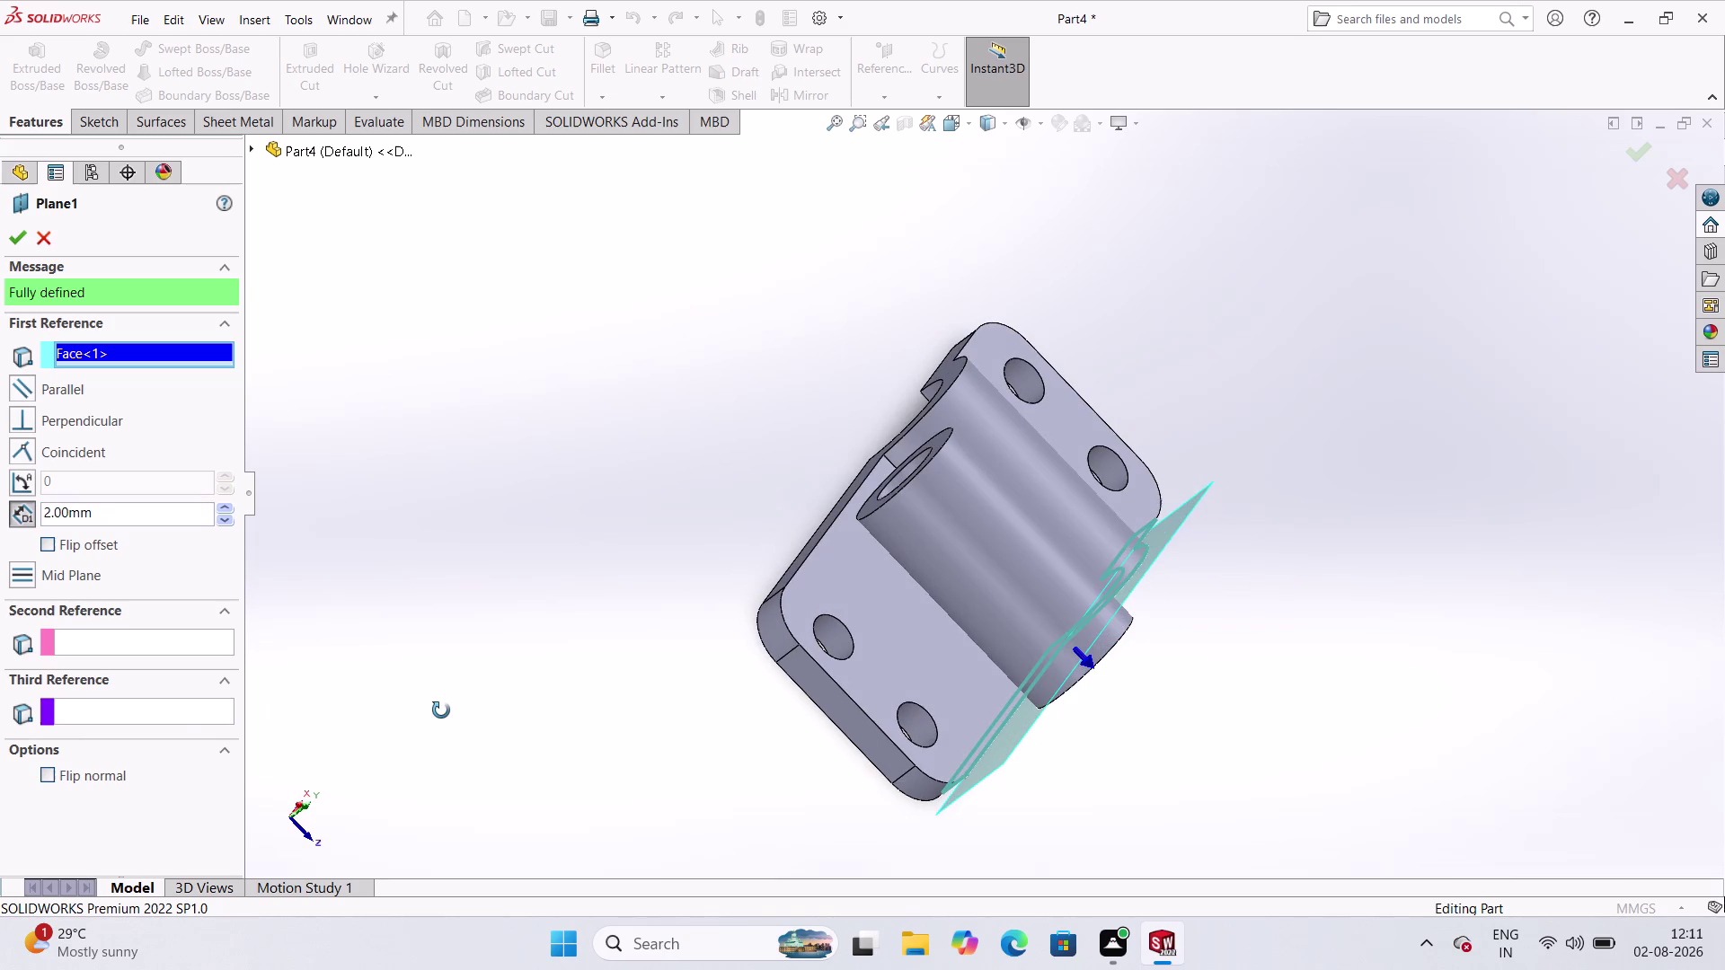
middle_drag(441, 711, 428, 682)
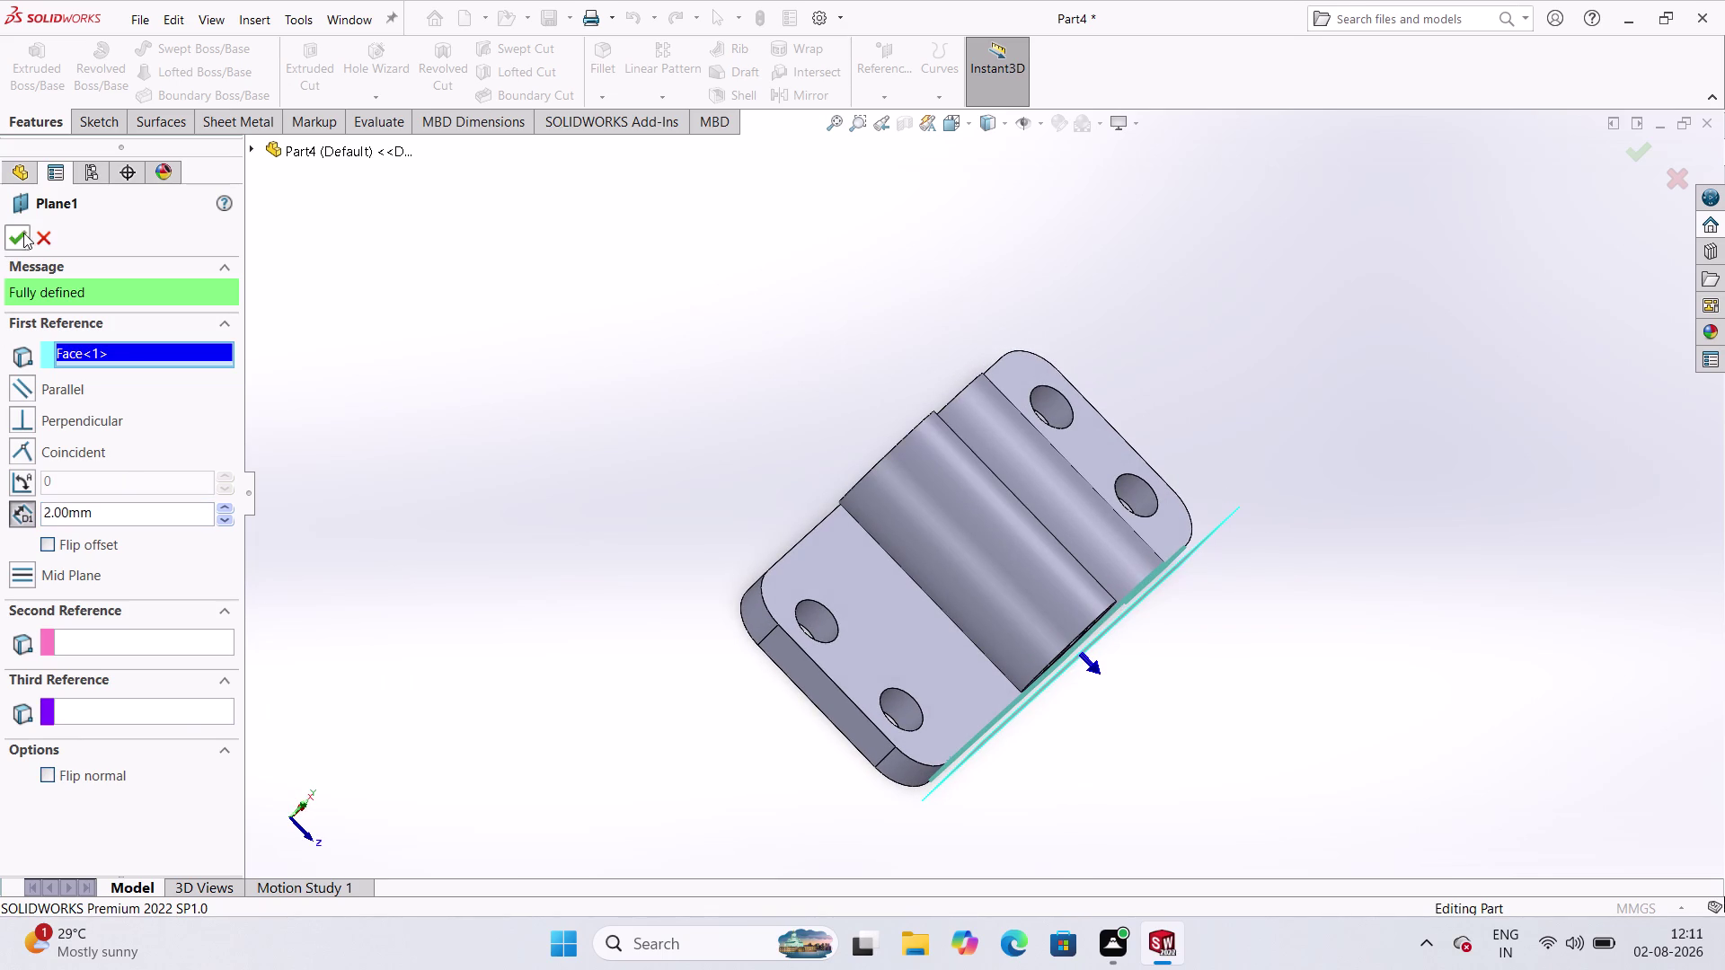
click(25, 231)
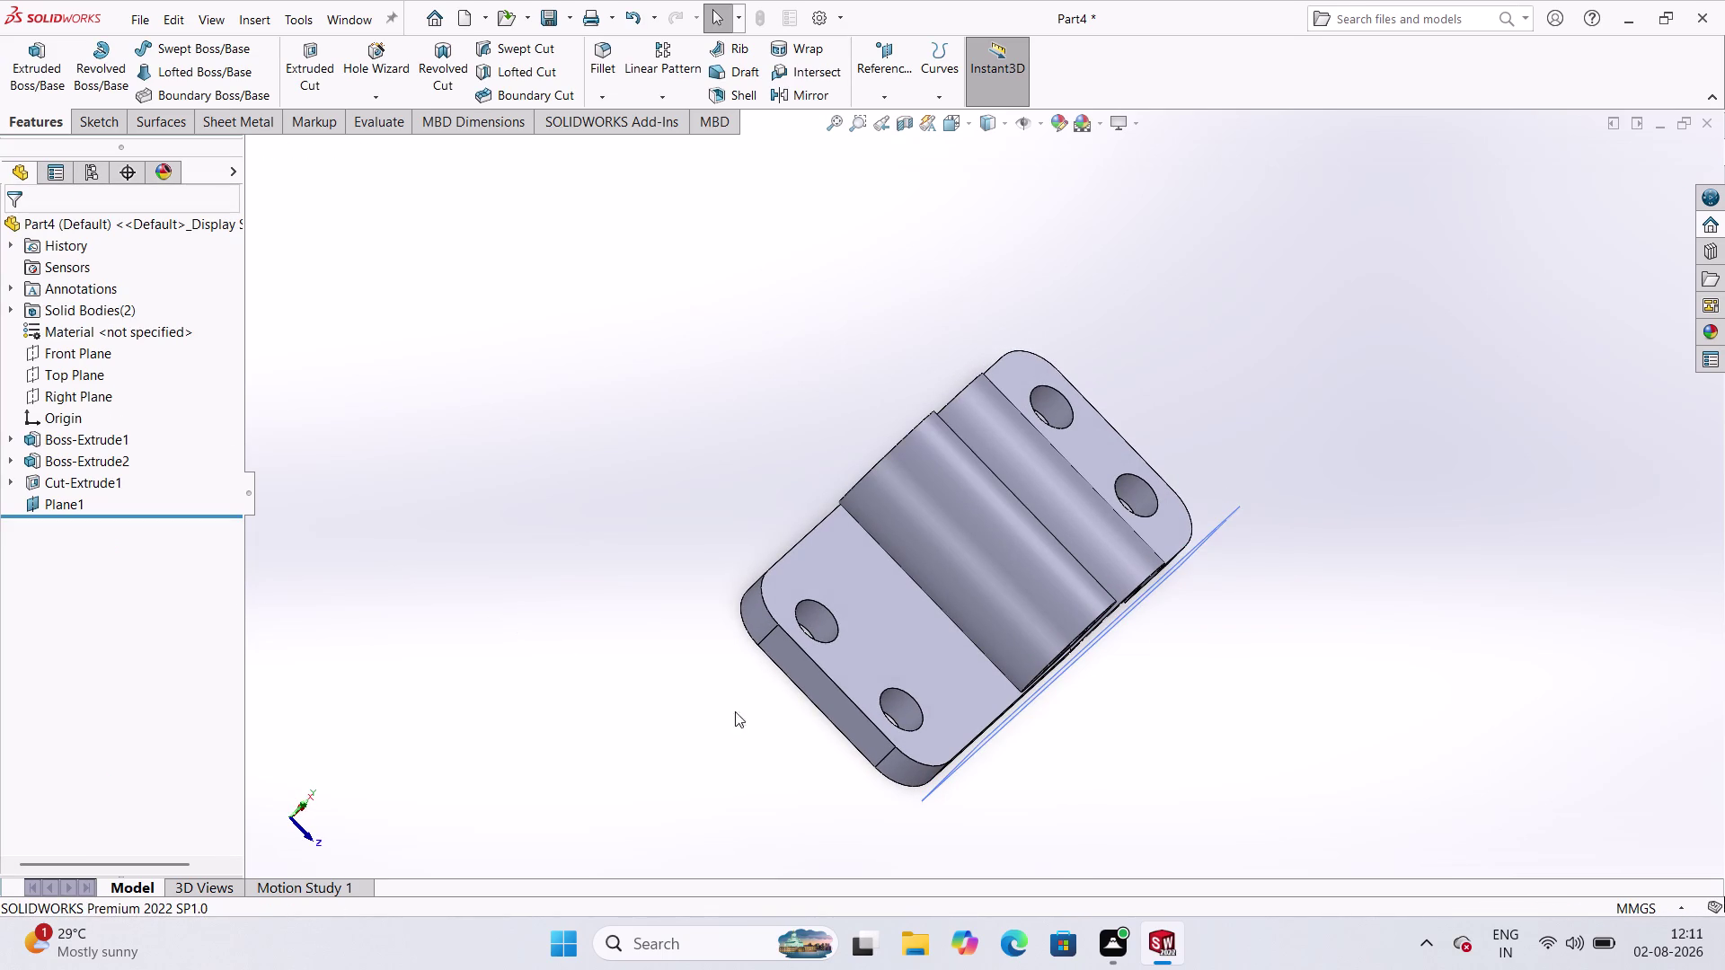
double_click(72, 506)
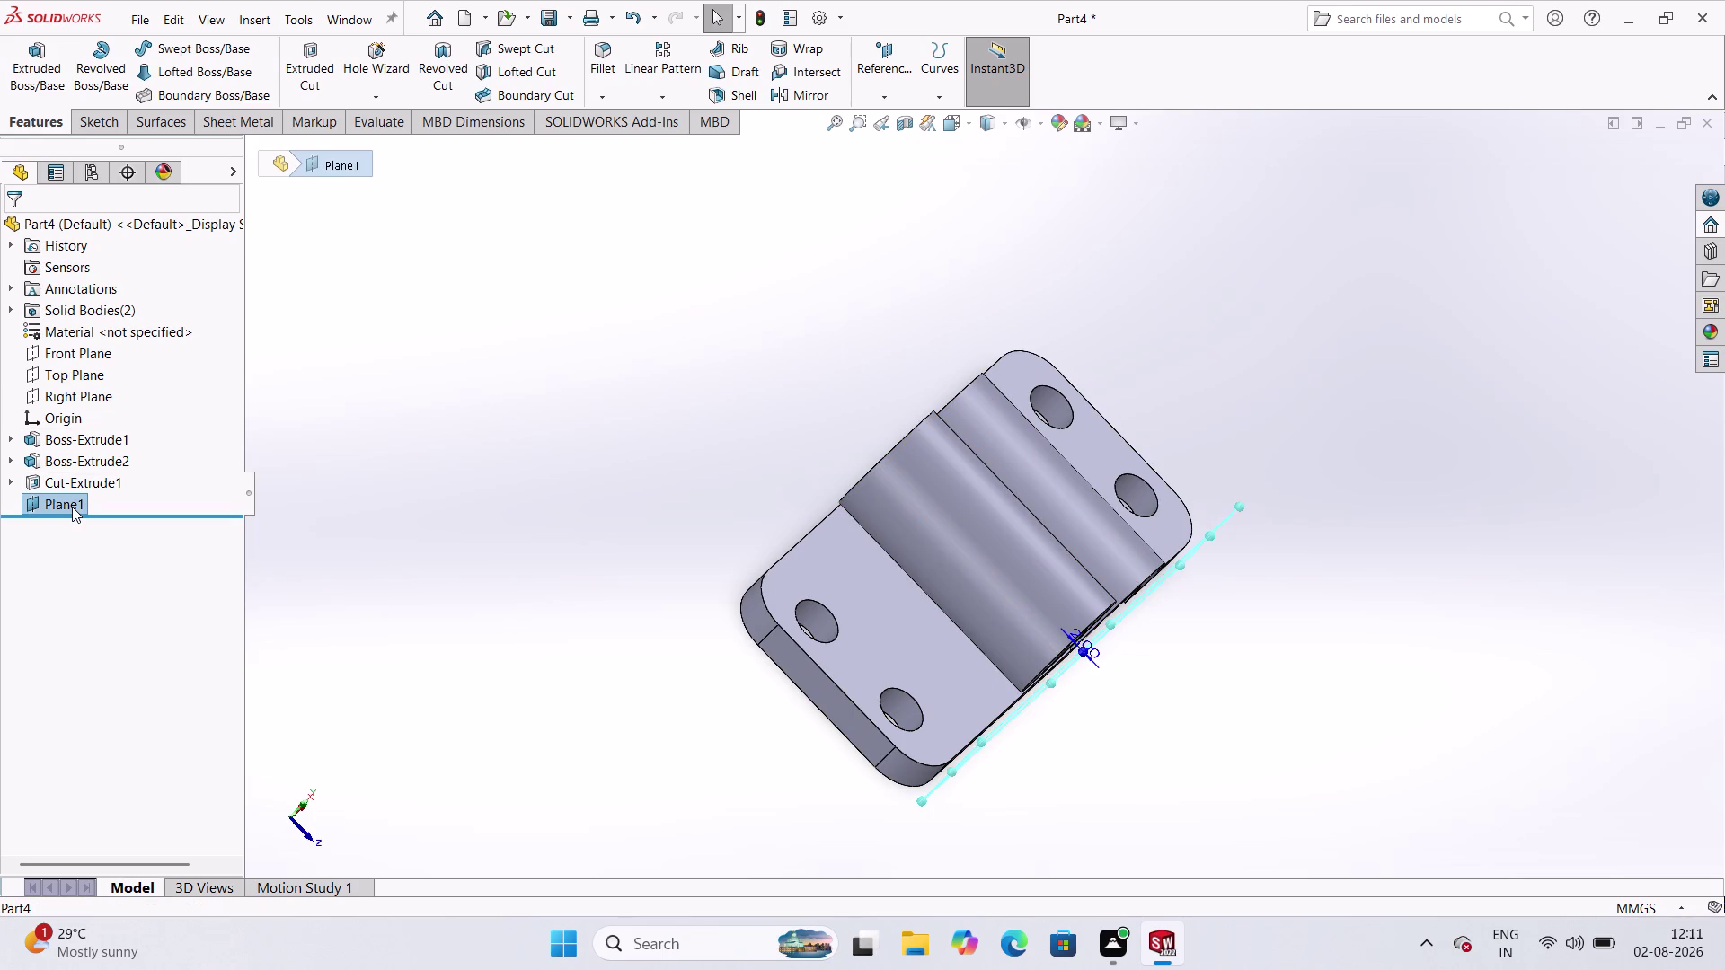
double_click(72, 506)
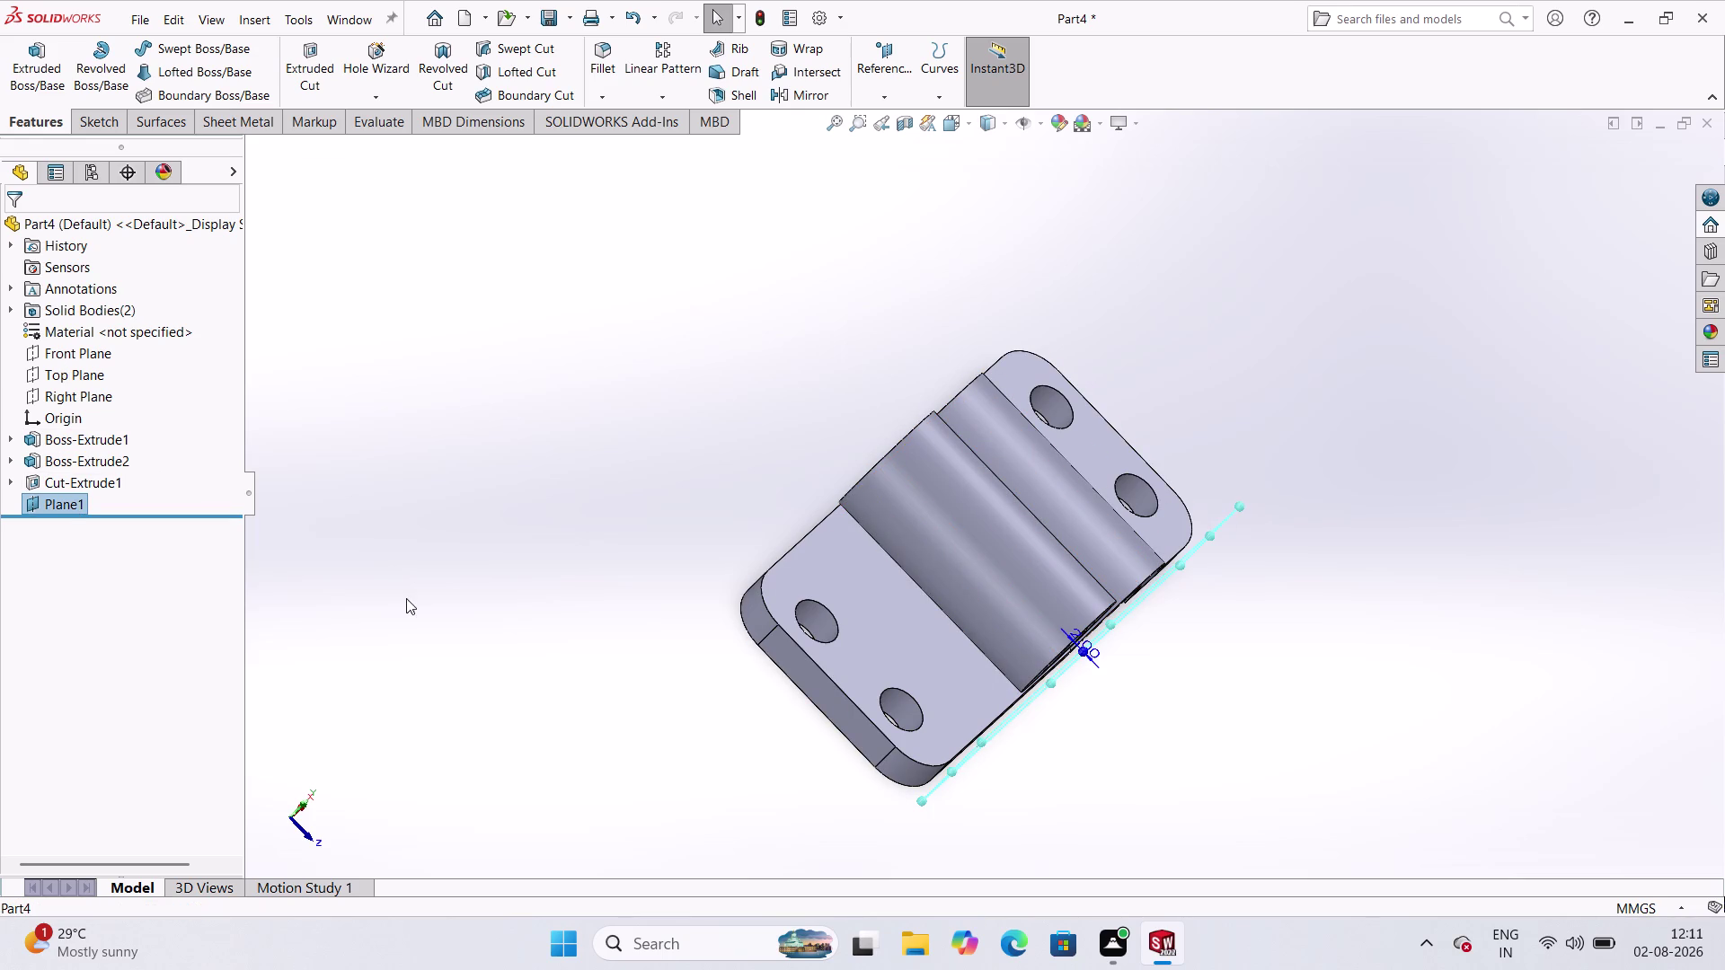
middle_drag(433, 587, 435, 599)
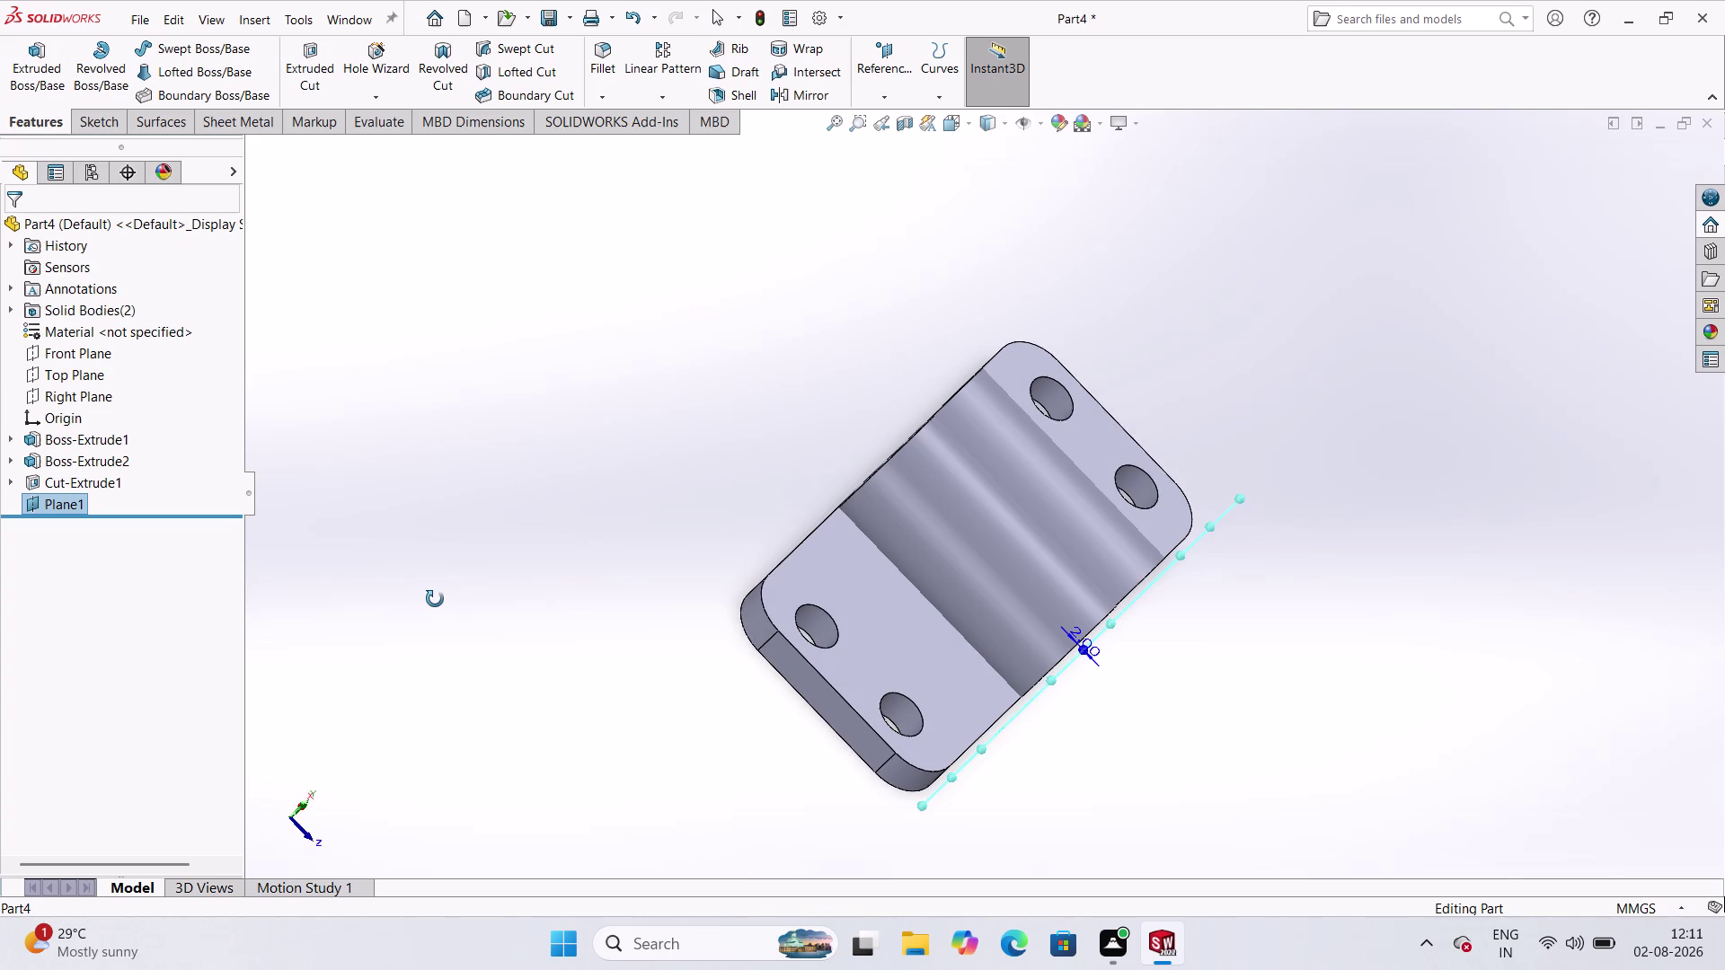
middle_drag(434, 599, 416, 576)
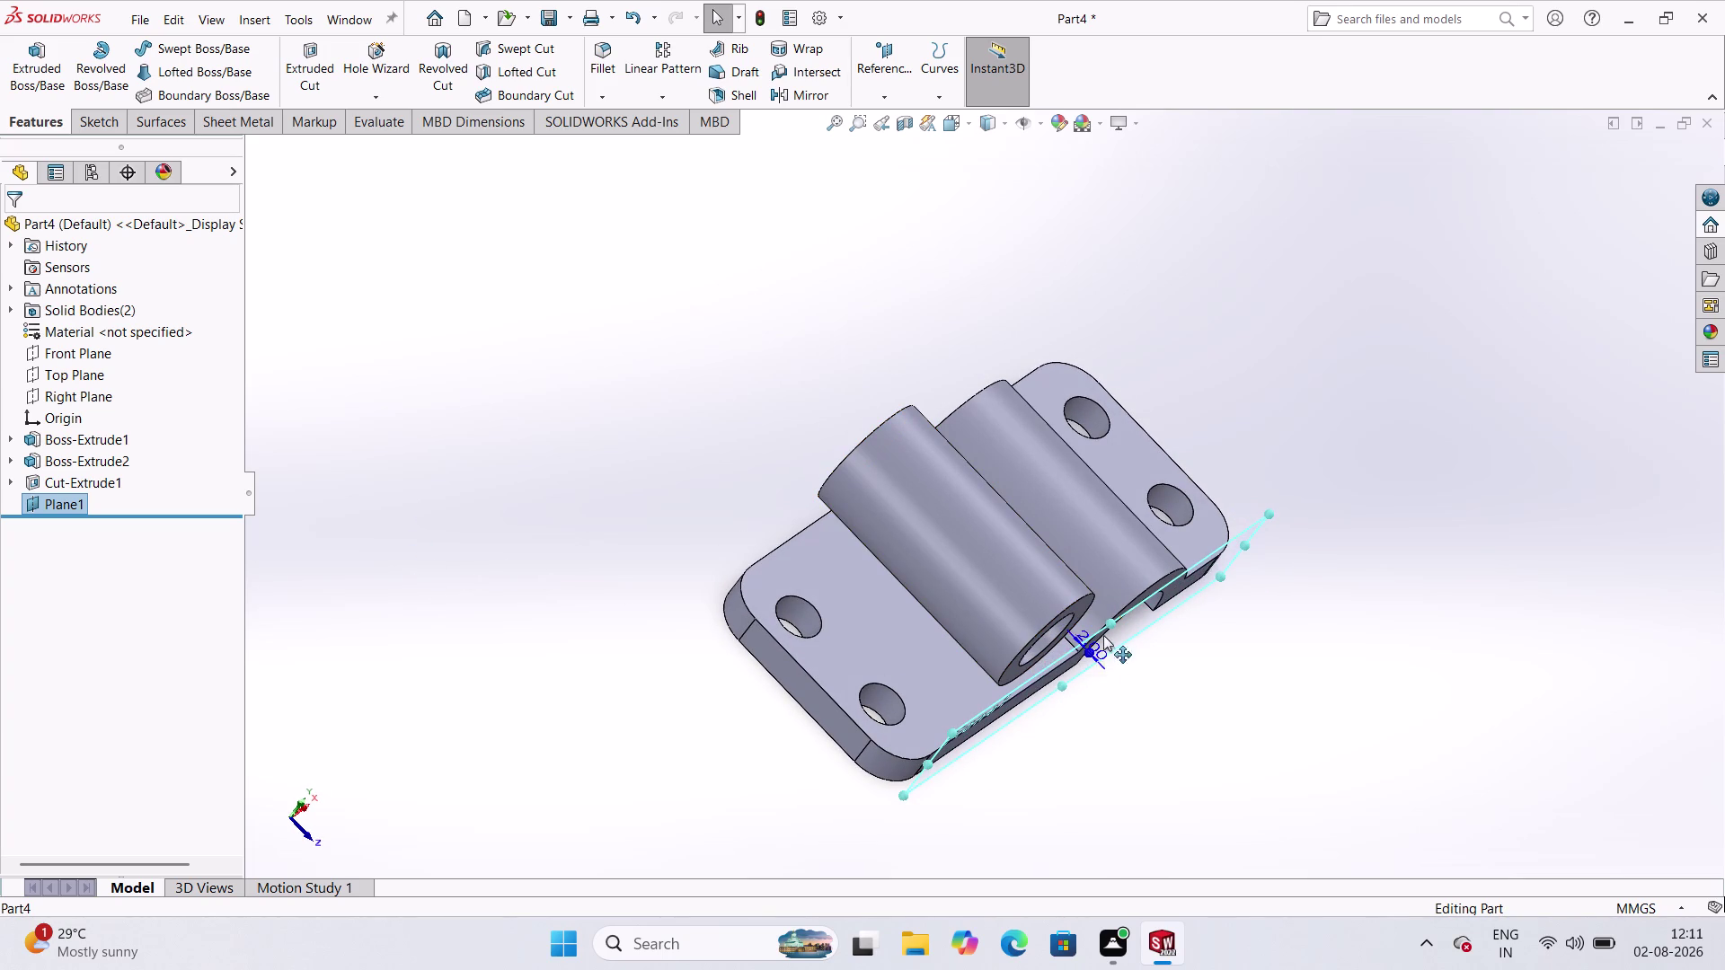
key(ctrl+z)
key(ctrl+z)
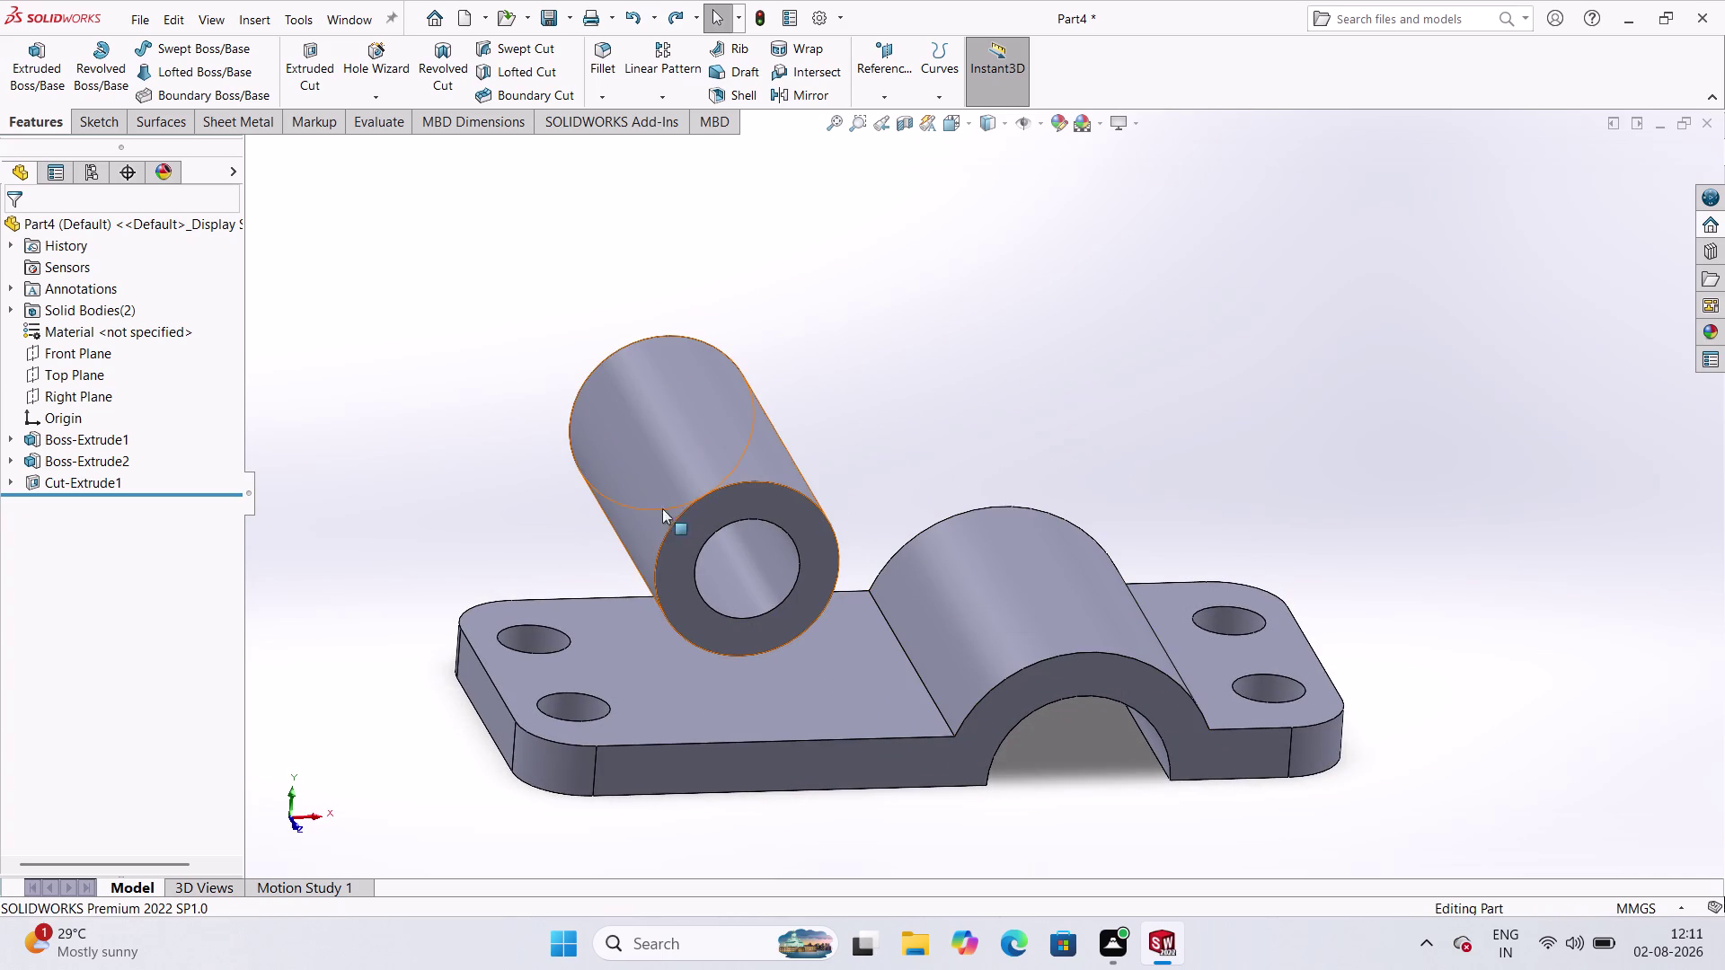
Create Plane2 as a reference plane offset 26 mm from the Front Plane.
click(889, 59)
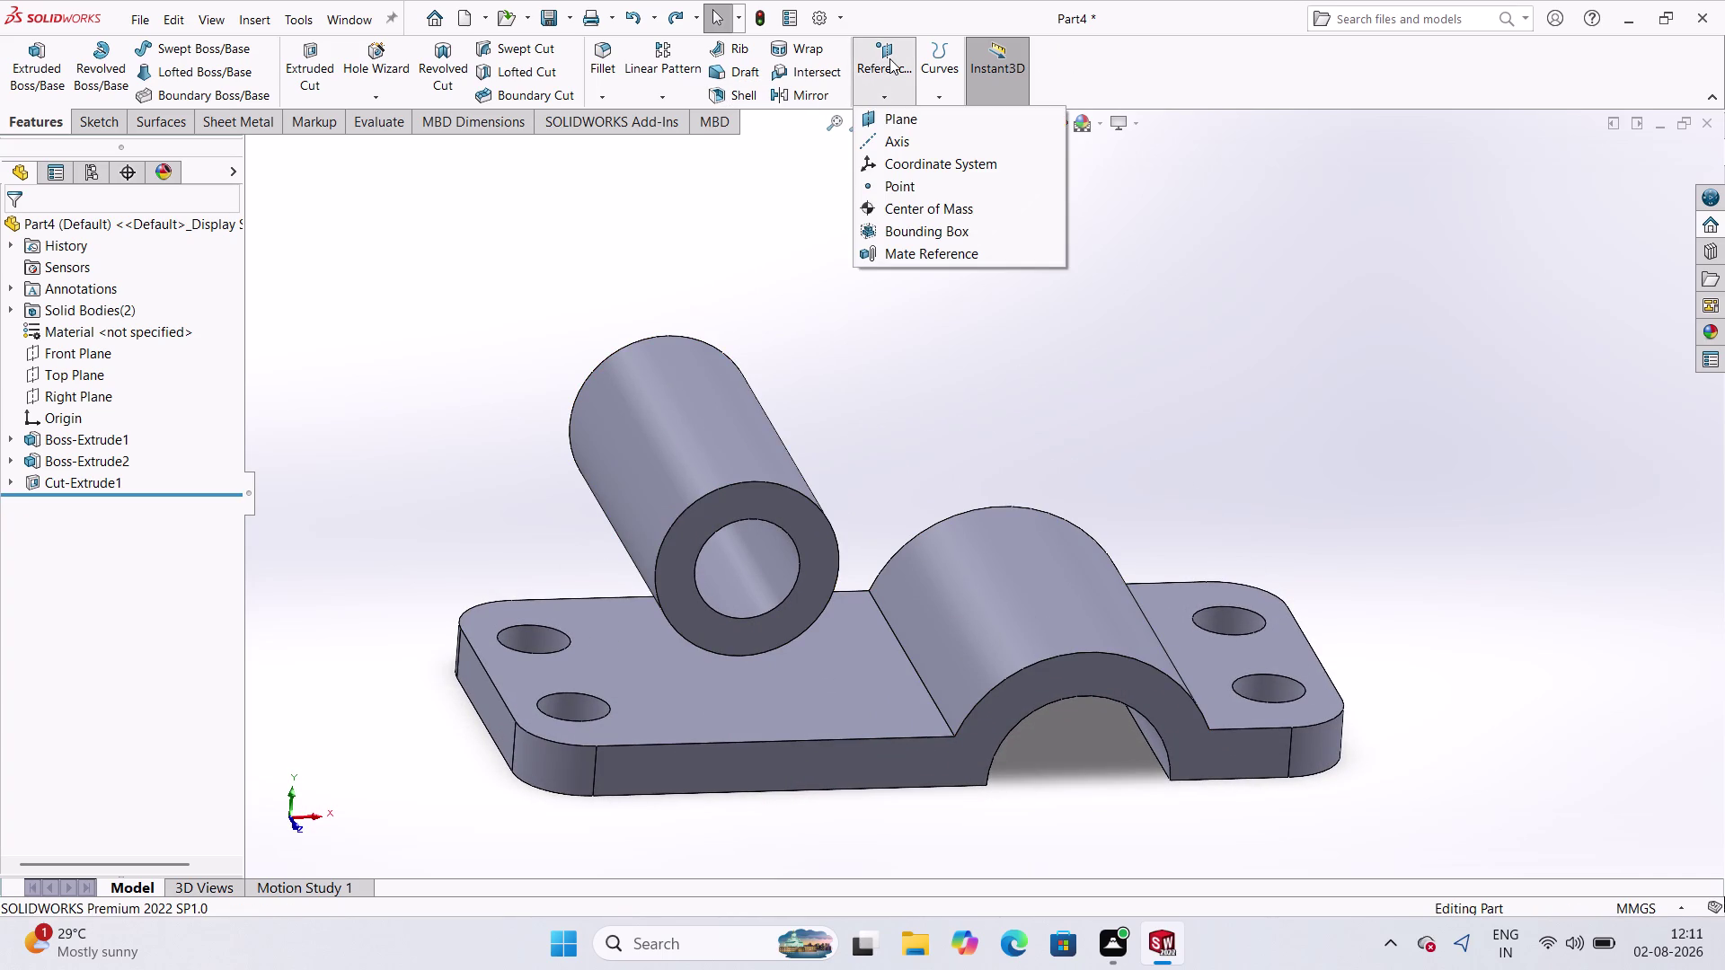
click(906, 119)
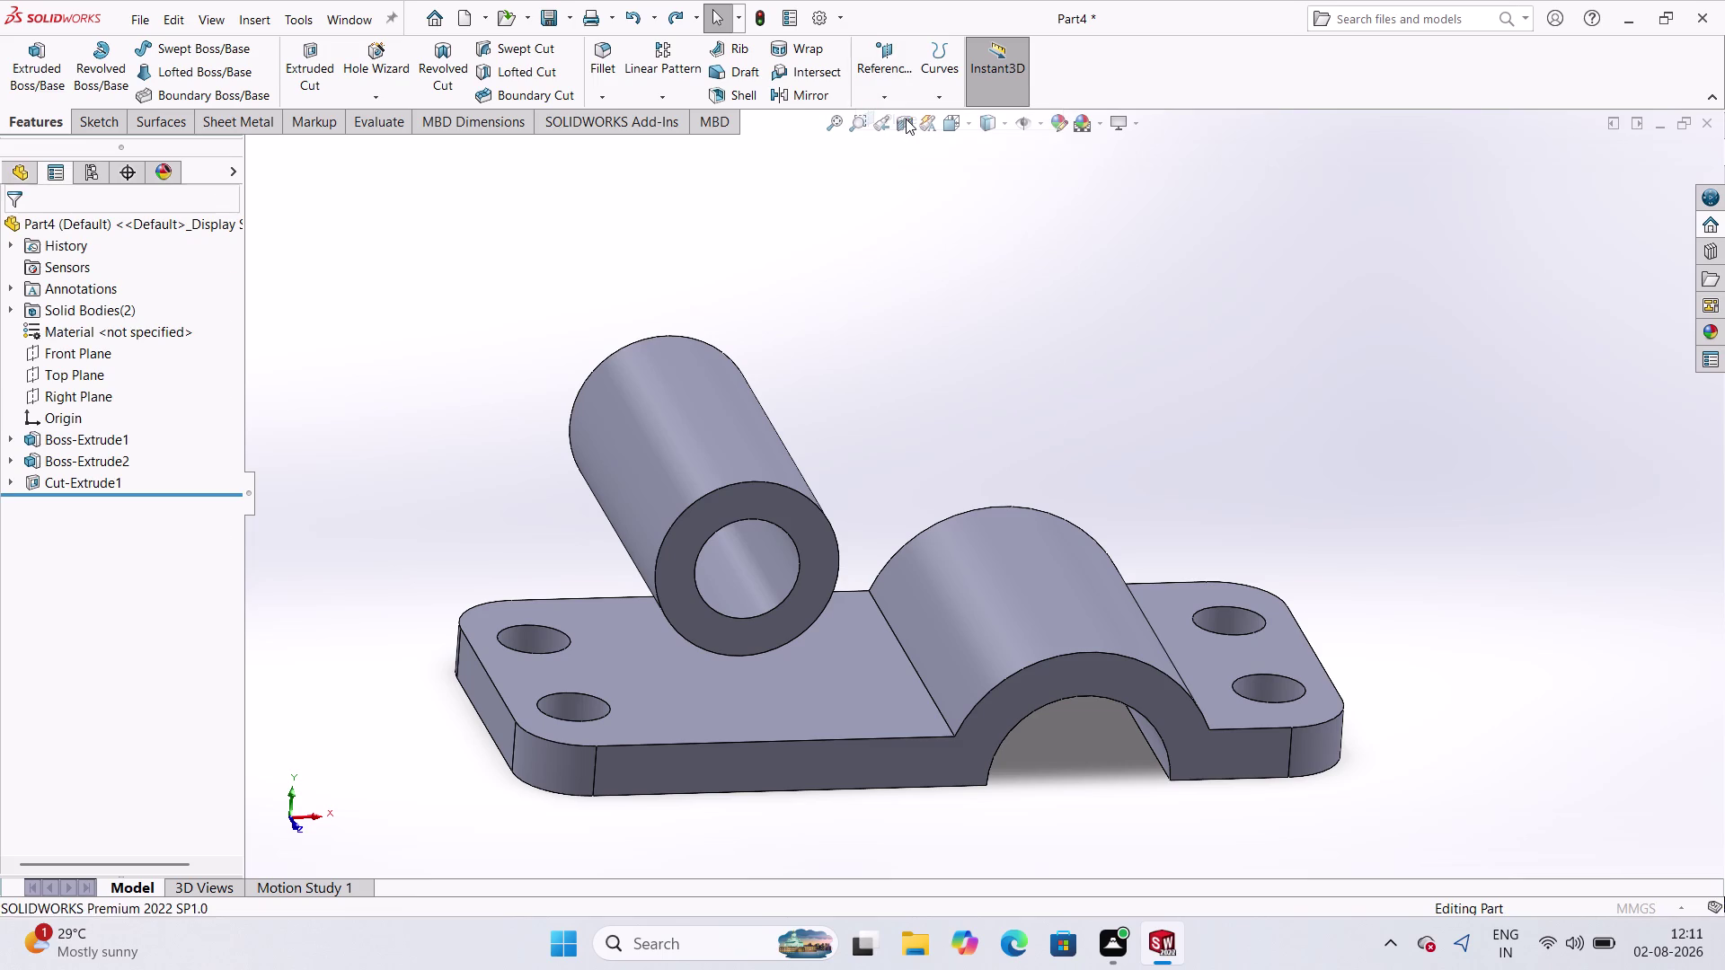
click(185, 358)
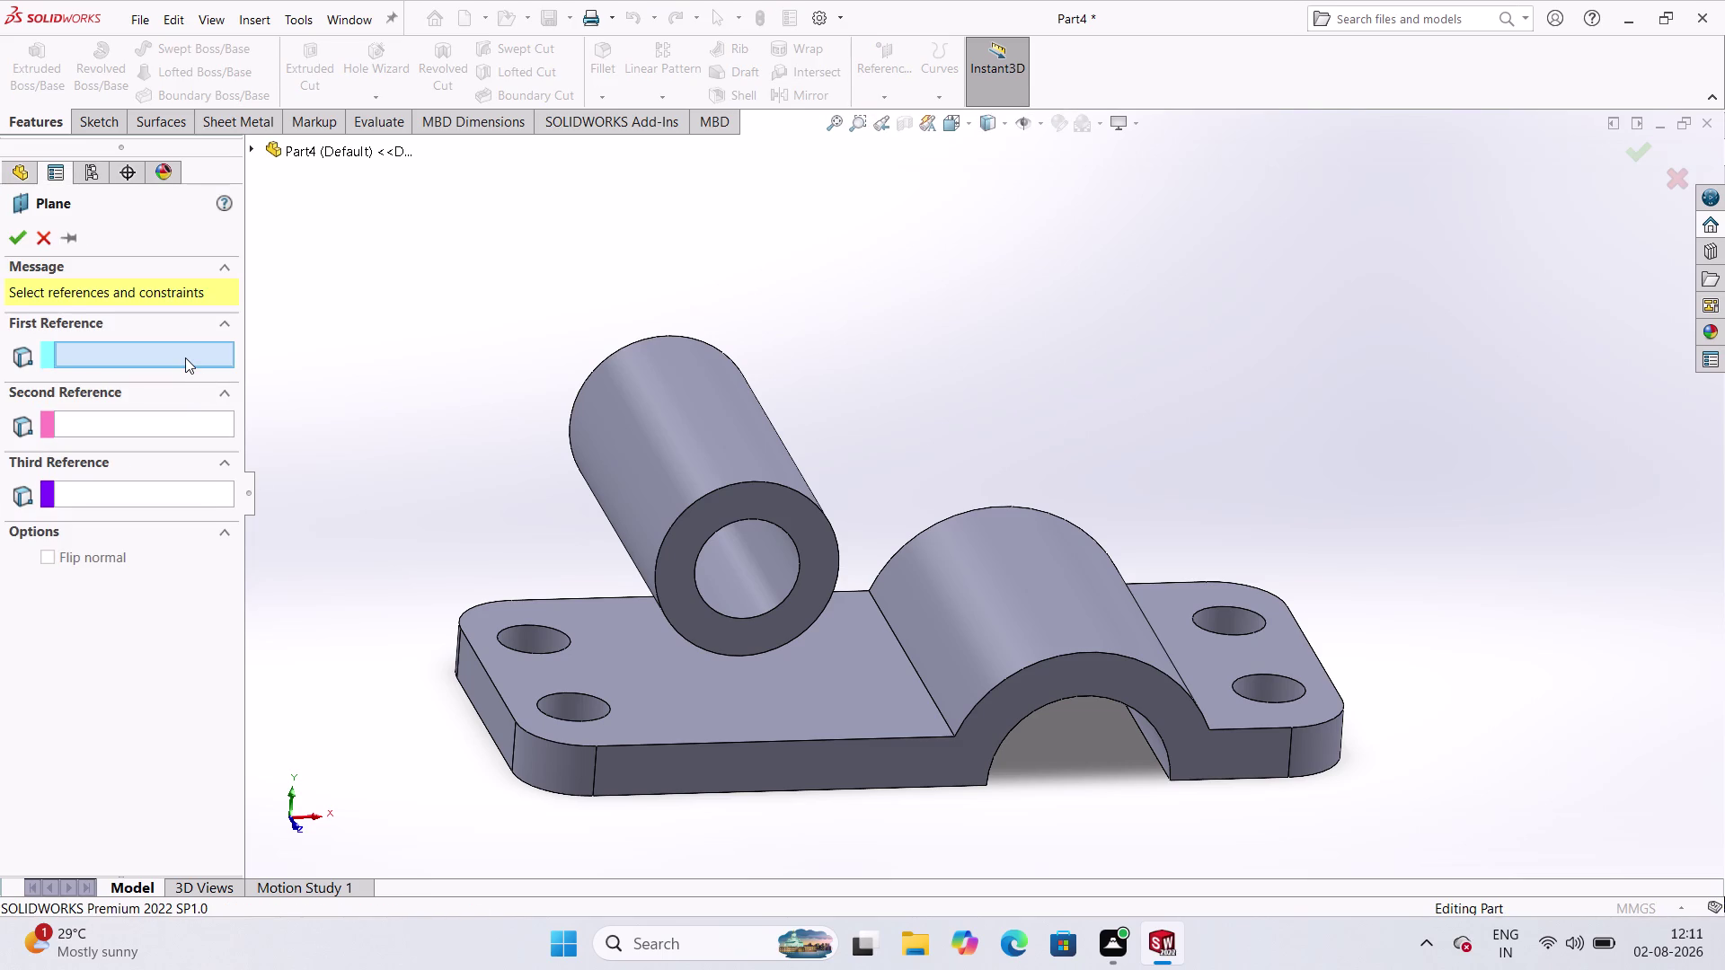
click(287, 149)
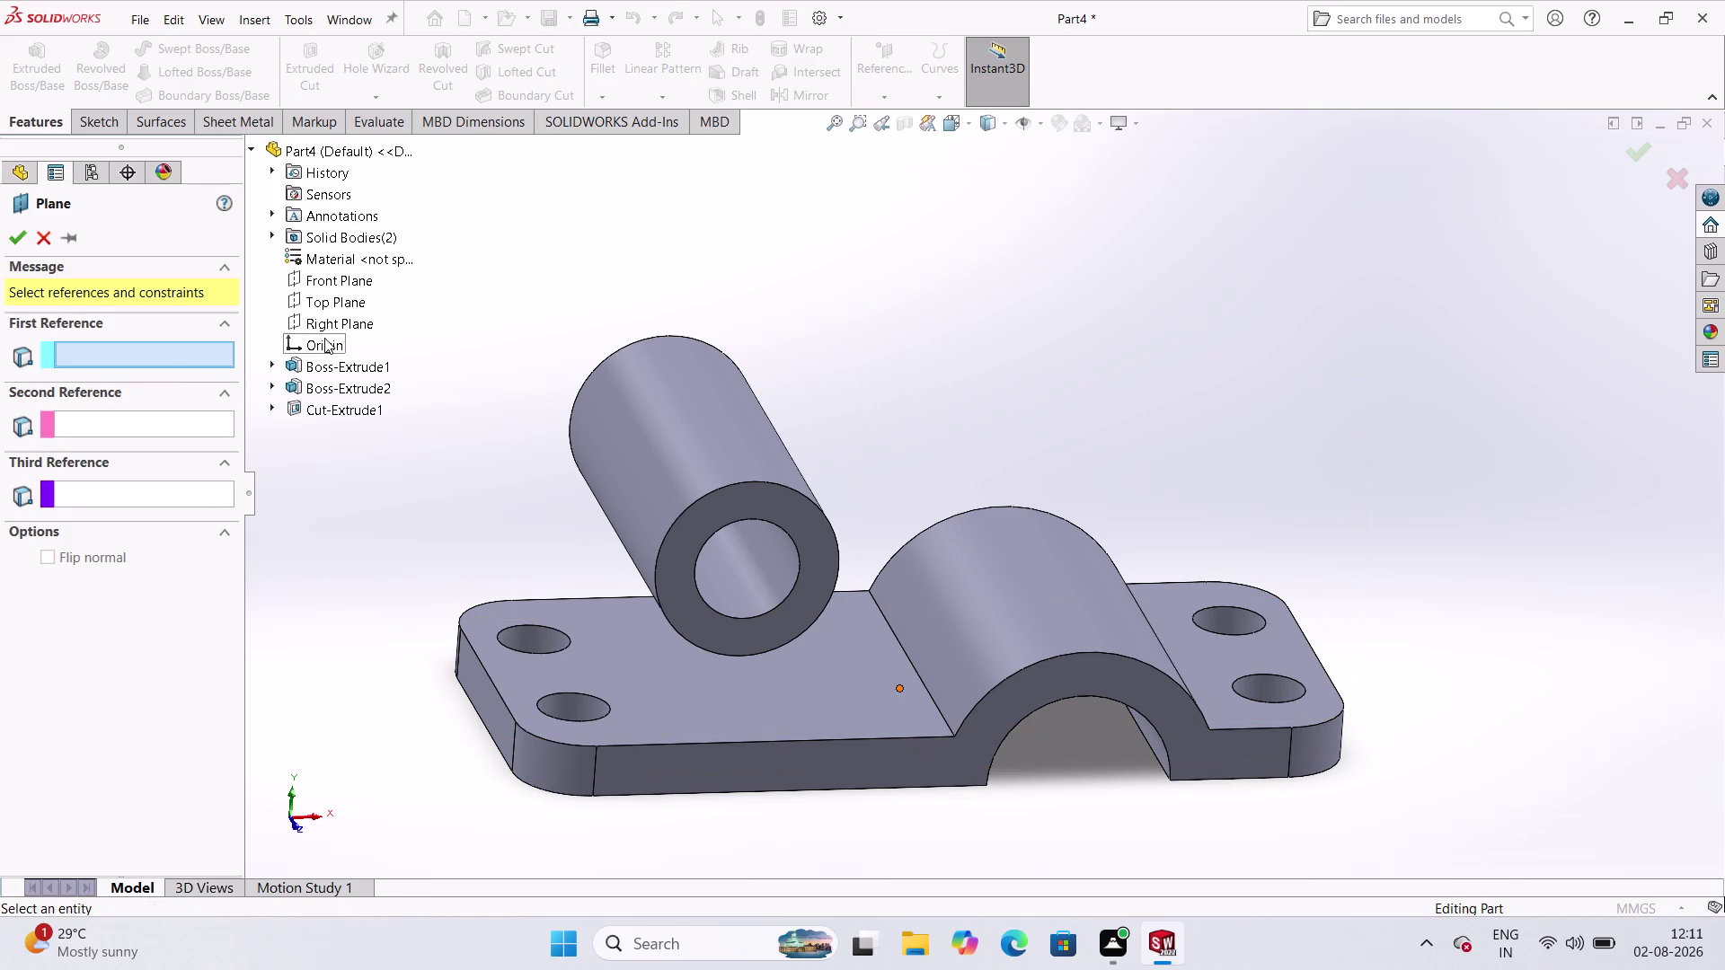
click(341, 282)
middle_drag(640, 302, 686, 404)
scroll(down, 3)
scroll(up, 3)
middle_drag(820, 540, 844, 602)
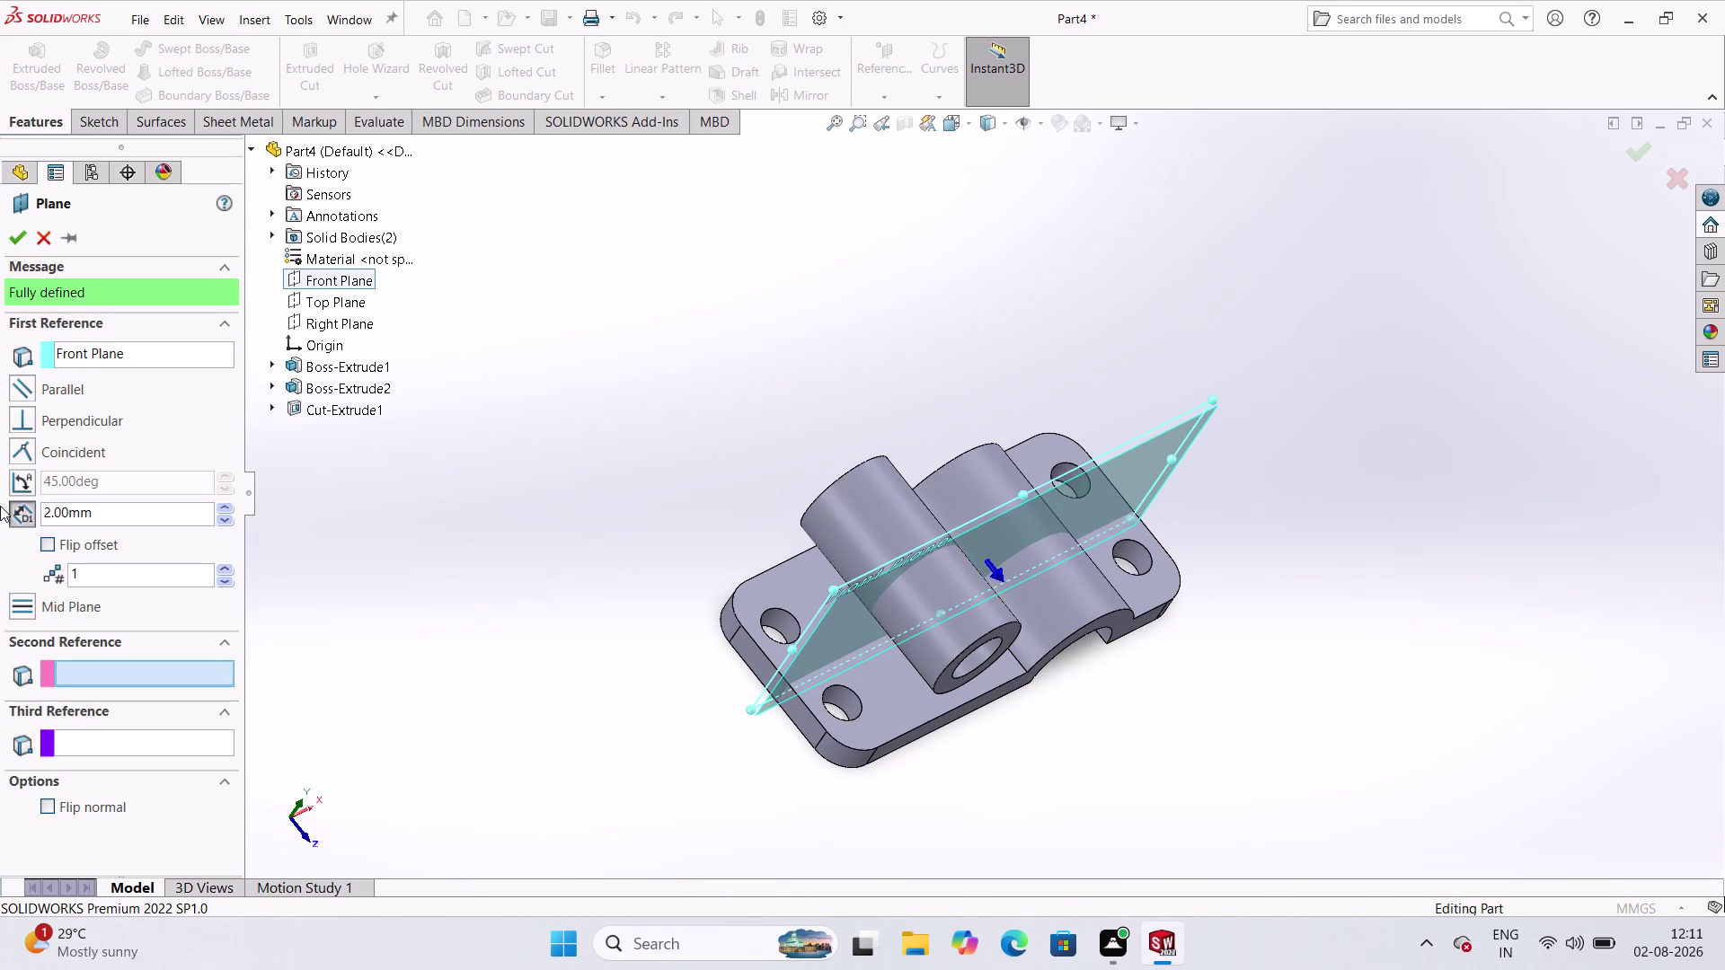
double_click(101, 516)
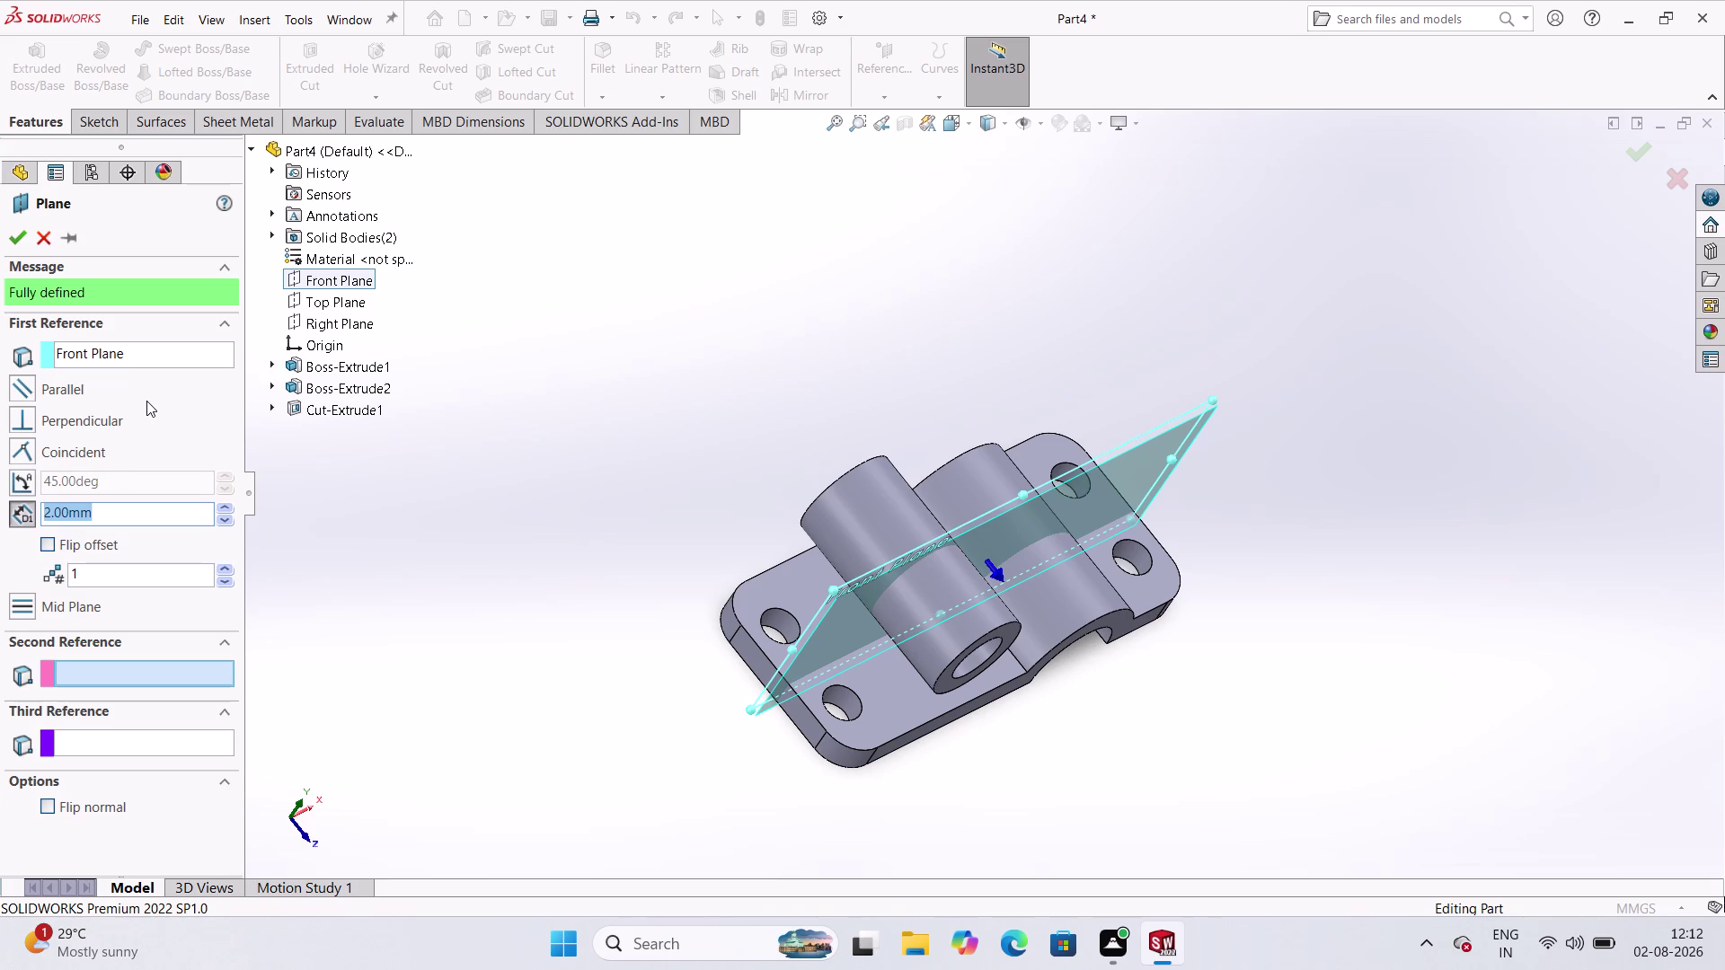
text(26)
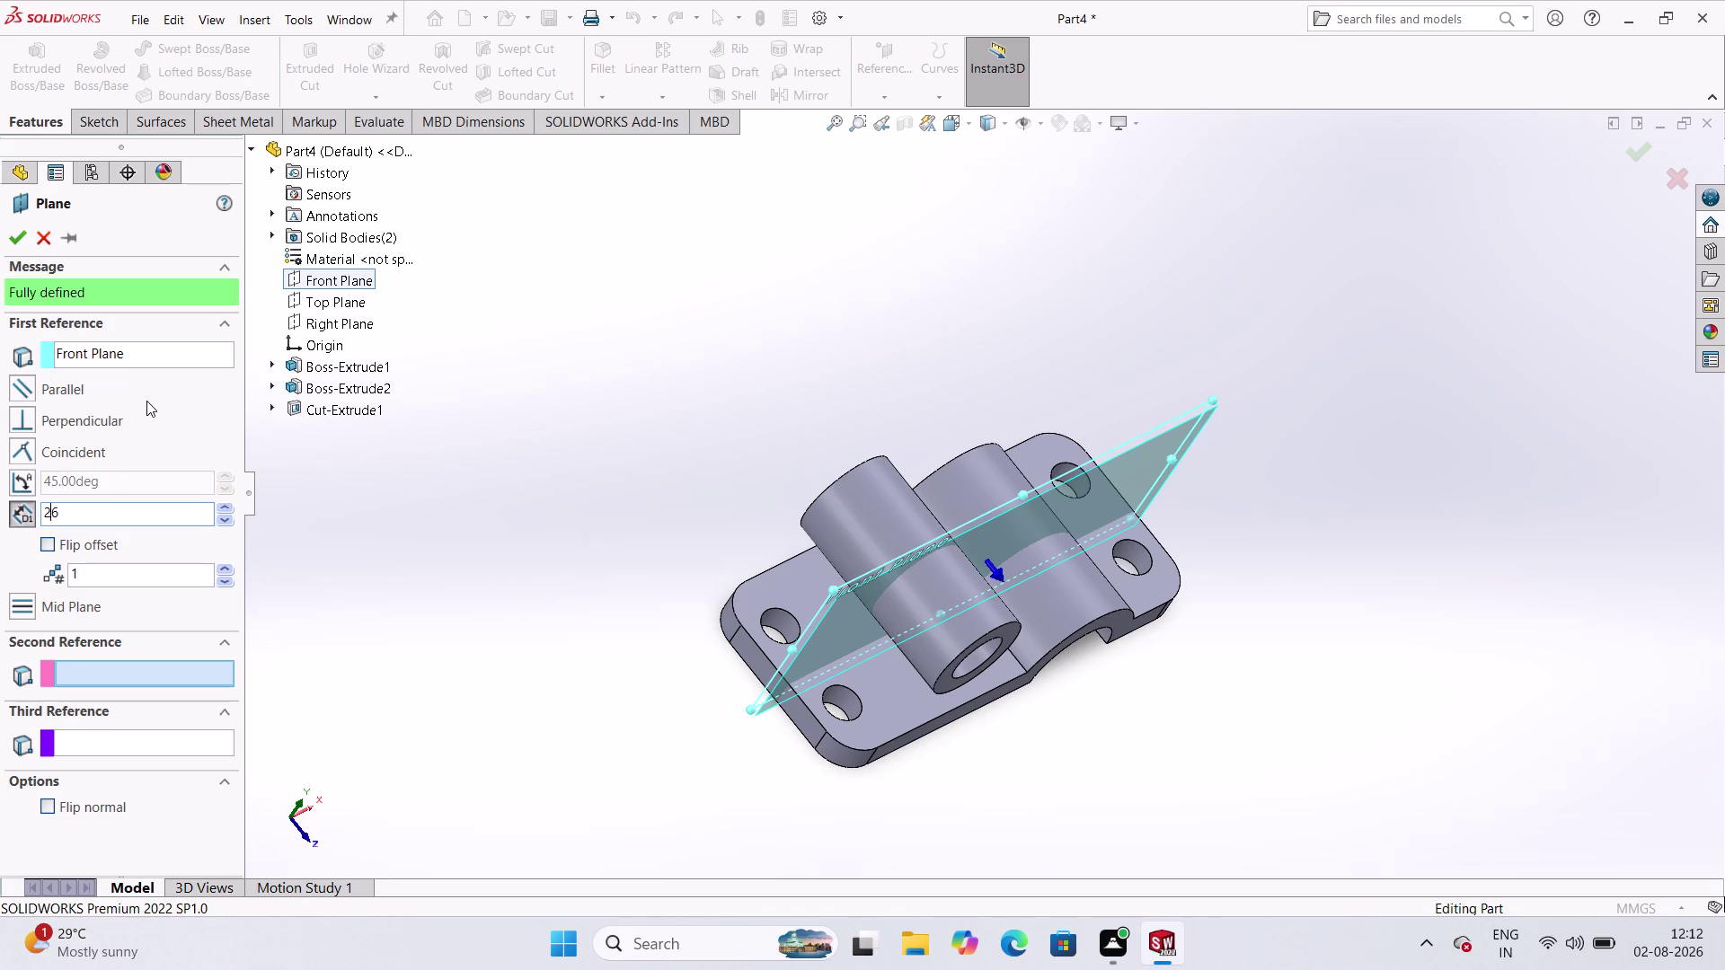
click(6, 241)
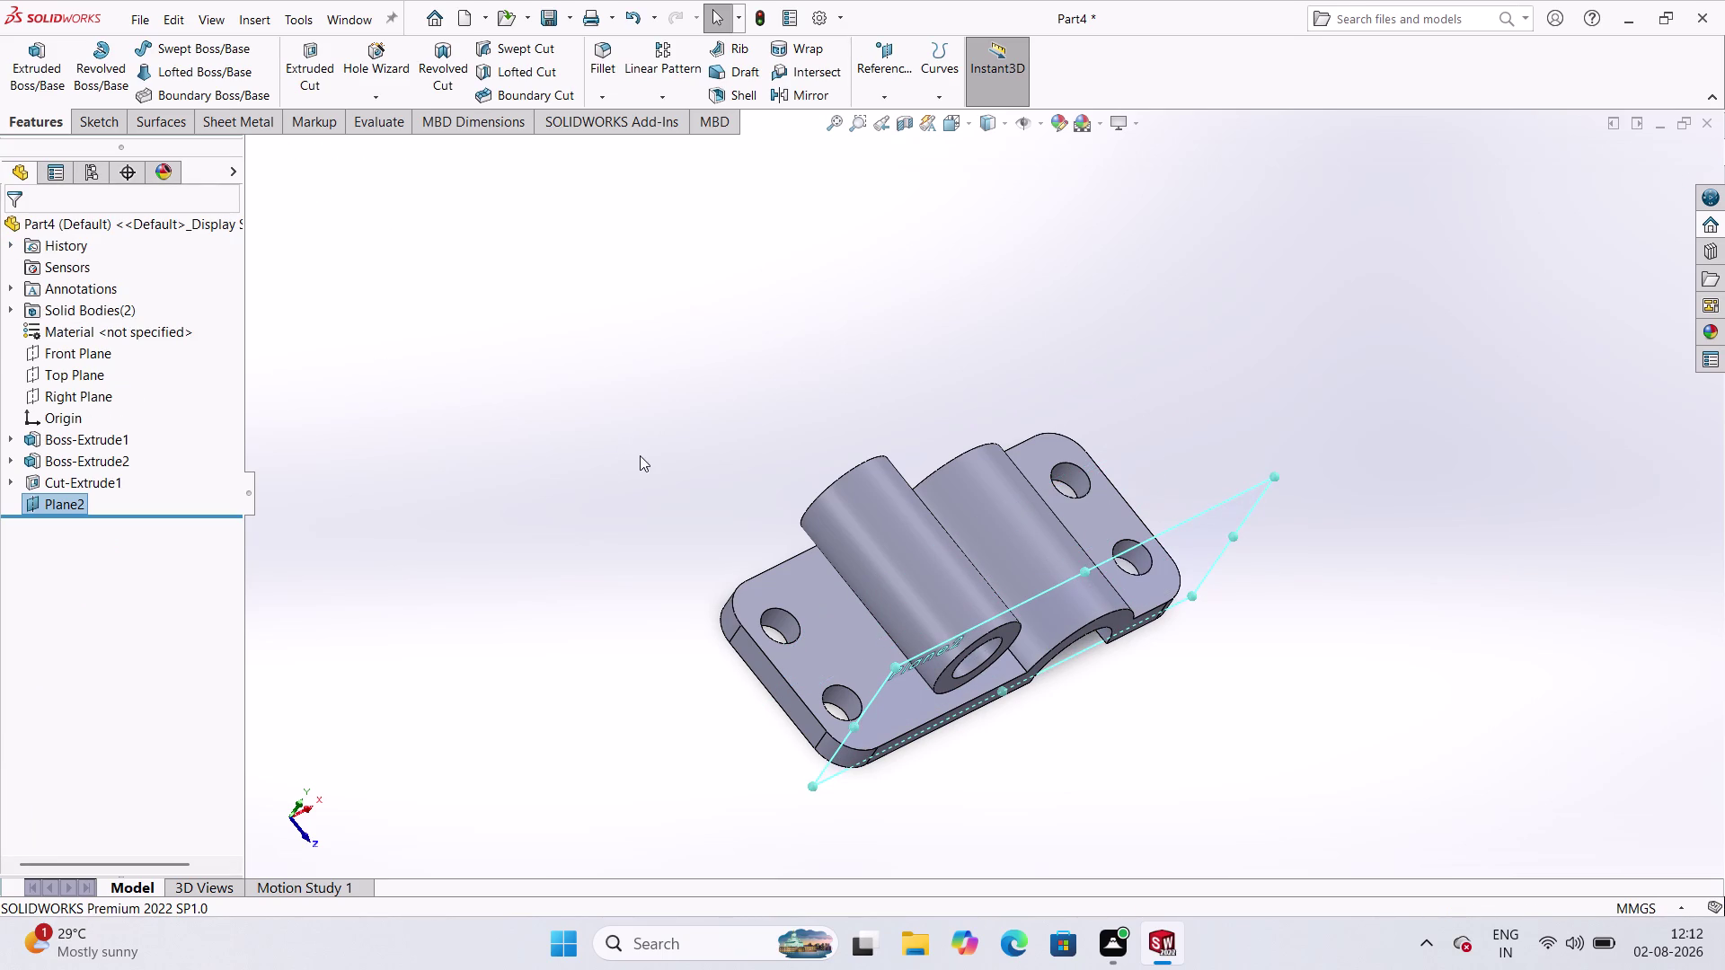
Orbit to an overhead view, select Plane2 and open a new sketch on it.
middle_drag(699, 501, 729, 536)
scroll(down, 3)
middle_click(727, 534)
middle_click(707, 485)
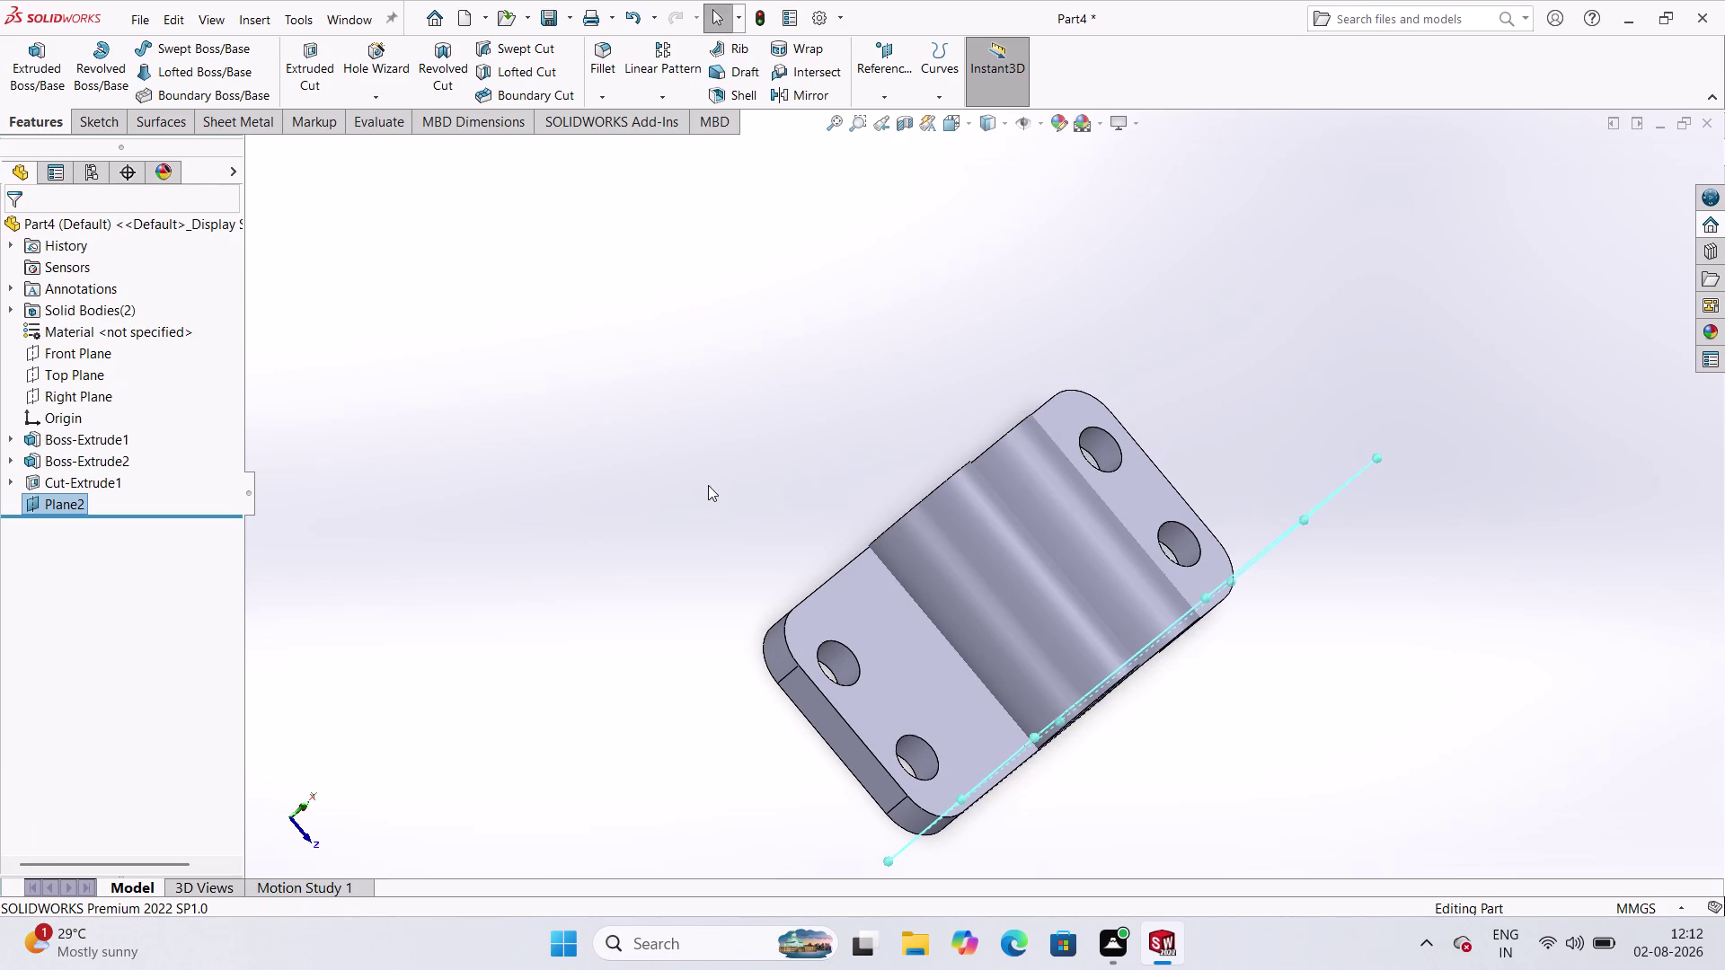
click(569, 291)
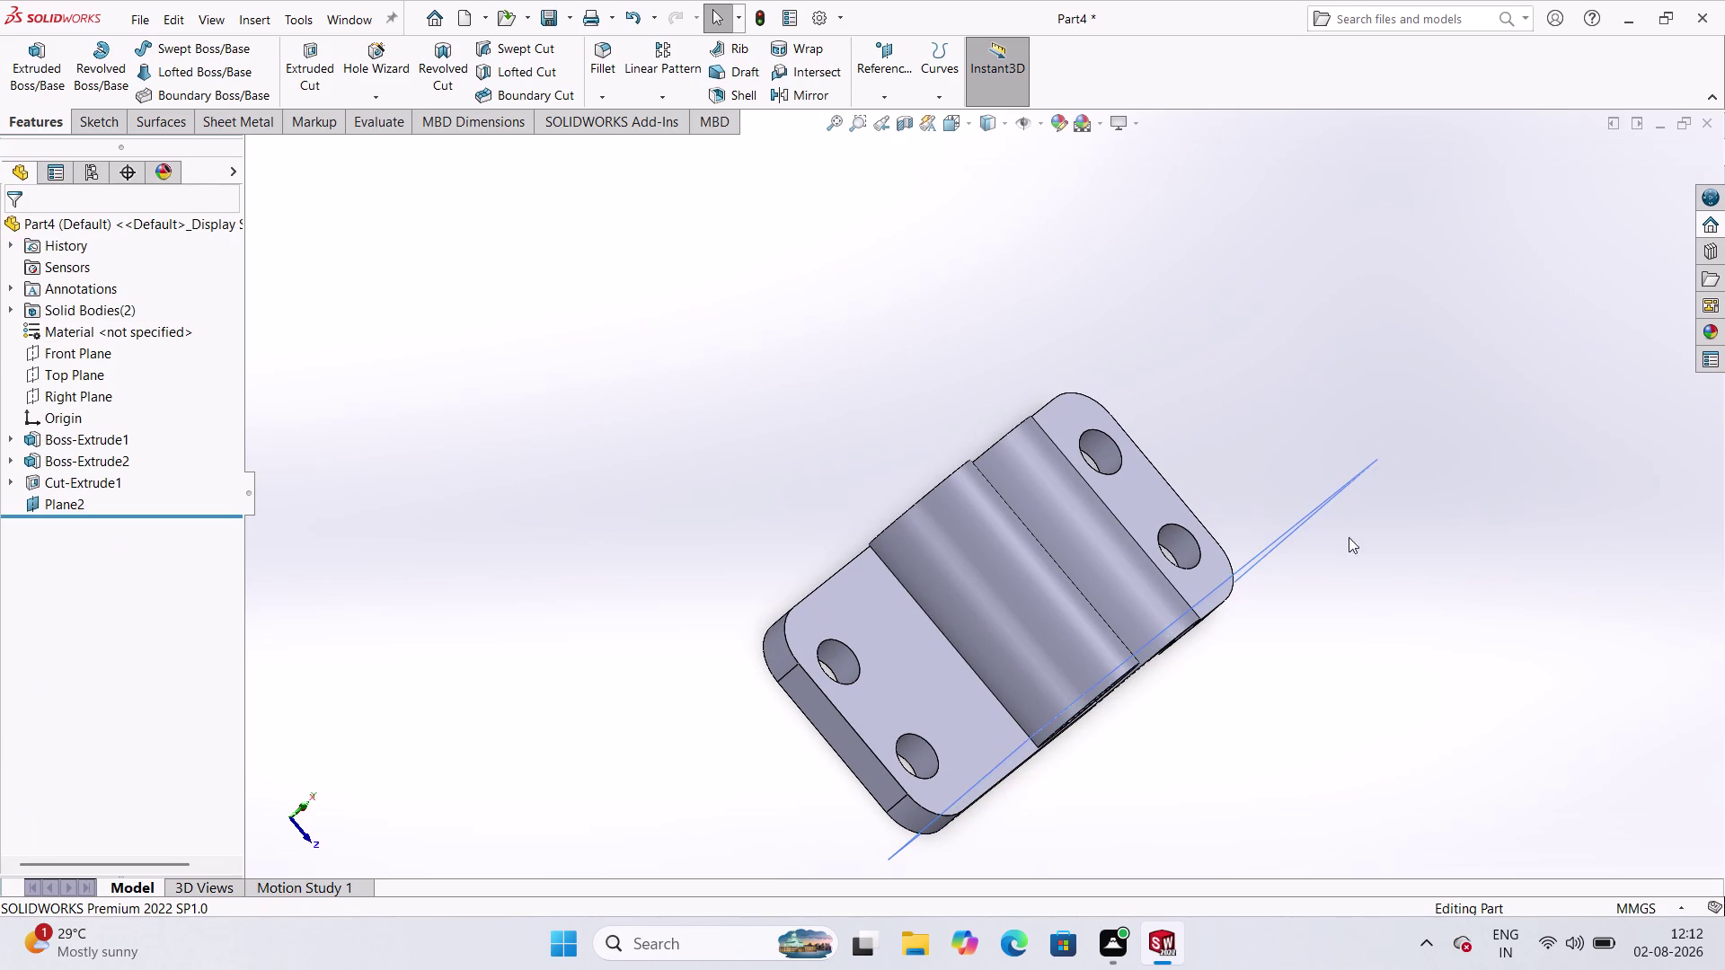
click(721, 580)
middle_drag(720, 580, 692, 468)
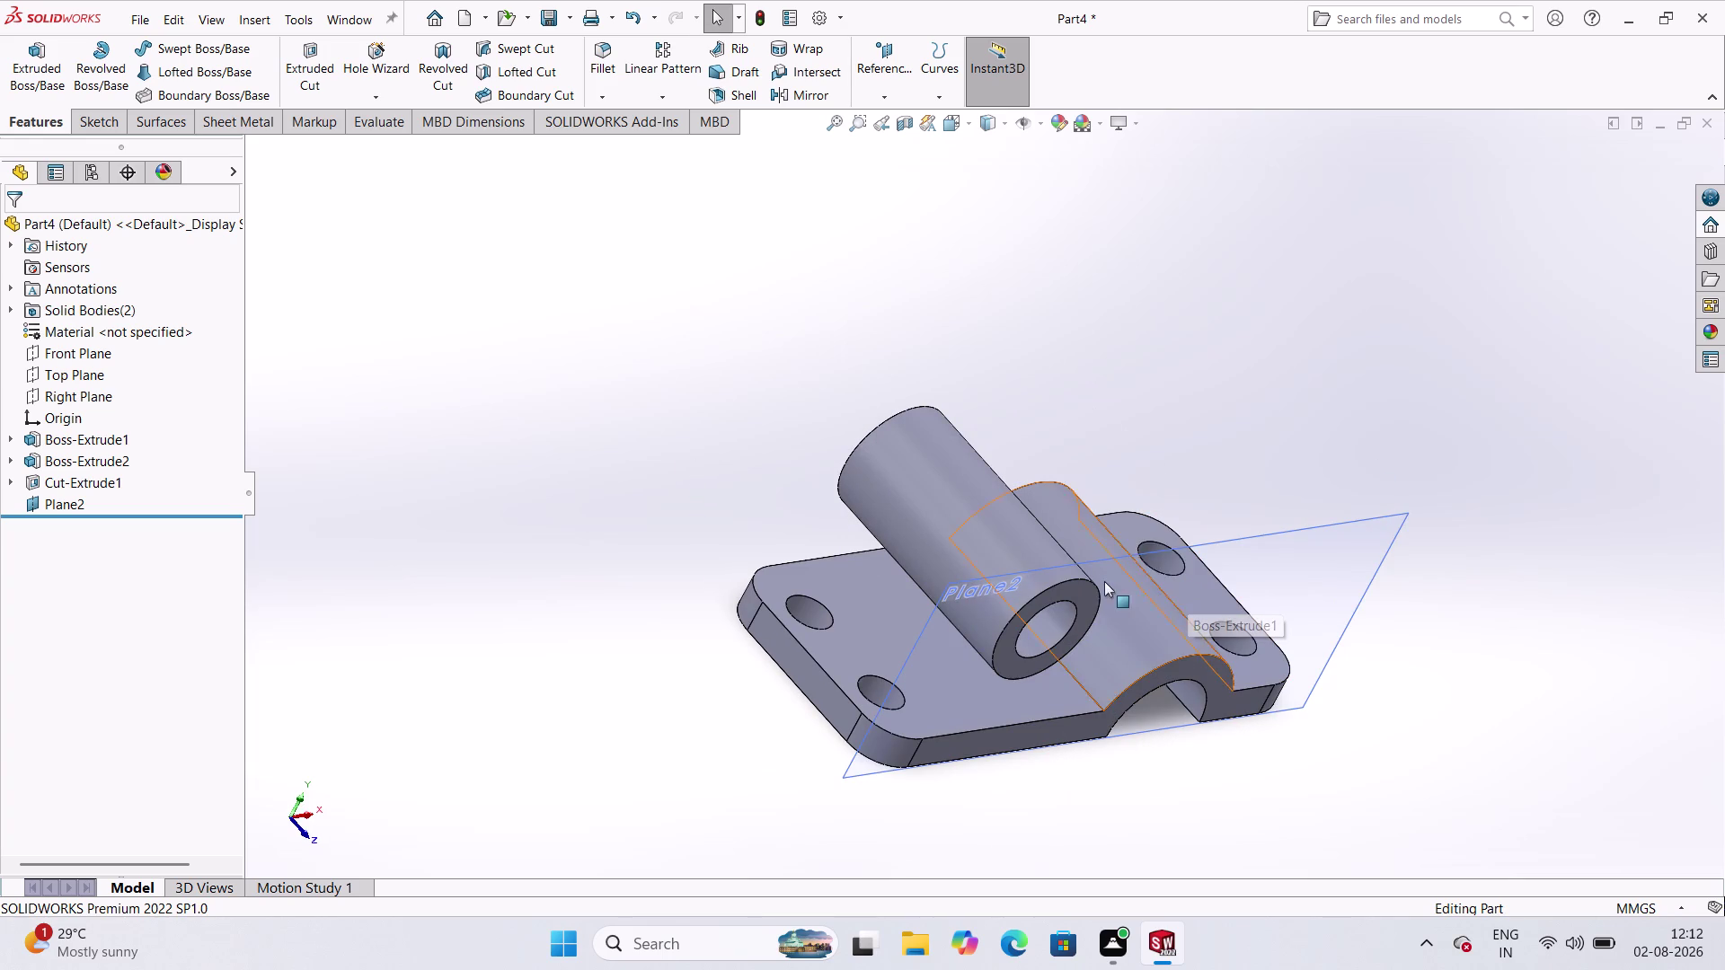
click(1337, 576)
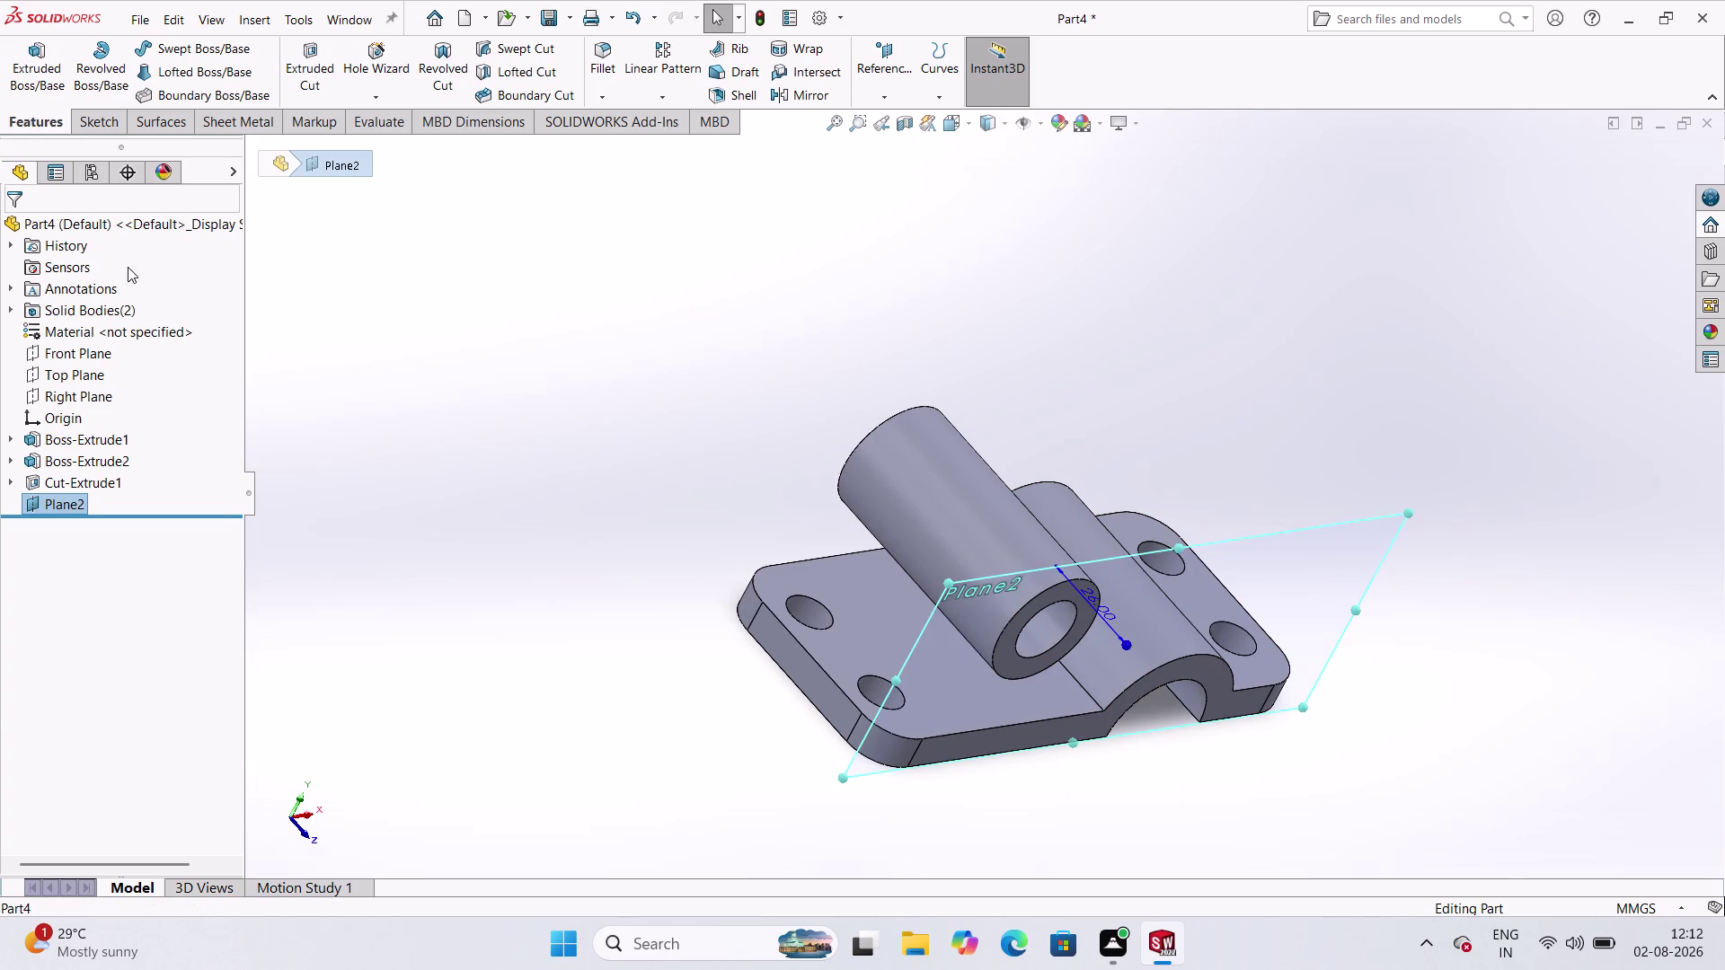
click(98, 123)
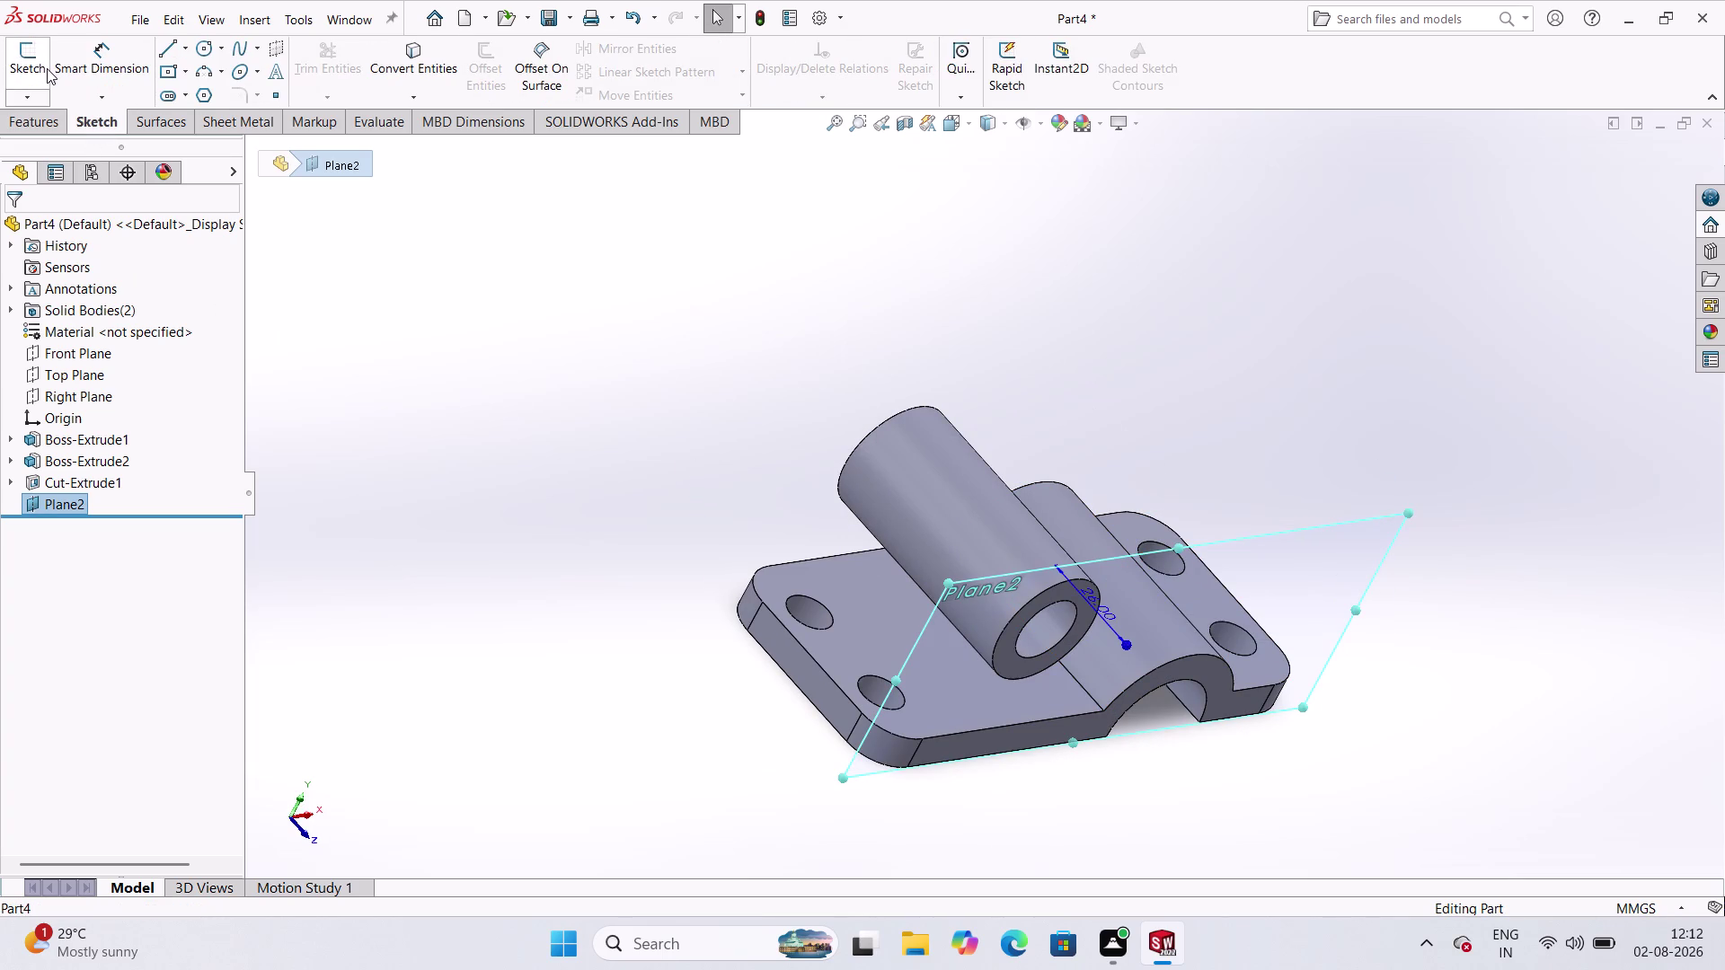
click(33, 59)
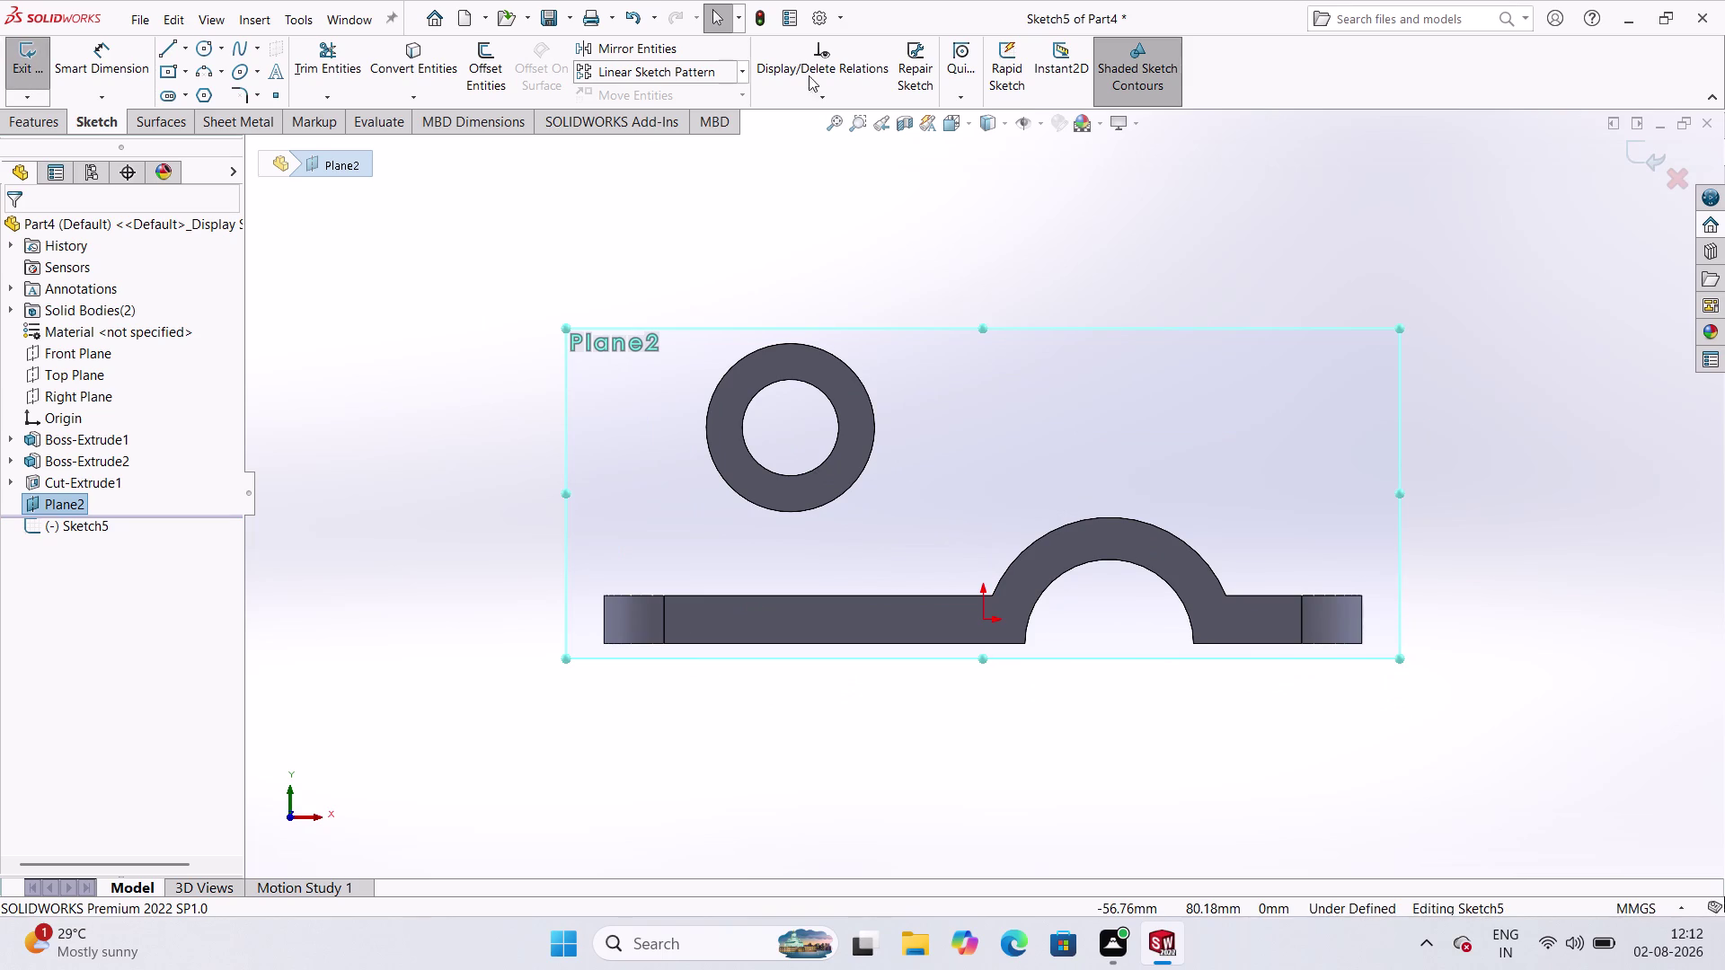
Convert the tube's outer circular edge into the sketch.
click(208, 48)
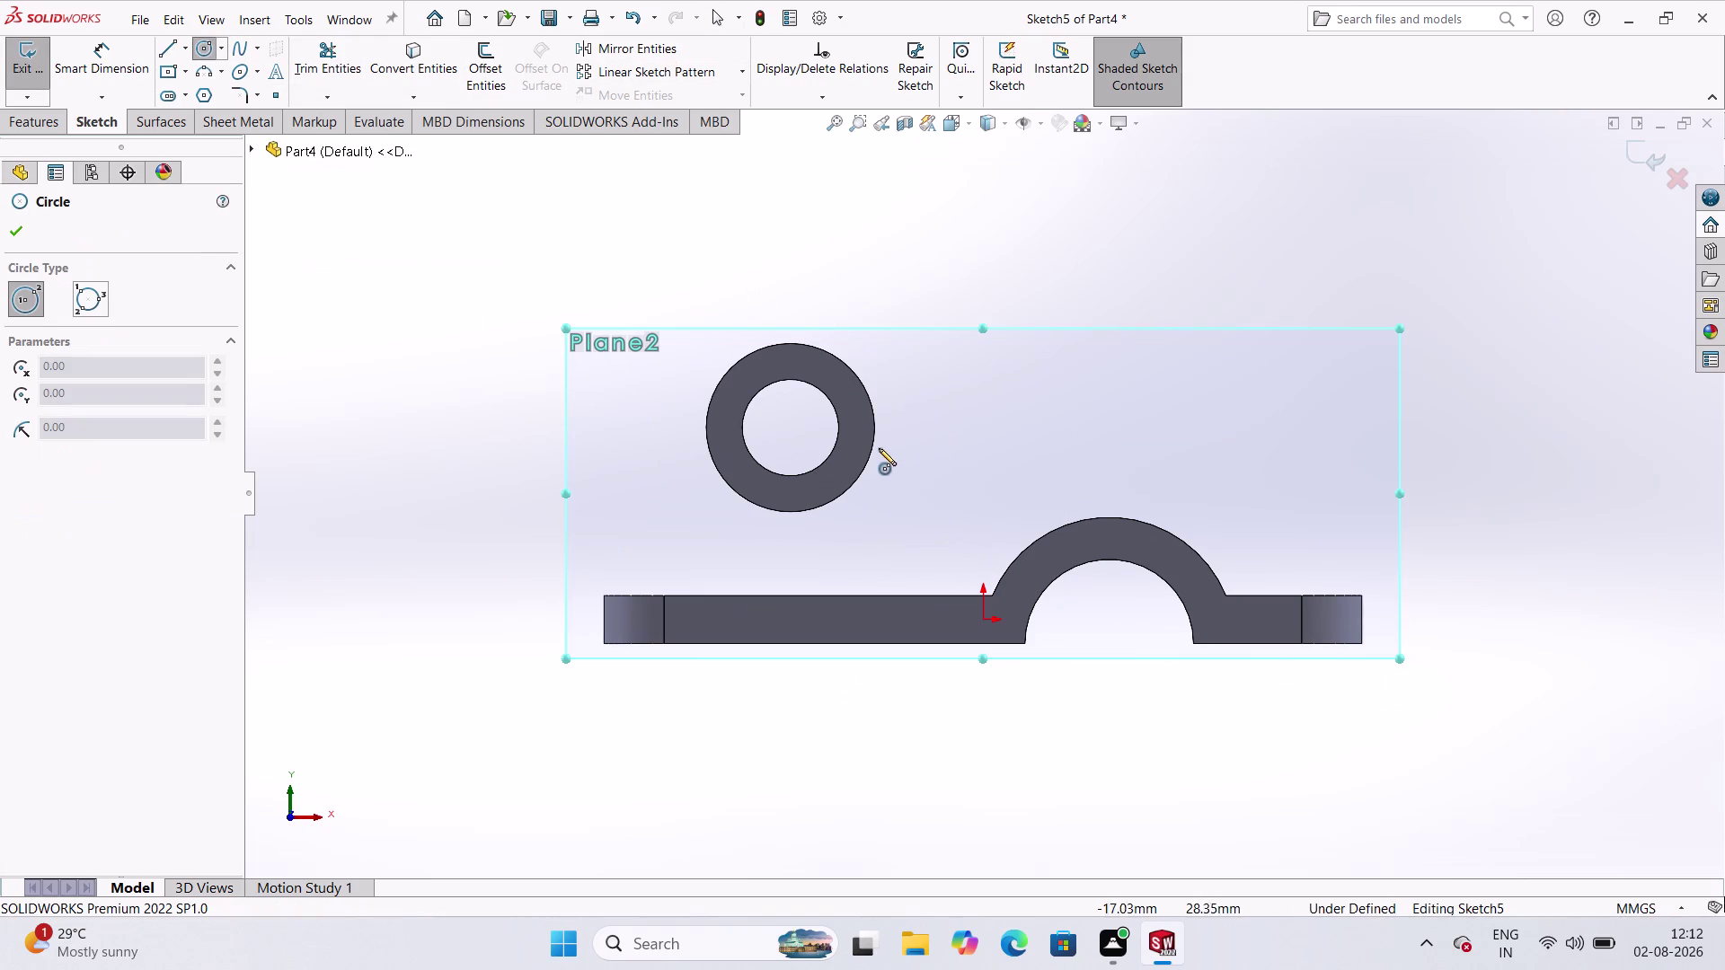
click(422, 70)
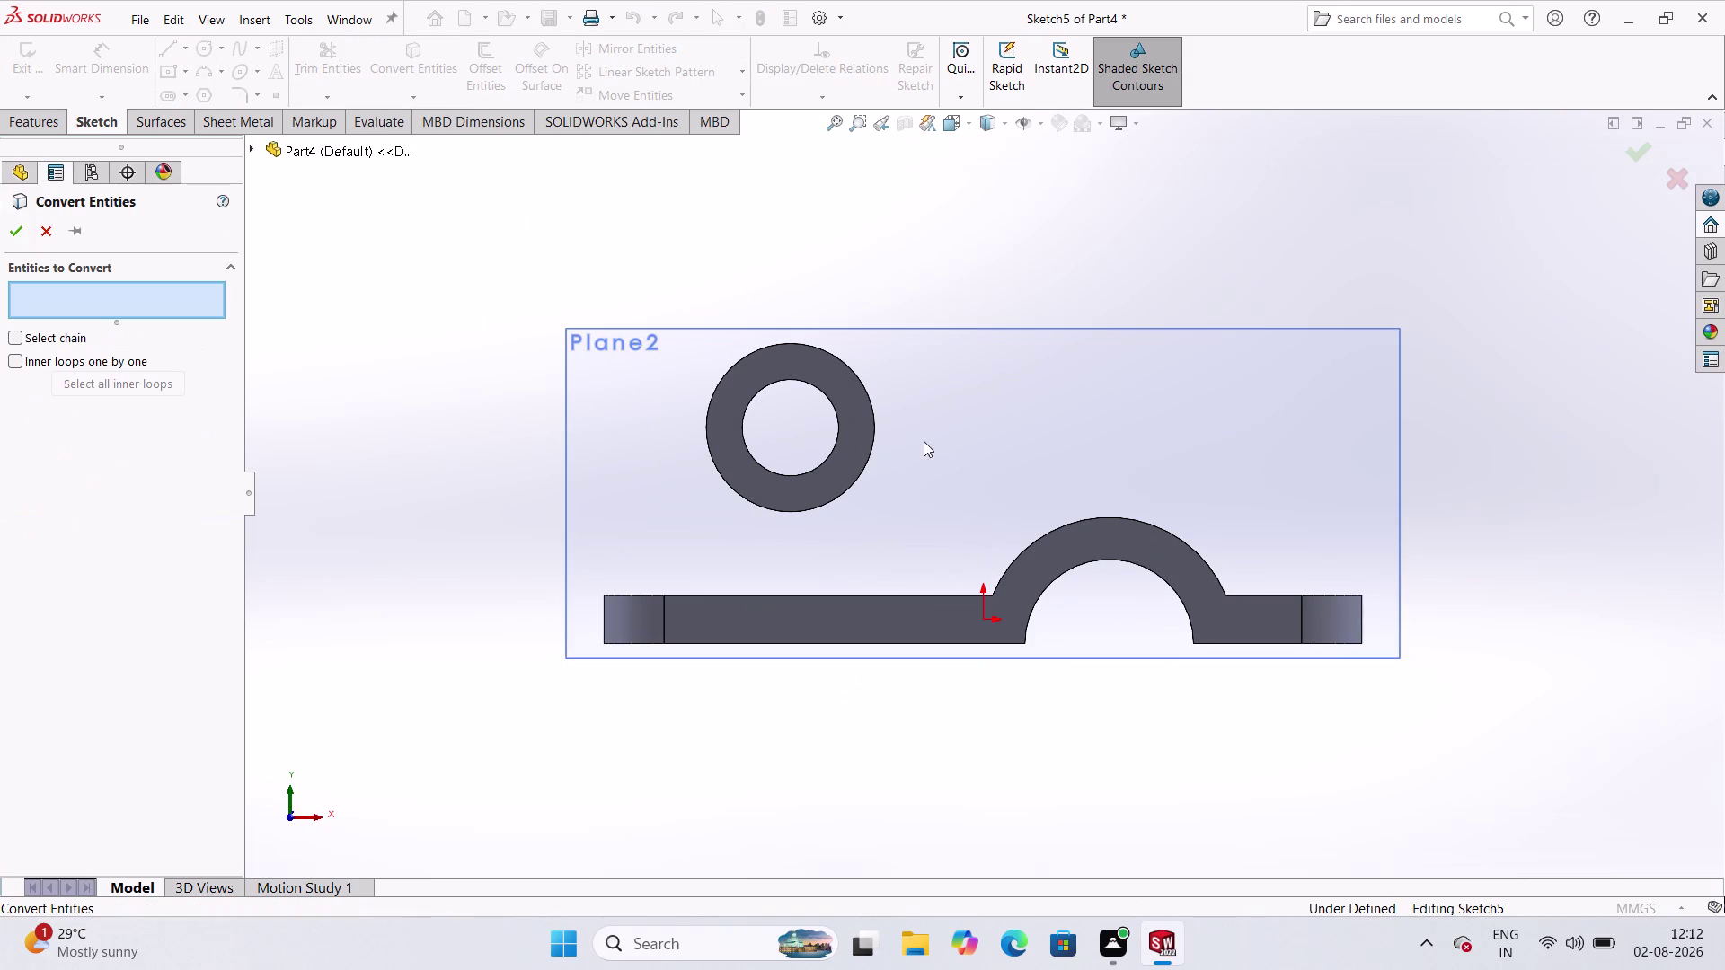
click(872, 399)
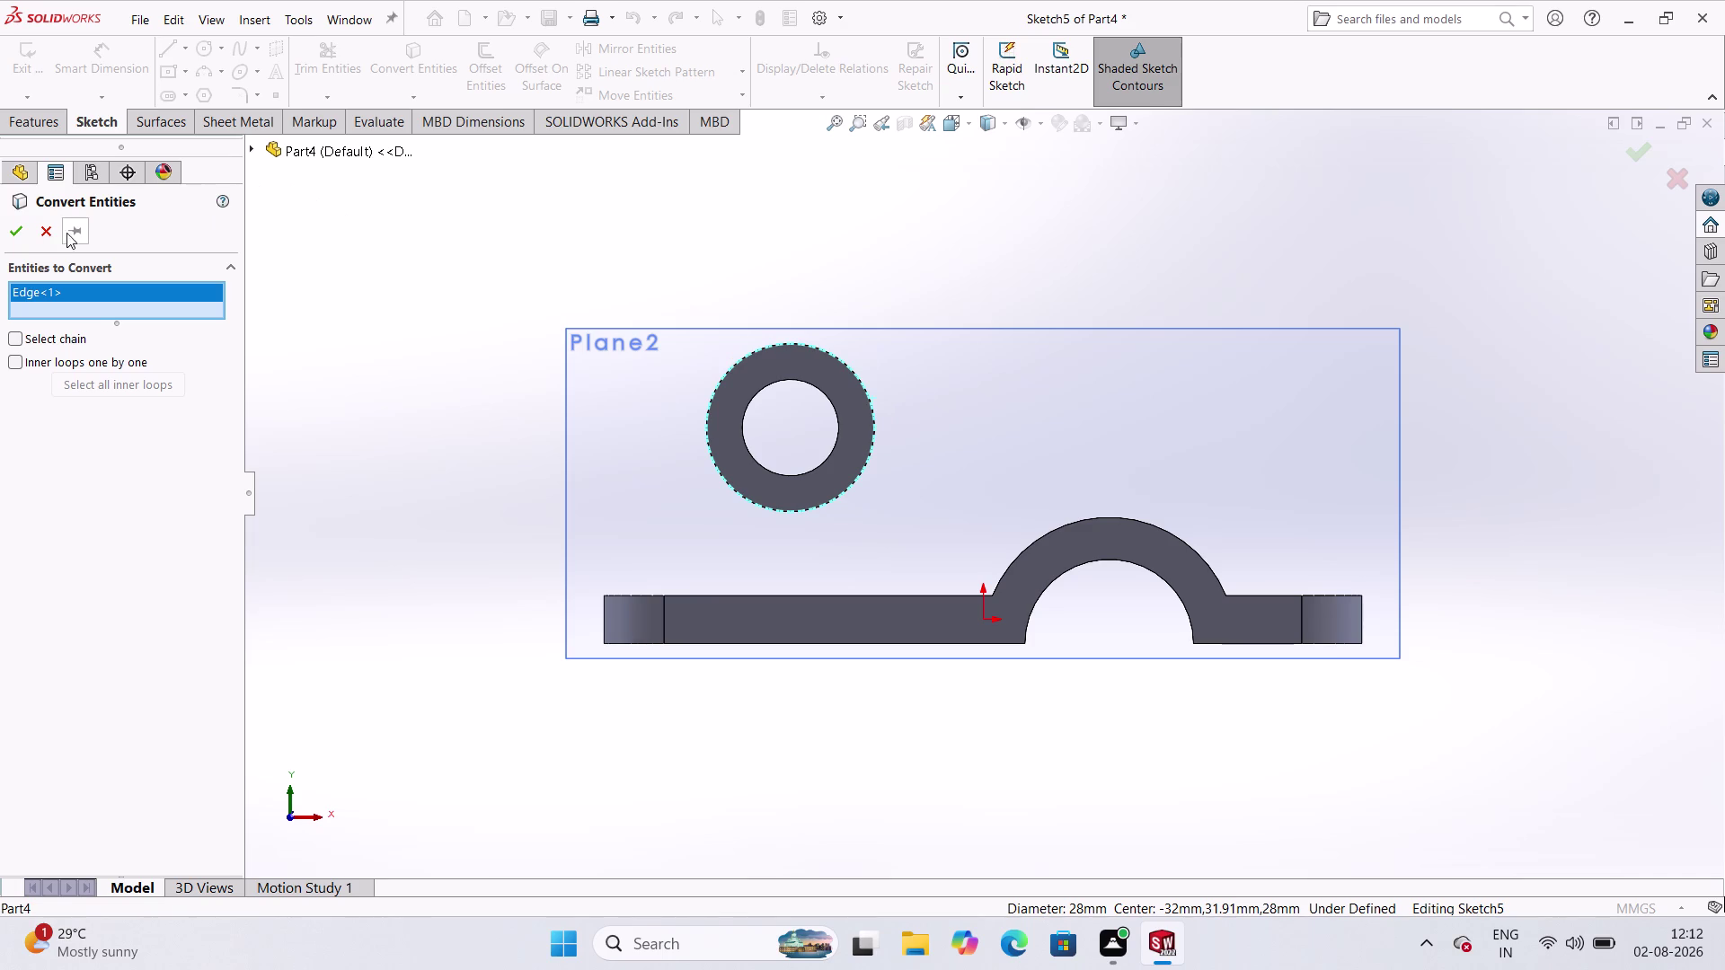
click(22, 225)
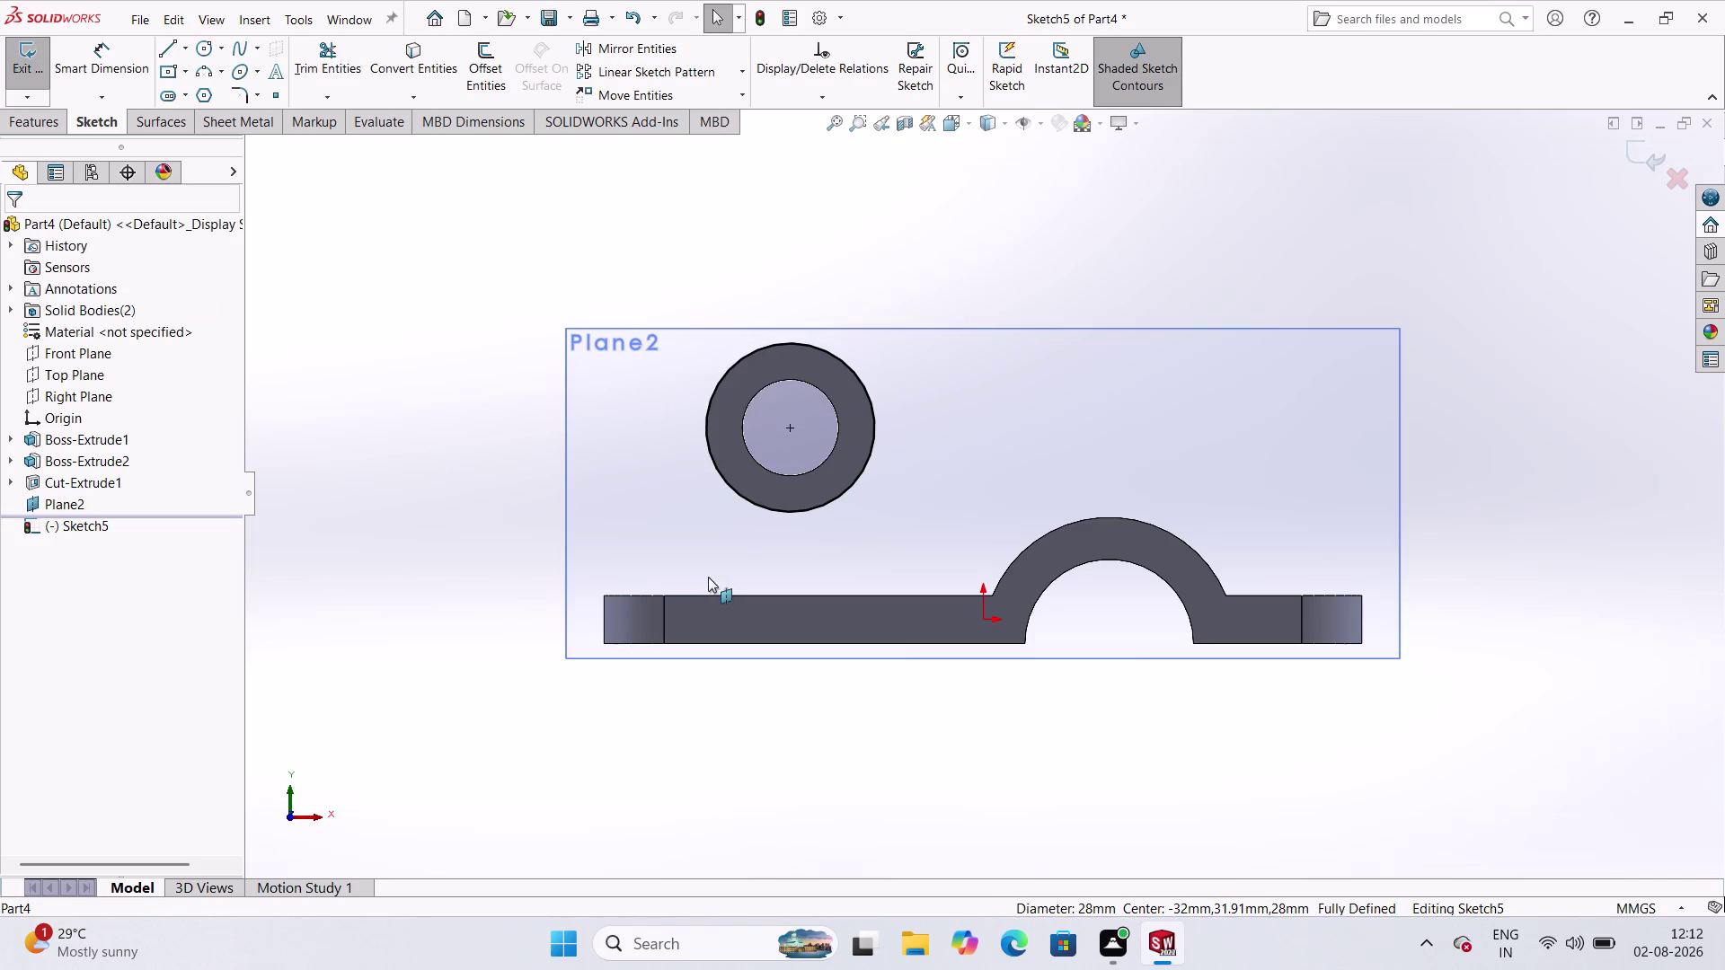
scroll(down, 3)
scroll(up, 3)
scroll(down, 3)
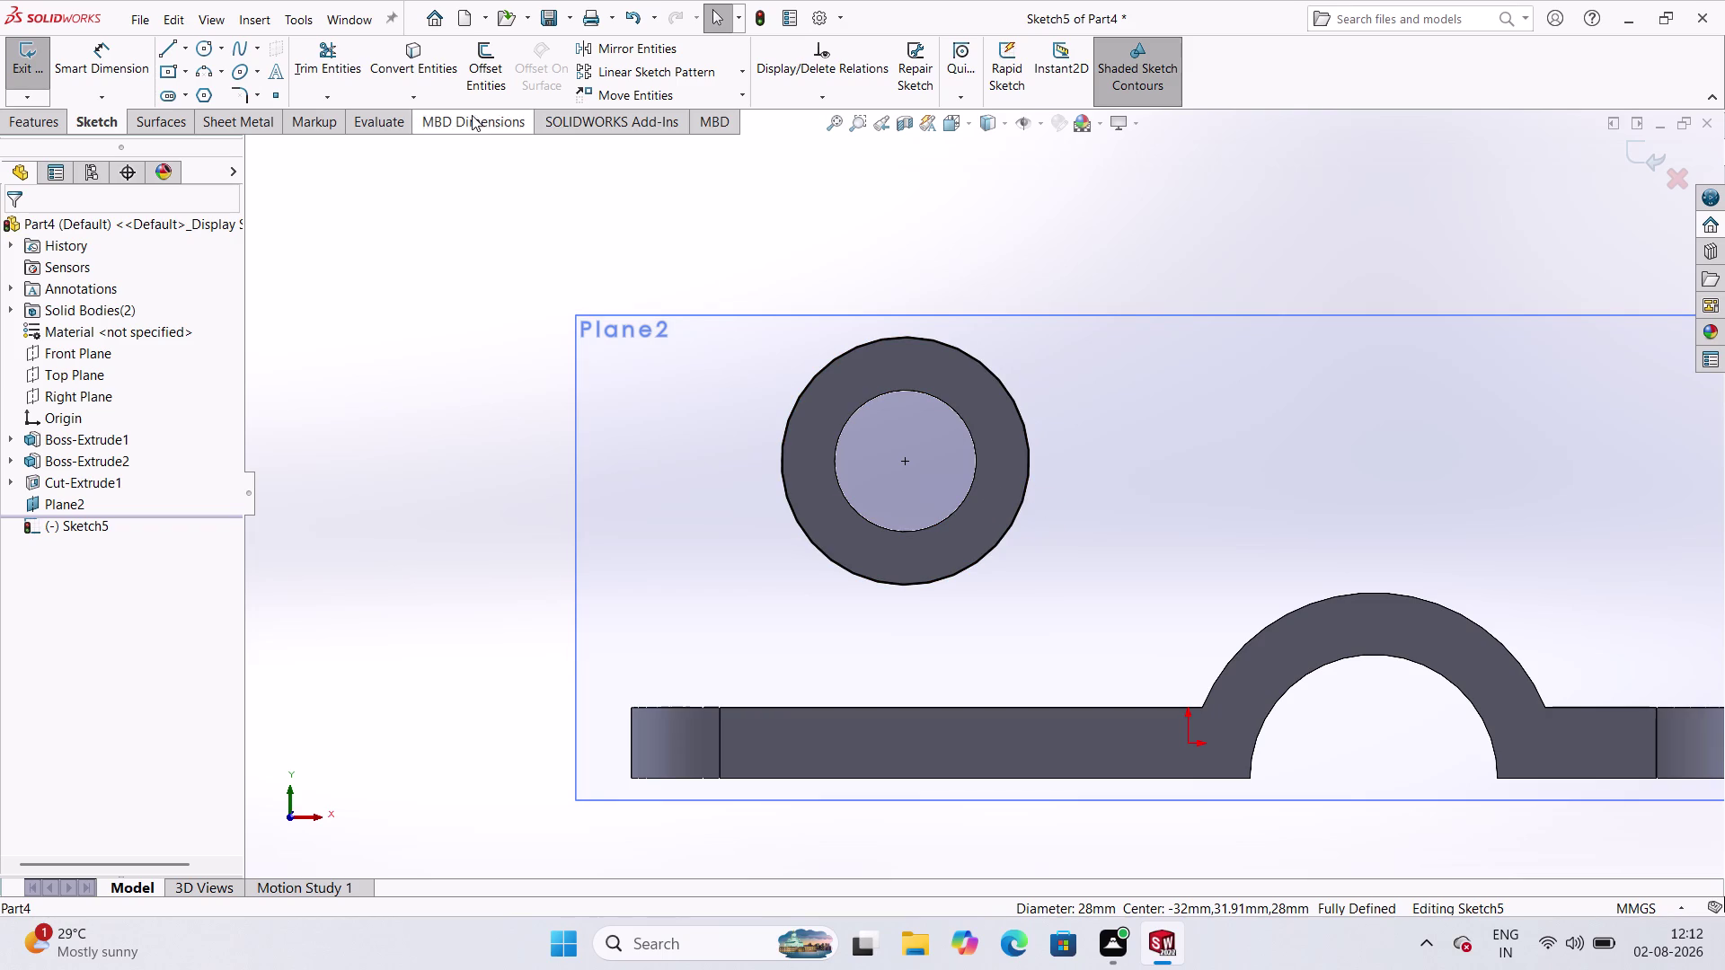
Convert the tube's inner circular edge into the sketch.
click(419, 70)
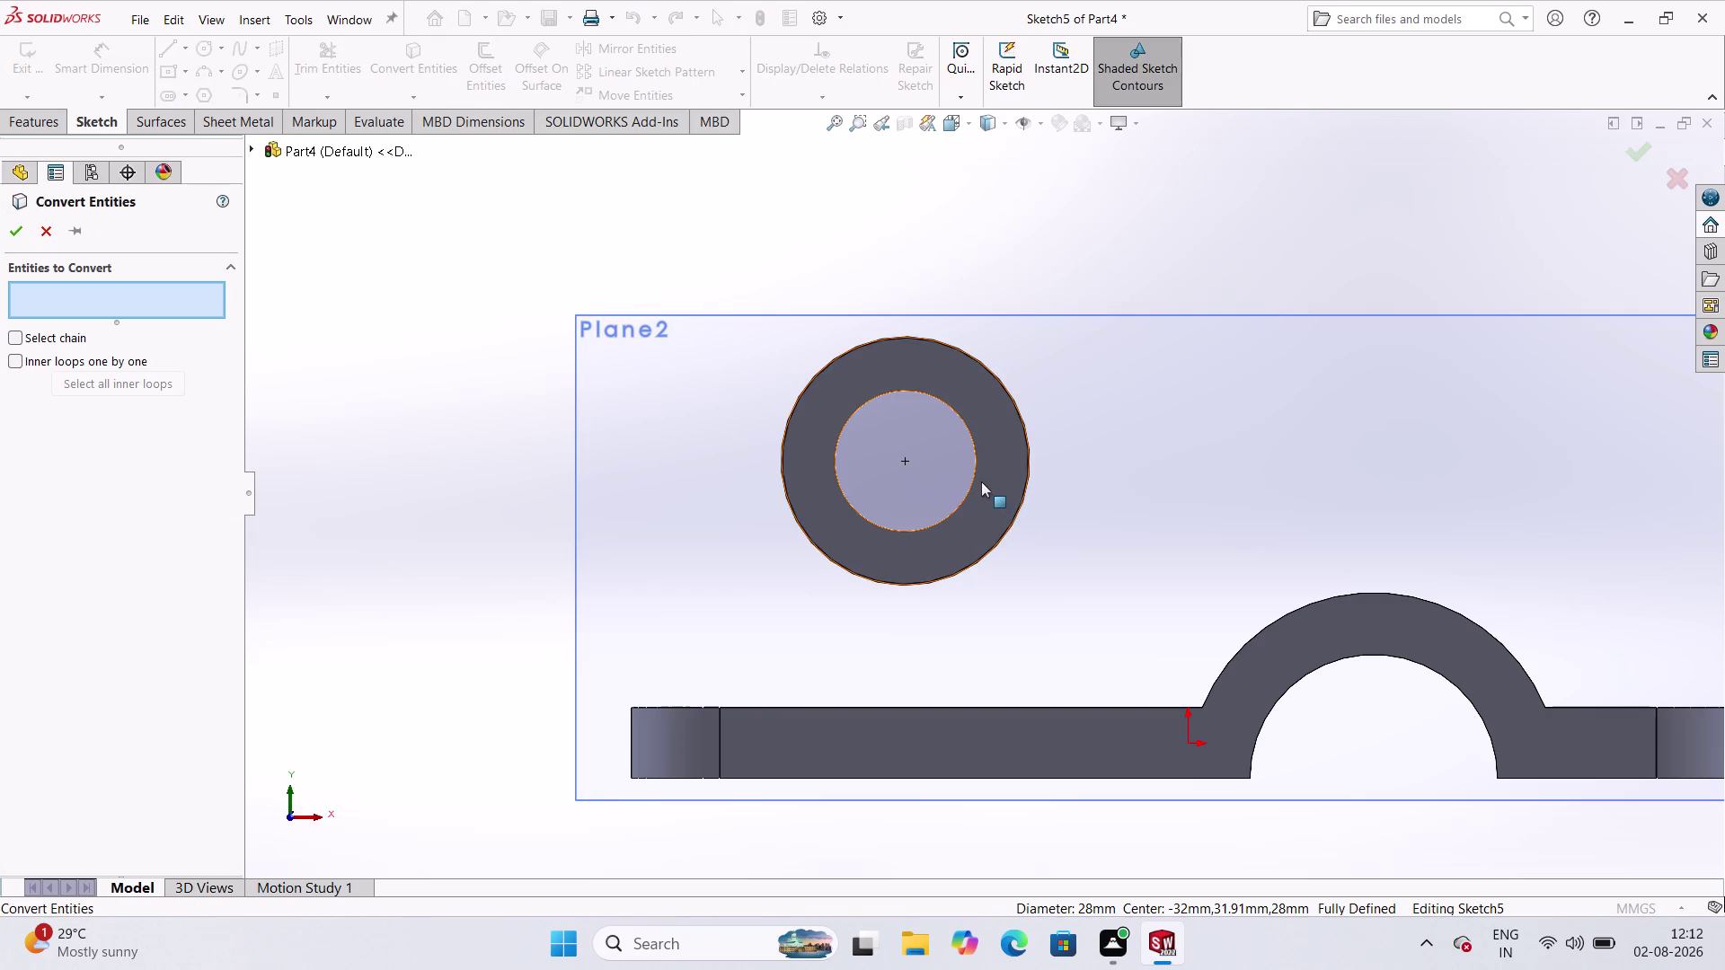
click(976, 473)
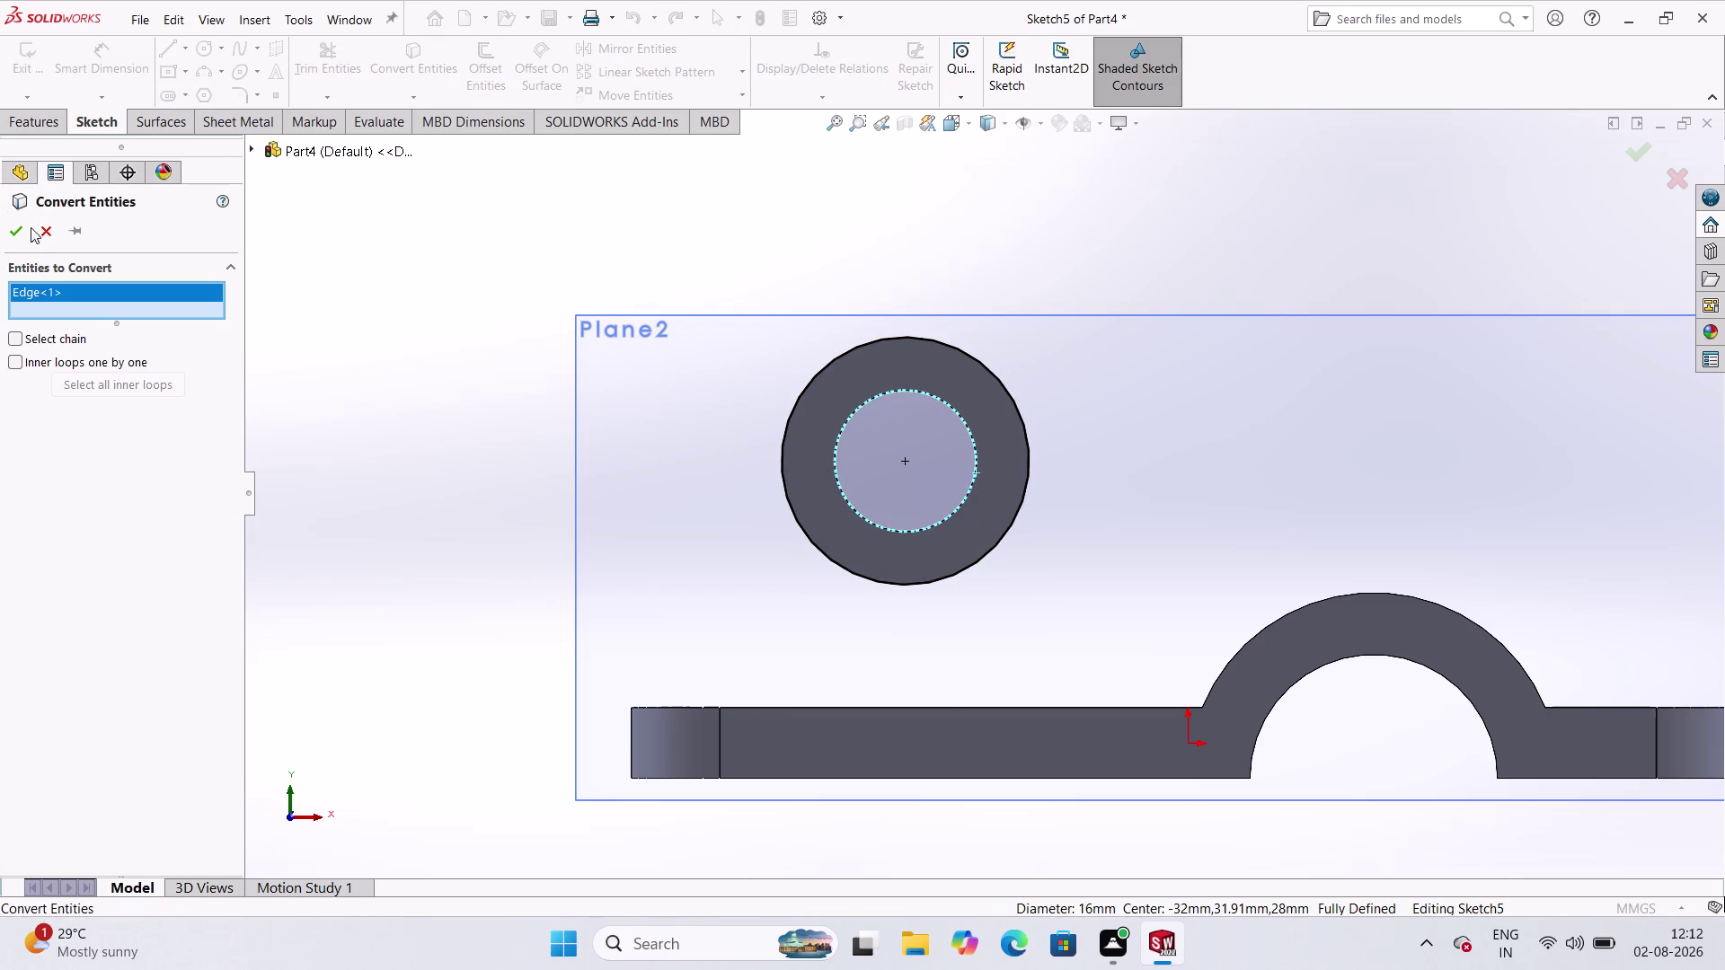
click(30, 240)
click(17, 232)
click(413, 350)
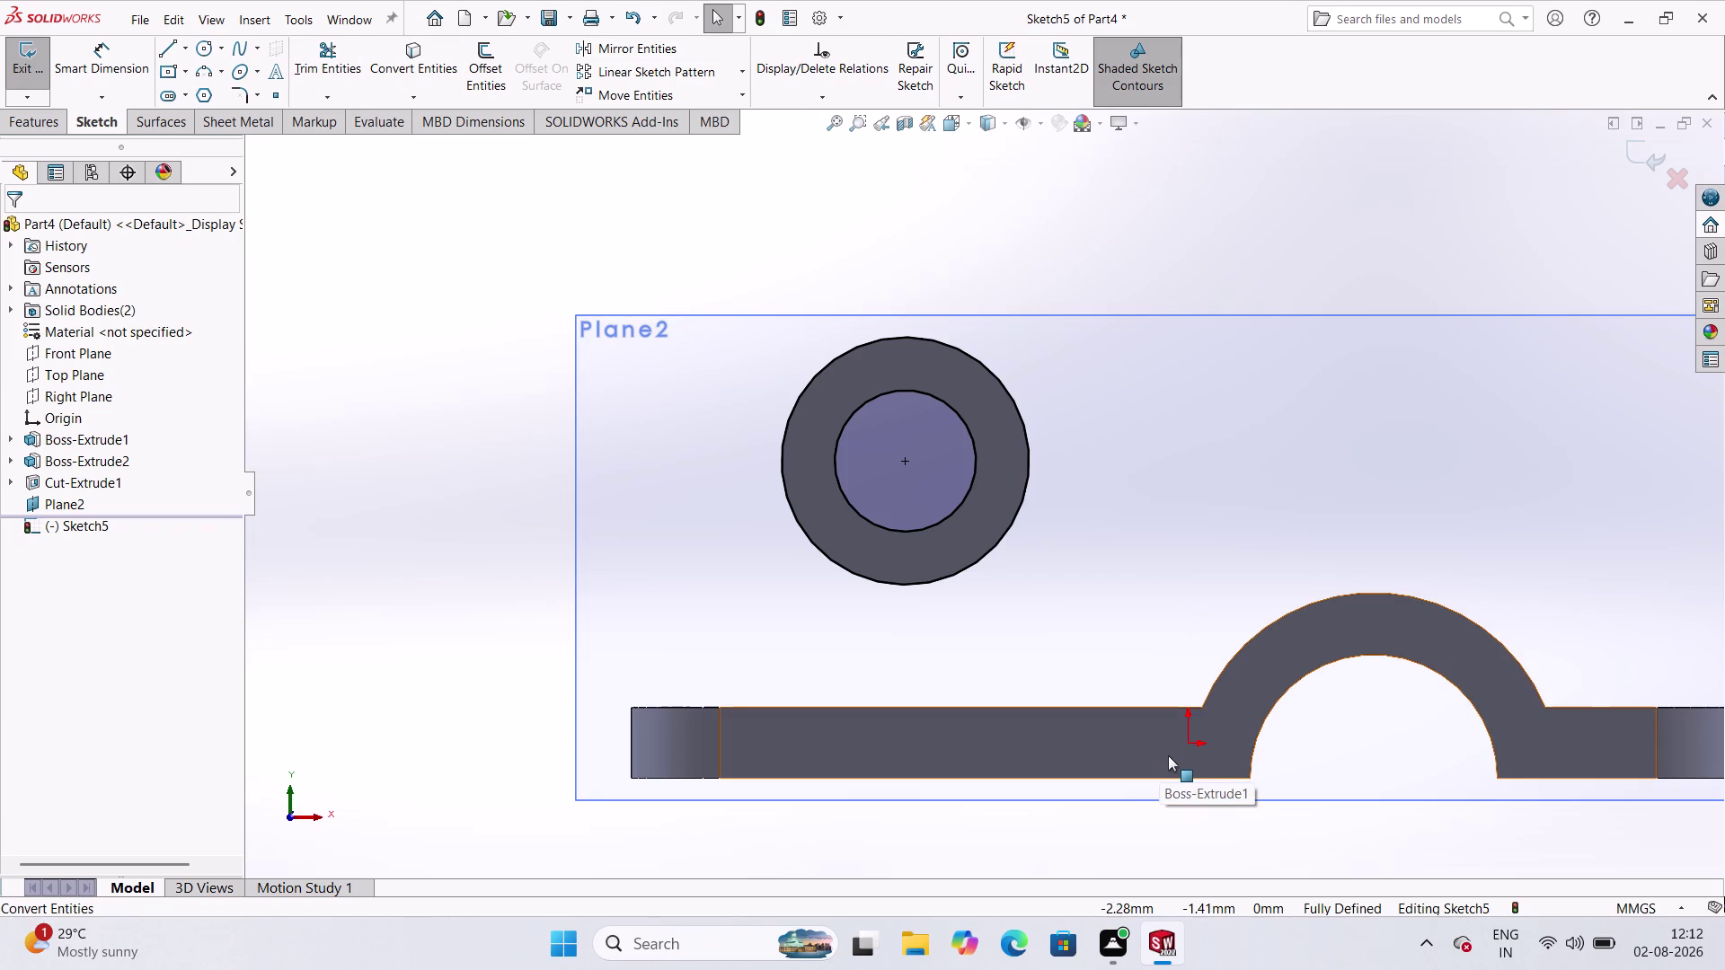
Convert the base bar's top edge and the ring's outer arc into the sketch.
click(411, 50)
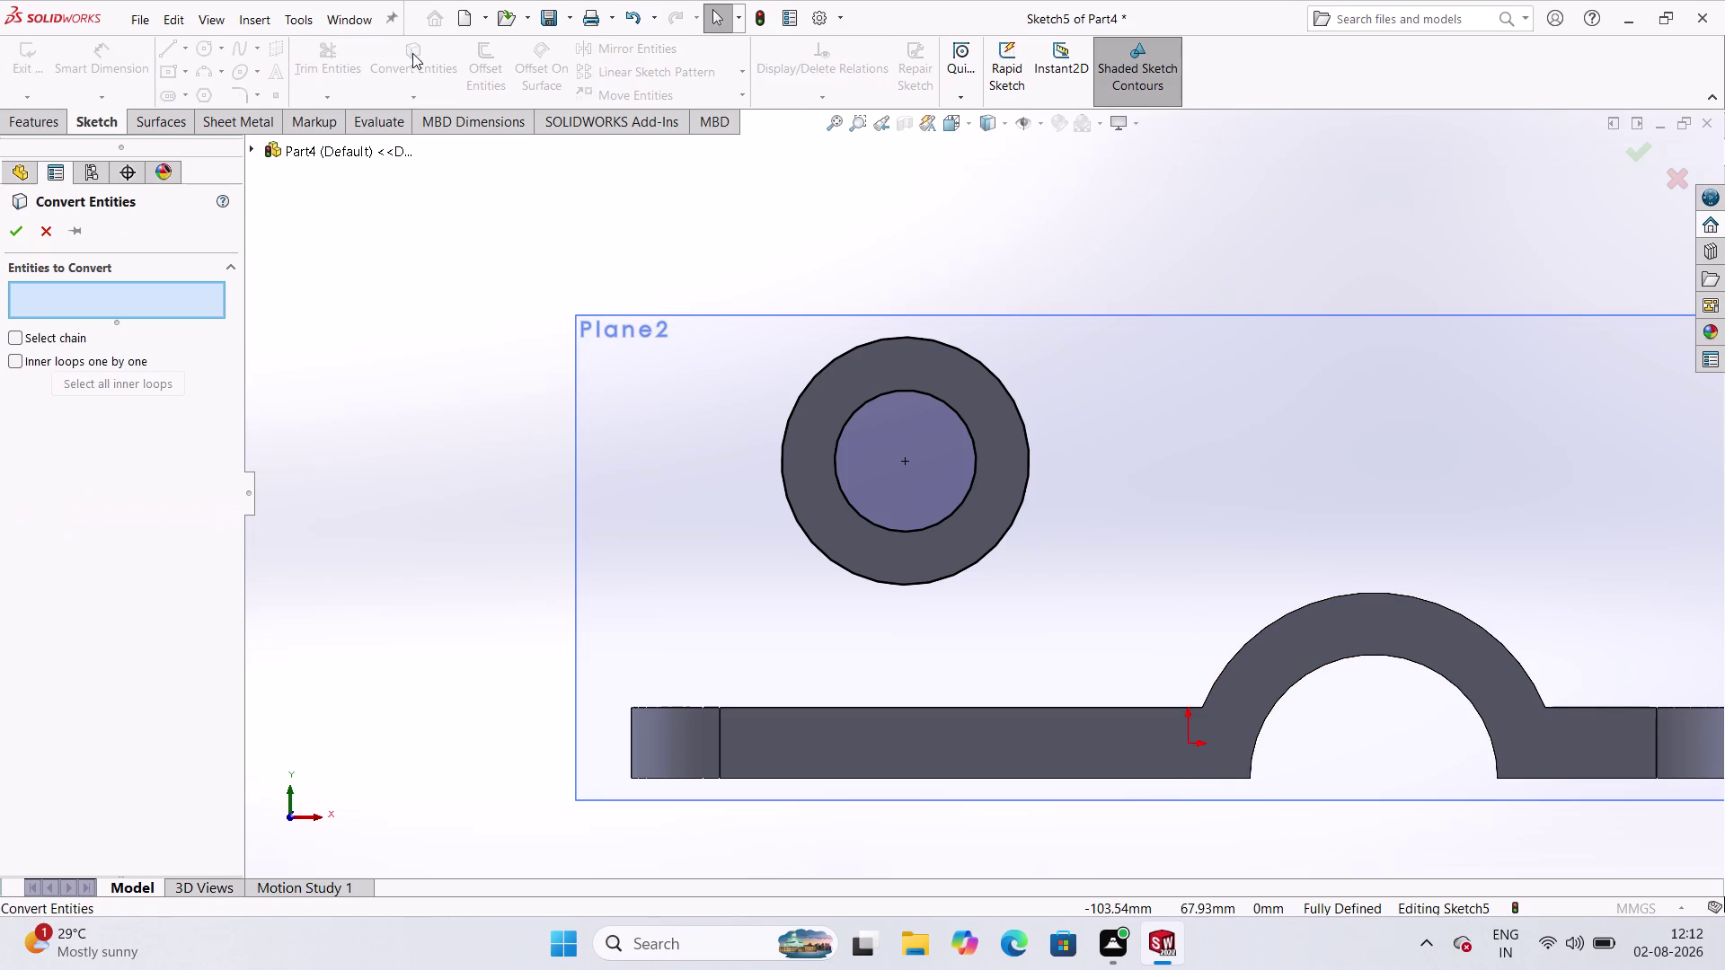
click(1027, 706)
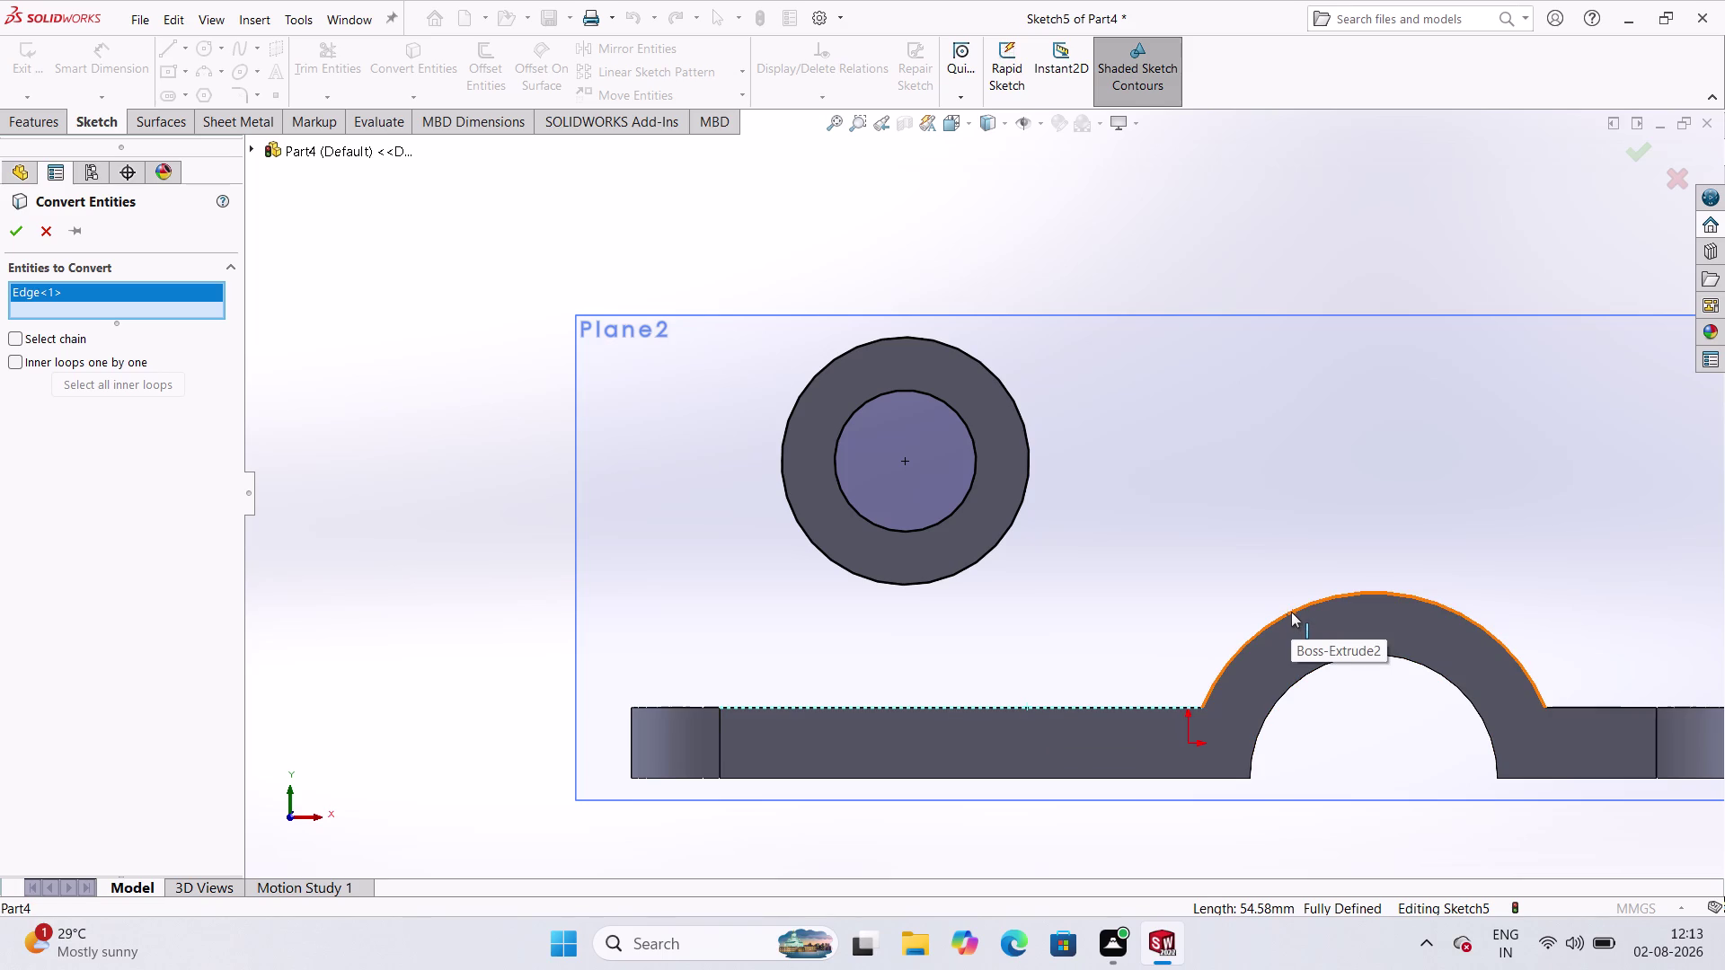
click(1290, 612)
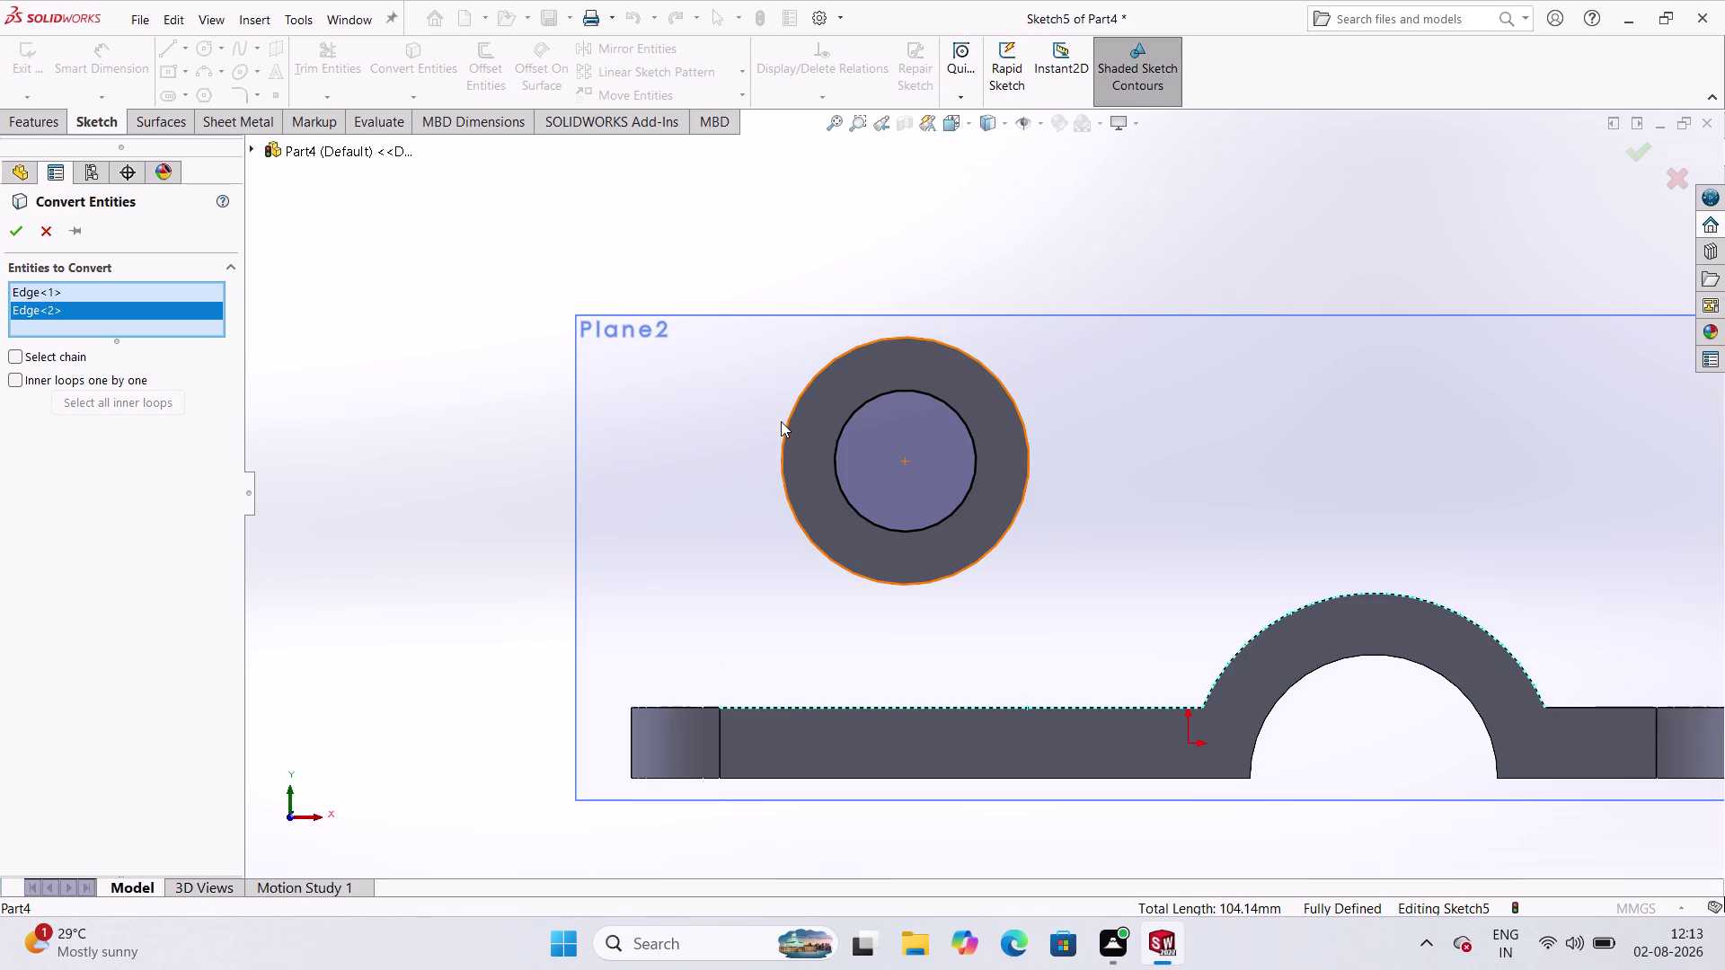
click(3, 230)
click(180, 45)
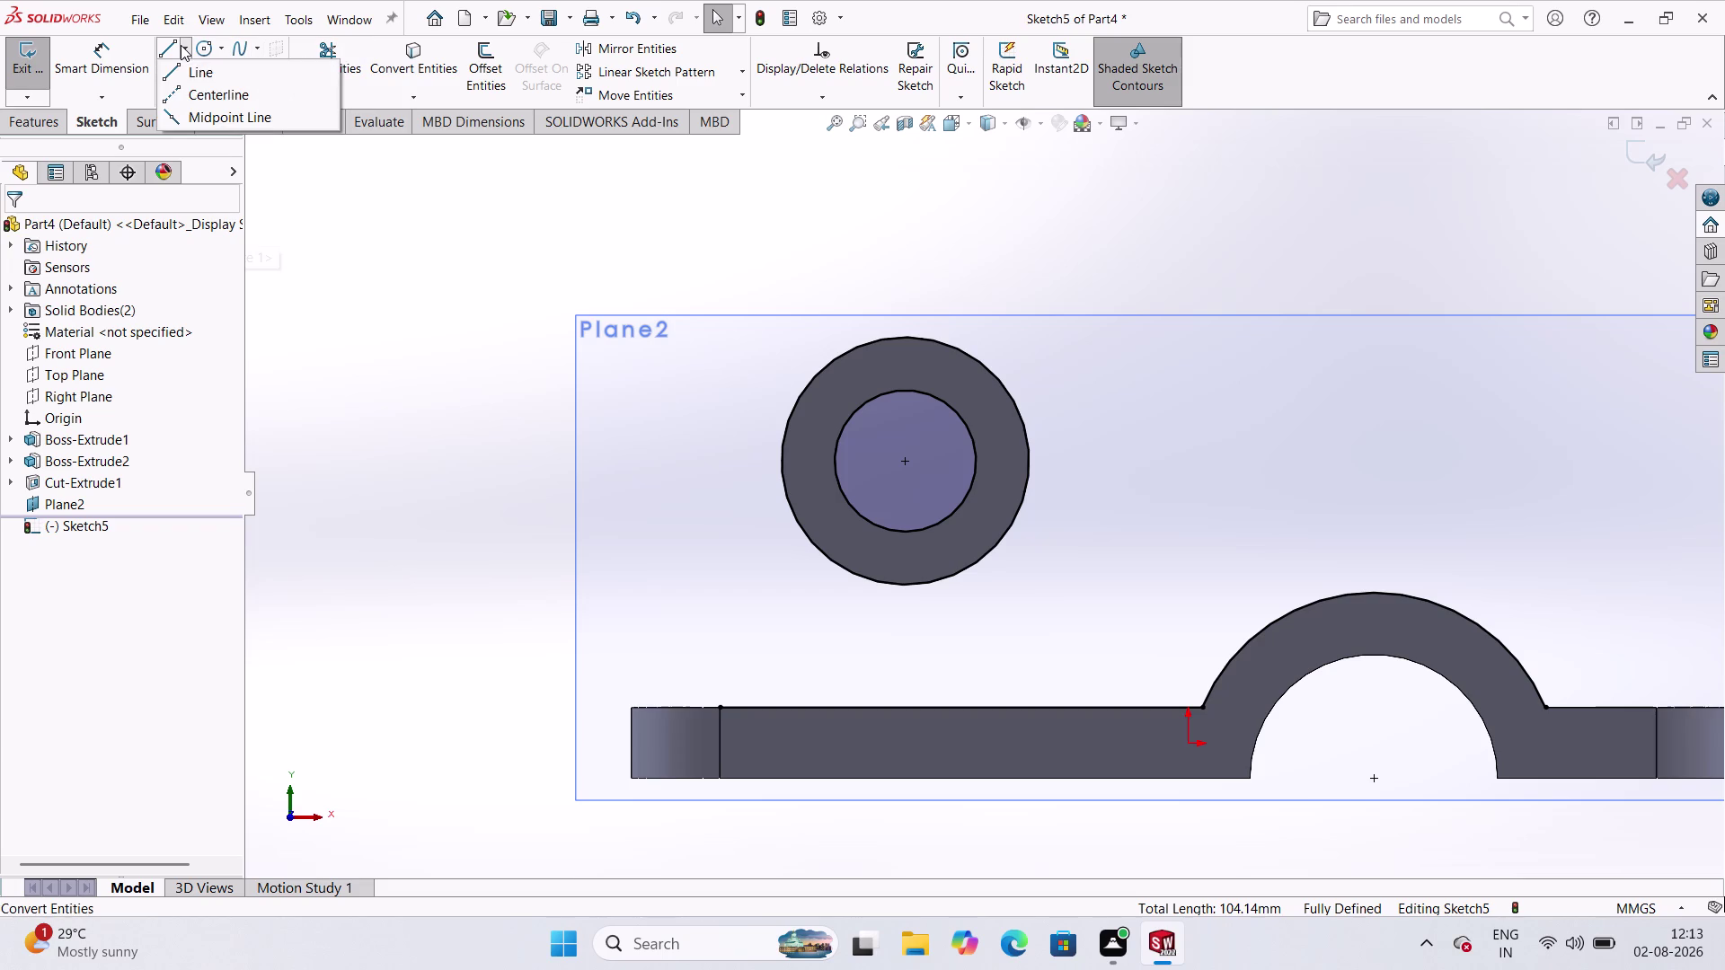
Draw a vertical line from the tube's left side down to the base bar's top.
click(172, 47)
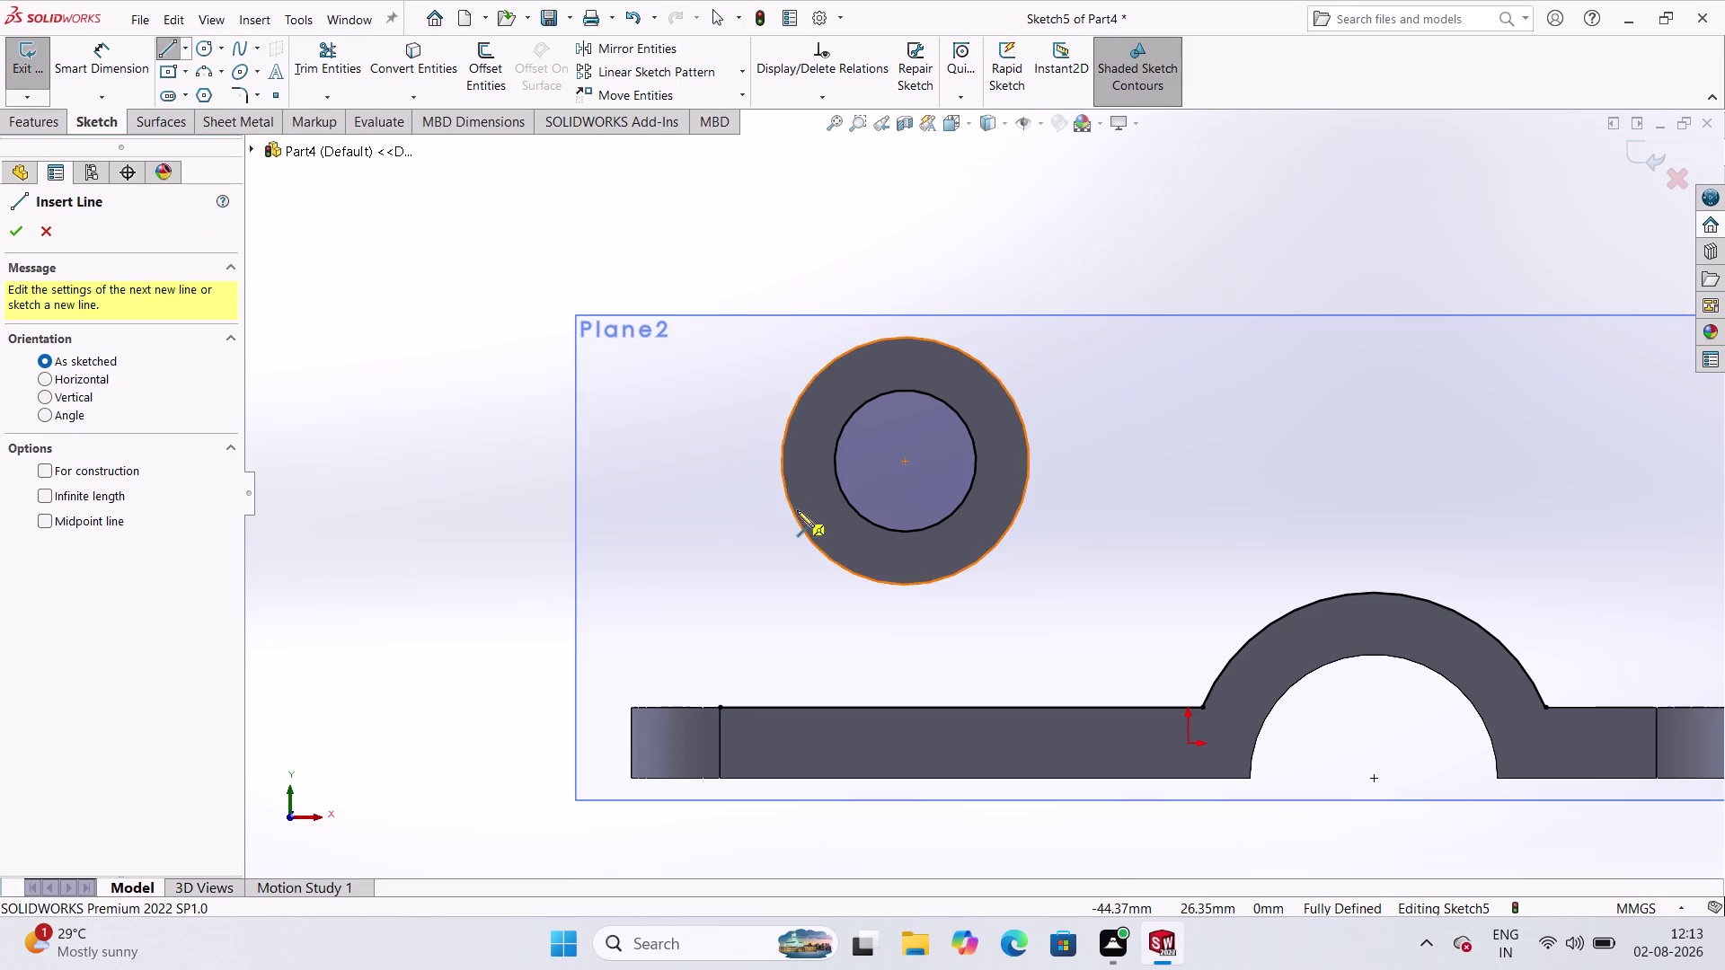
click(781, 461)
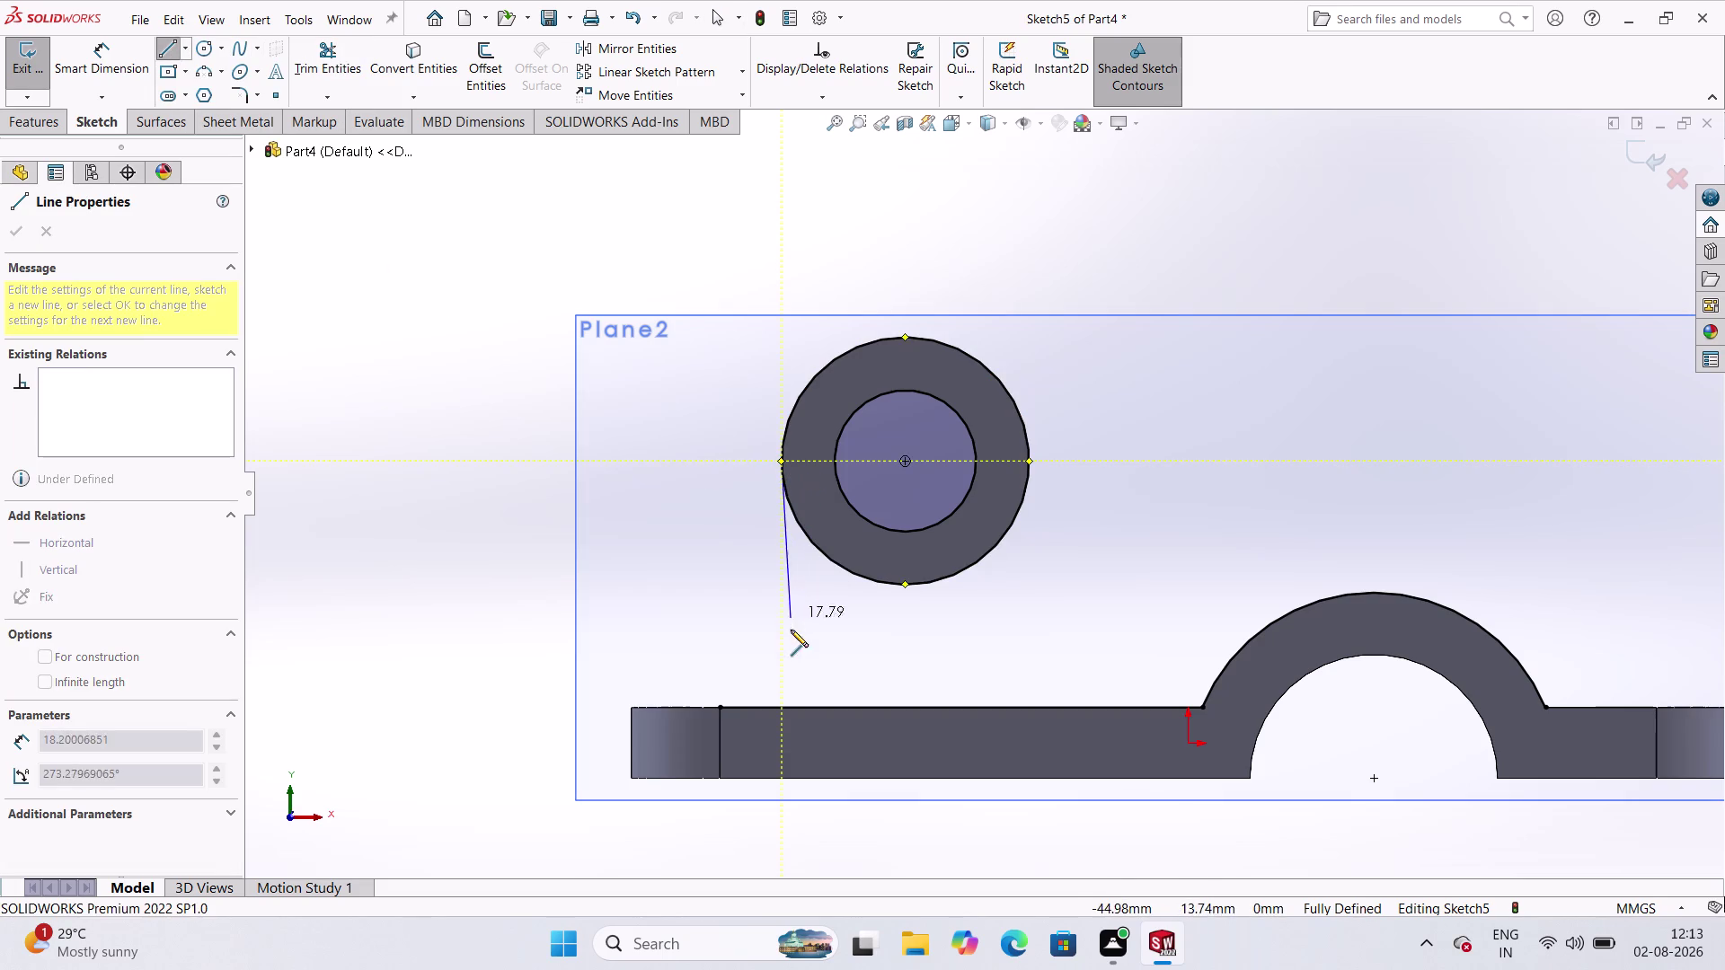
click(784, 720)
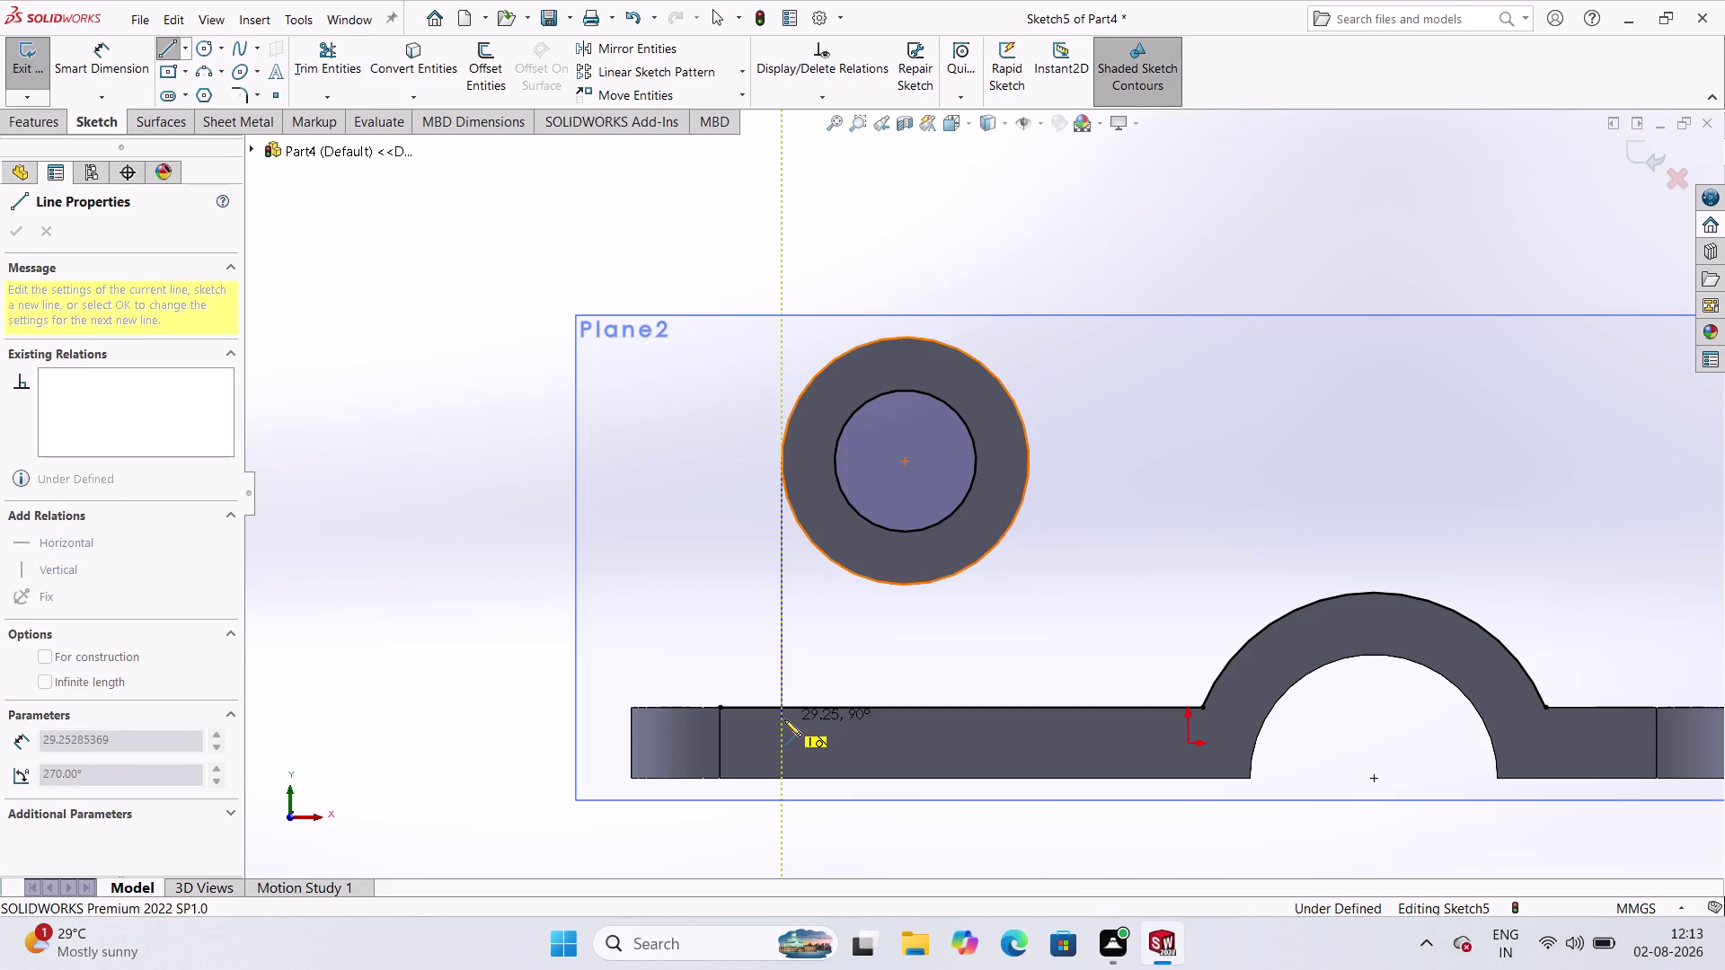
key(Escape)
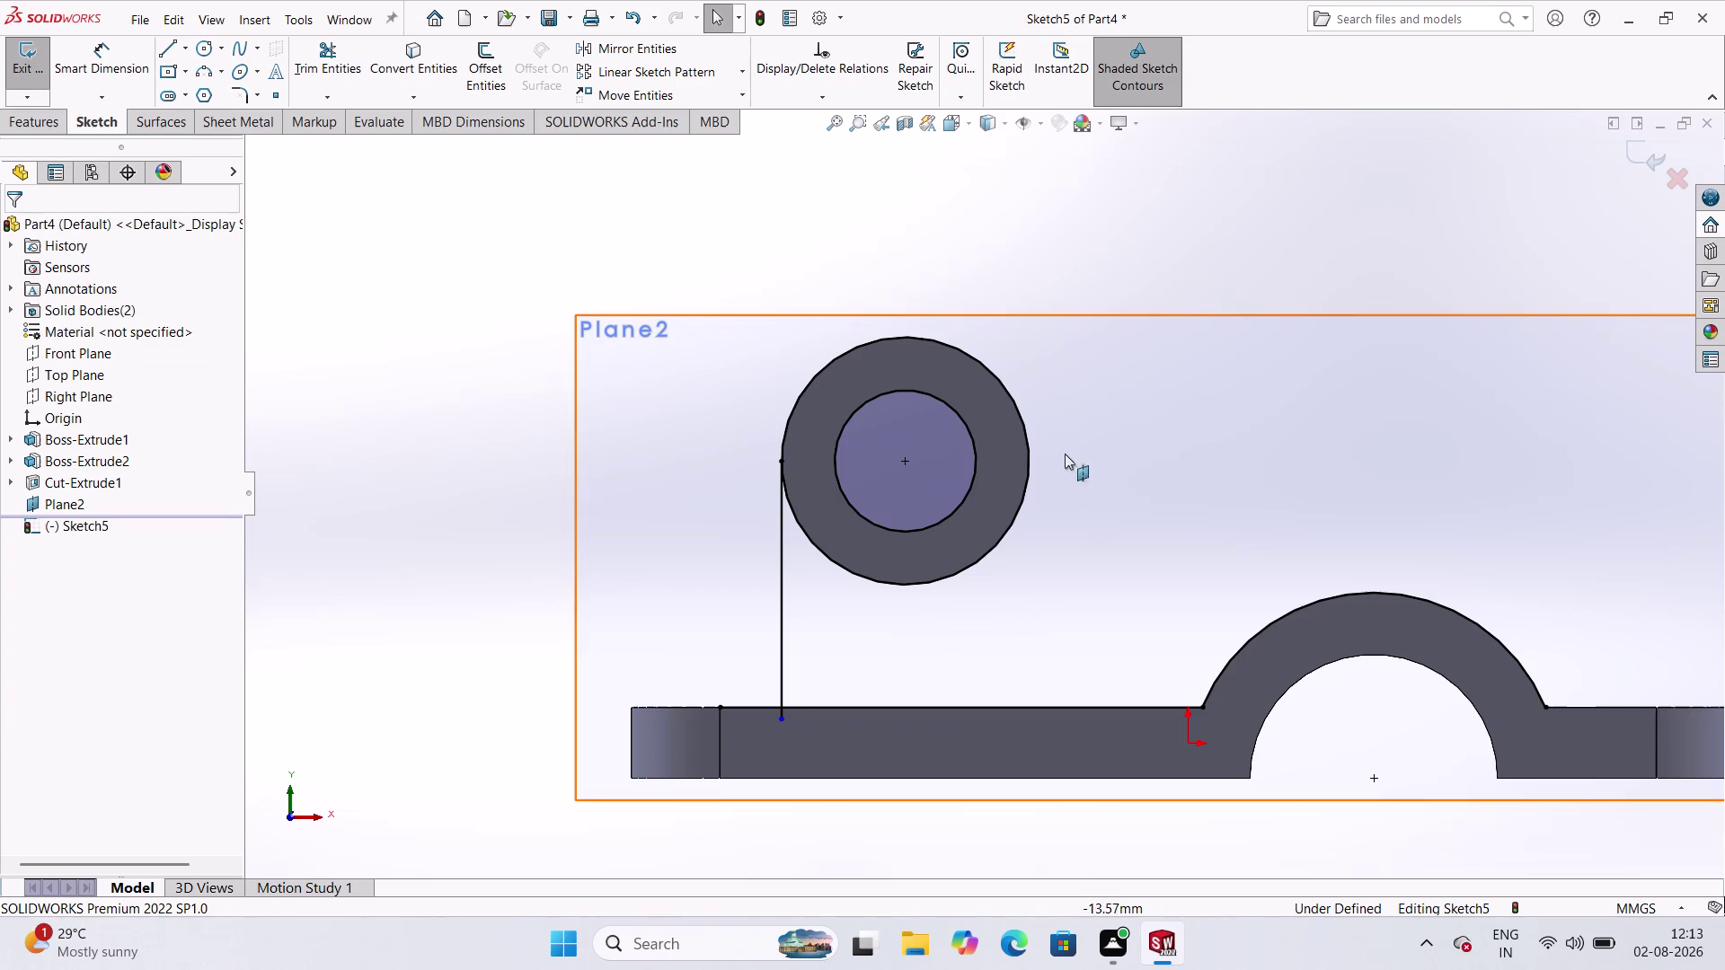
Draw a slanted line from the top of the tube to the ring's arc.
click(174, 43)
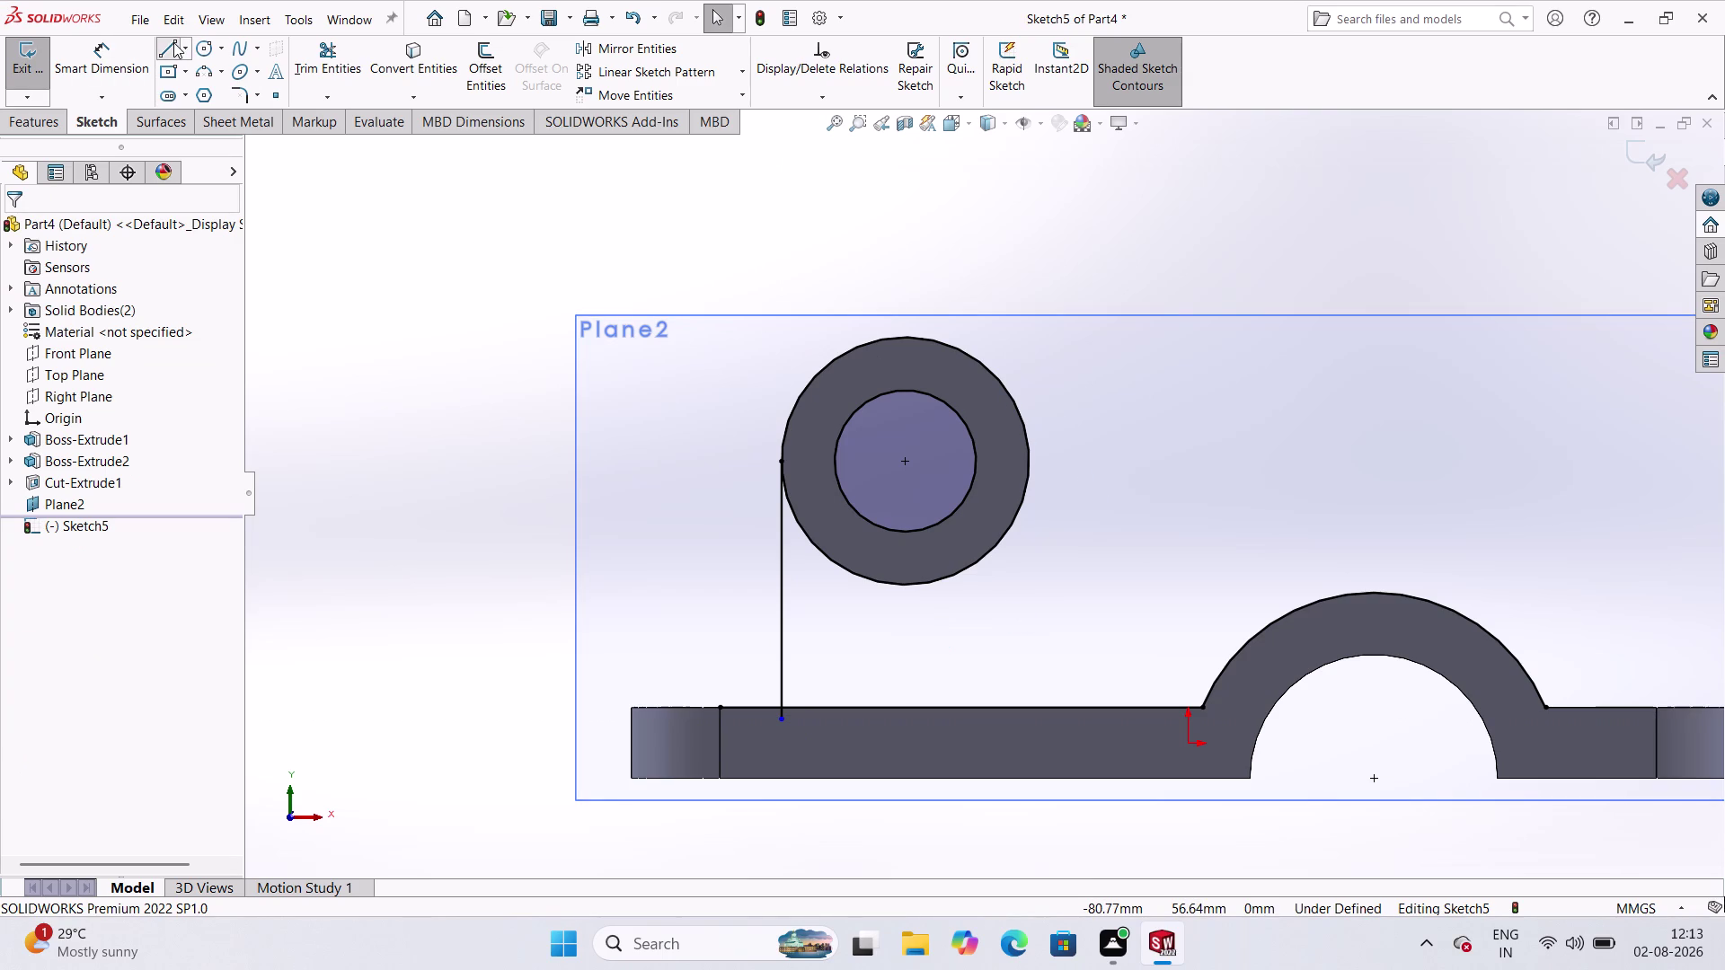
click(985, 361)
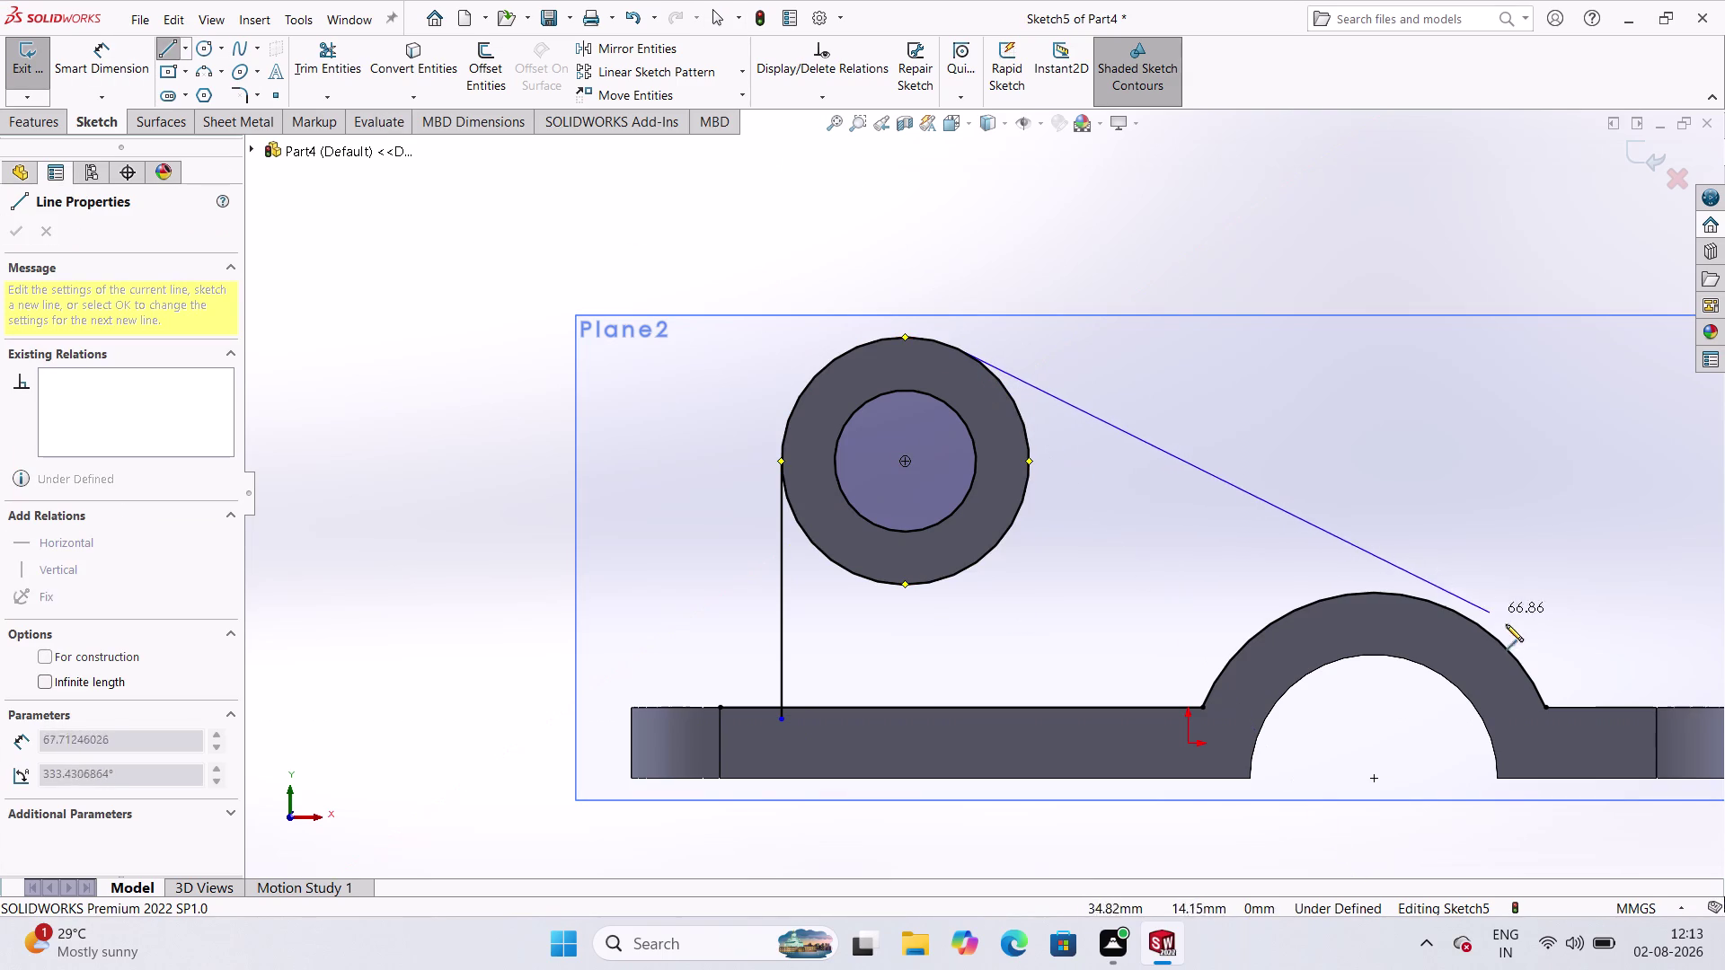
click(1532, 649)
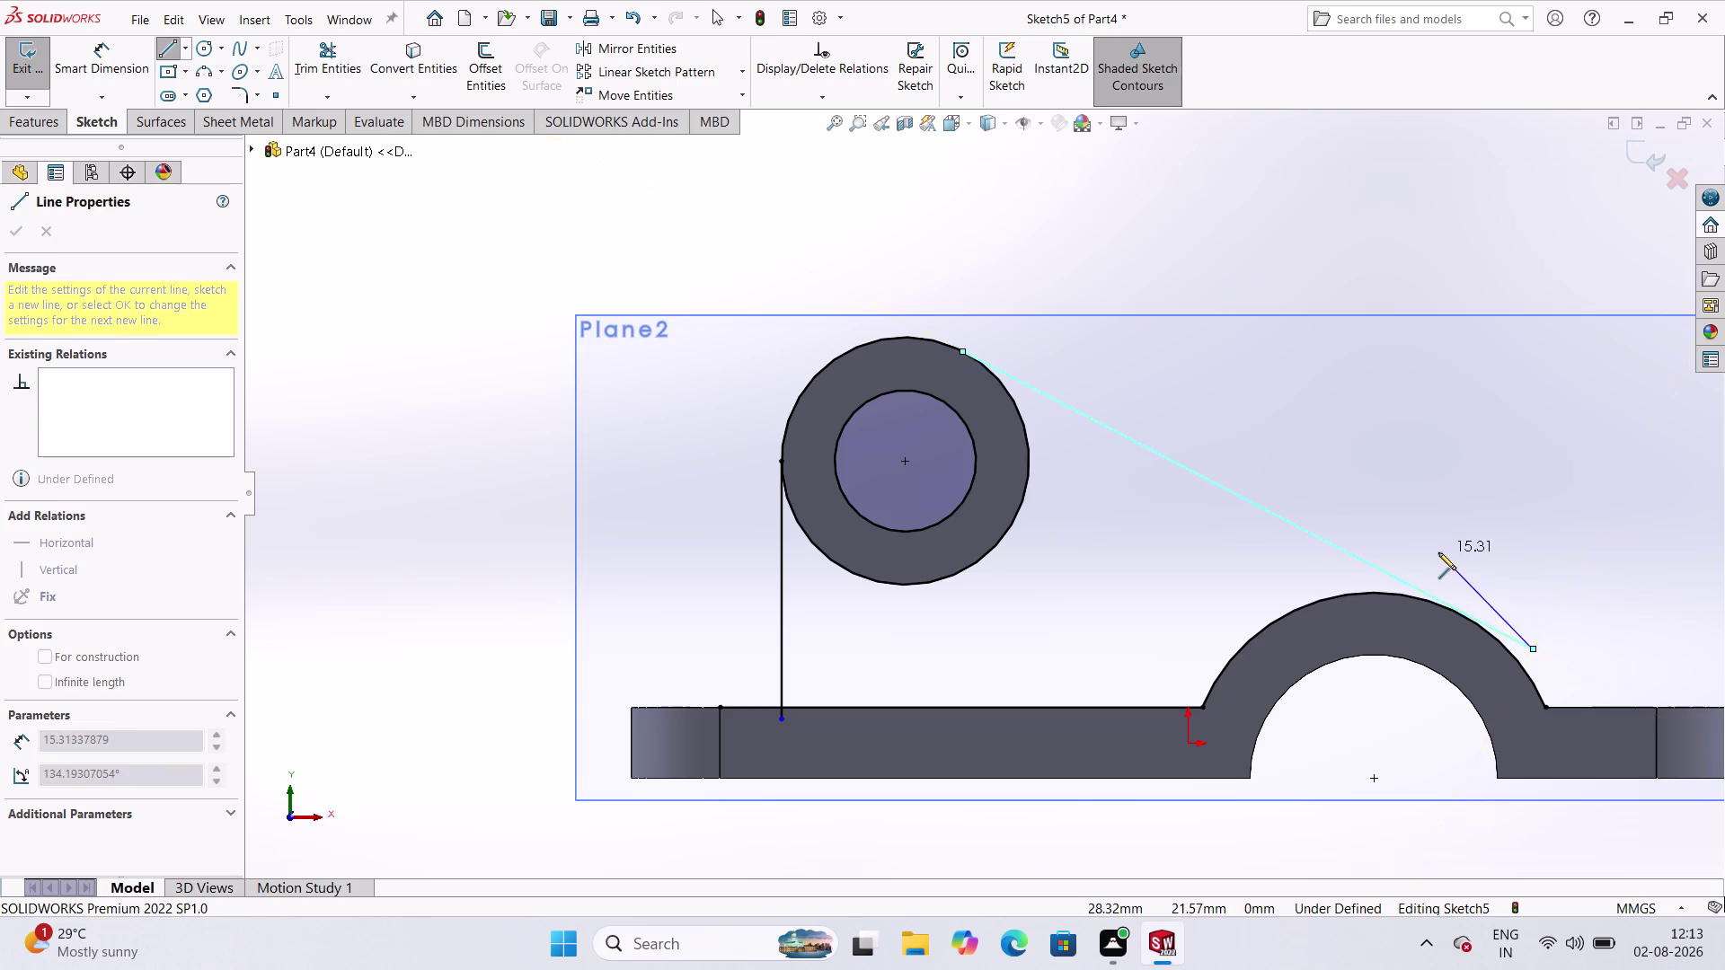
key(Escape)
scroll(down, 3)
scroll(down, 3)
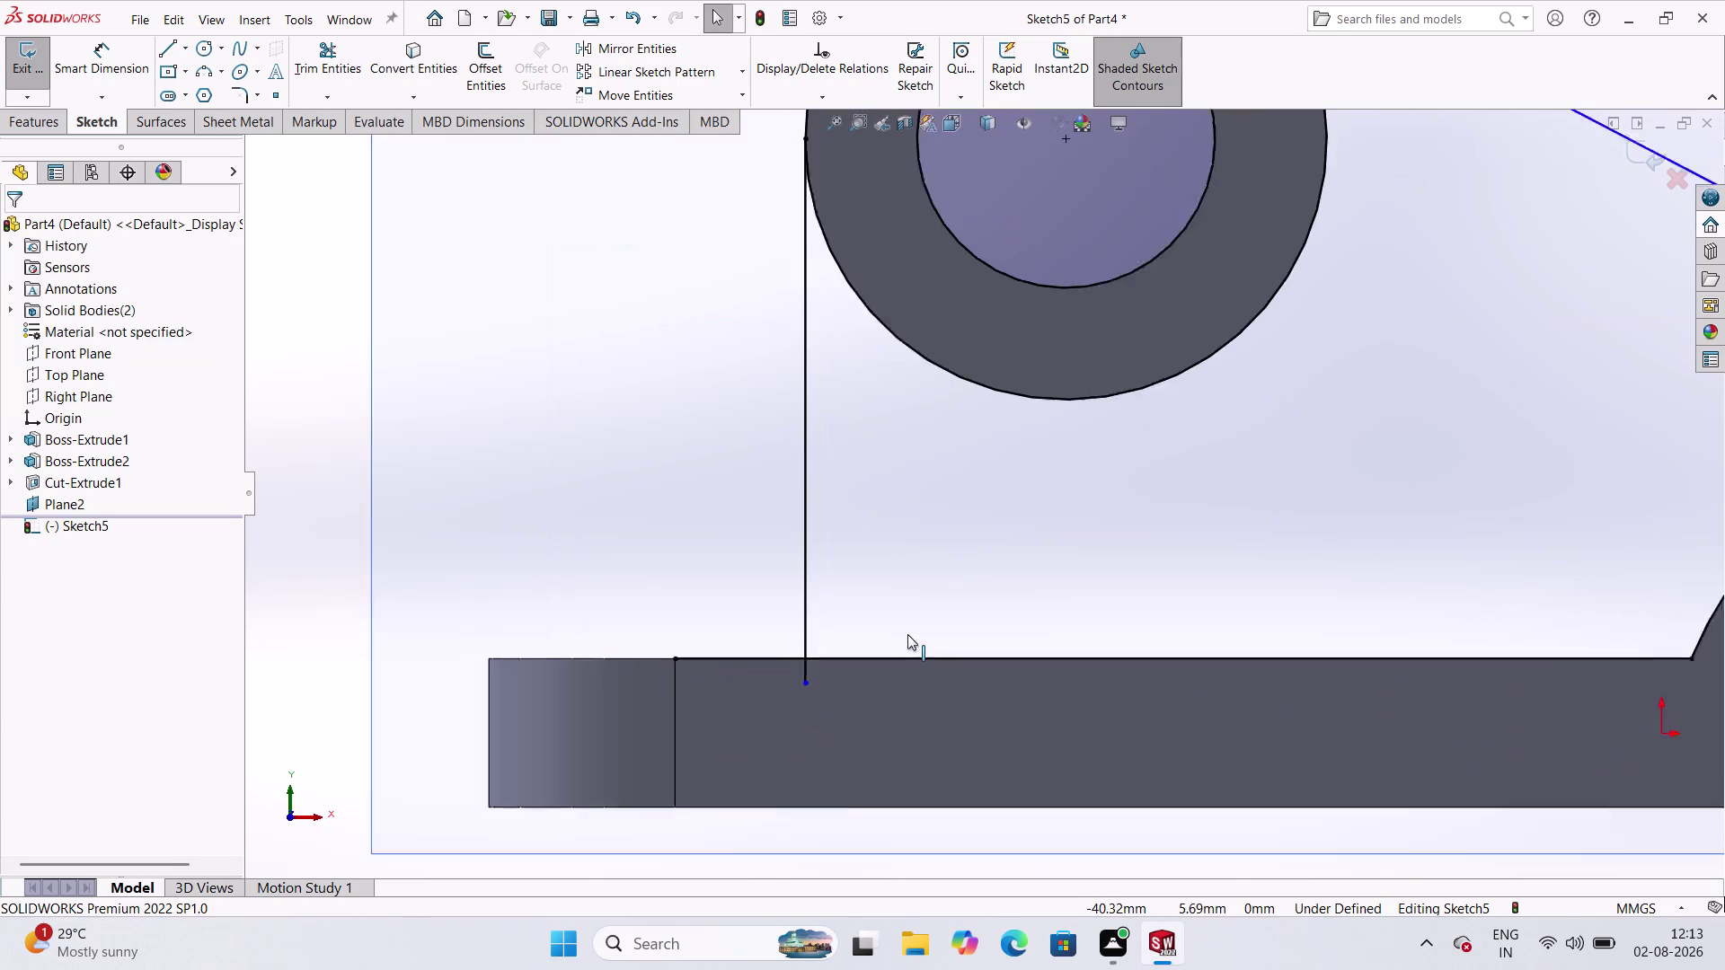
Trim away the excess base-bar edge at the vertical line's foot with Trim to closest.
scroll(down, 3)
click(348, 58)
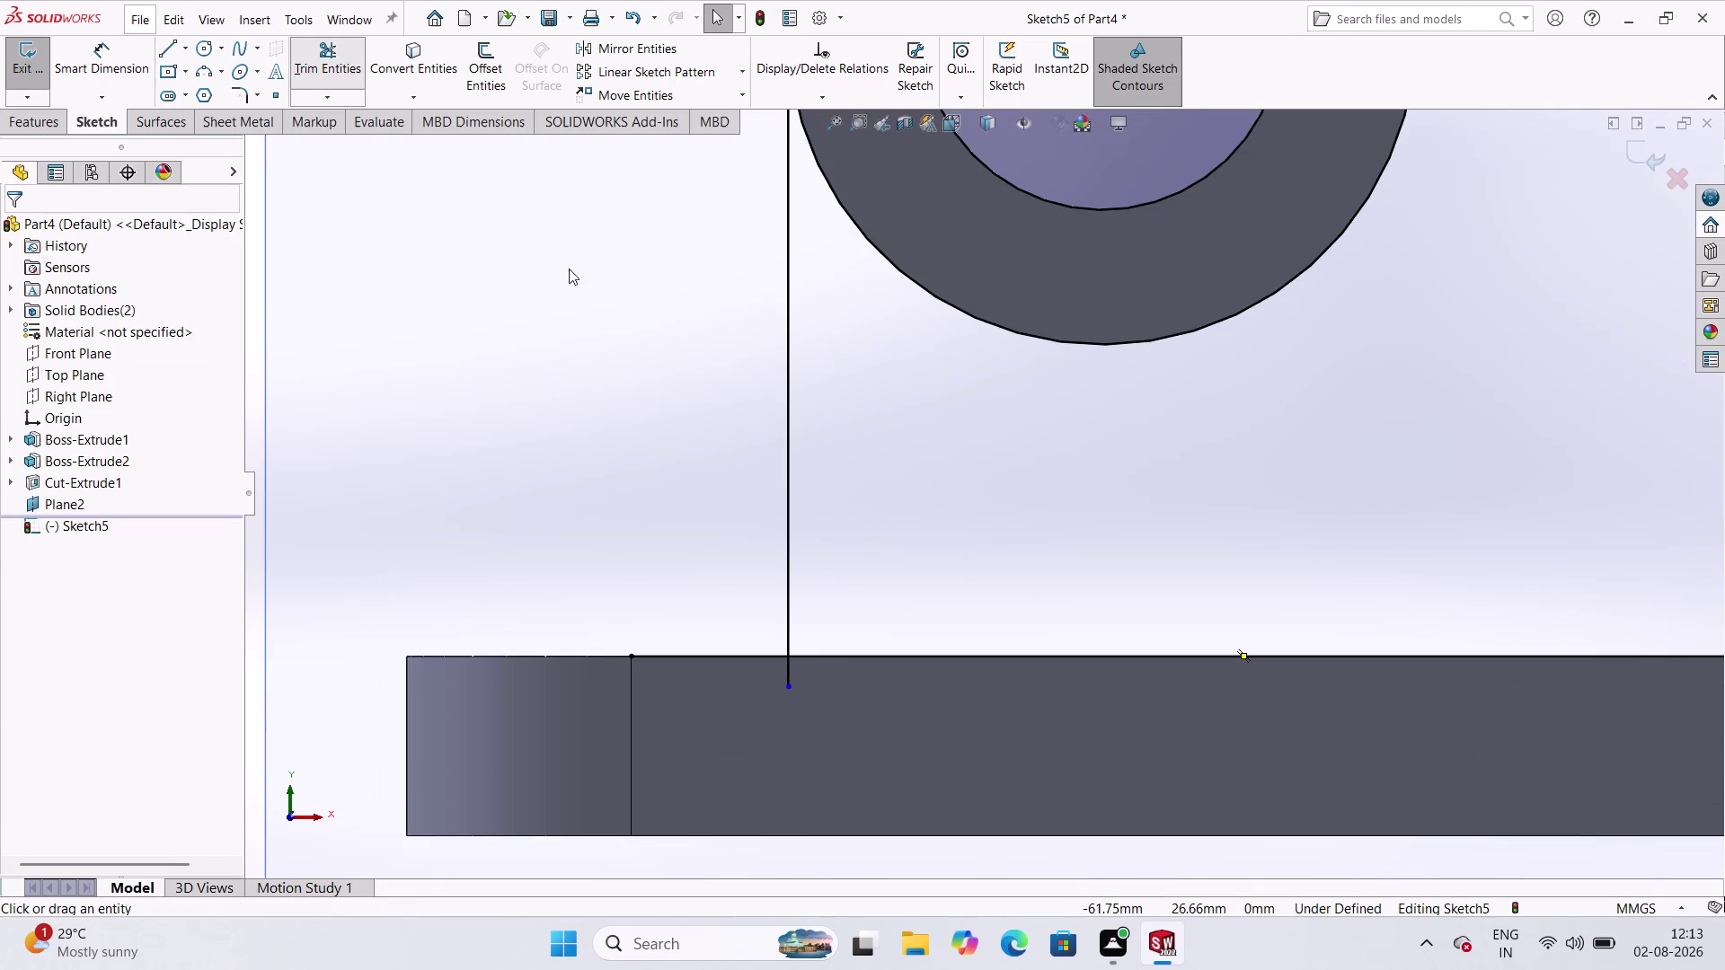
click(742, 656)
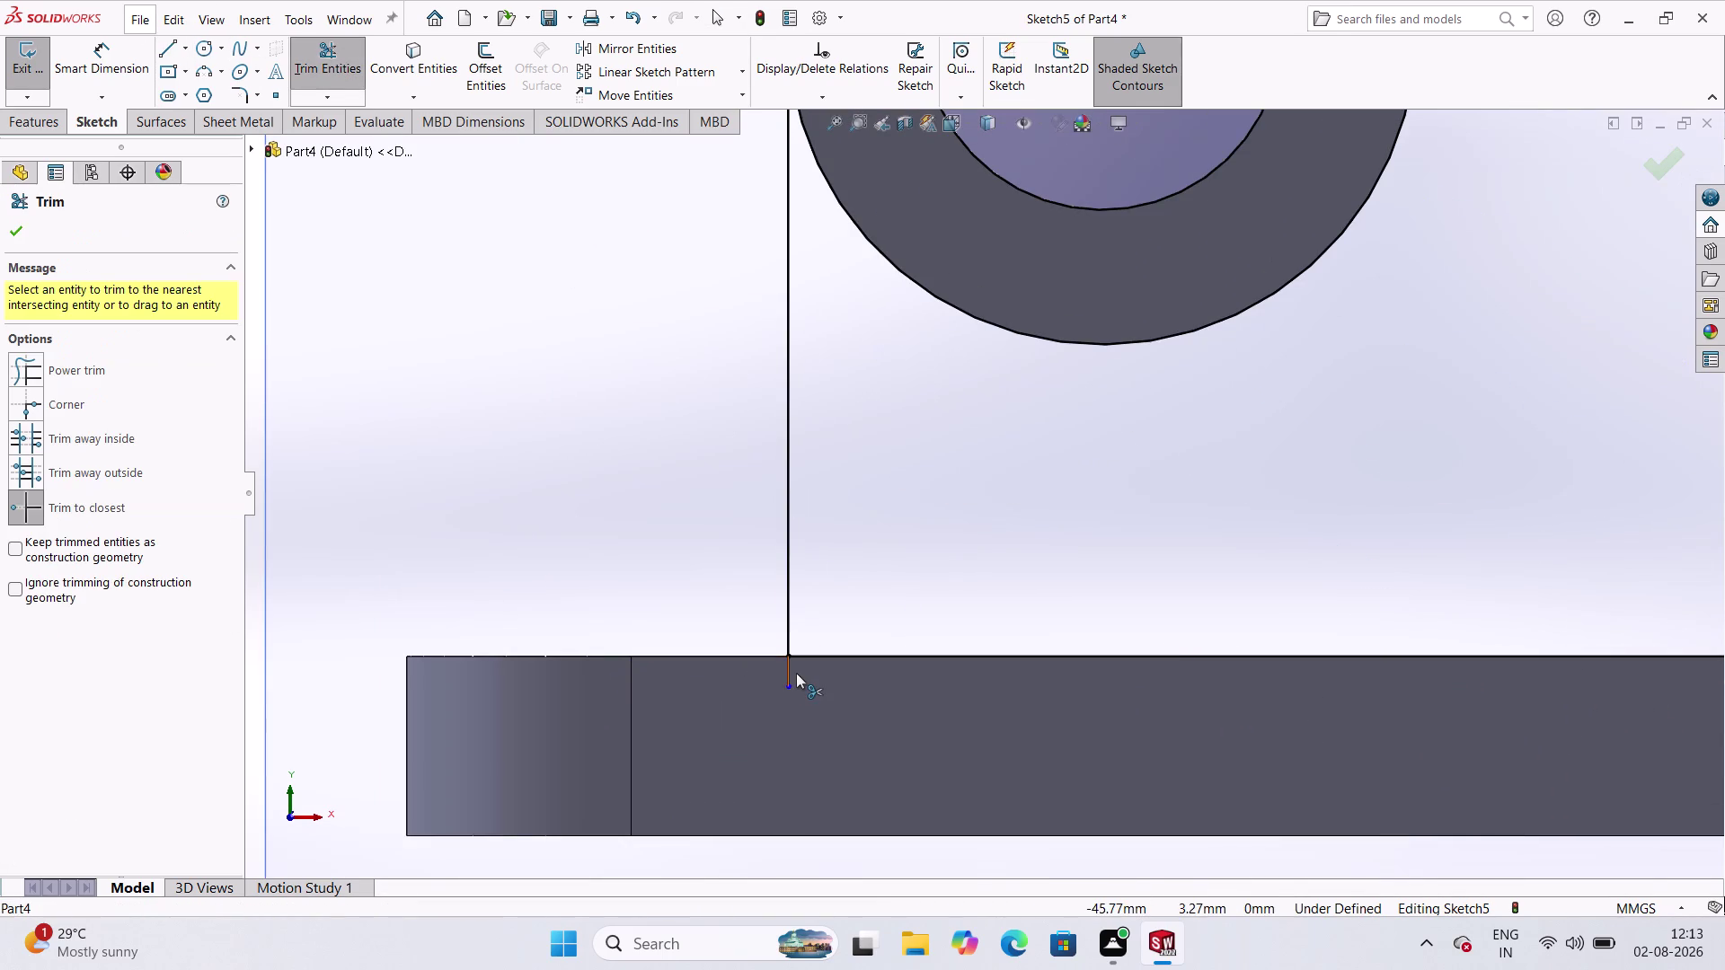
click(790, 671)
scroll(up, 3)
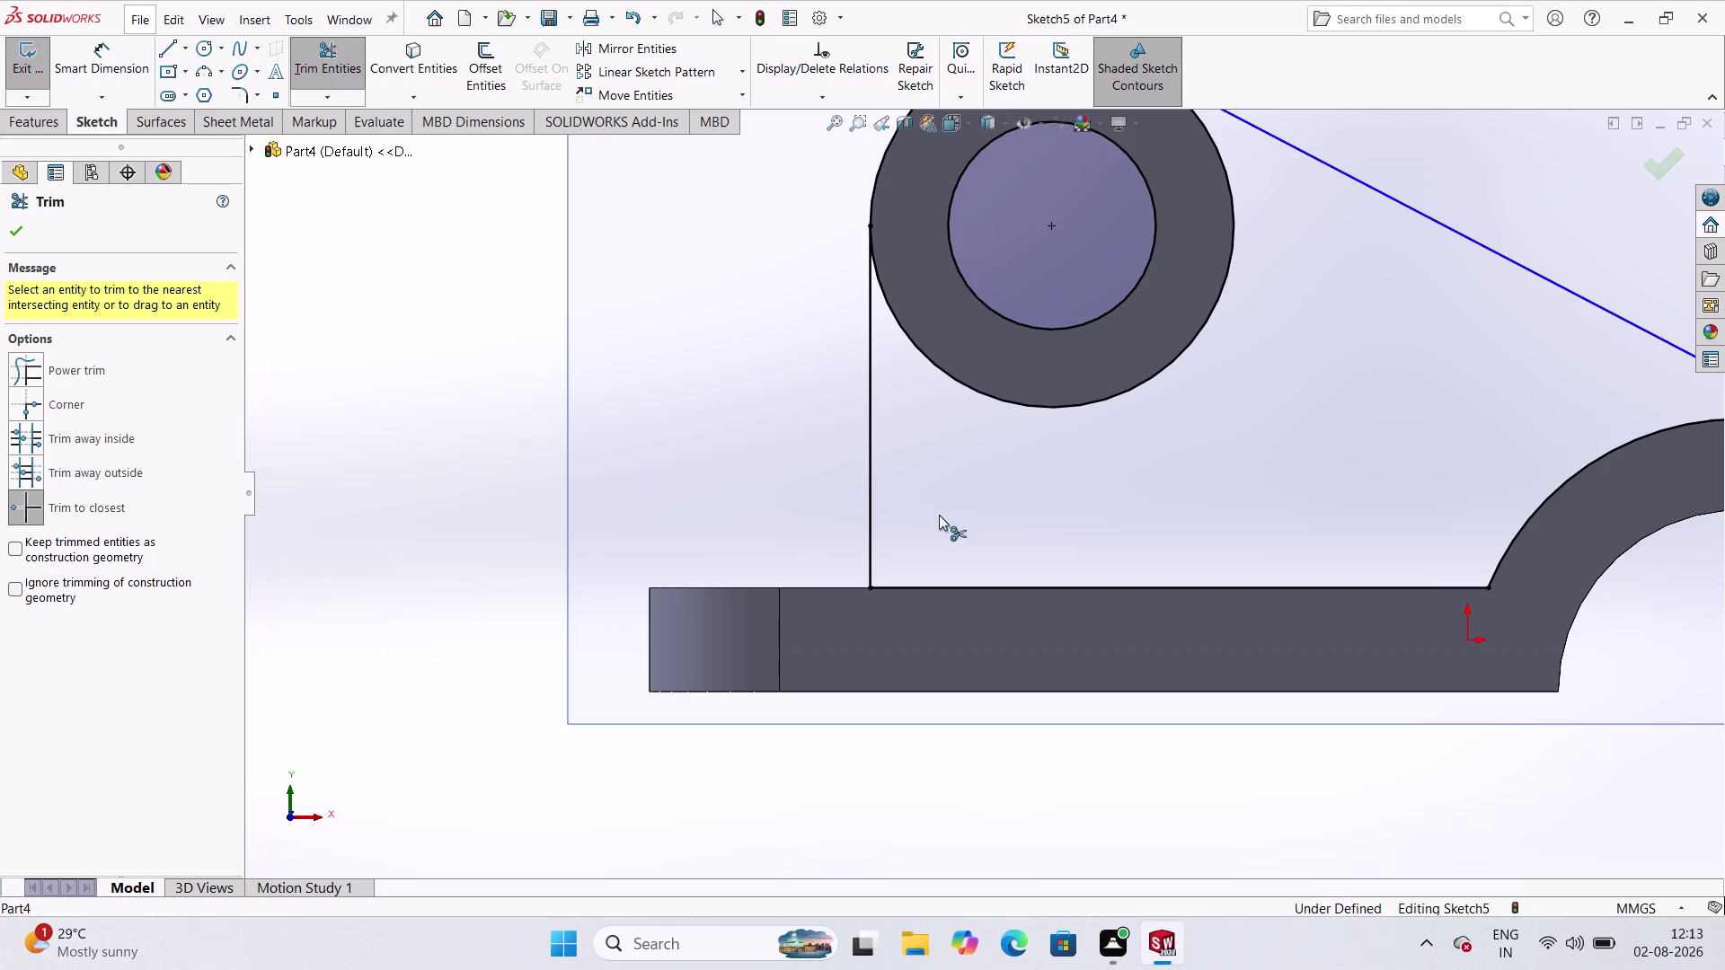
scroll(up, 3)
scroll(down, 3)
scroll(up, 3)
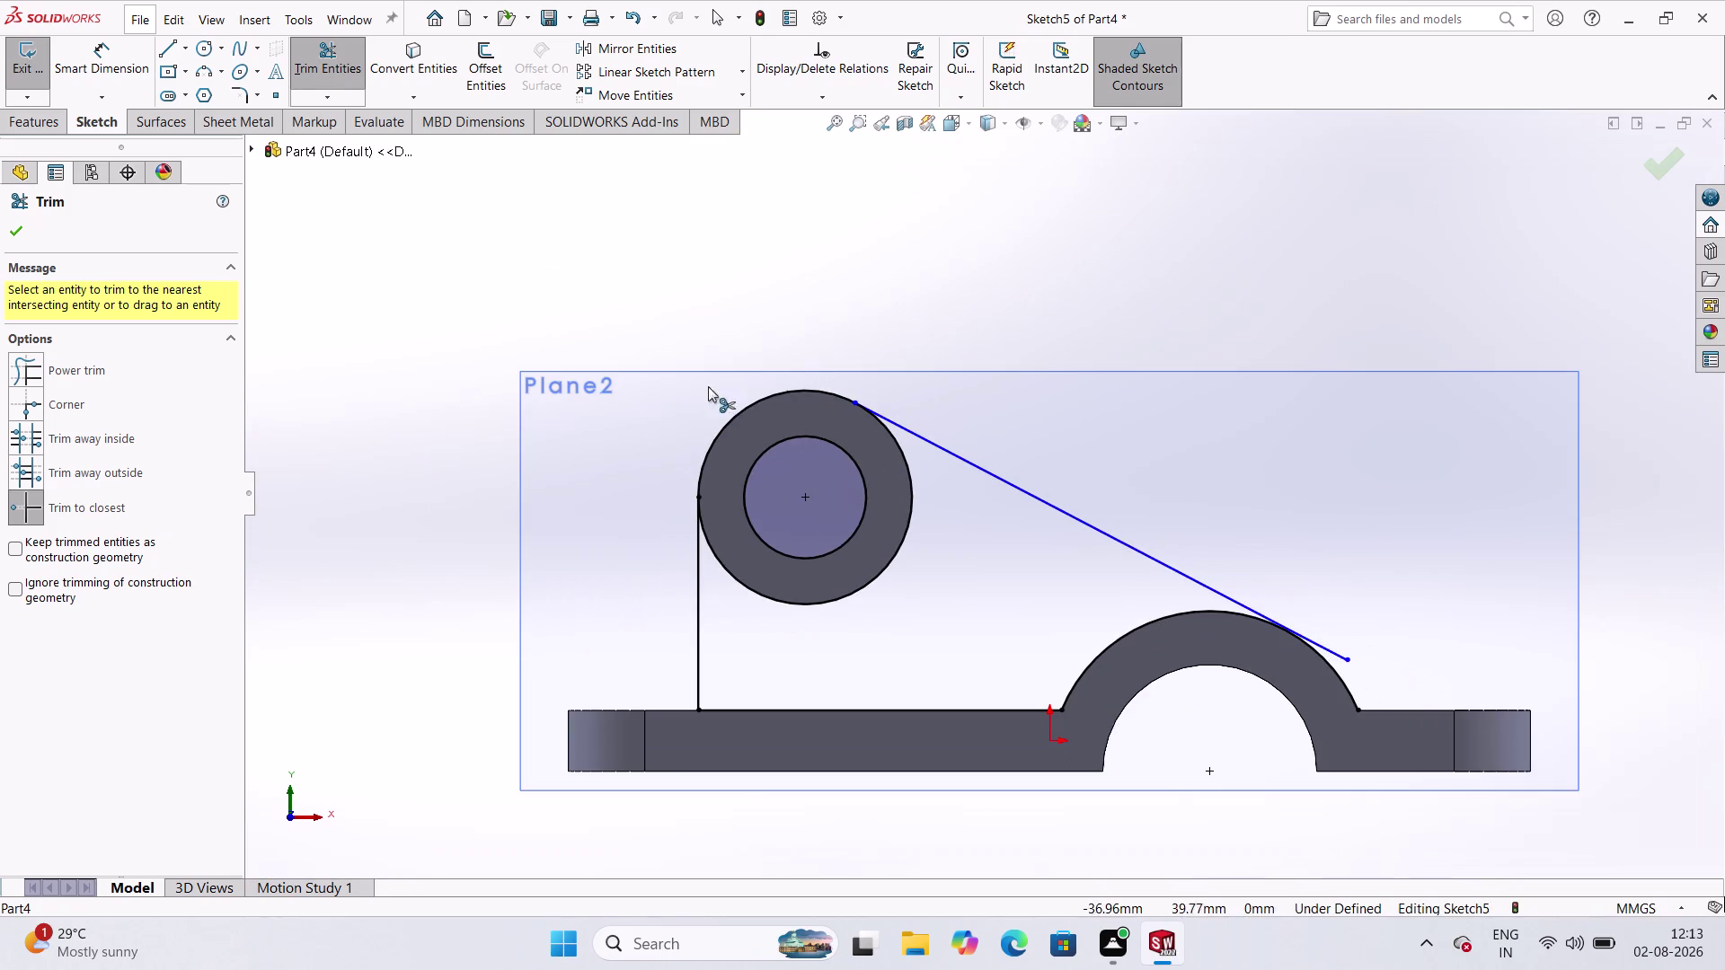
click(27, 228)
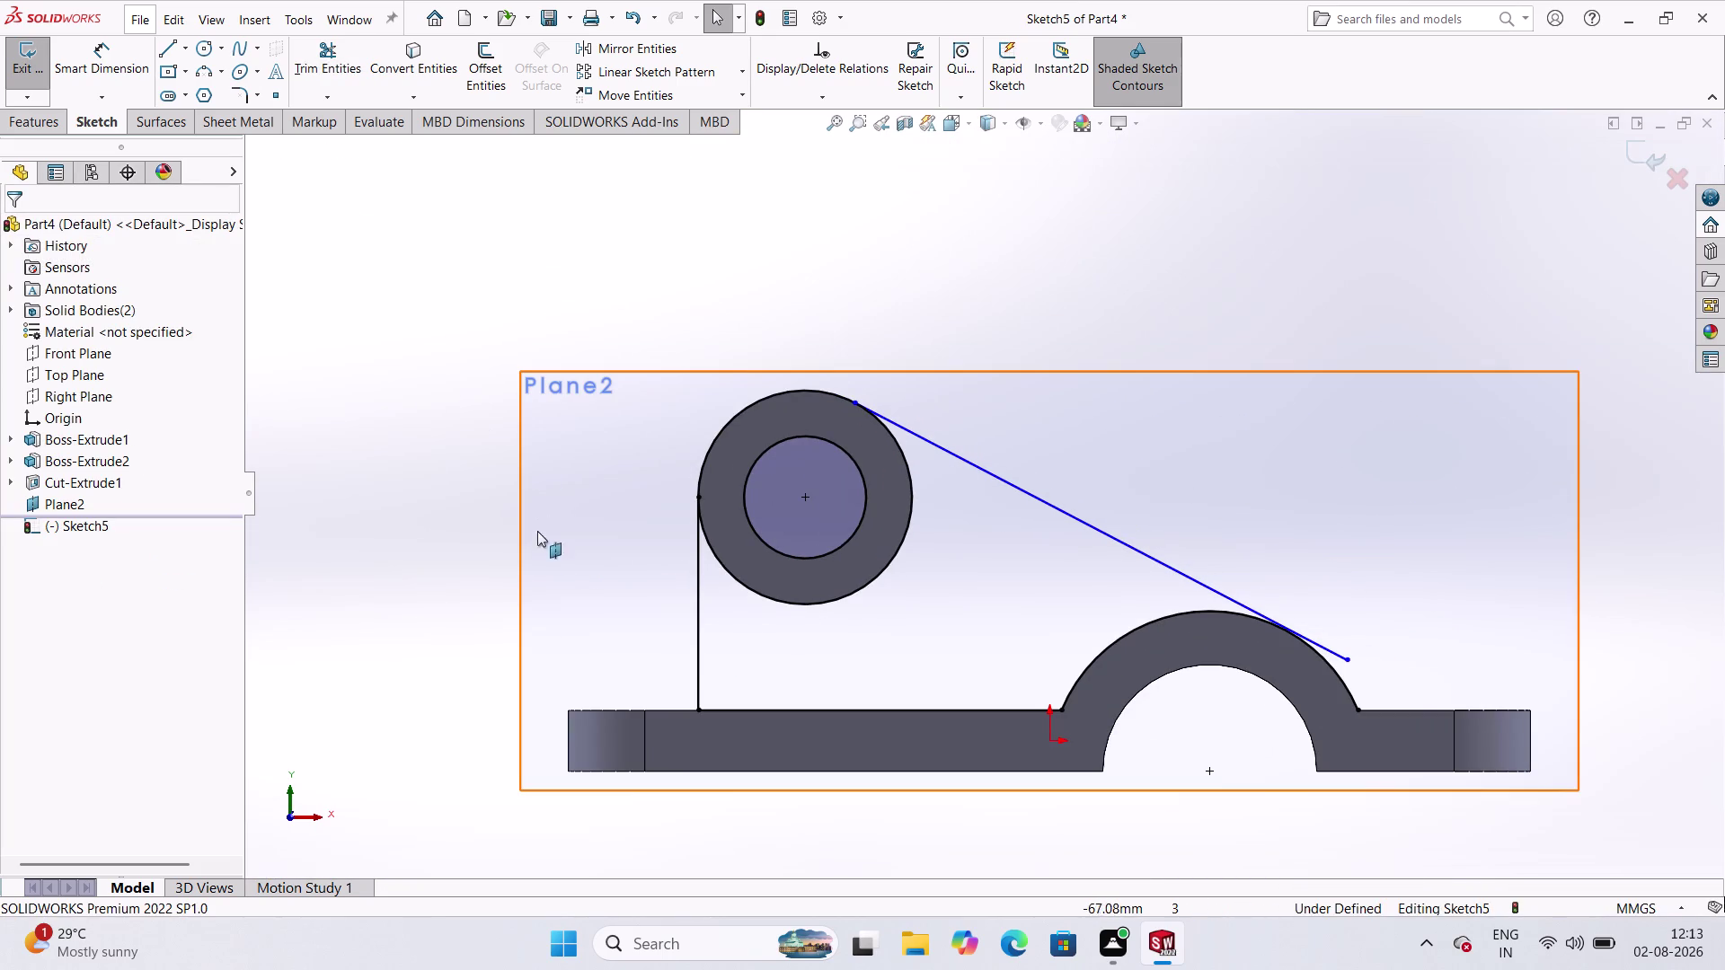
Make the rib's vertical line tangent to the tube circle.
click(698, 627)
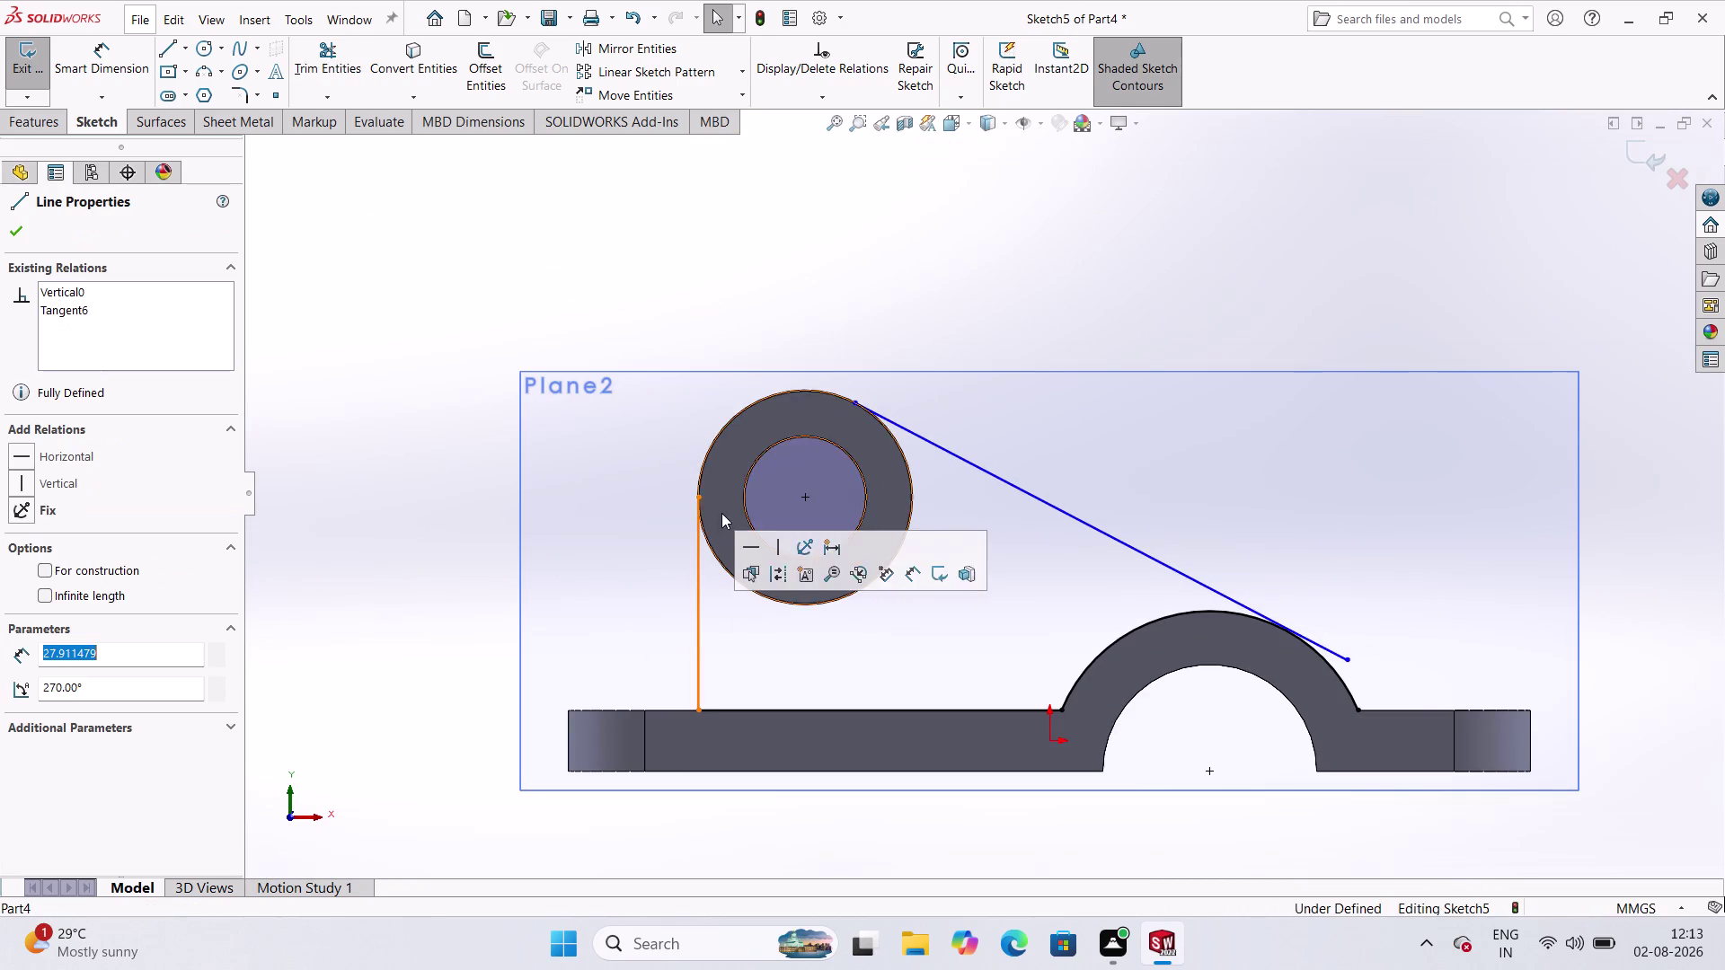
click(720, 440)
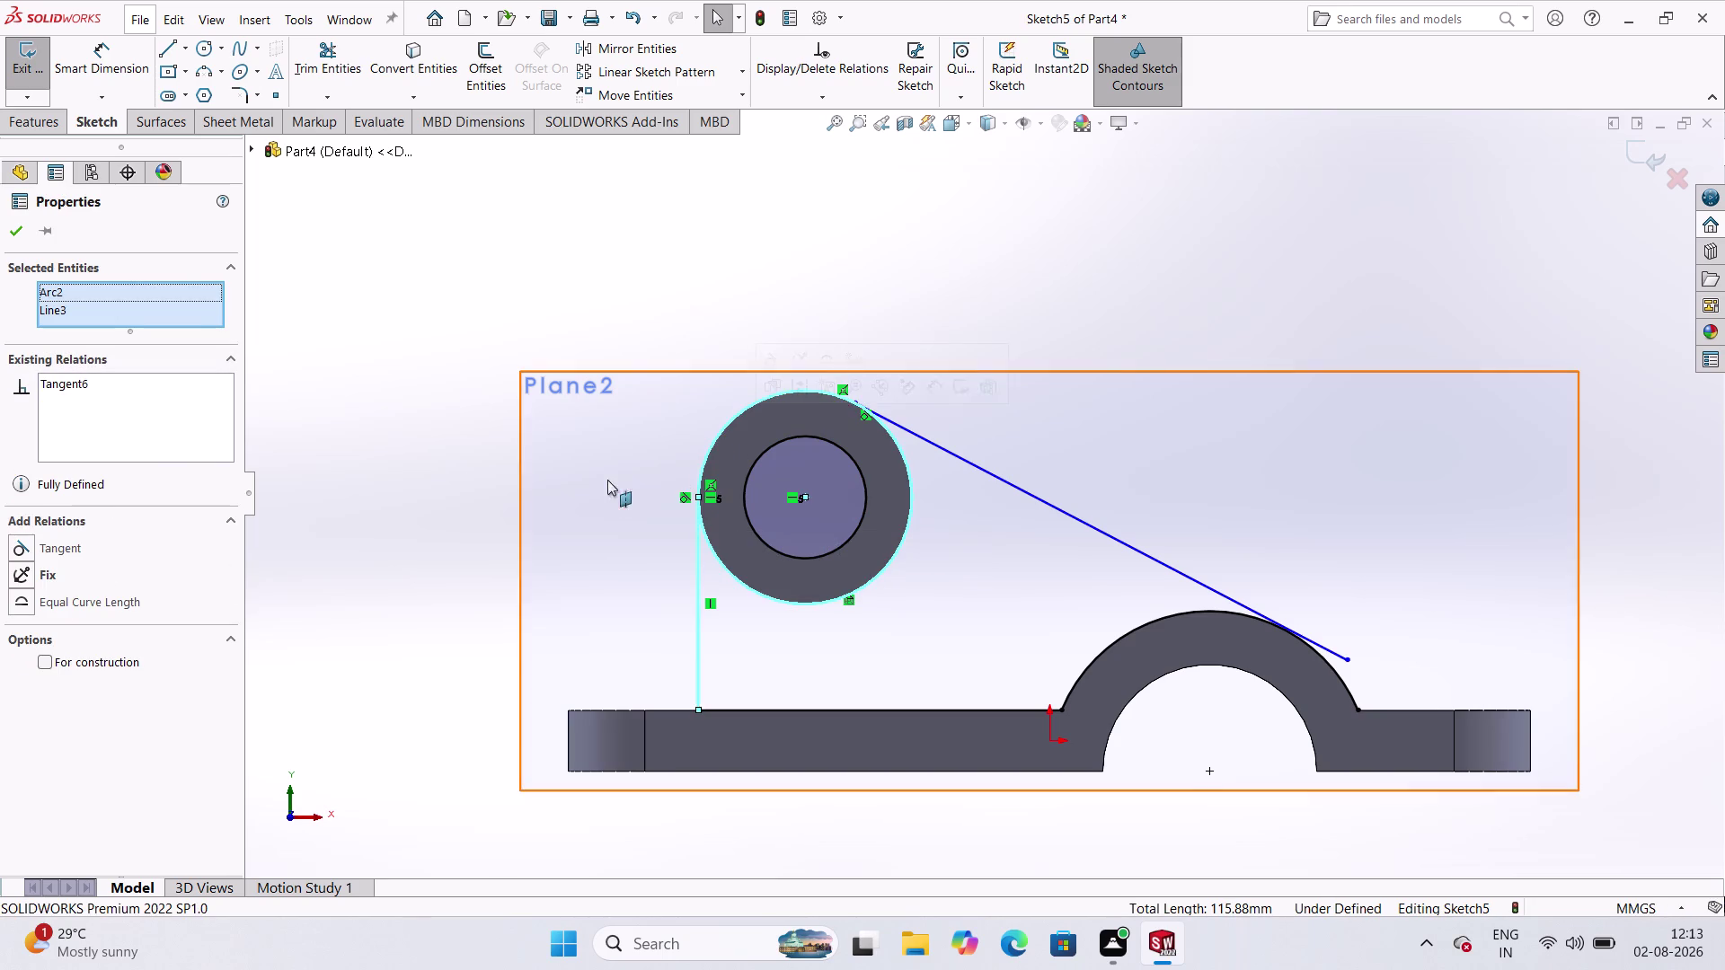
click(30, 559)
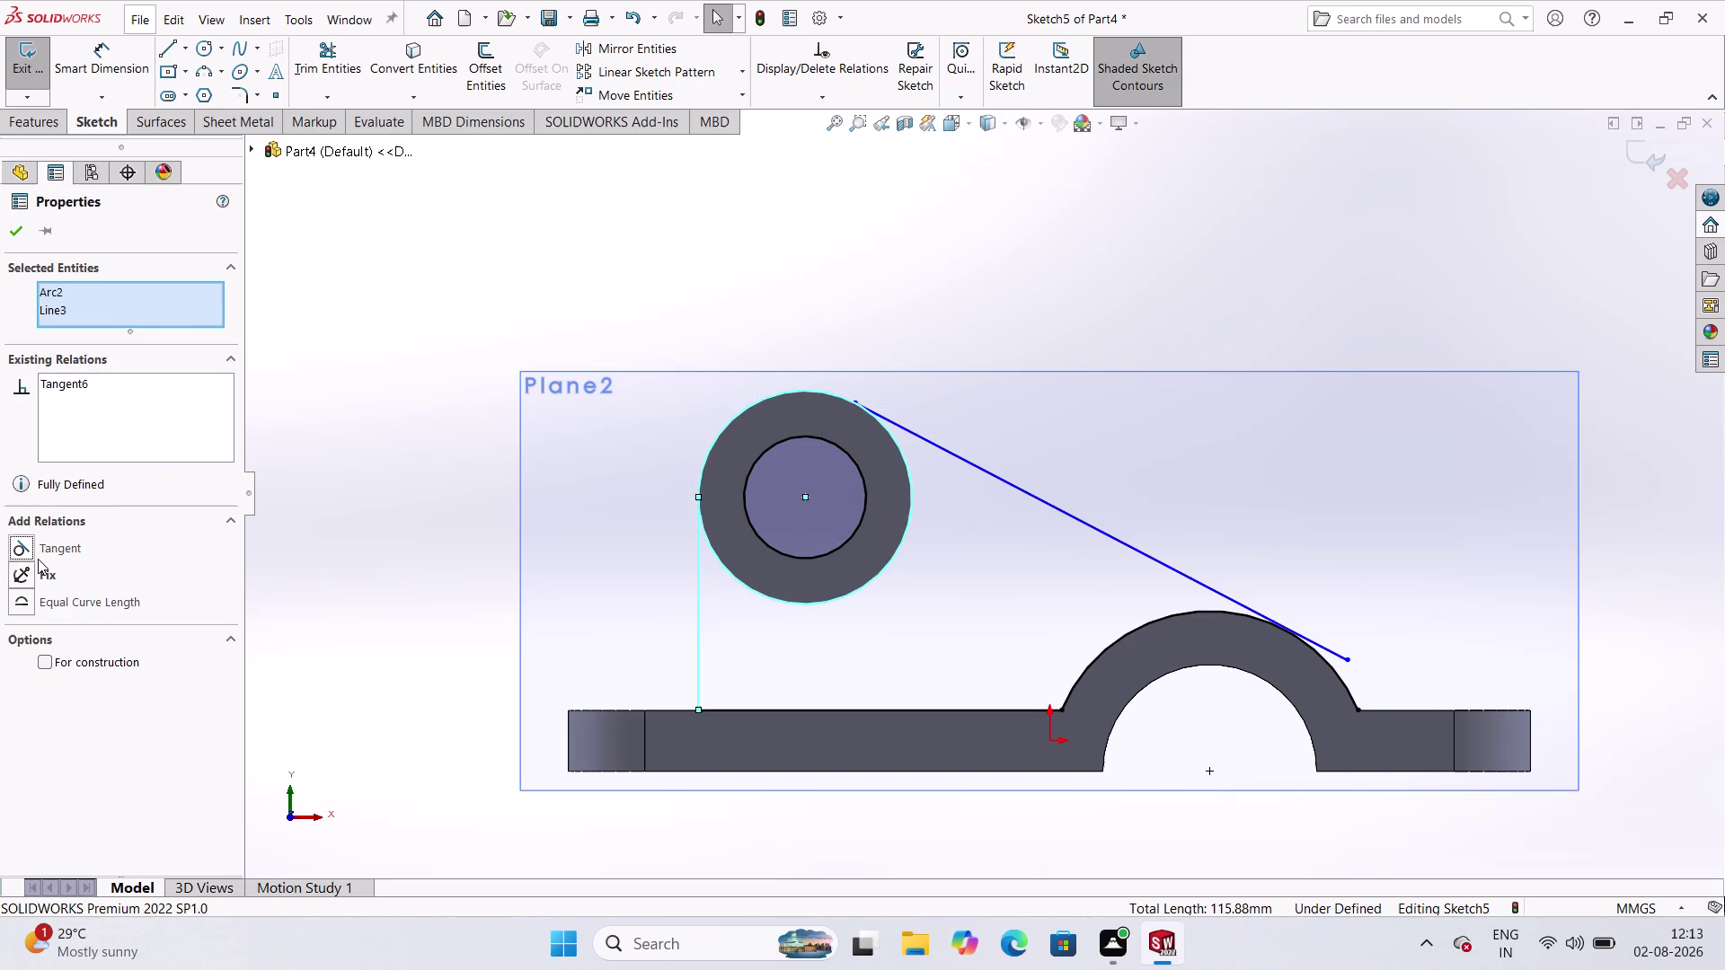
click(14, 539)
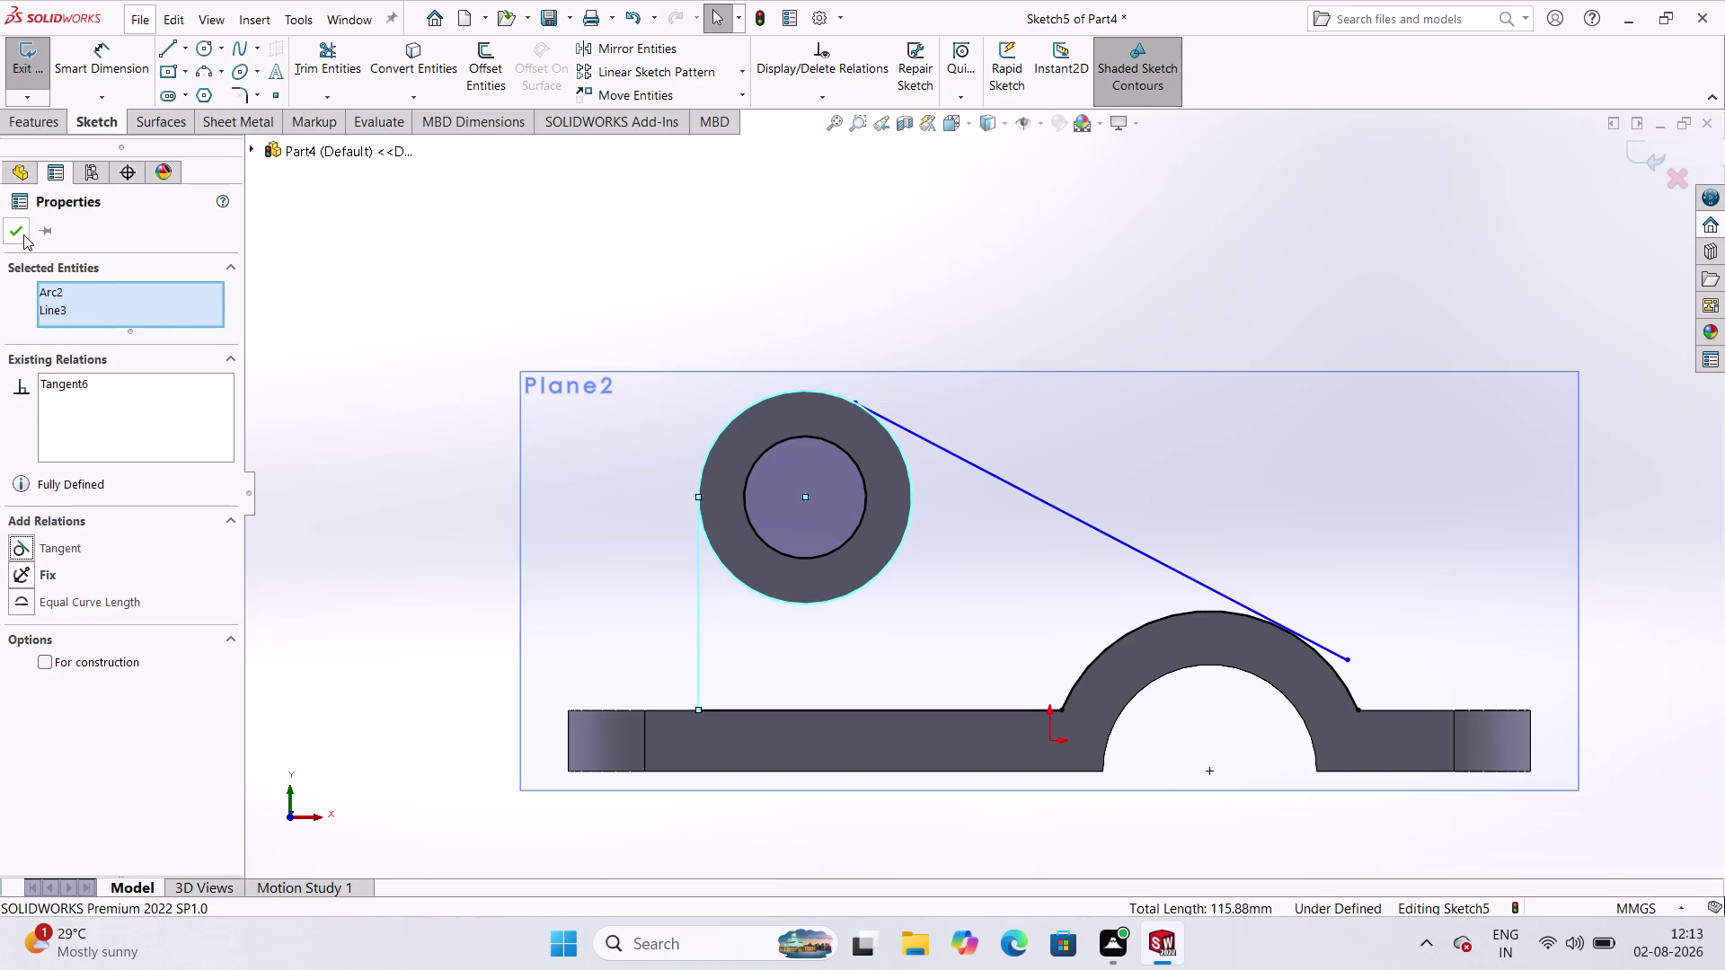
click(23, 235)
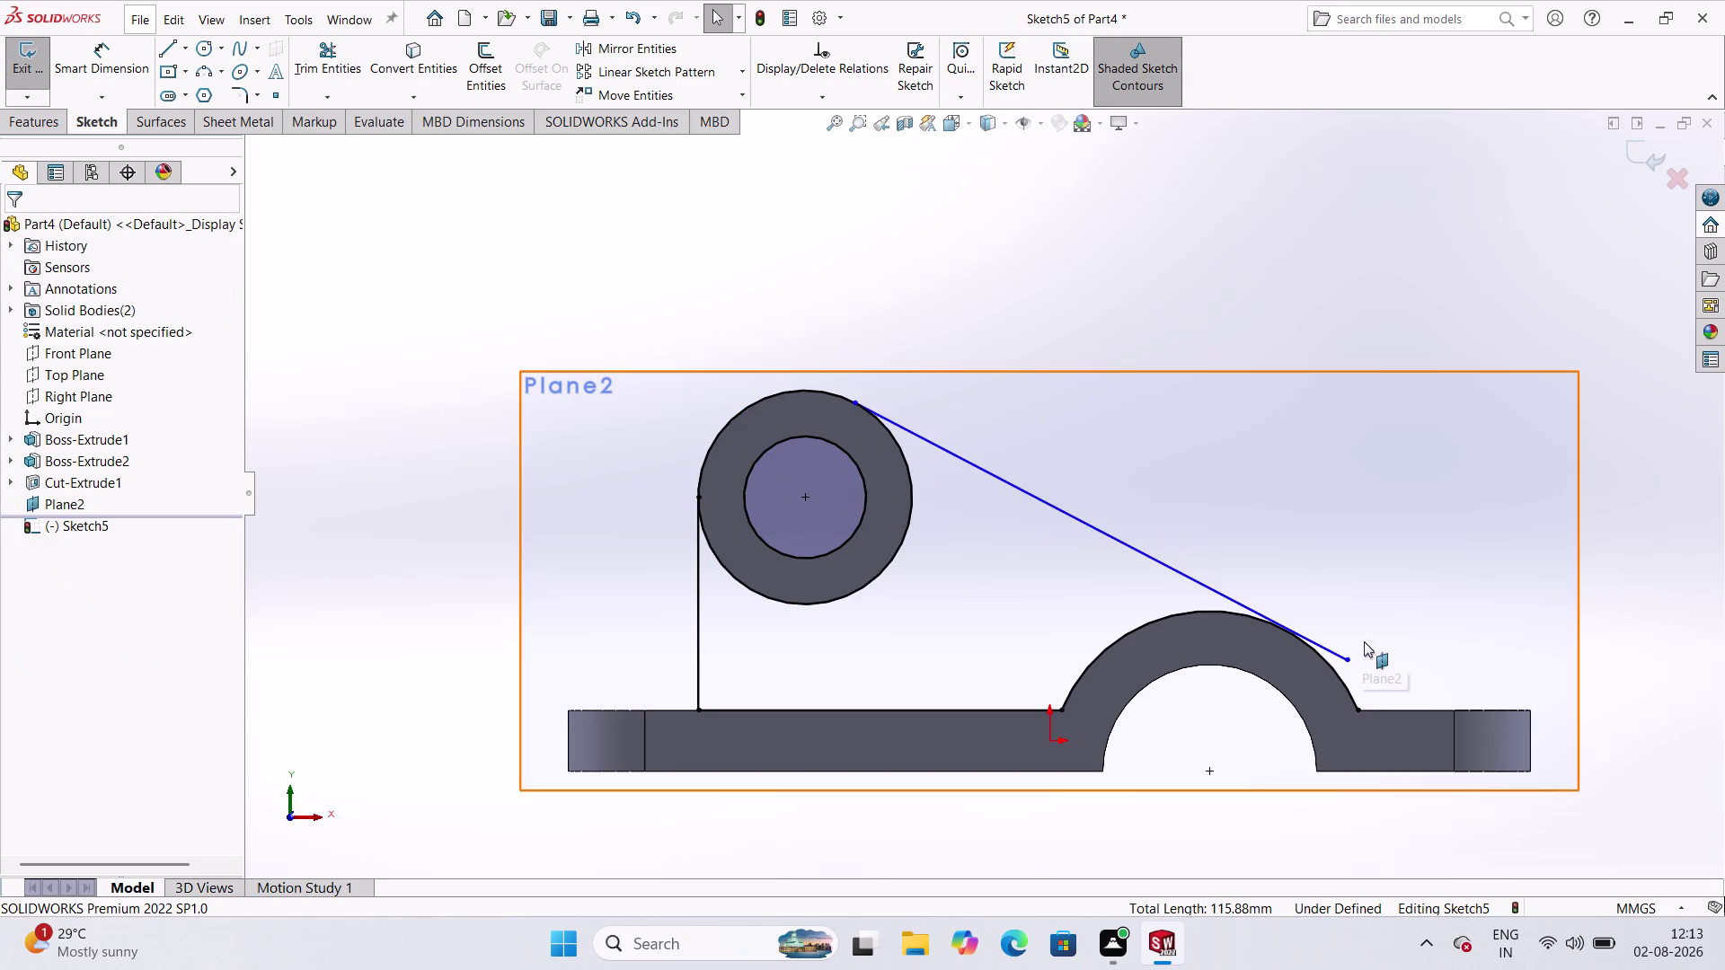
Make the slanted rib line tangent to the tube's outer circle.
click(924, 440)
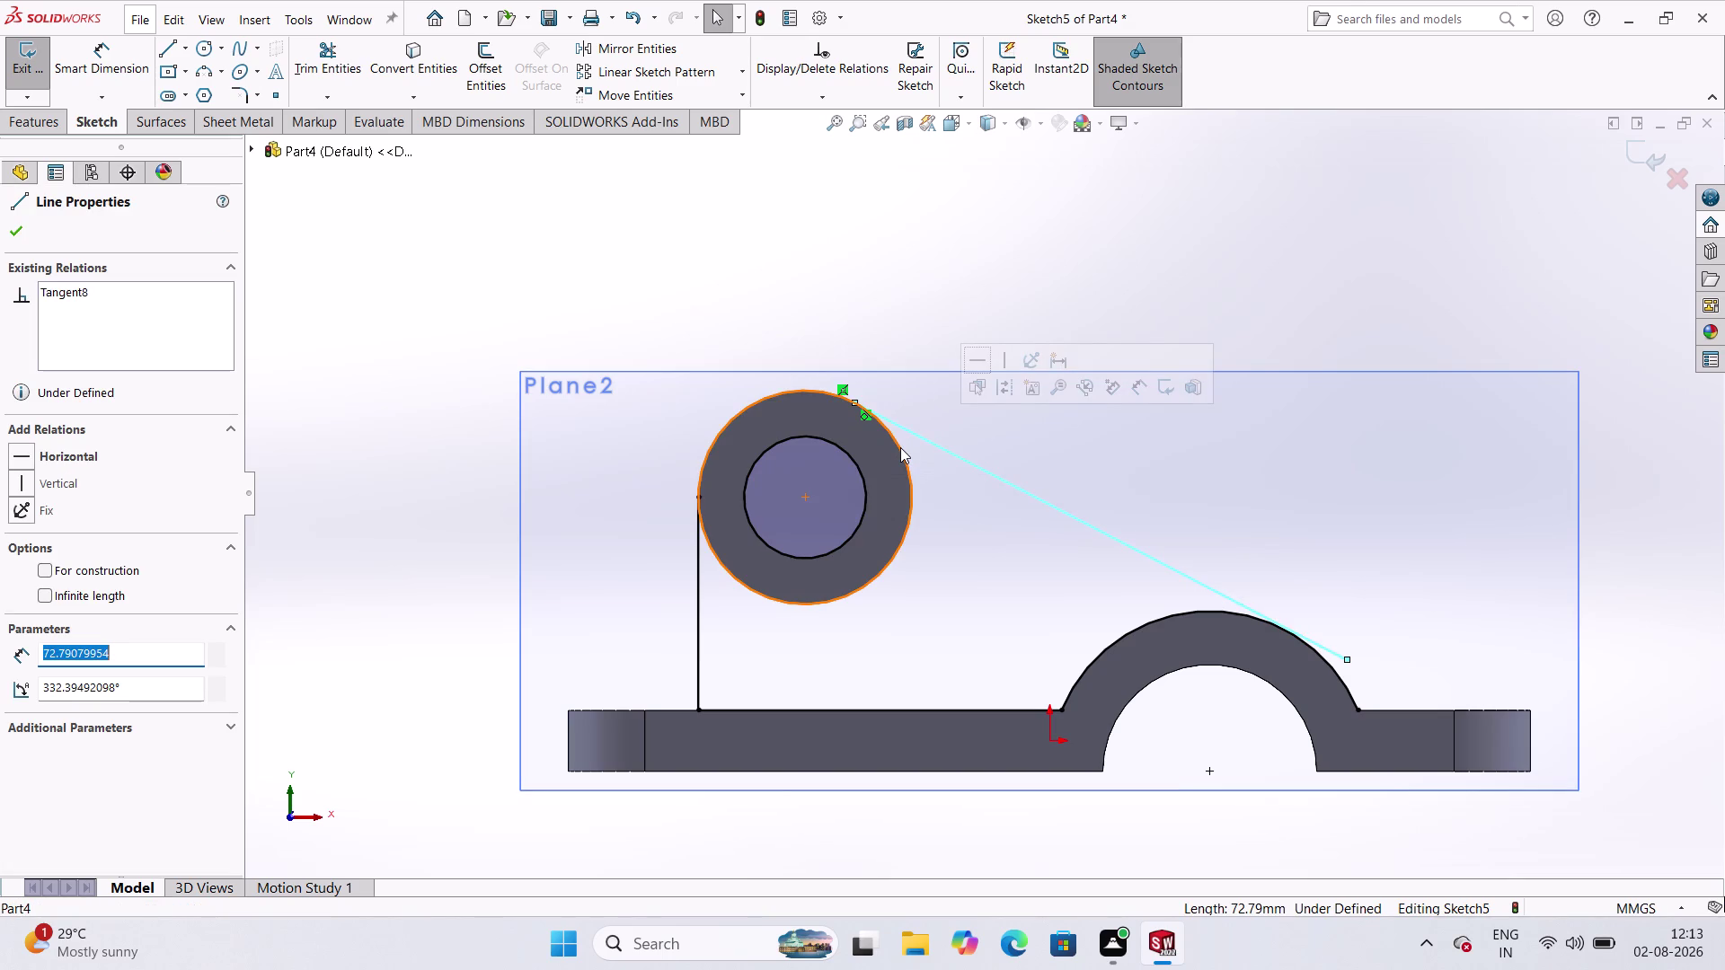
click(900, 447)
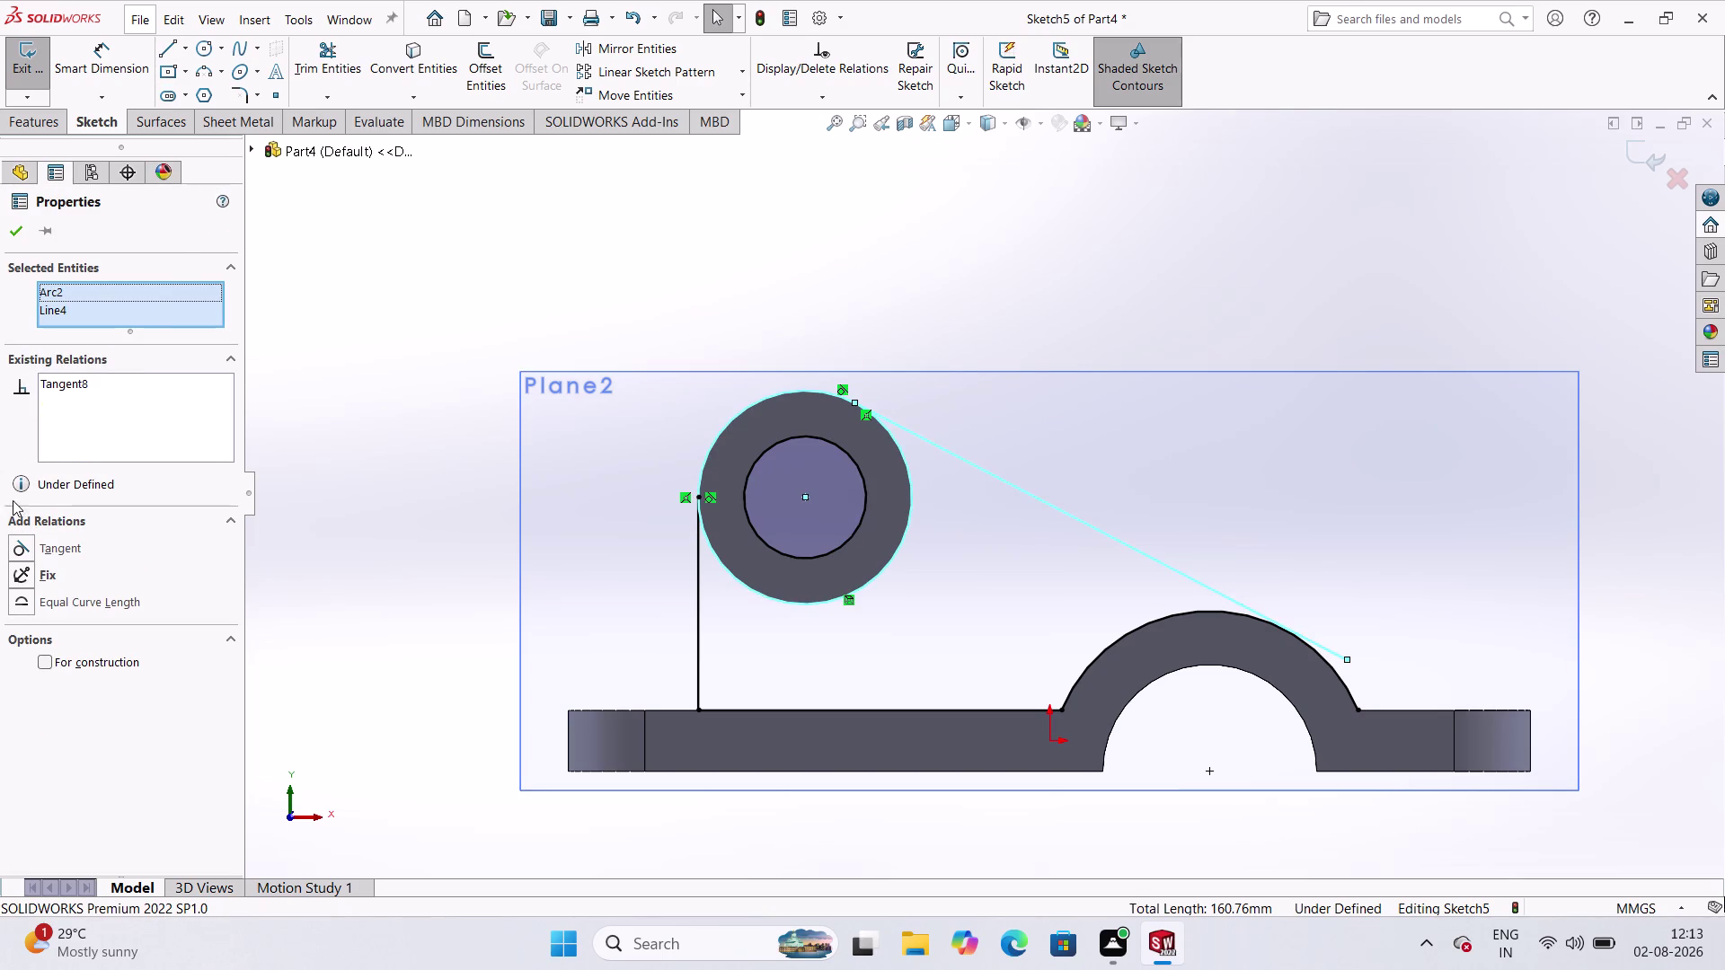
click(24, 549)
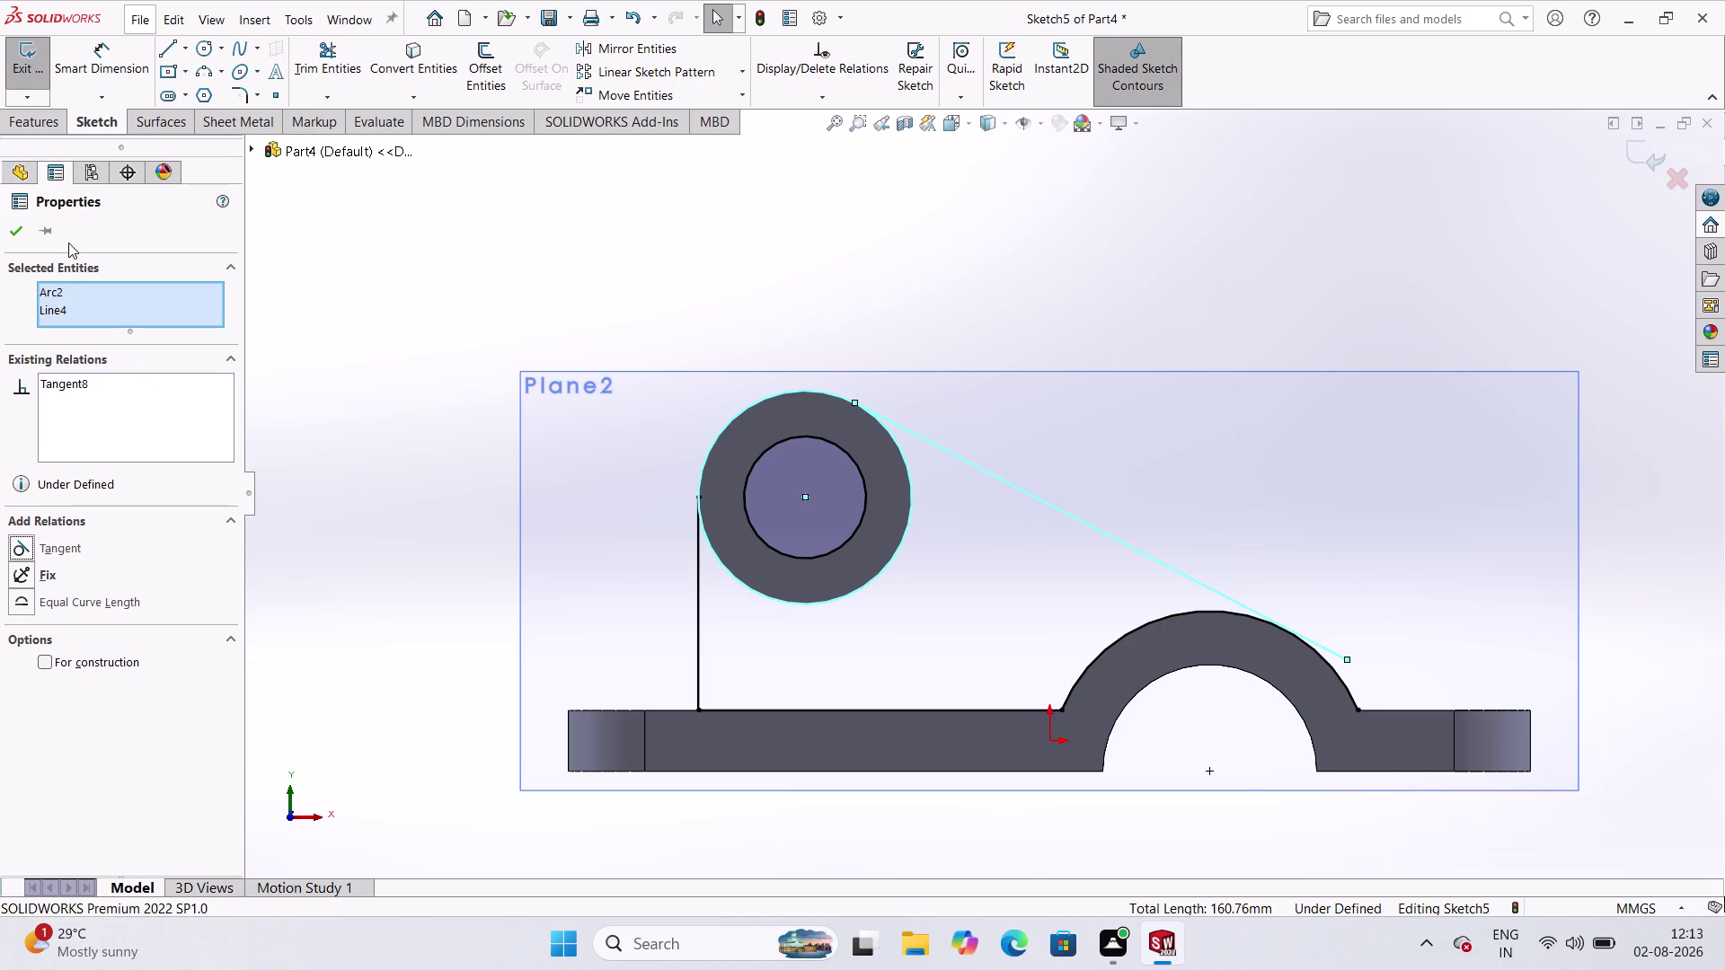
click(22, 224)
click(1327, 650)
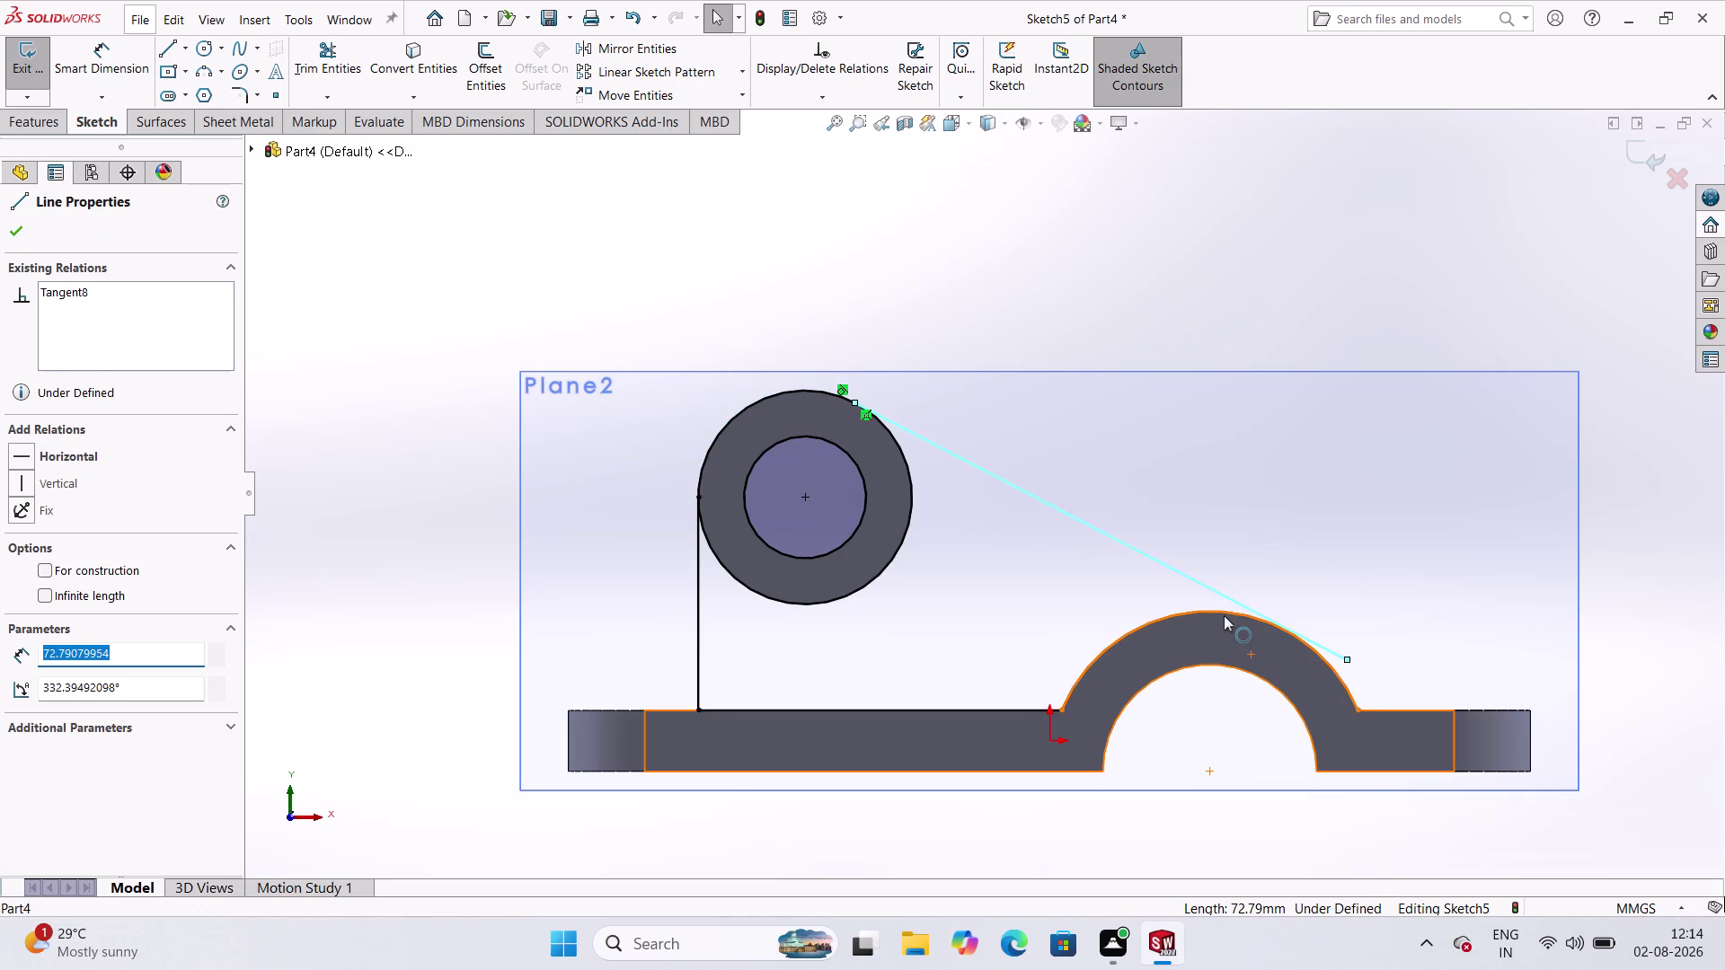
Make the slanted rib line tangent to the ring's outer arc.
click(1181, 618)
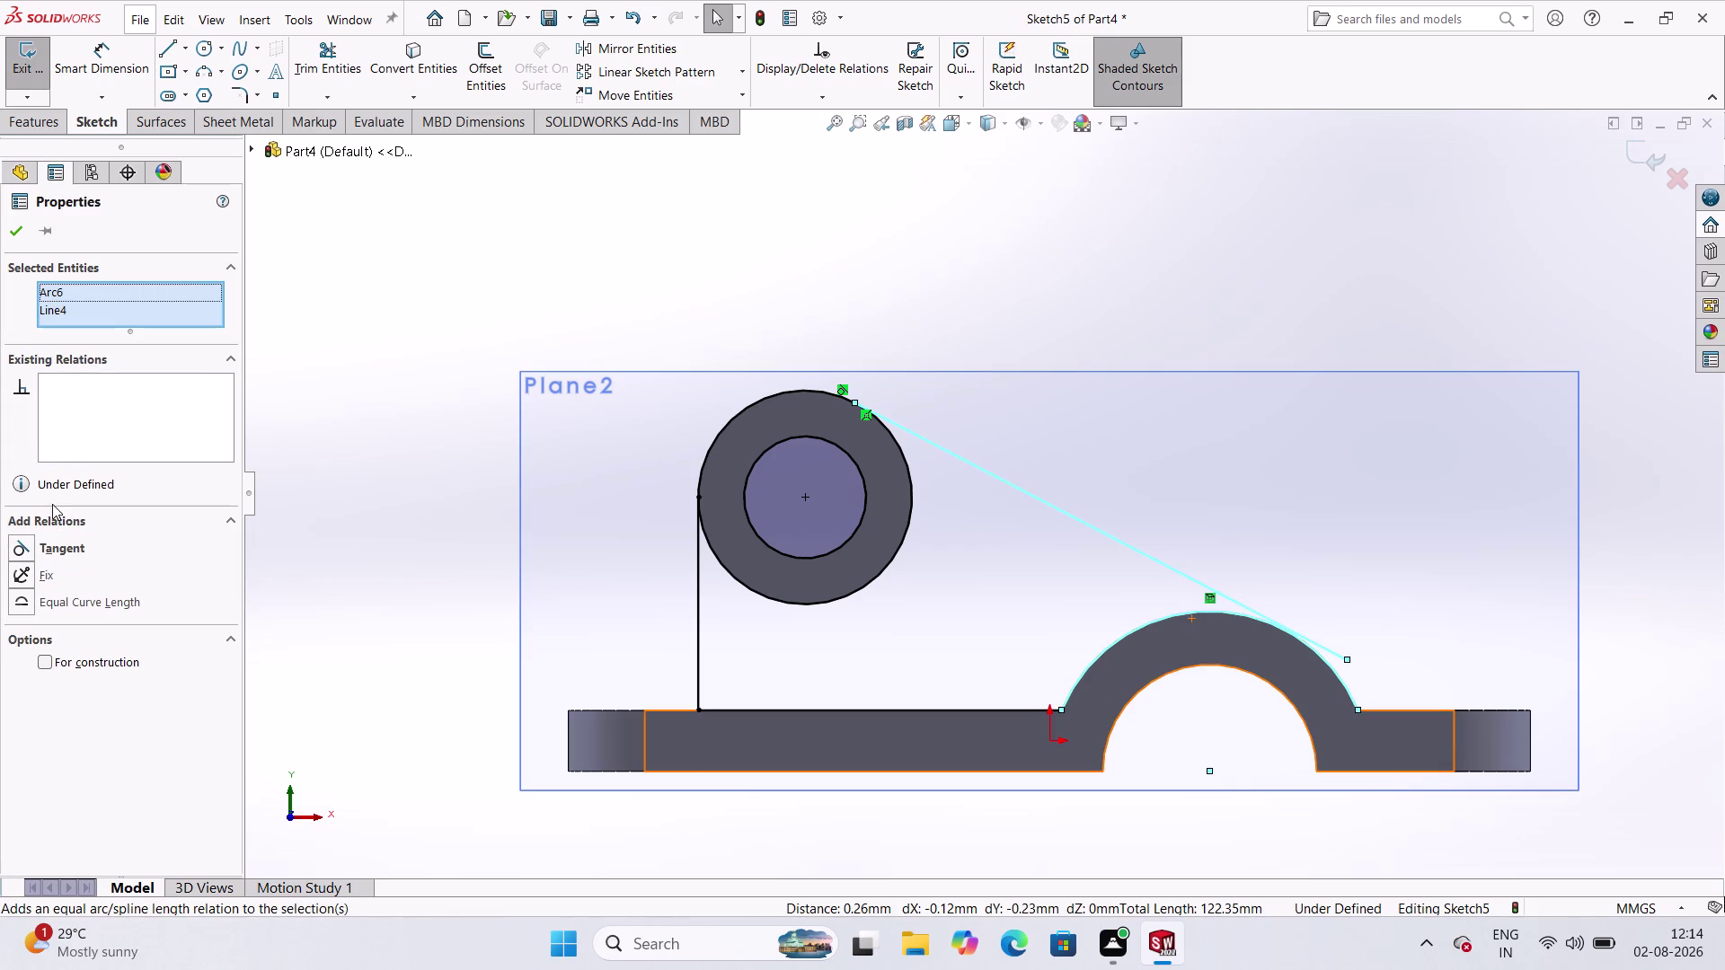
click(21, 544)
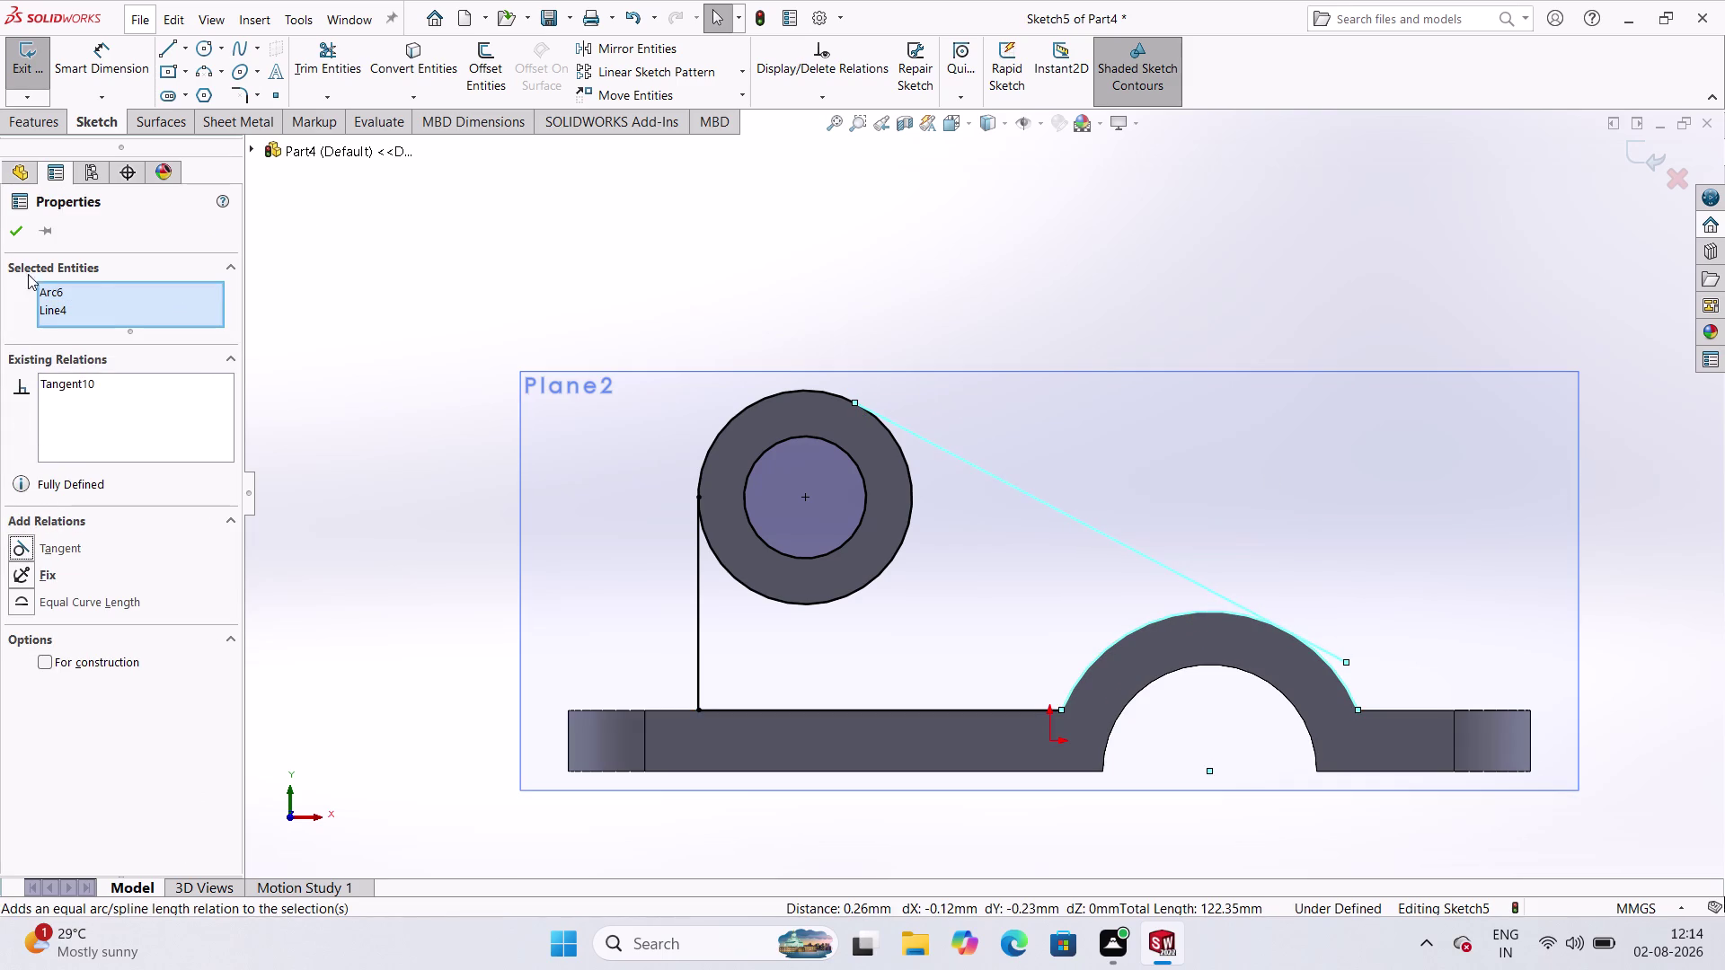
click(23, 230)
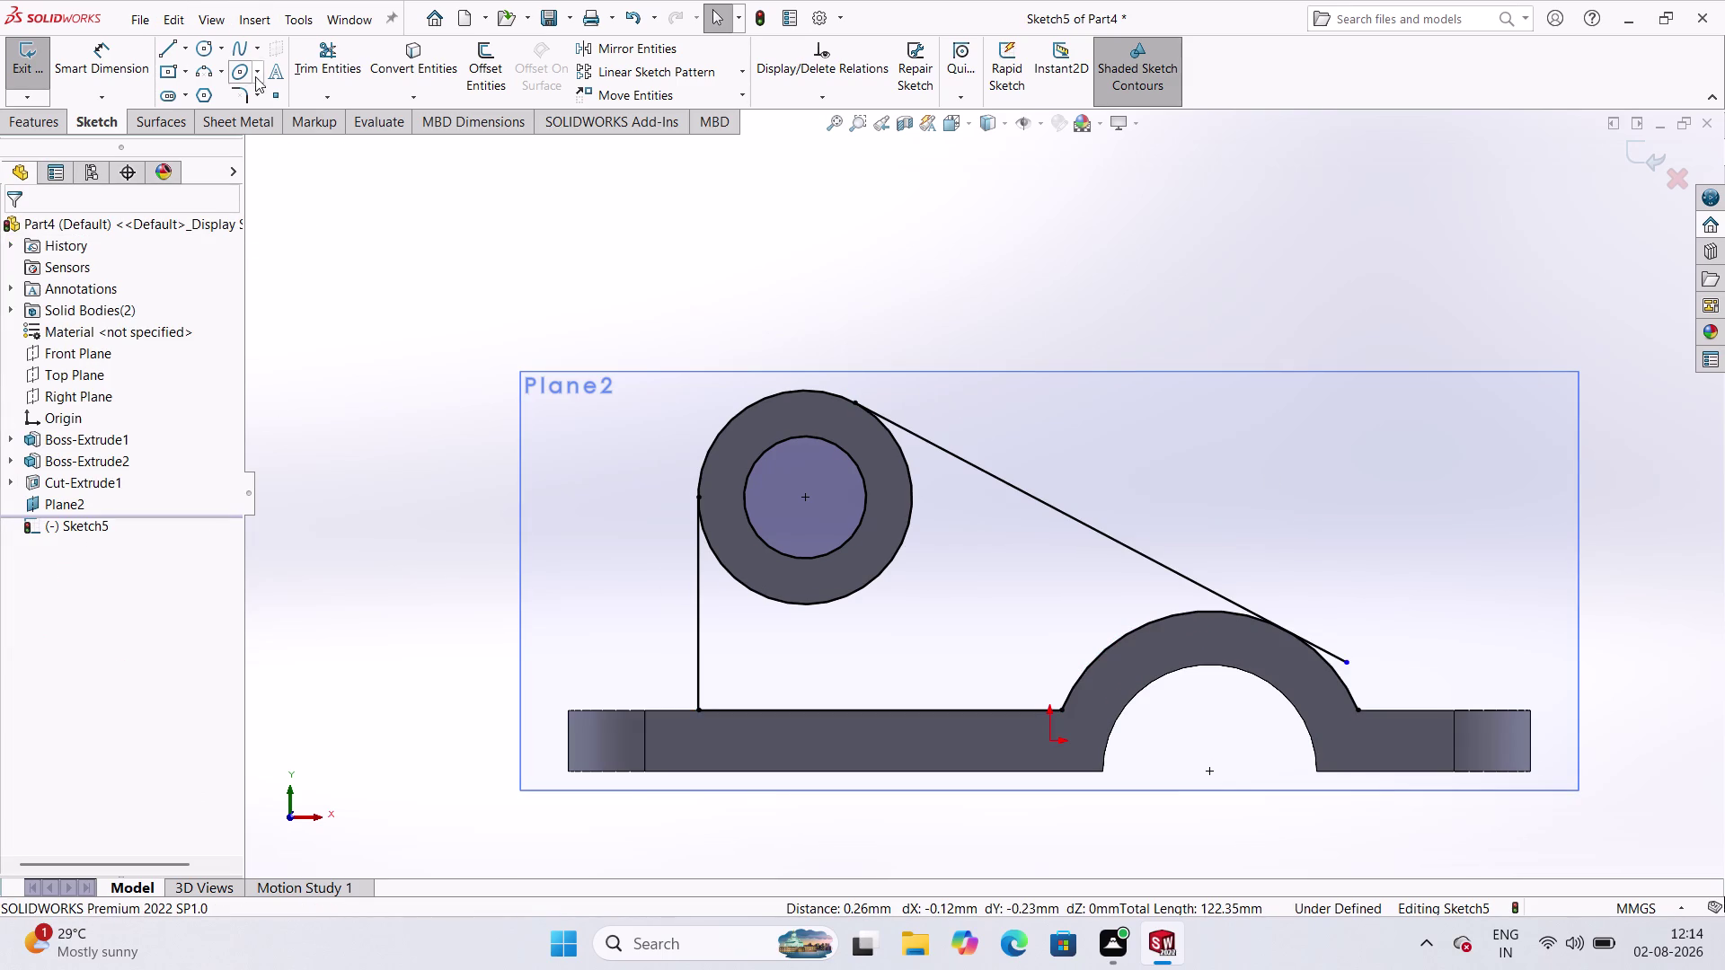
click(324, 64)
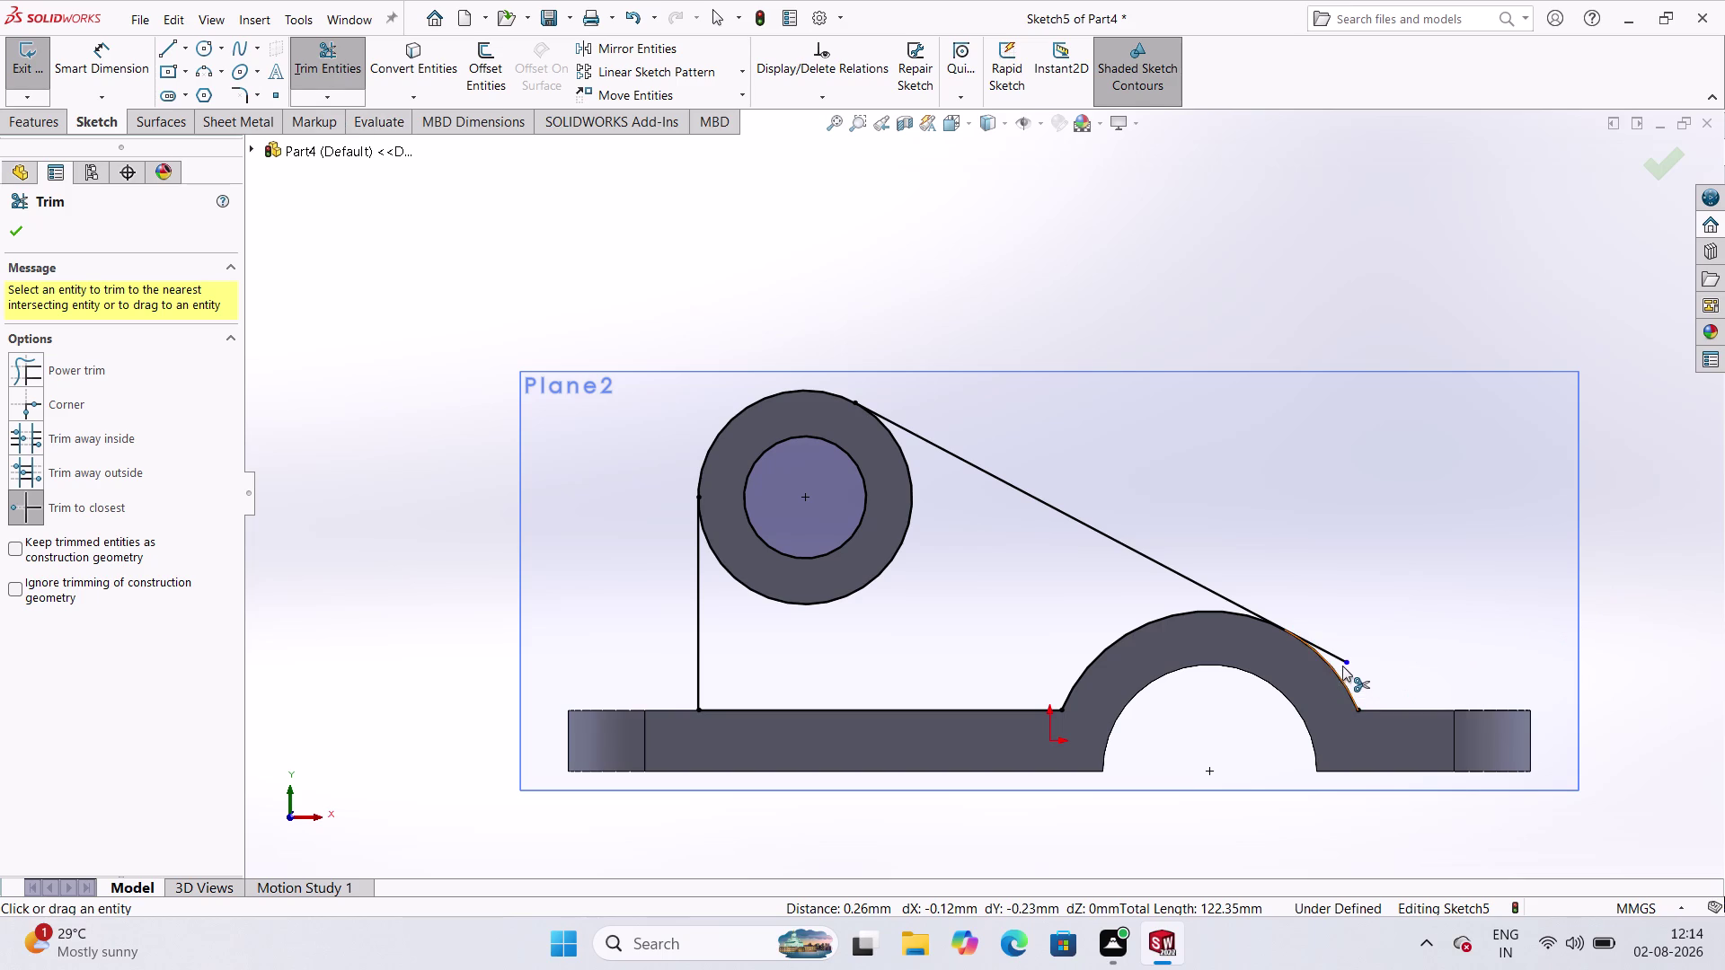
Cut off the slanted line's tail beyond the ring and zoom to check it.
click(1333, 653)
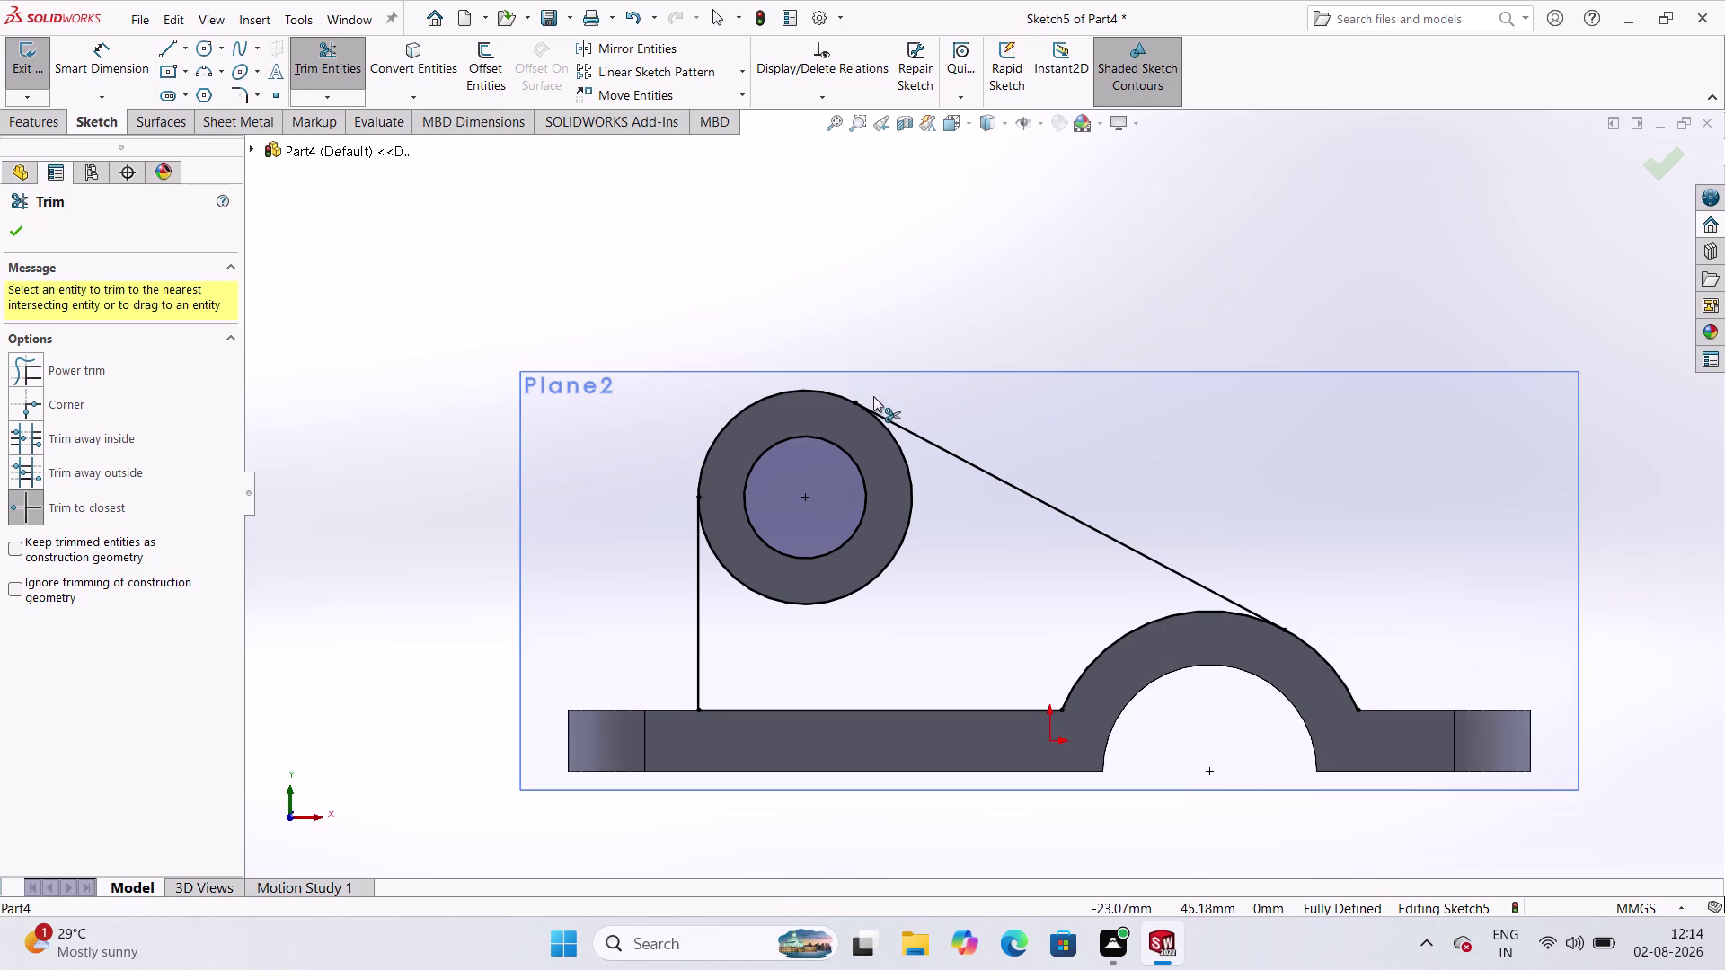
scroll(down, 3)
scroll(down, 3)
scroll(down, 3)
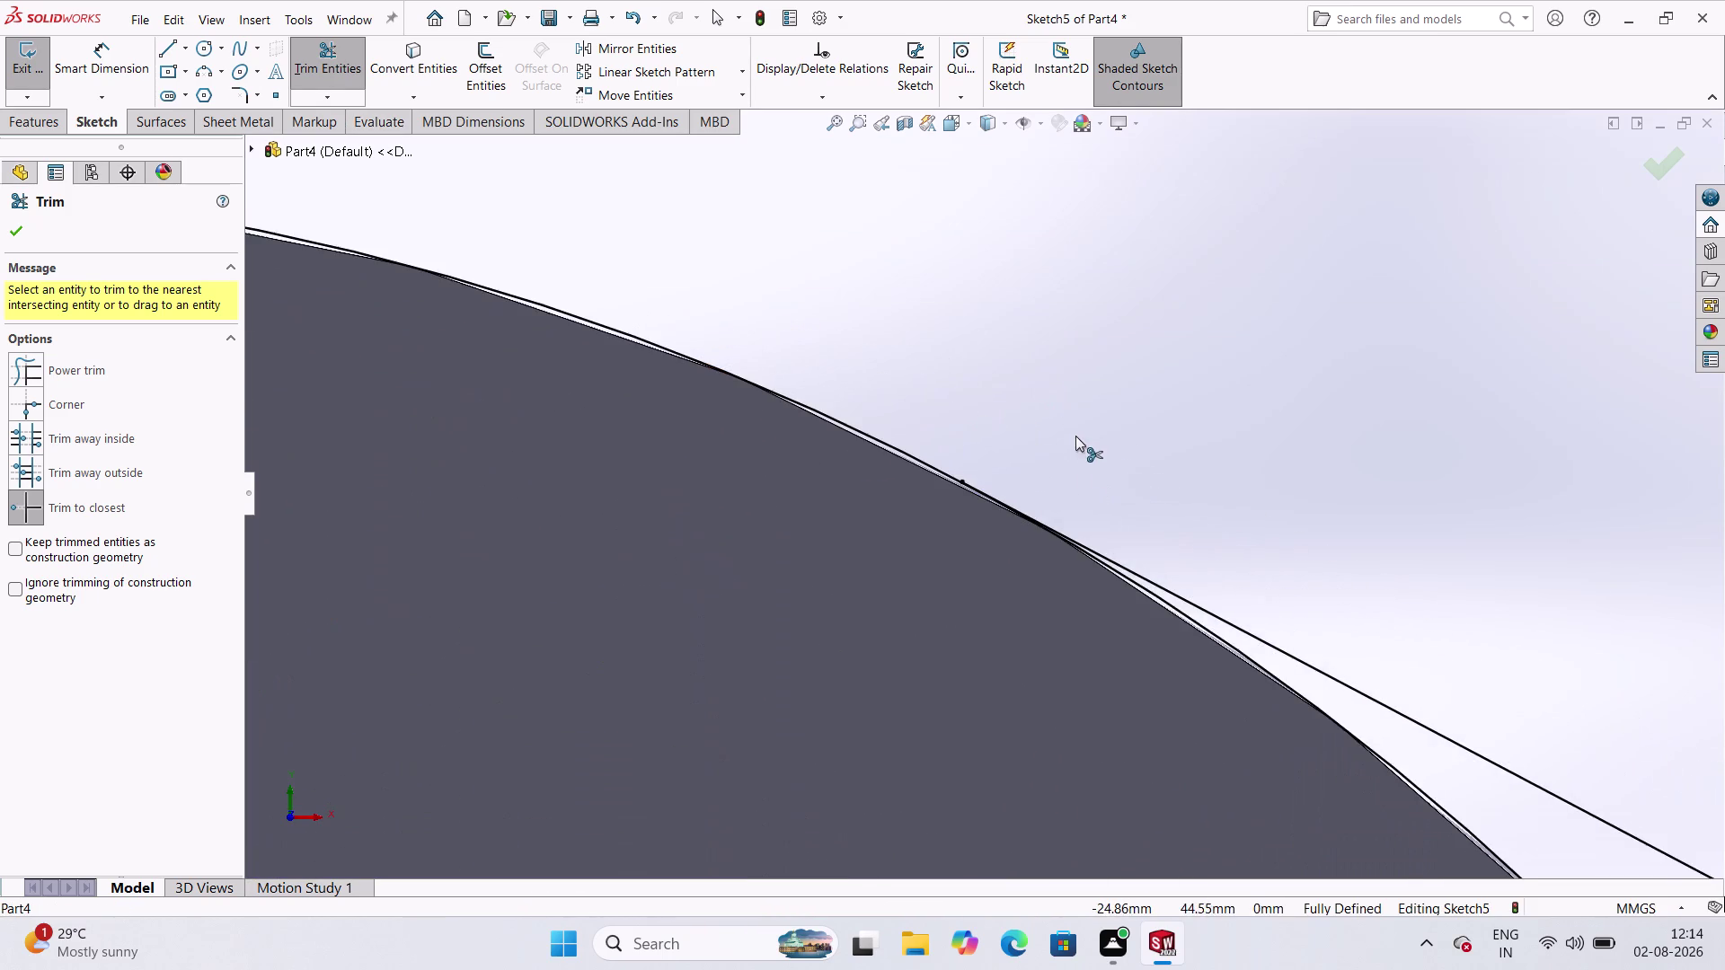
scroll(down, 3)
scroll(down, 3)
scroll(up, 3)
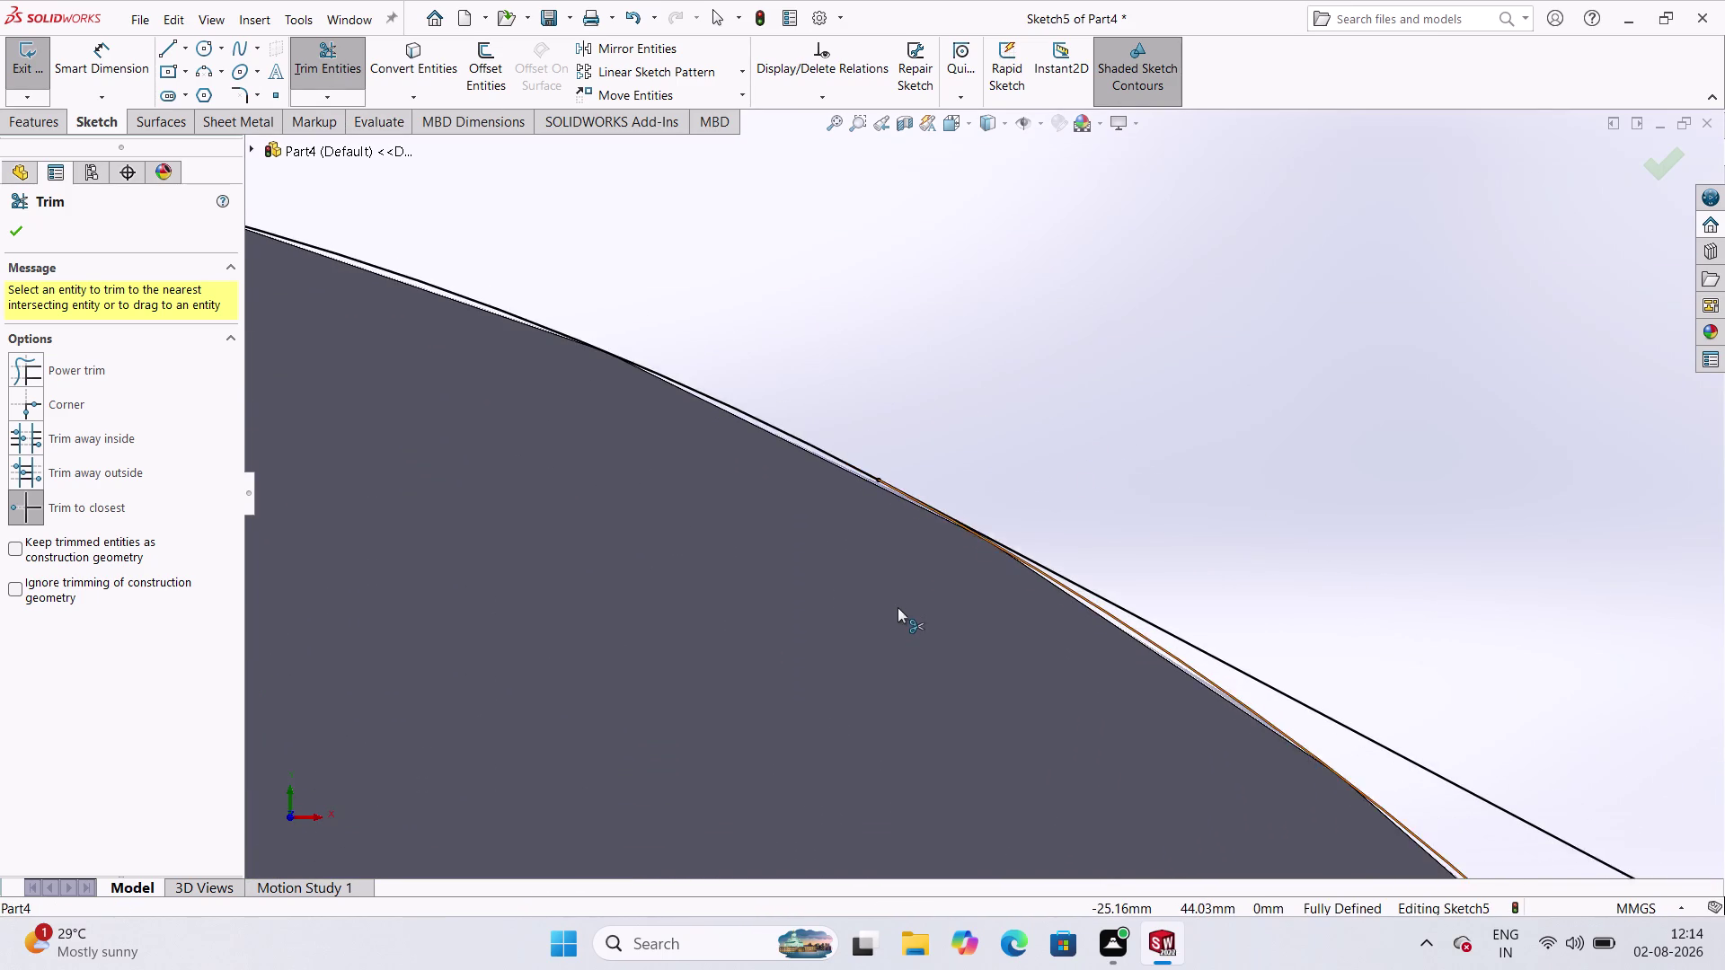
scroll(up, 3)
scroll(up, 3)
scroll(up, 3)
scroll(up, 3)
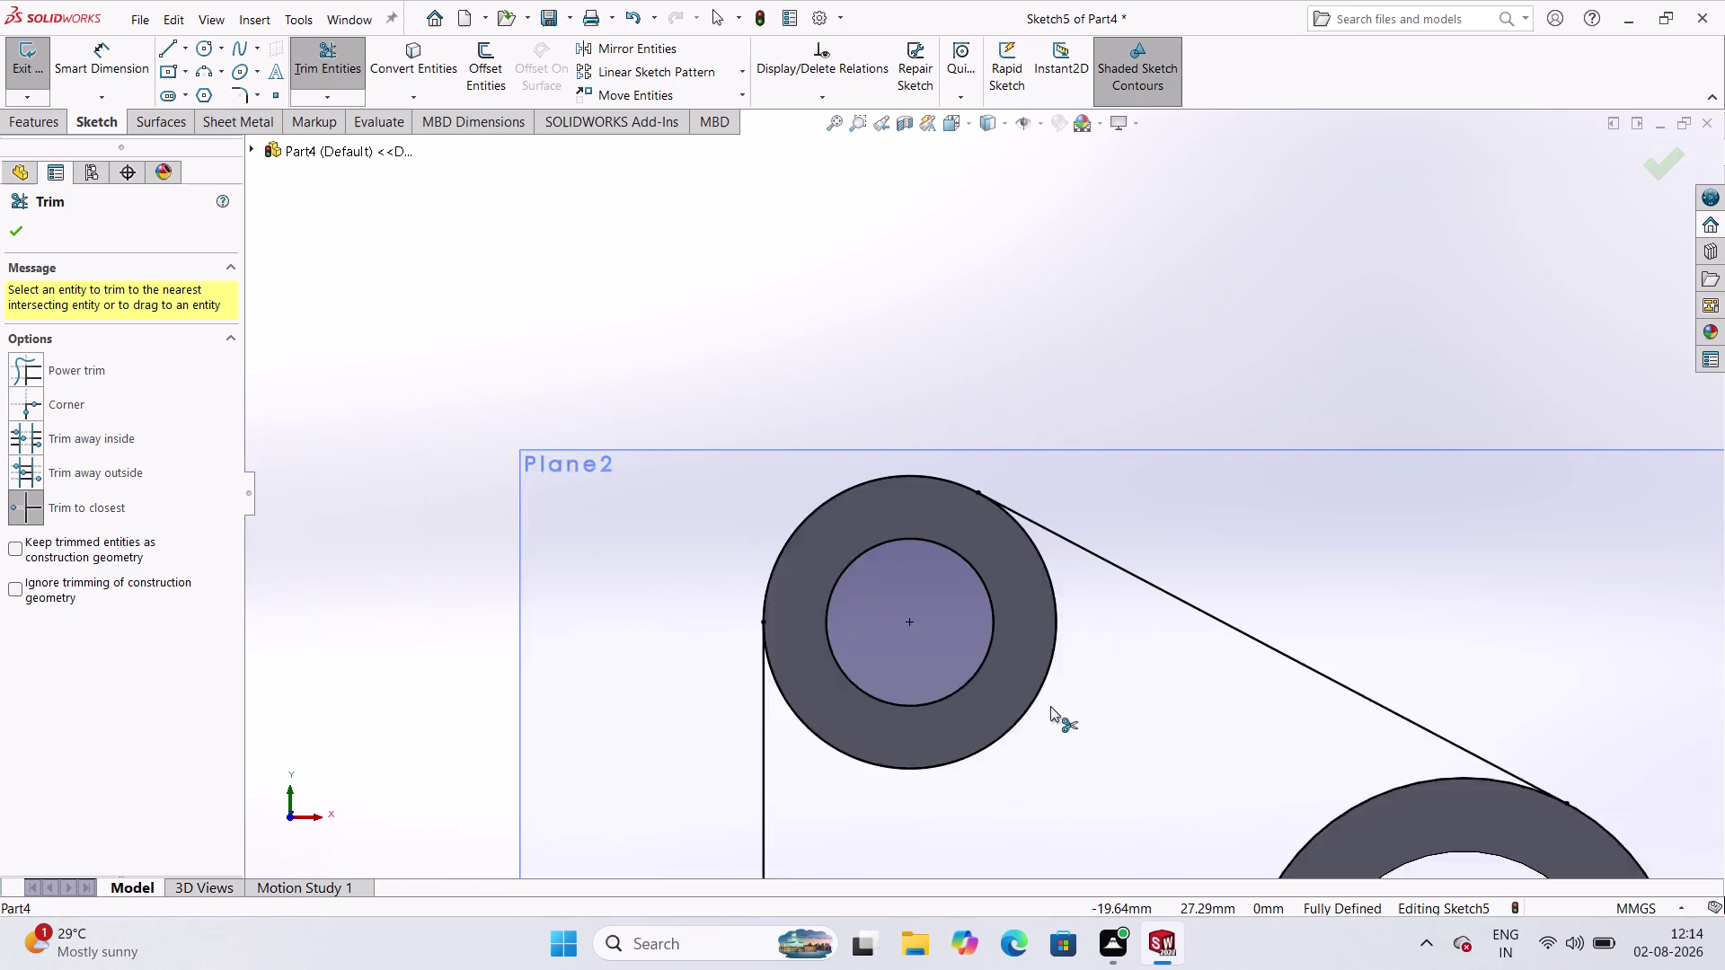
scroll(up, 3)
scroll(up, 3)
scroll(down, 3)
scroll(down, 3)
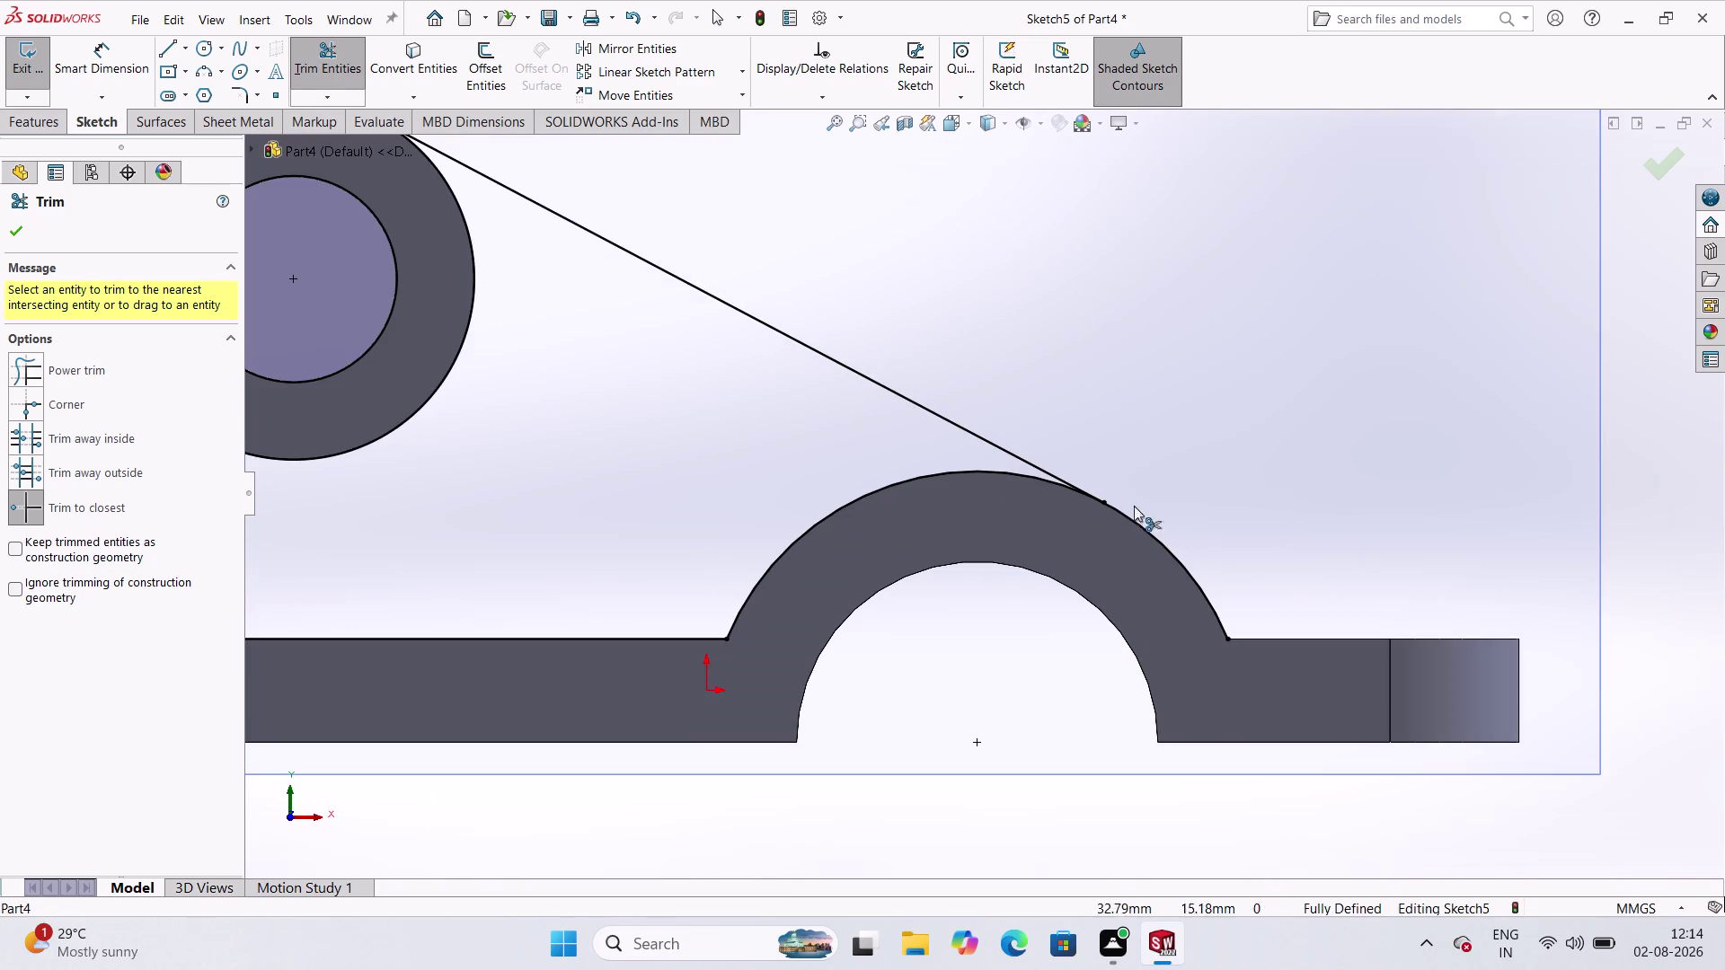
Finish trimming the rib outline into a closed profile and exit Sketch5.
click(1198, 587)
scroll(up, 3)
scroll(down, 3)
scroll(up, 3)
scroll(down, 3)
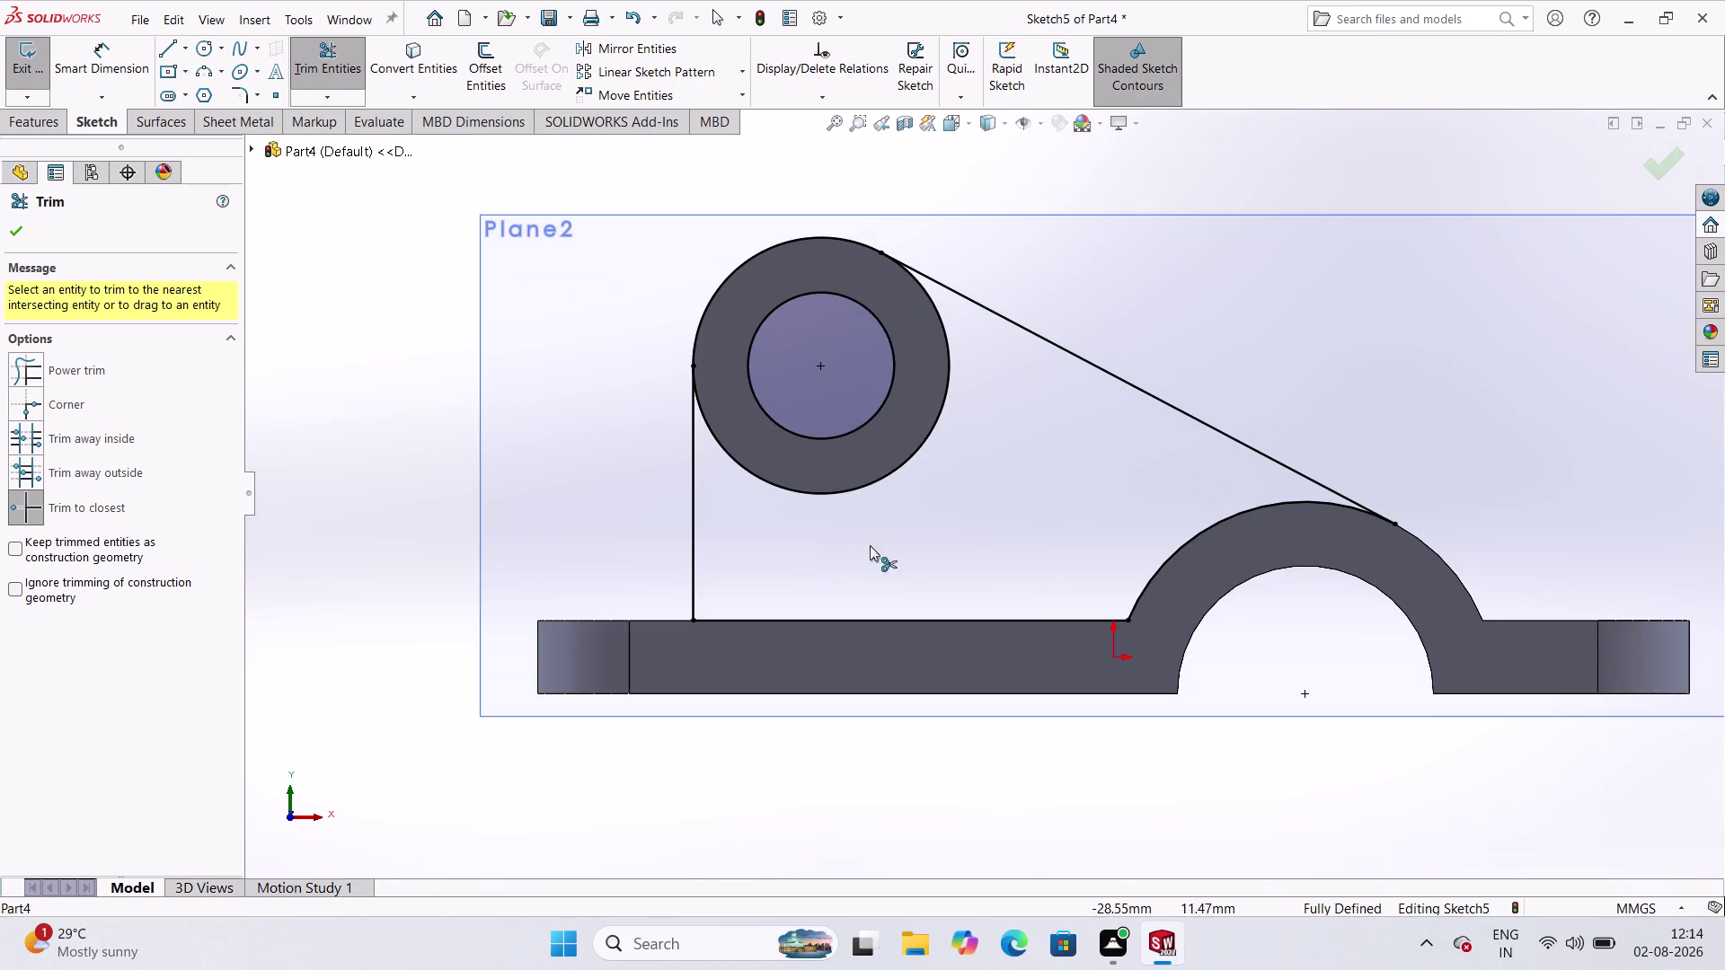
click(911, 460)
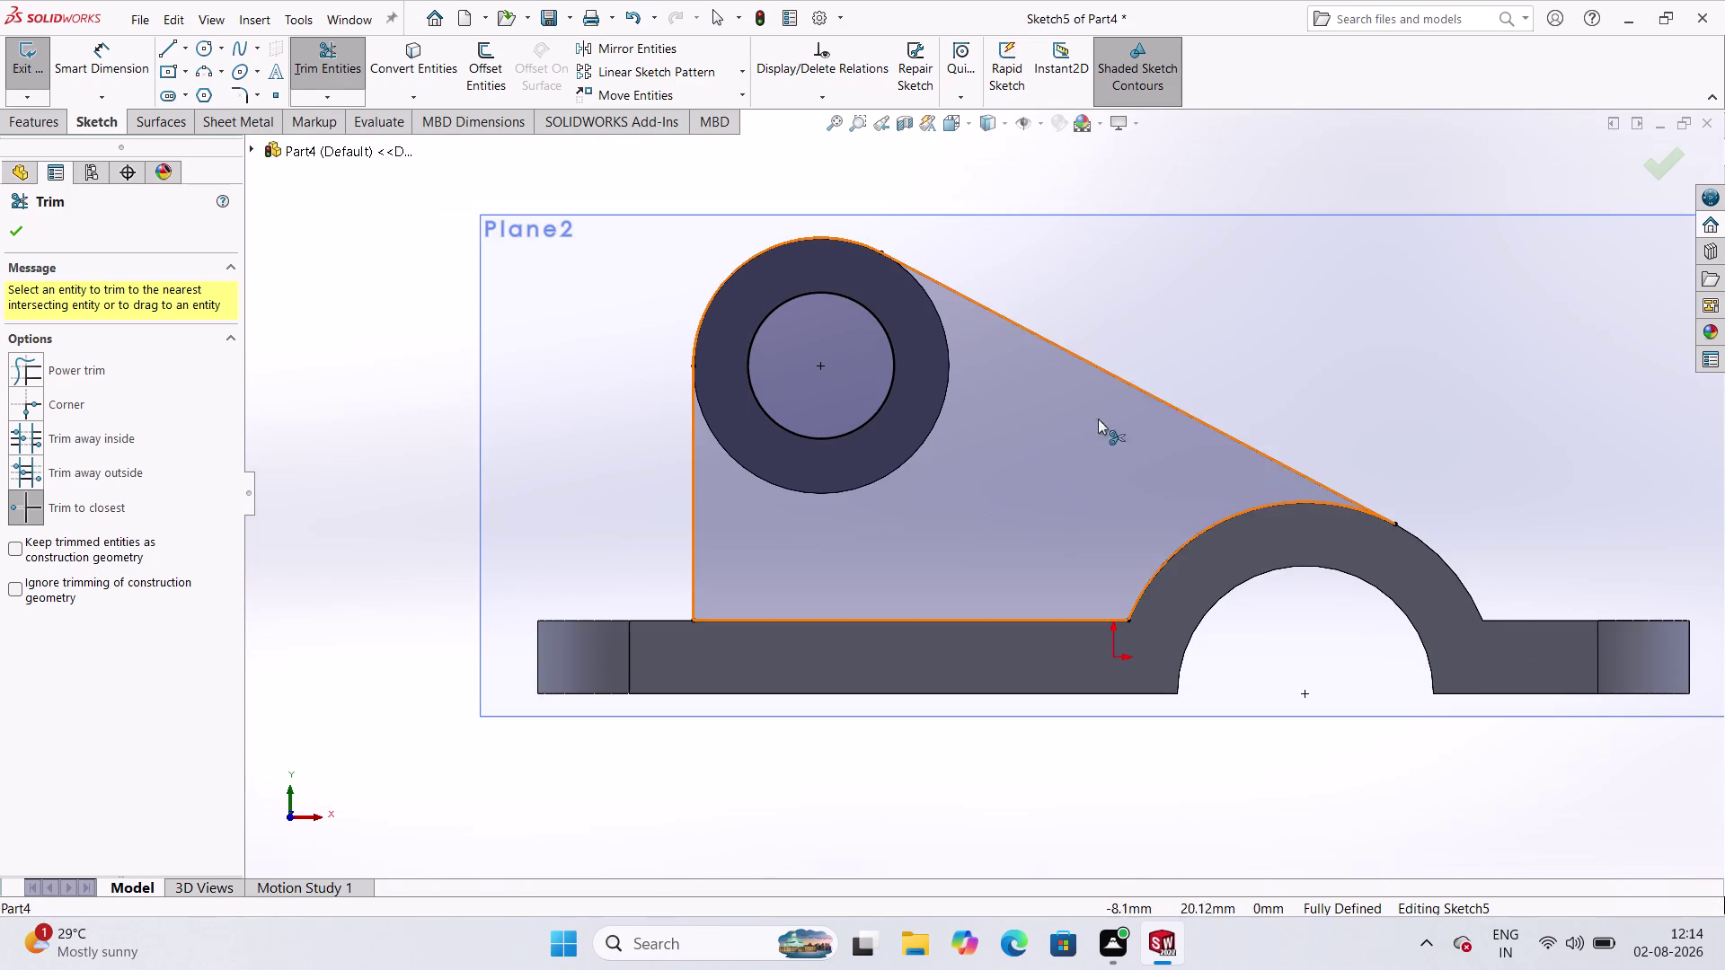
scroll(up, 3)
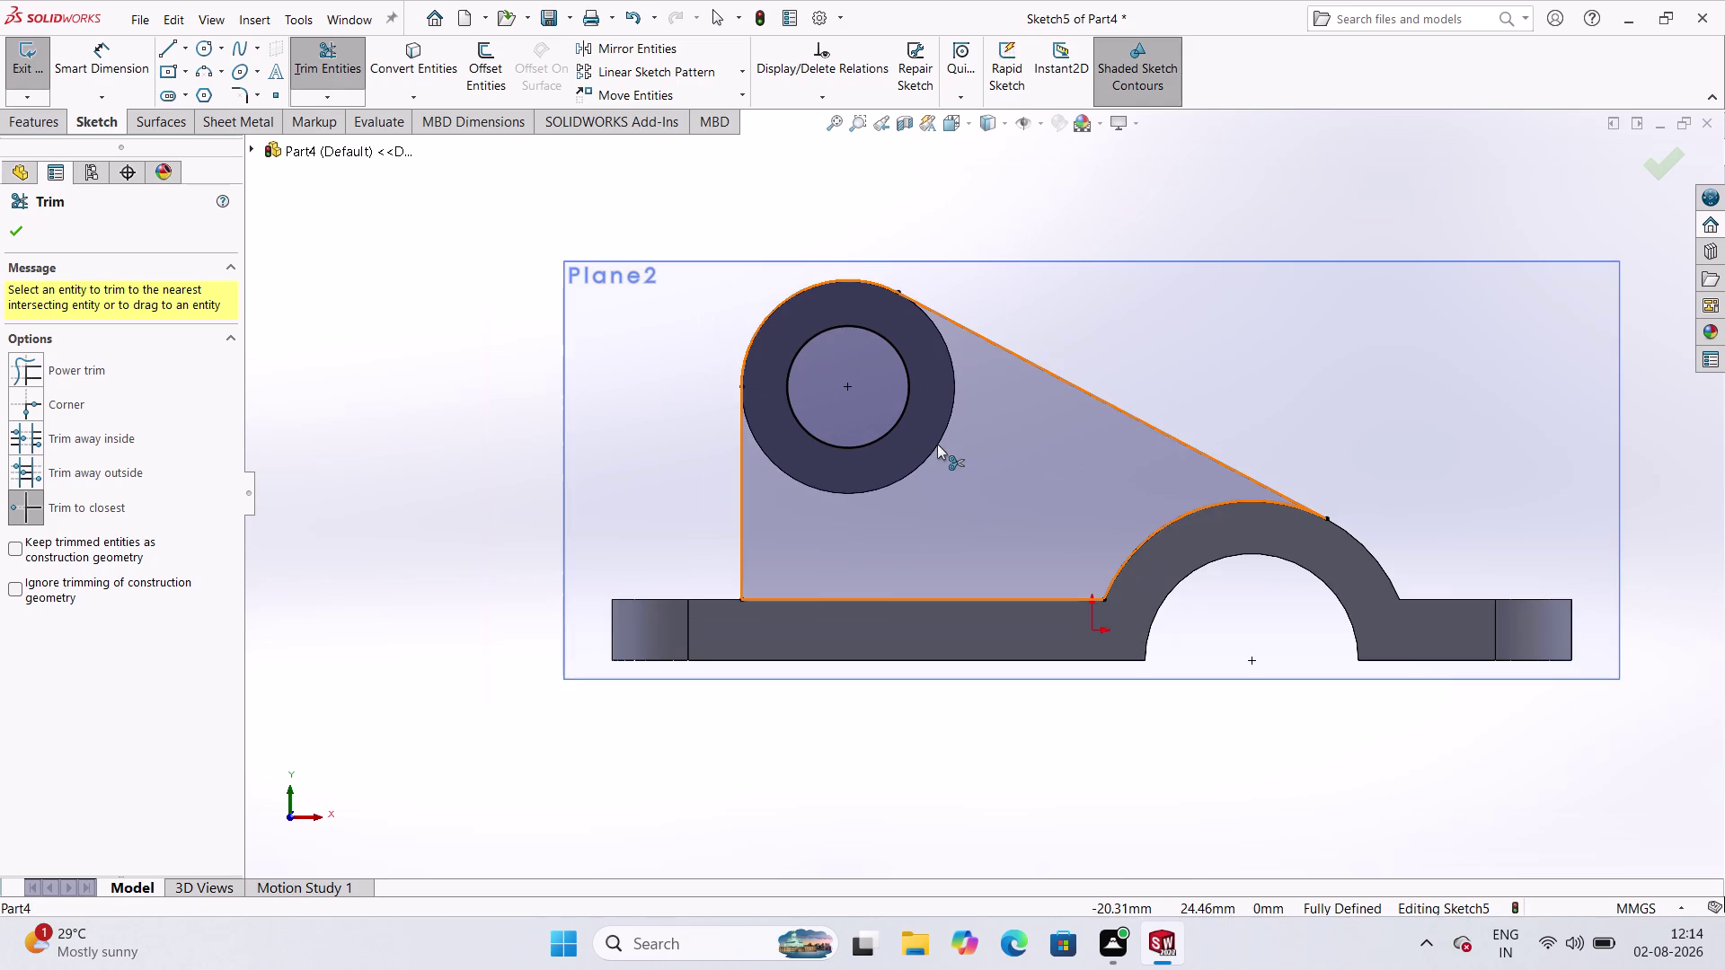
click(333, 44)
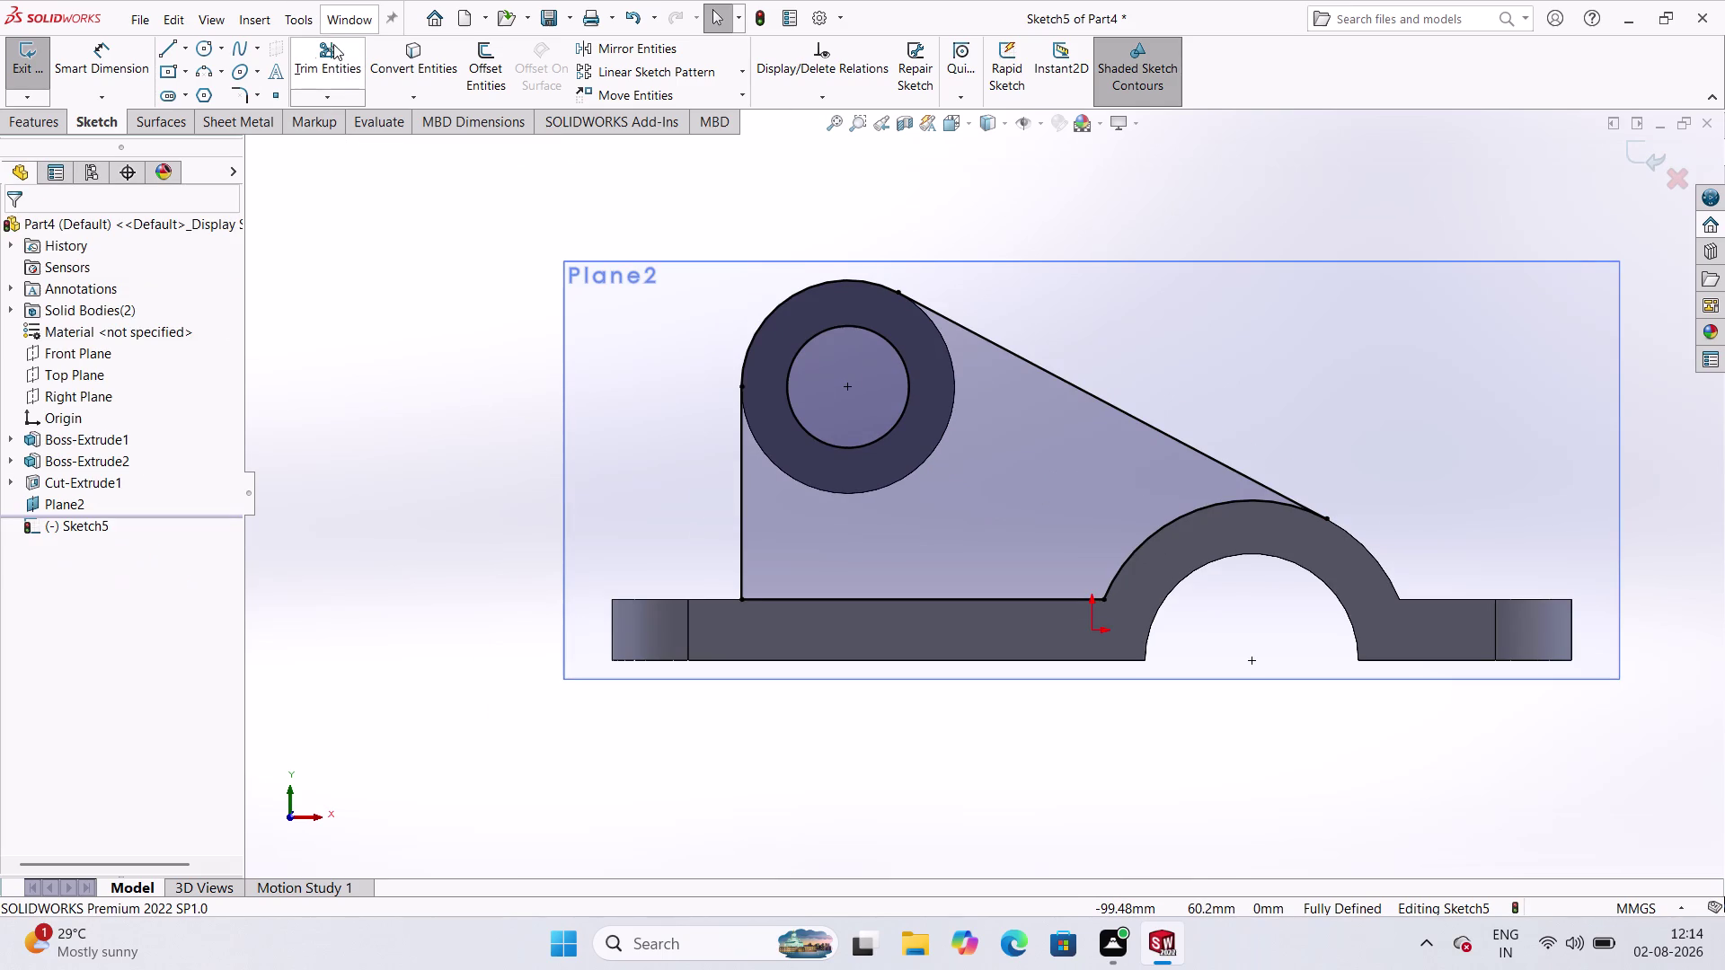
click(29, 76)
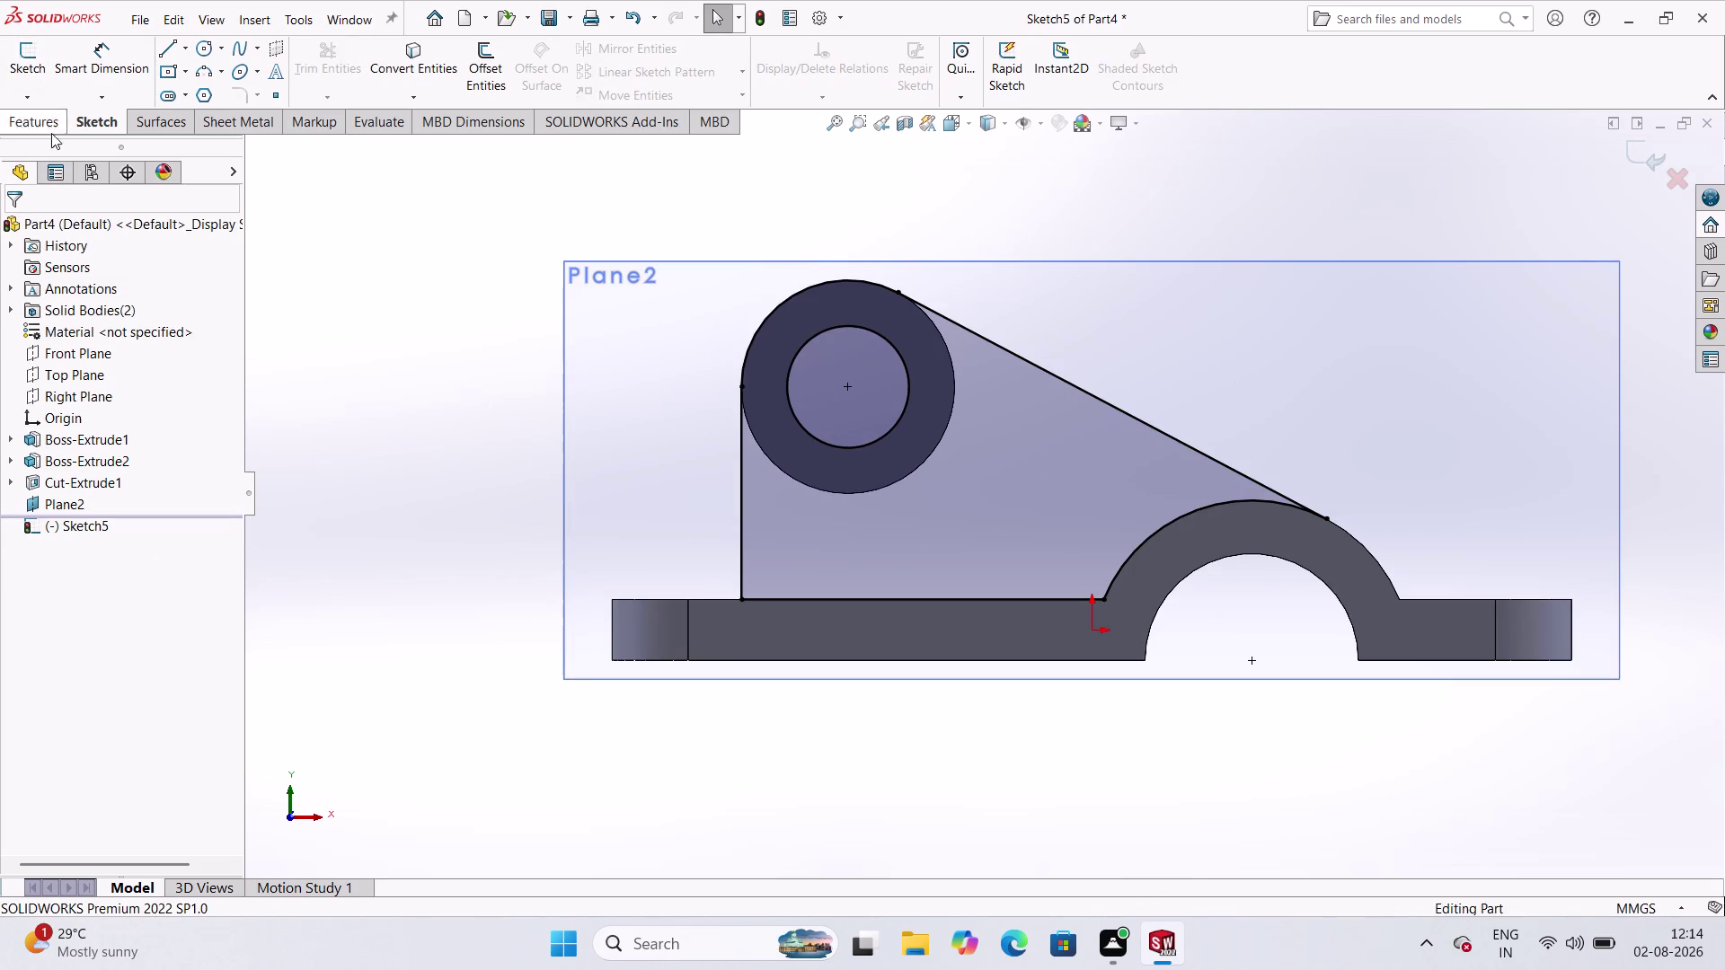
Select Sketch5 from the Features tab tree and start an Extruded Boss/Base.
click(39, 125)
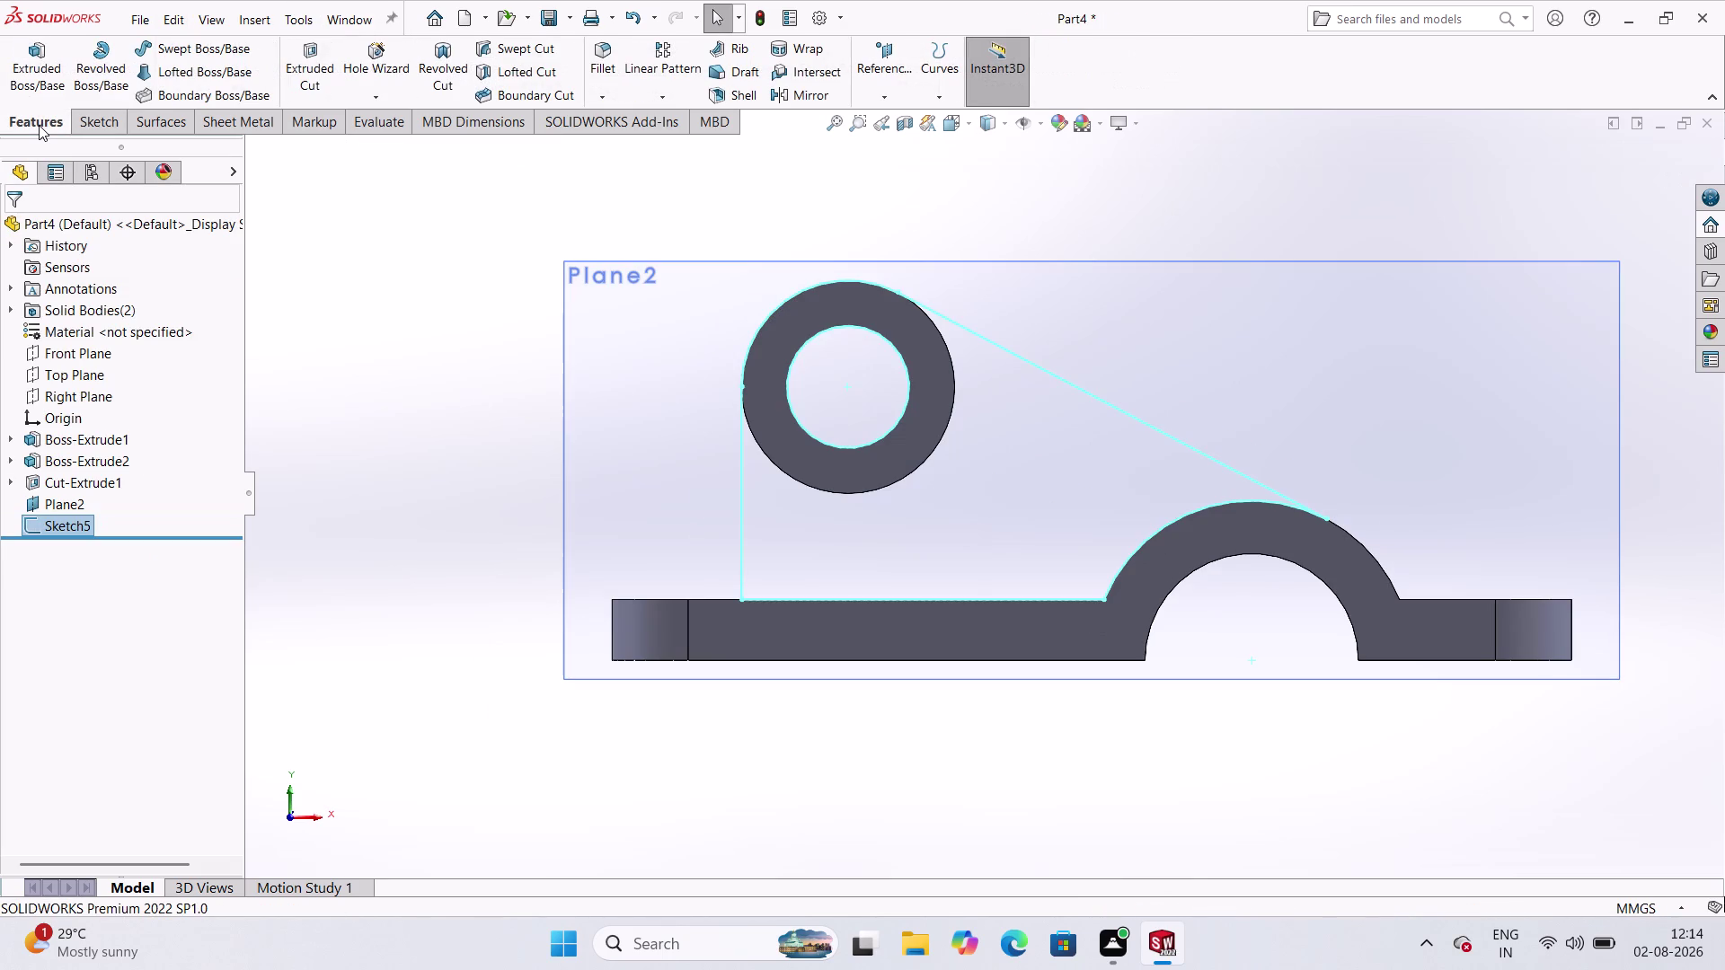
click(34, 118)
scroll(up, 3)
scroll(up, 3)
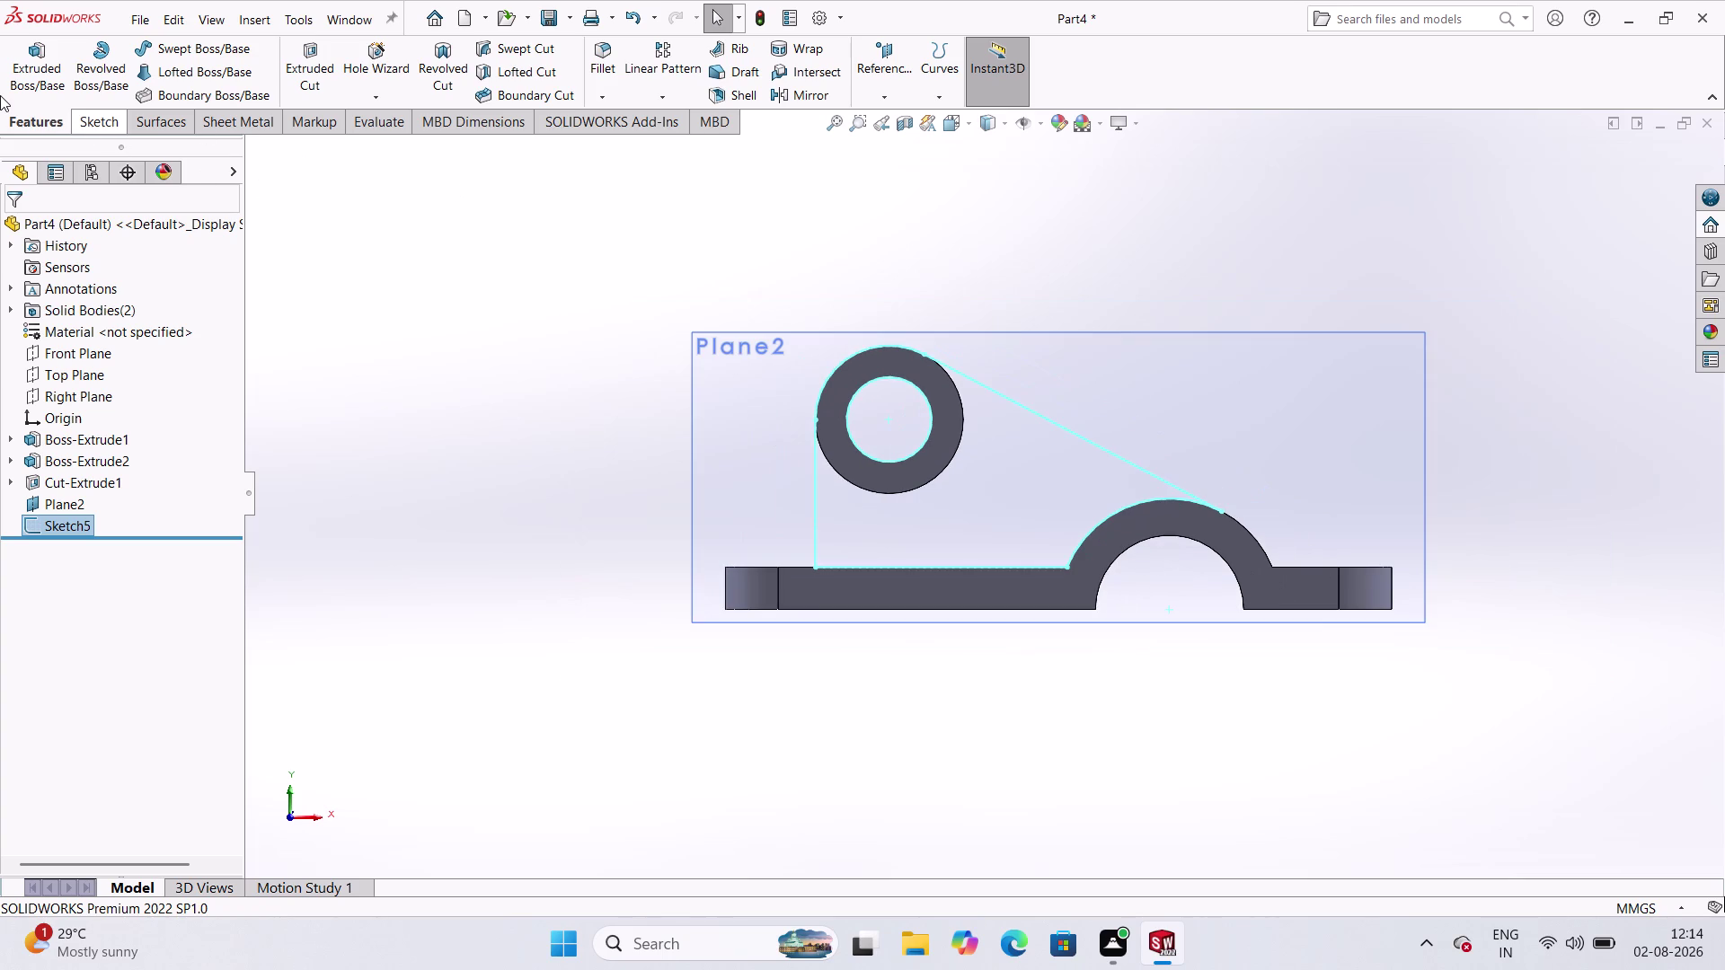
click(49, 67)
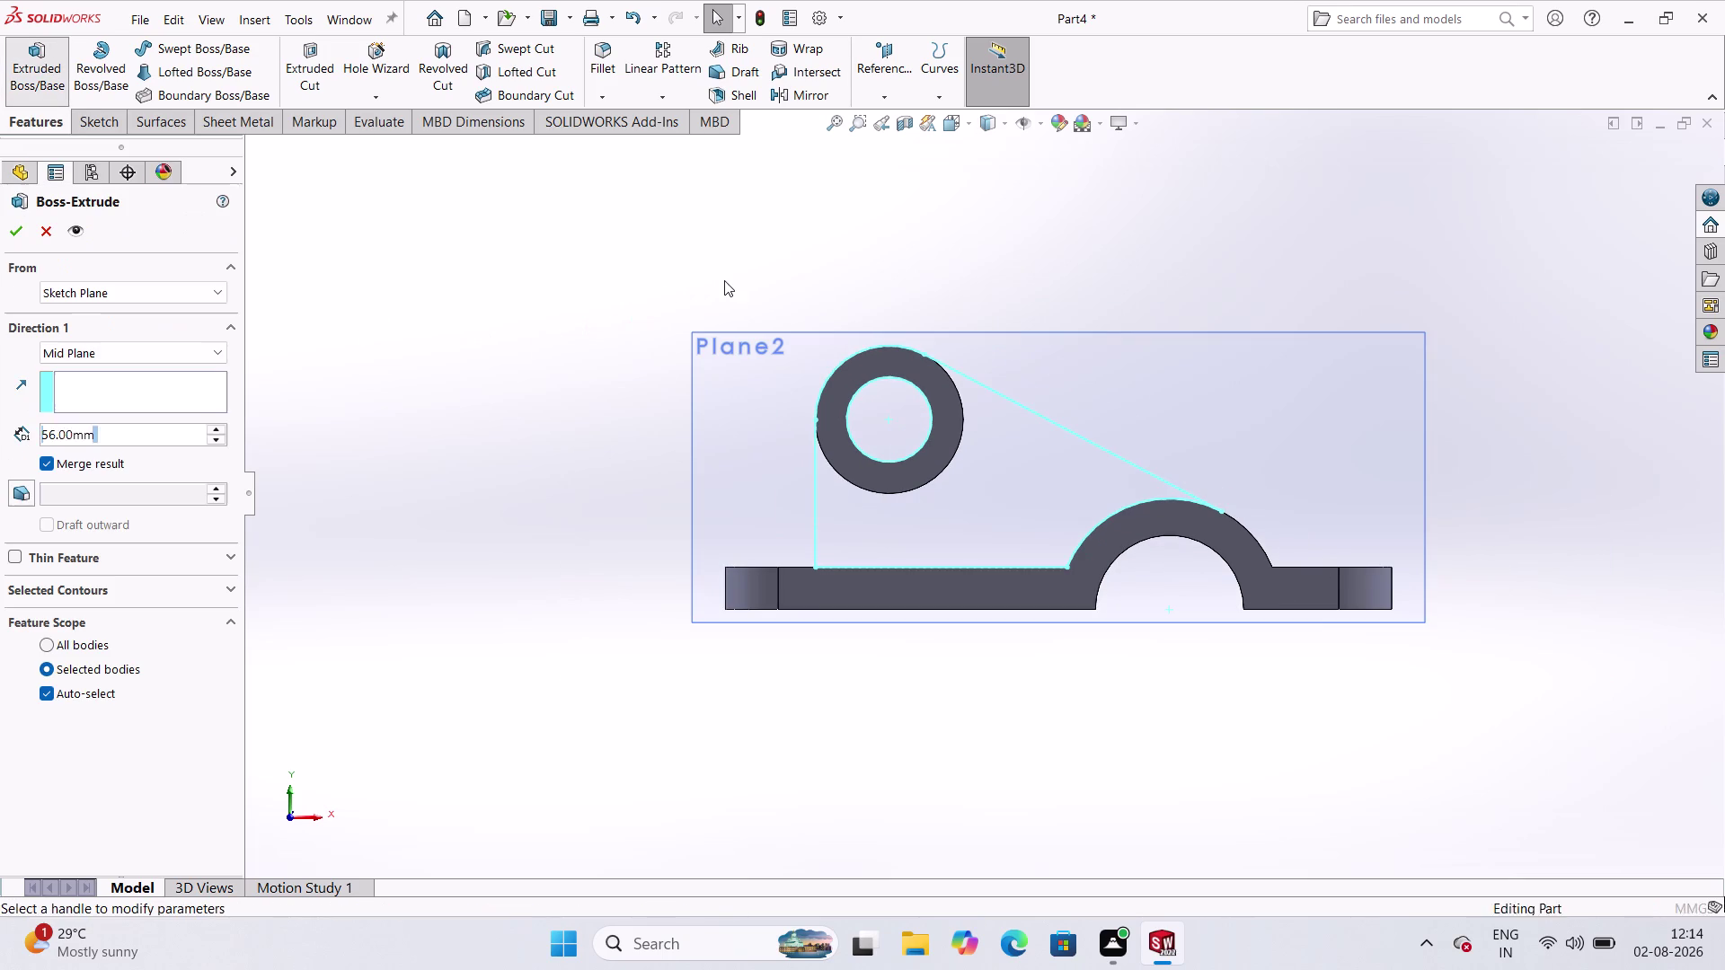
Extrude the rib Blind 7 mm in the reversed direction and confirm.
middle_drag(754, 283, 821, 461)
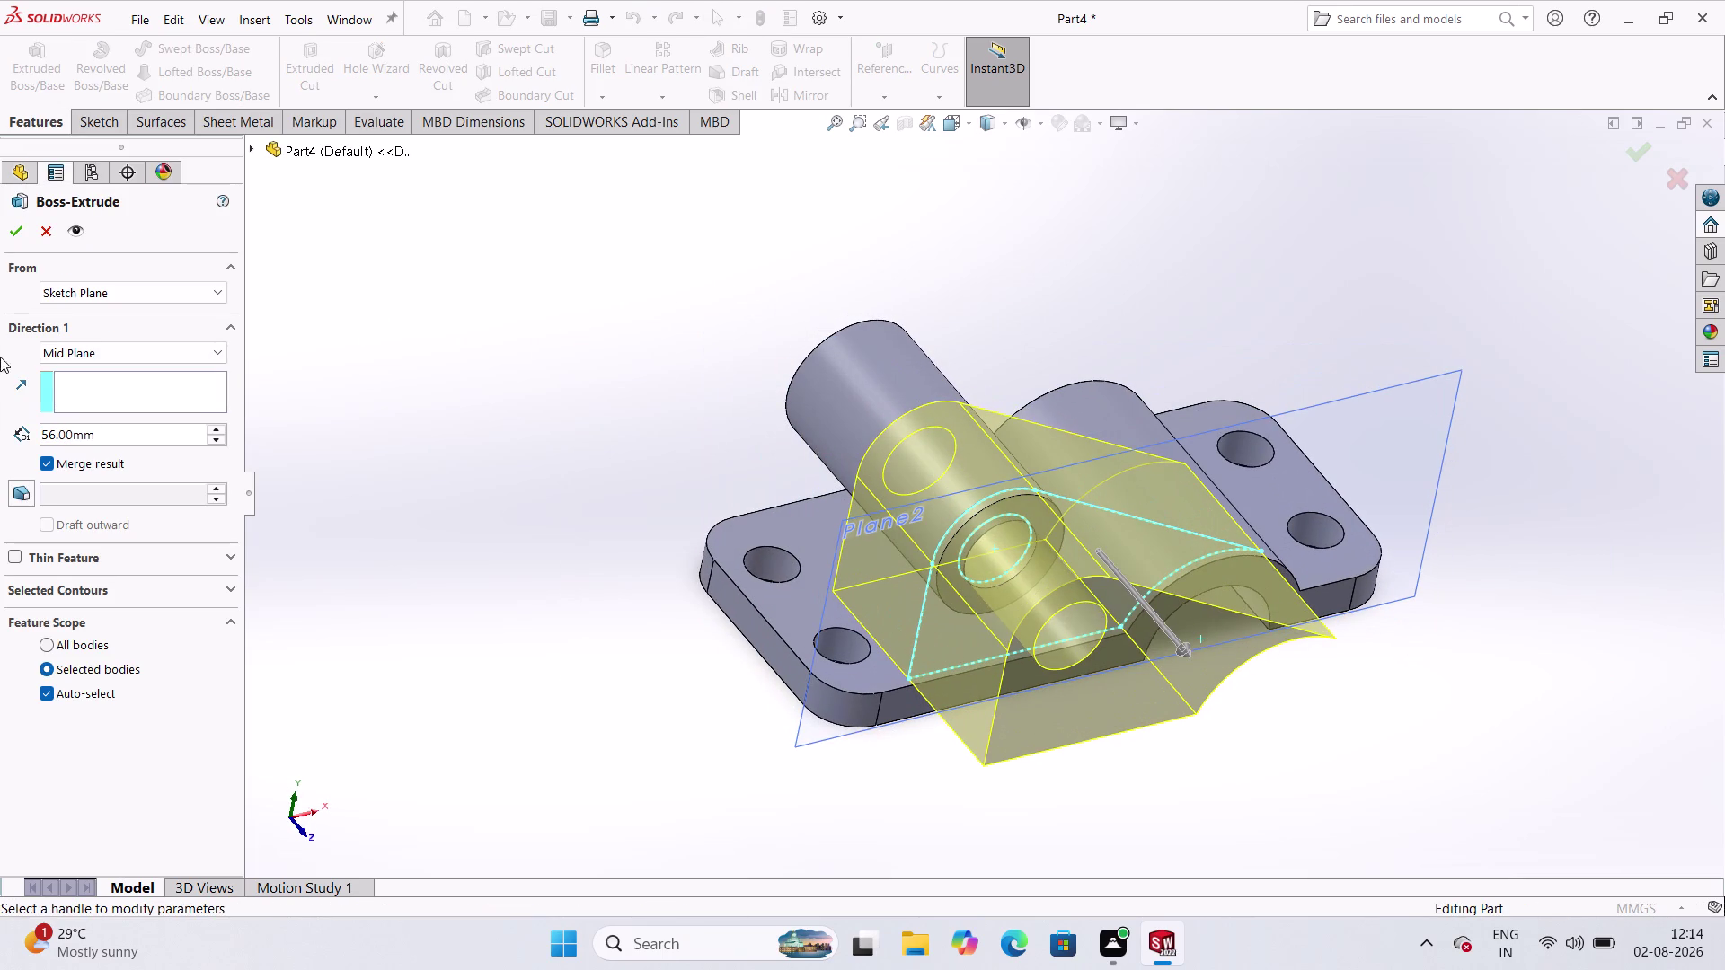
click(214, 357)
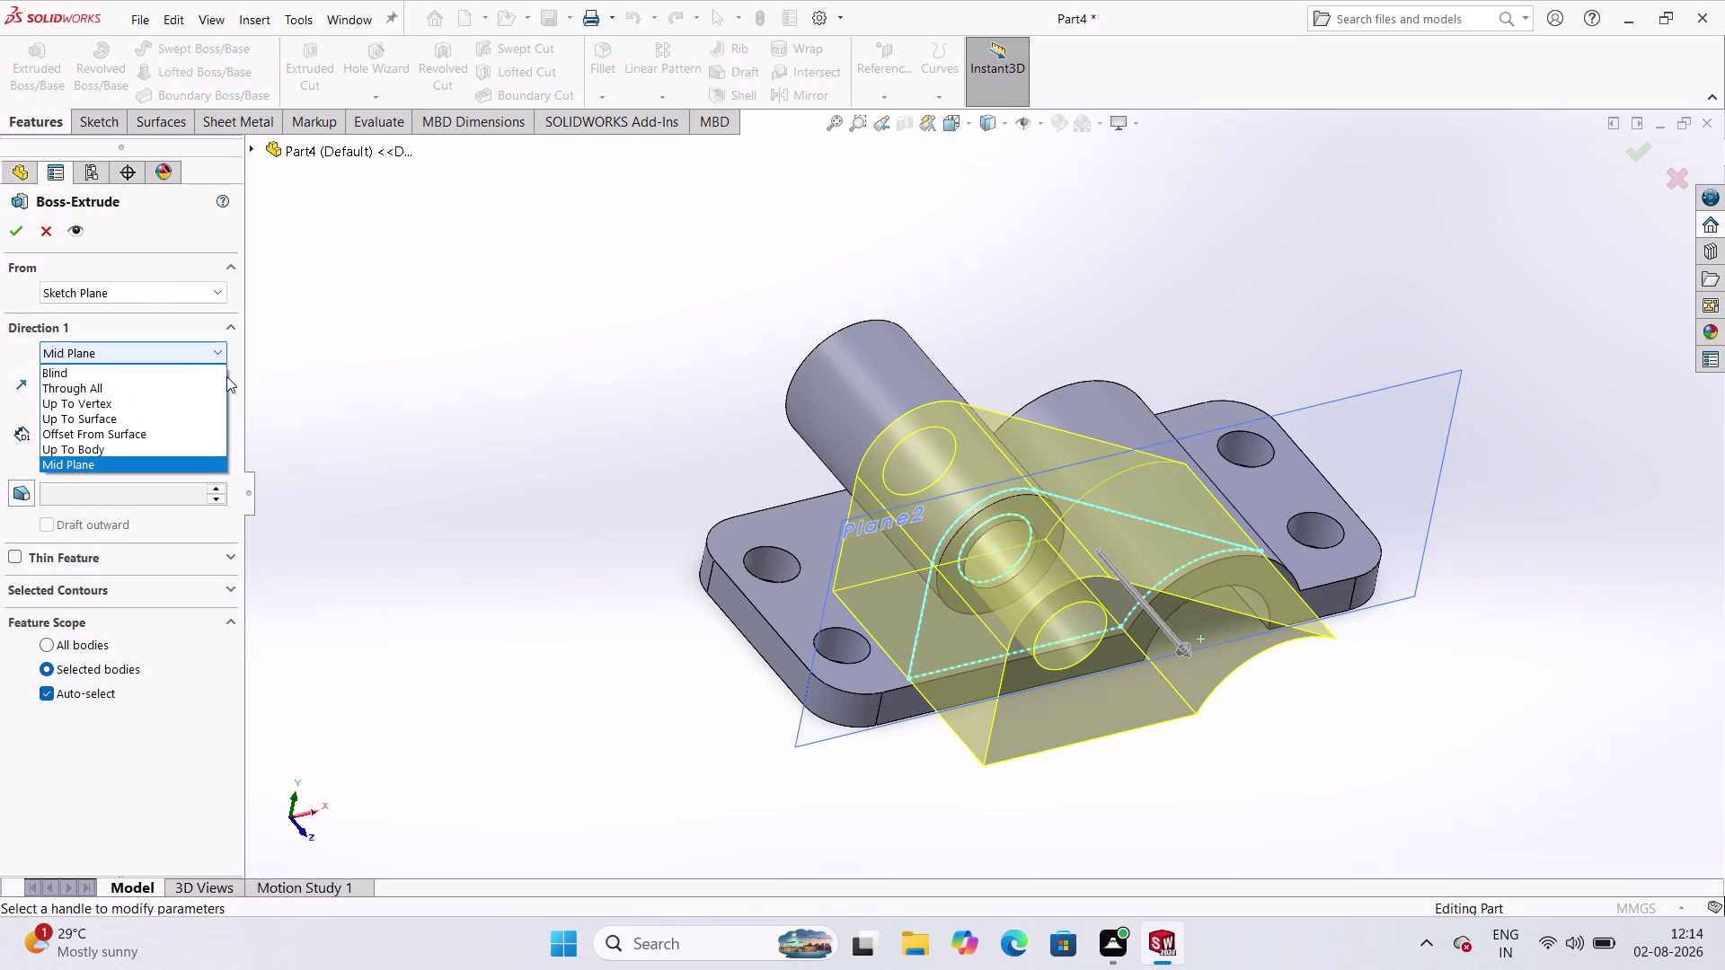
click(104, 366)
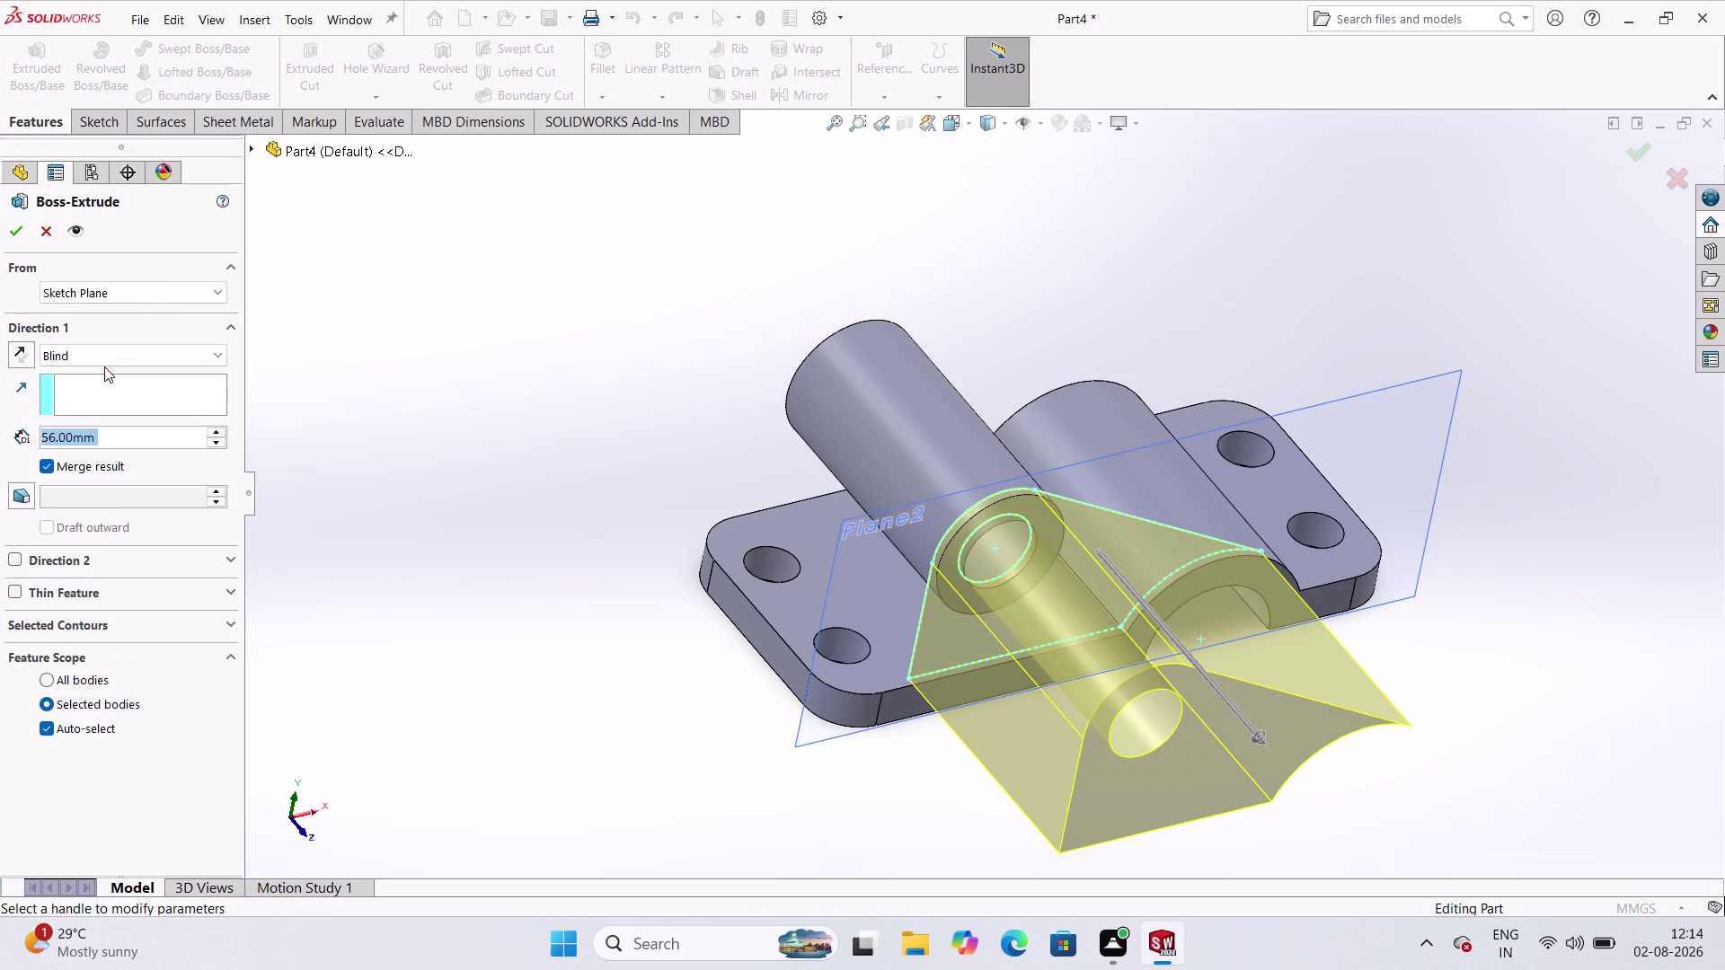
click(21, 355)
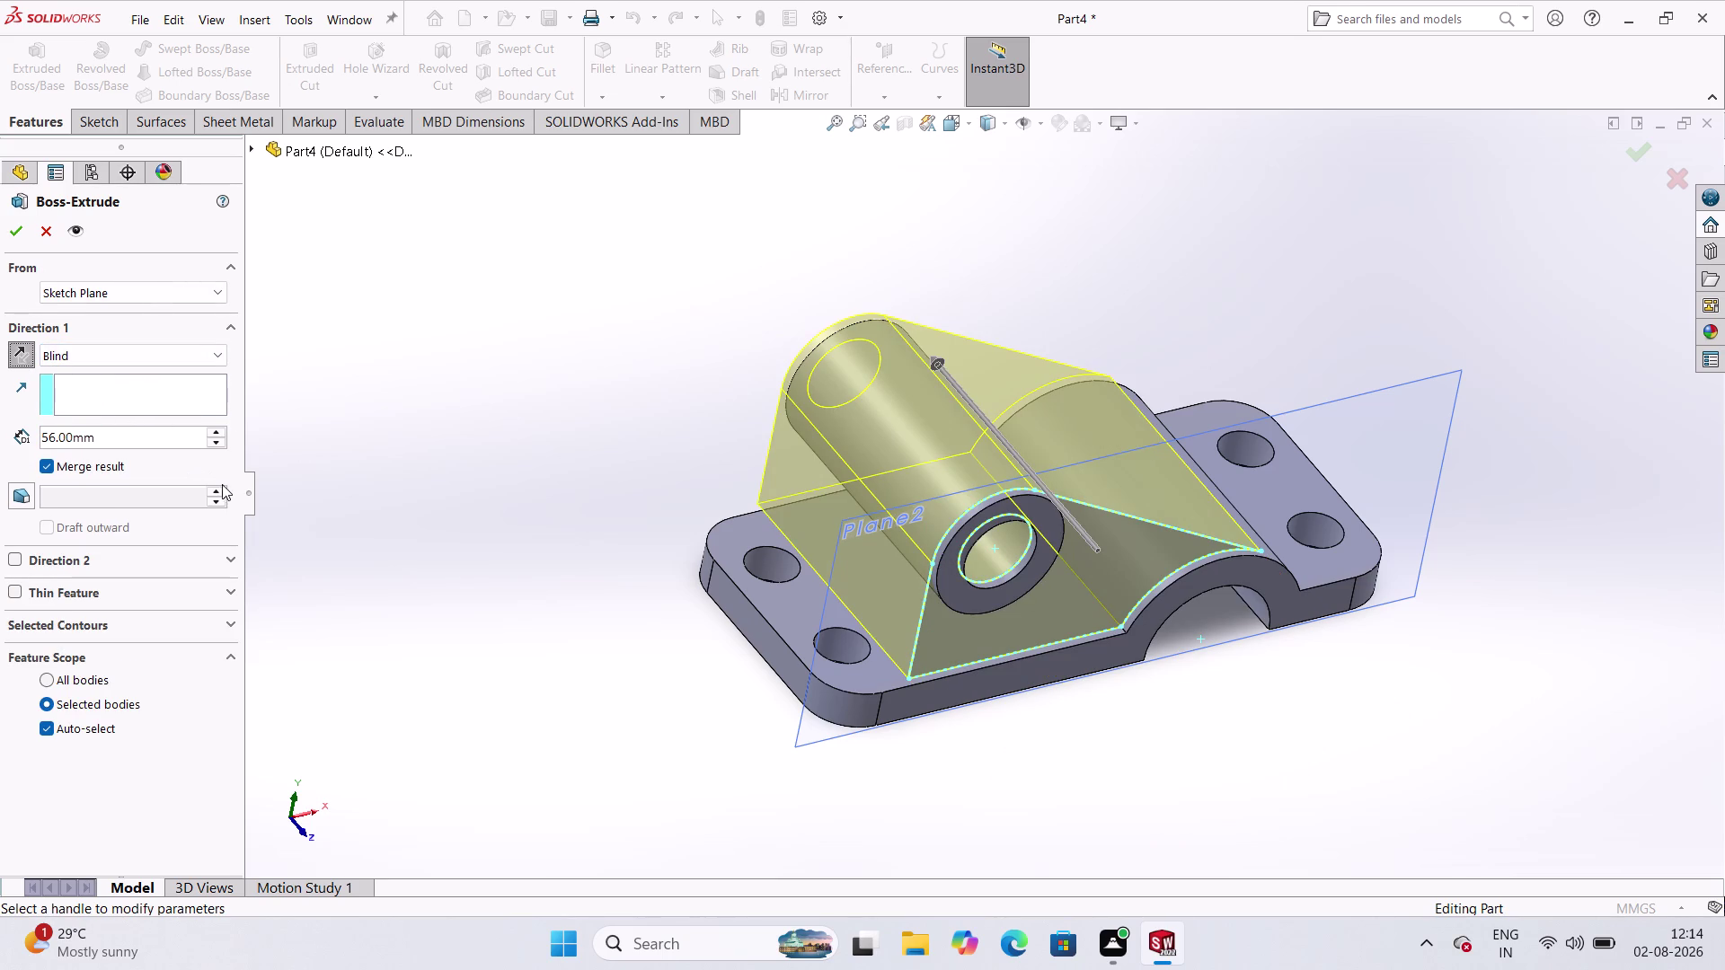
double_click(175, 443)
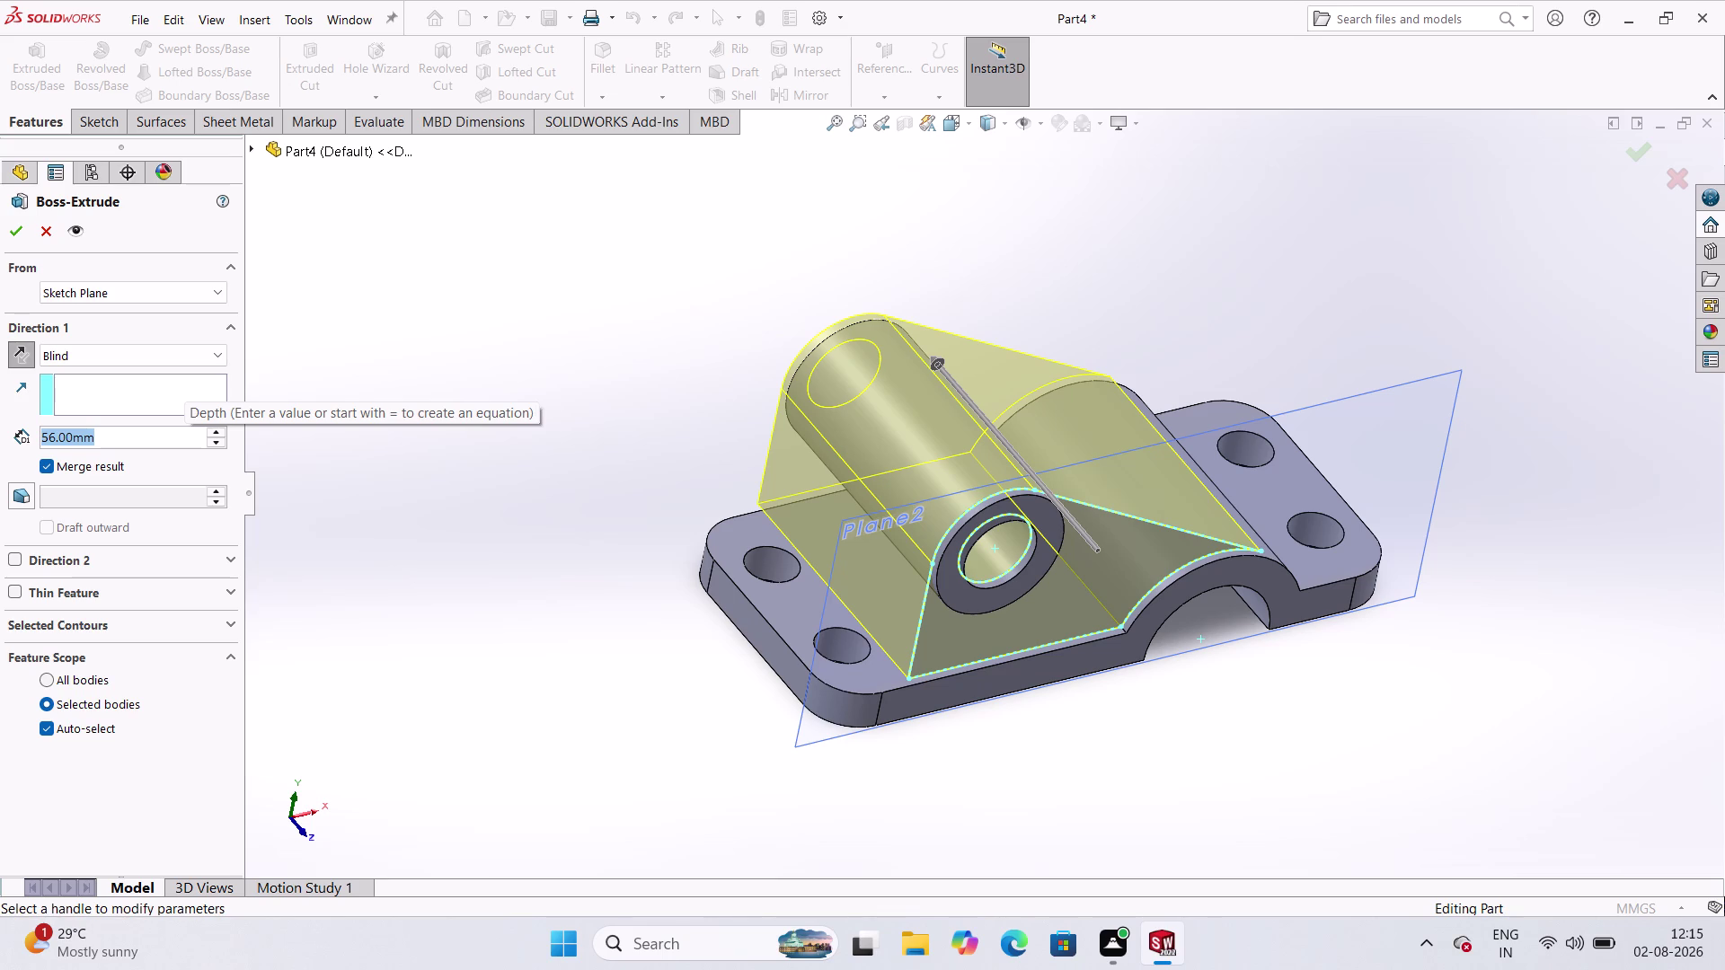
key(7)
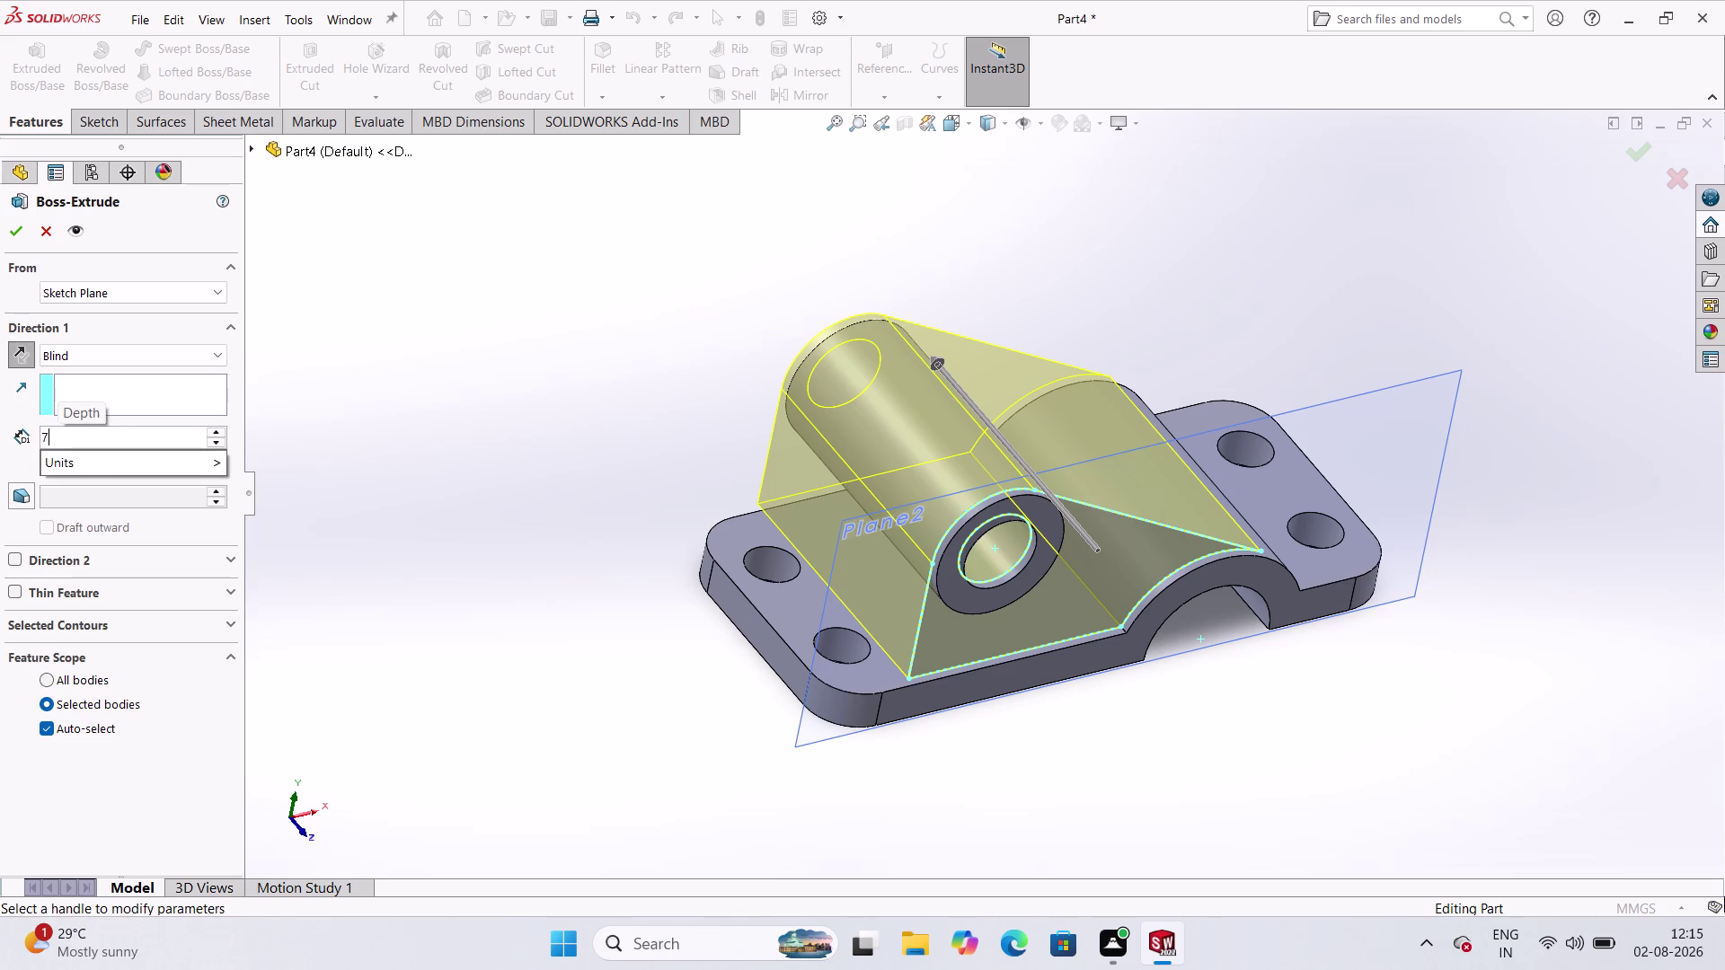
drag(10, 223, 17, 233)
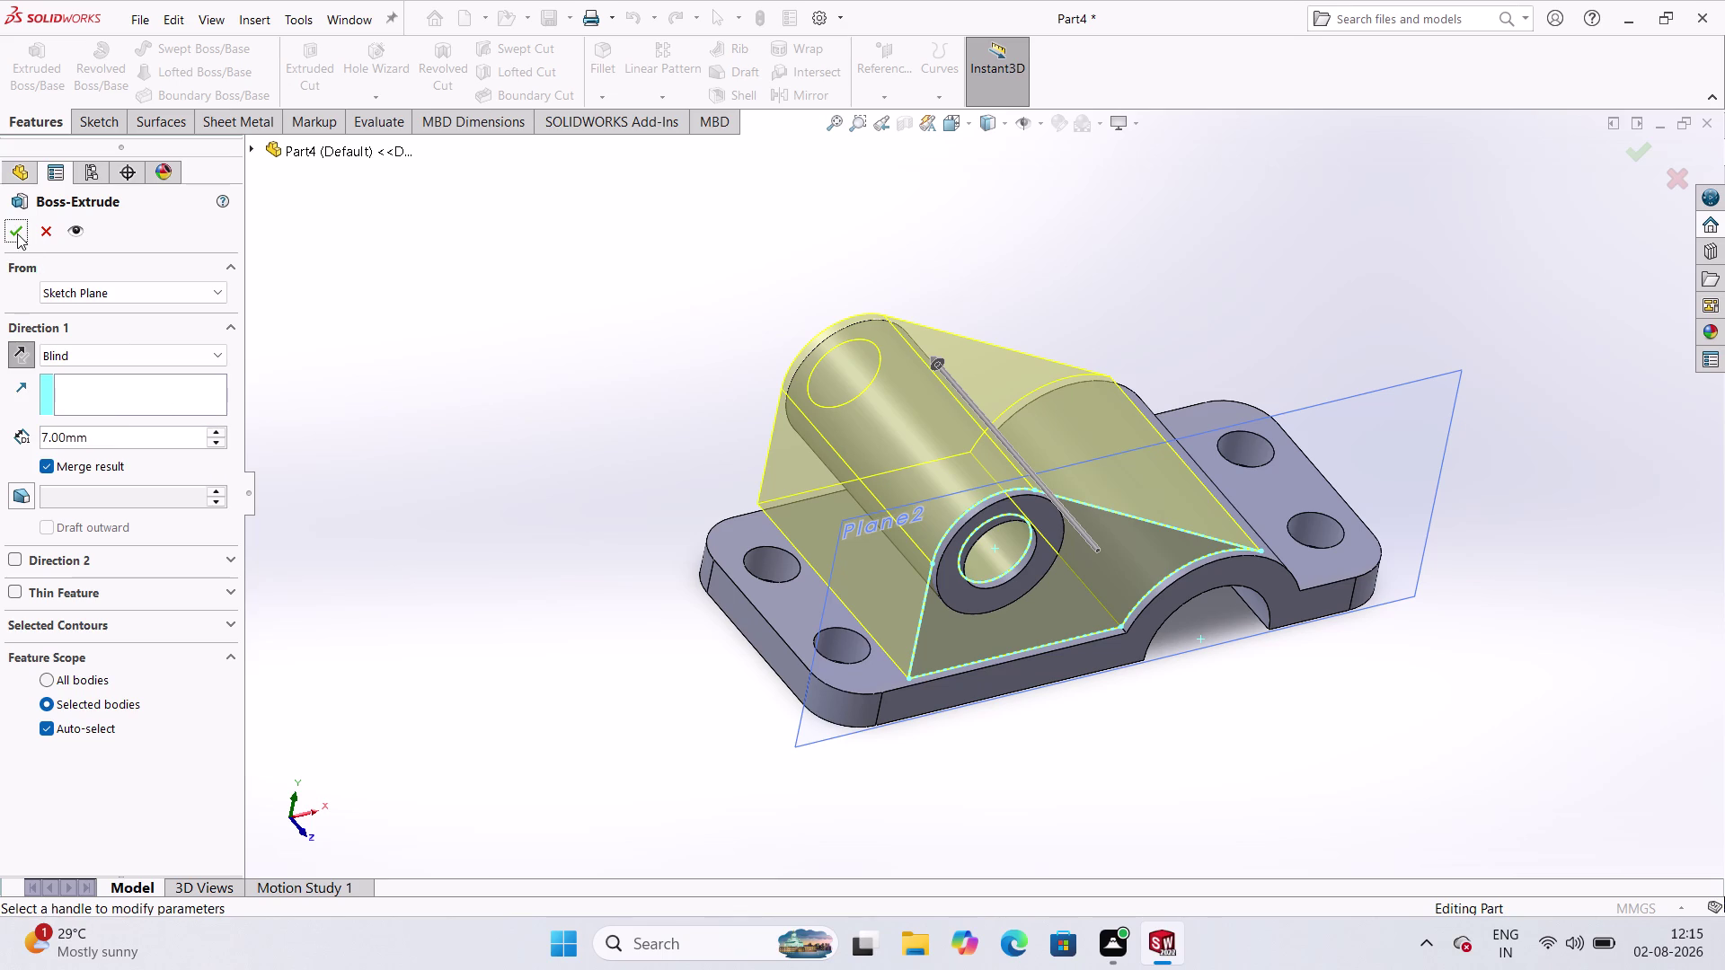